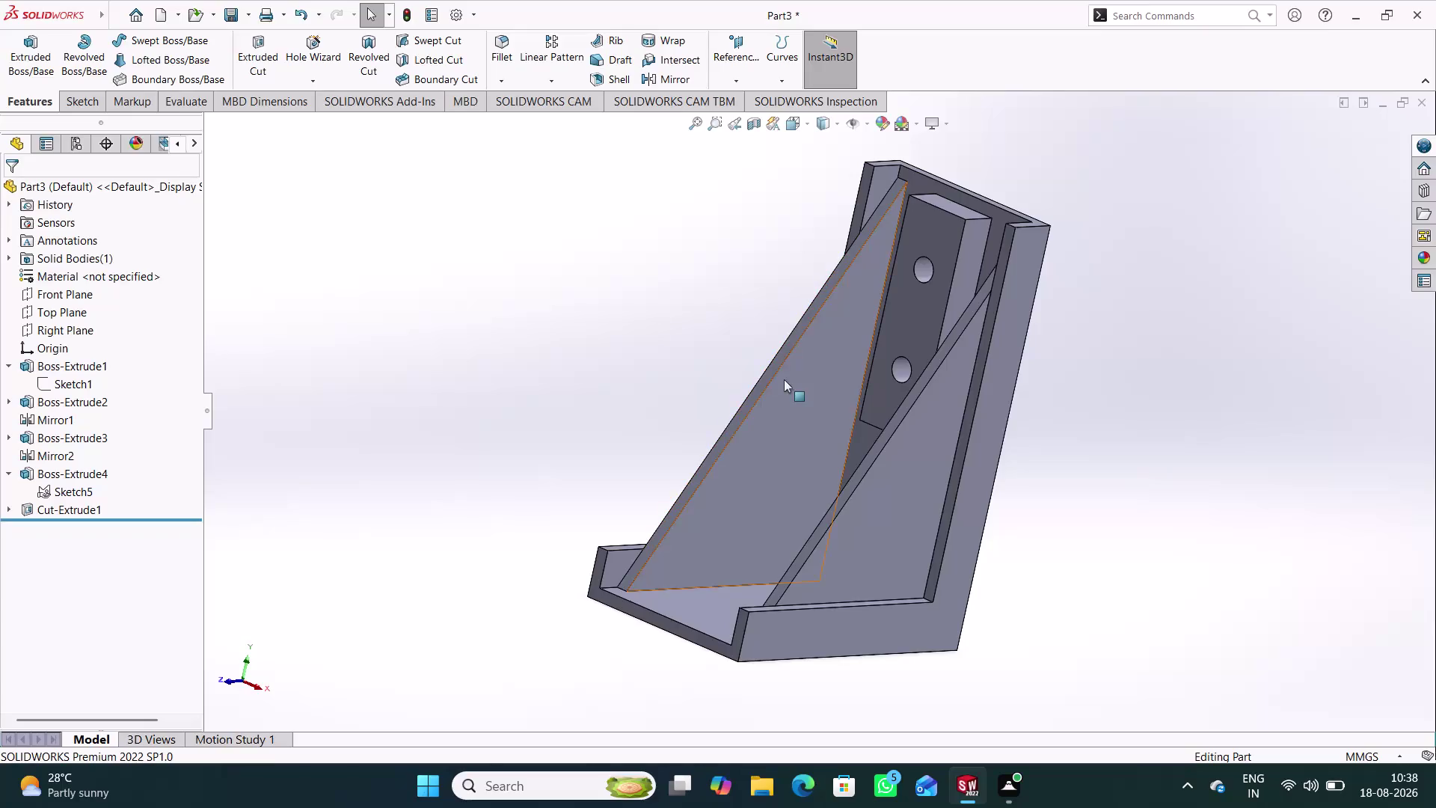
Orbit the bracket and browse the Boss-Extrude sketches in the feature tree.
middle_drag(653, 397, 673, 410)
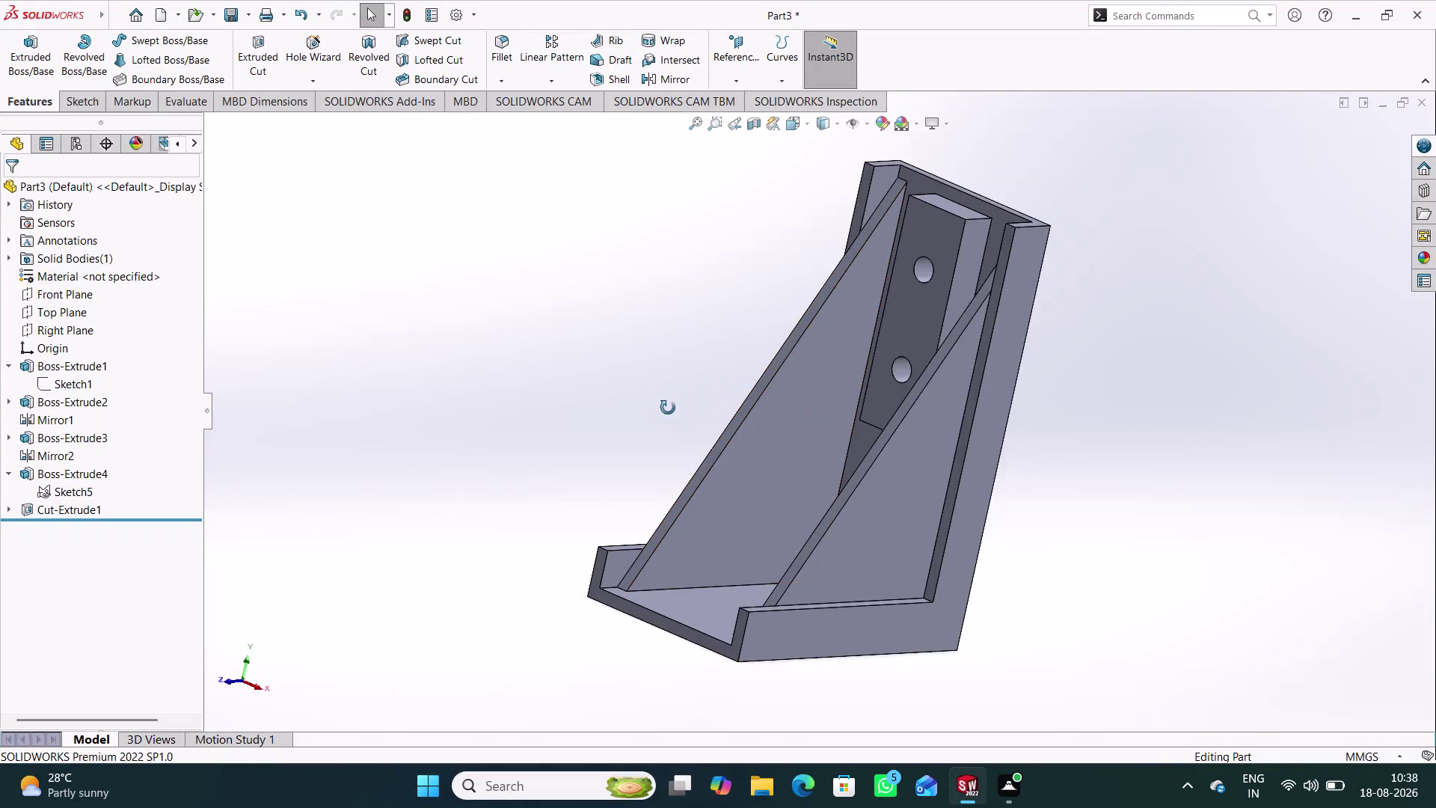
middle_drag(673, 409, 686, 437)
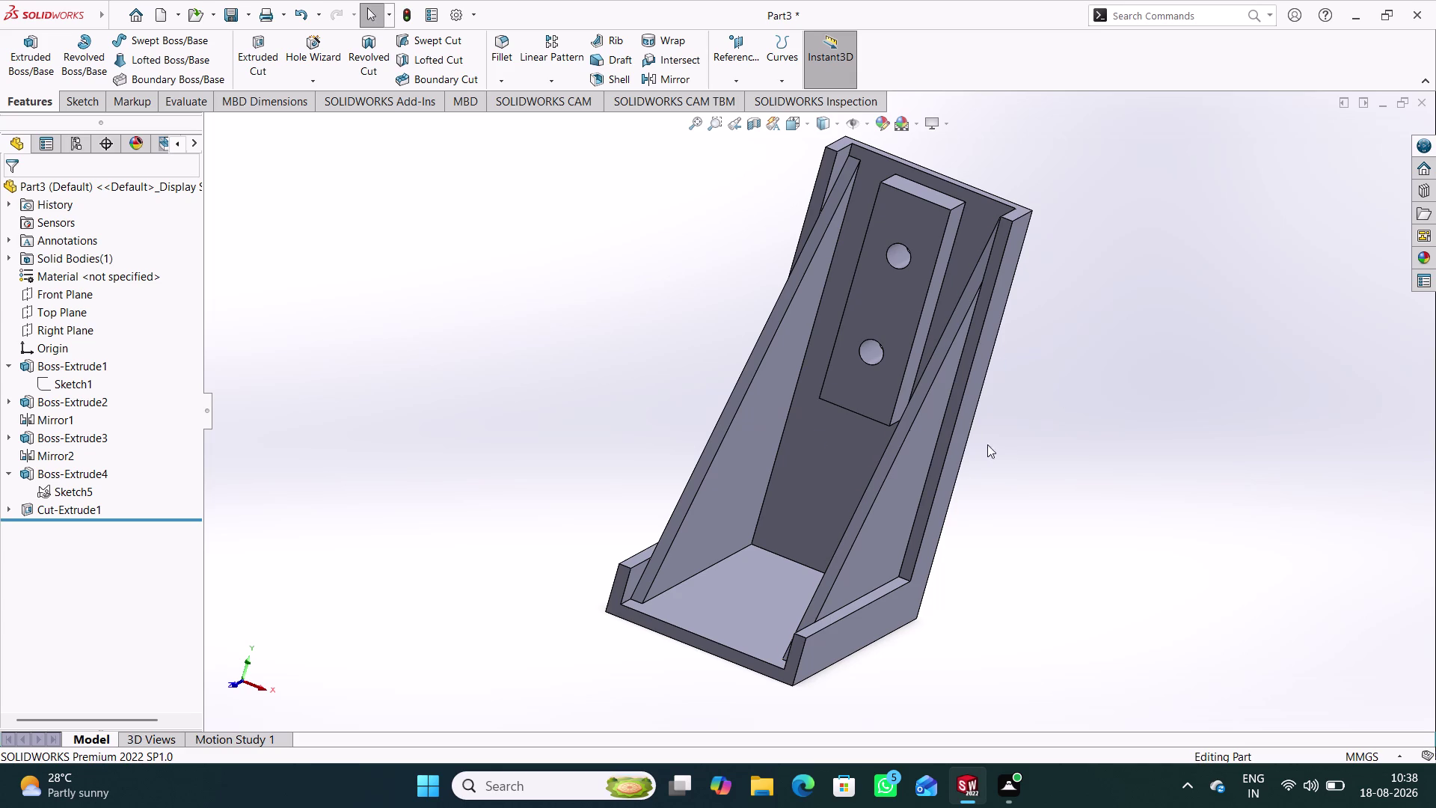
click(10, 362)
click(8, 420)
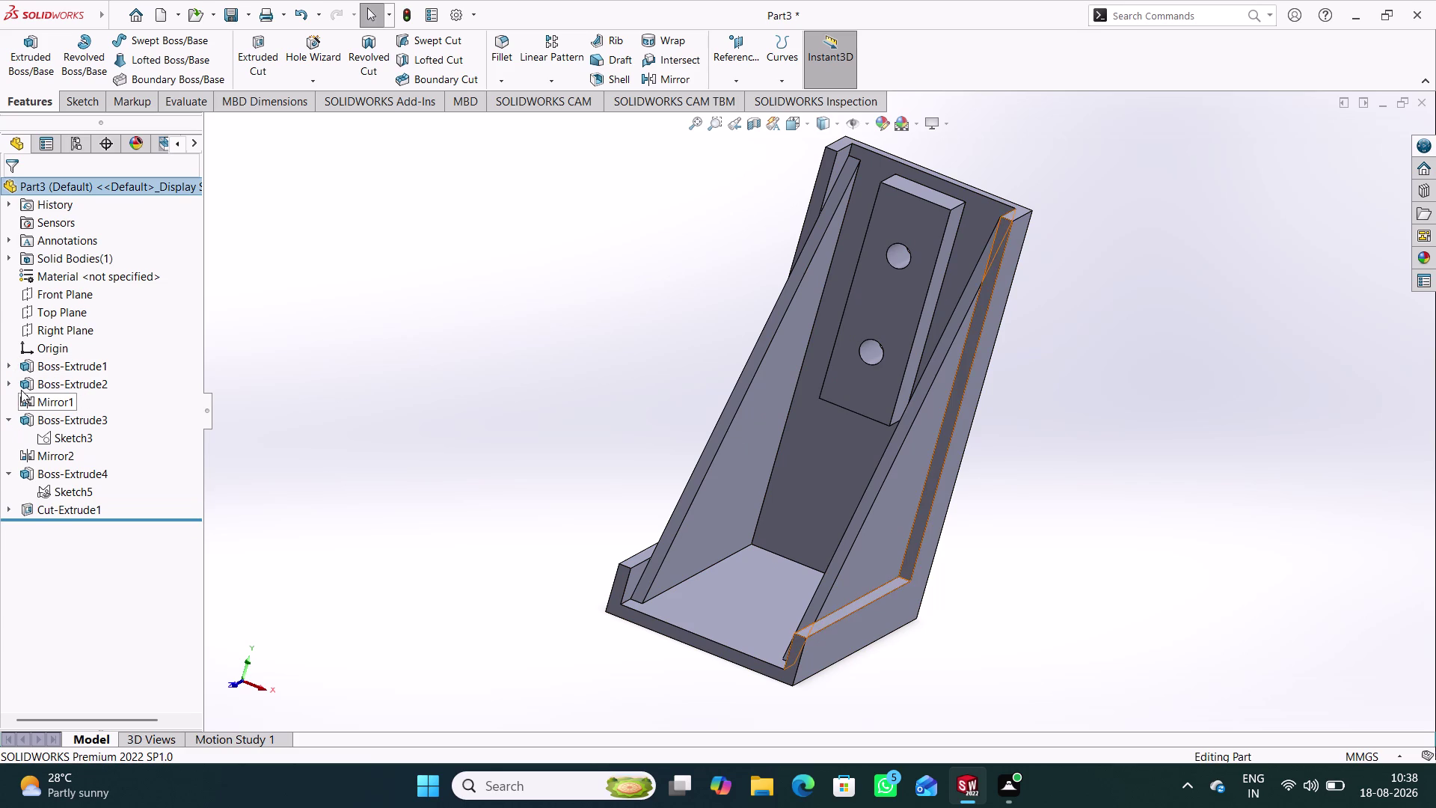
click(12, 388)
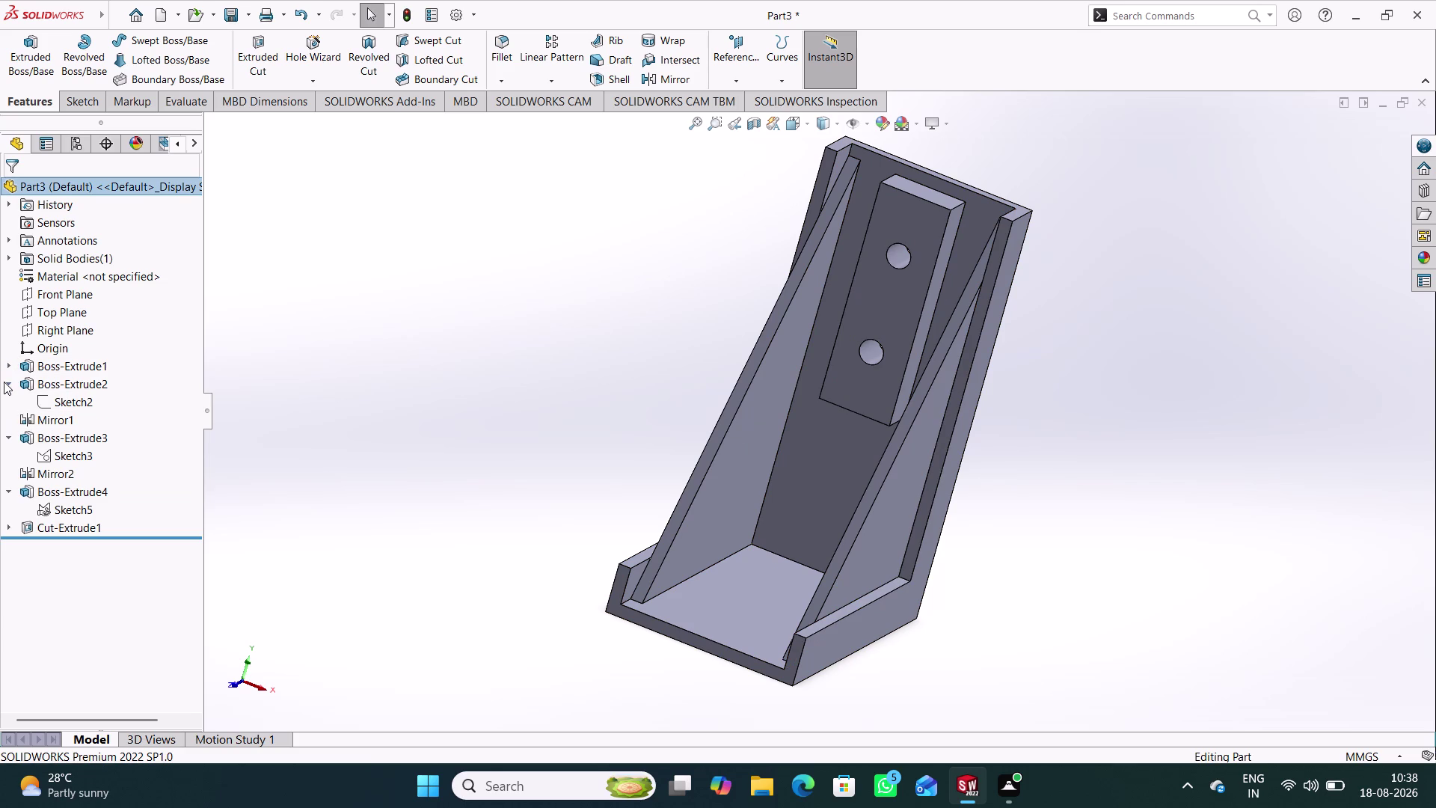
click(3, 382)
click(9, 380)
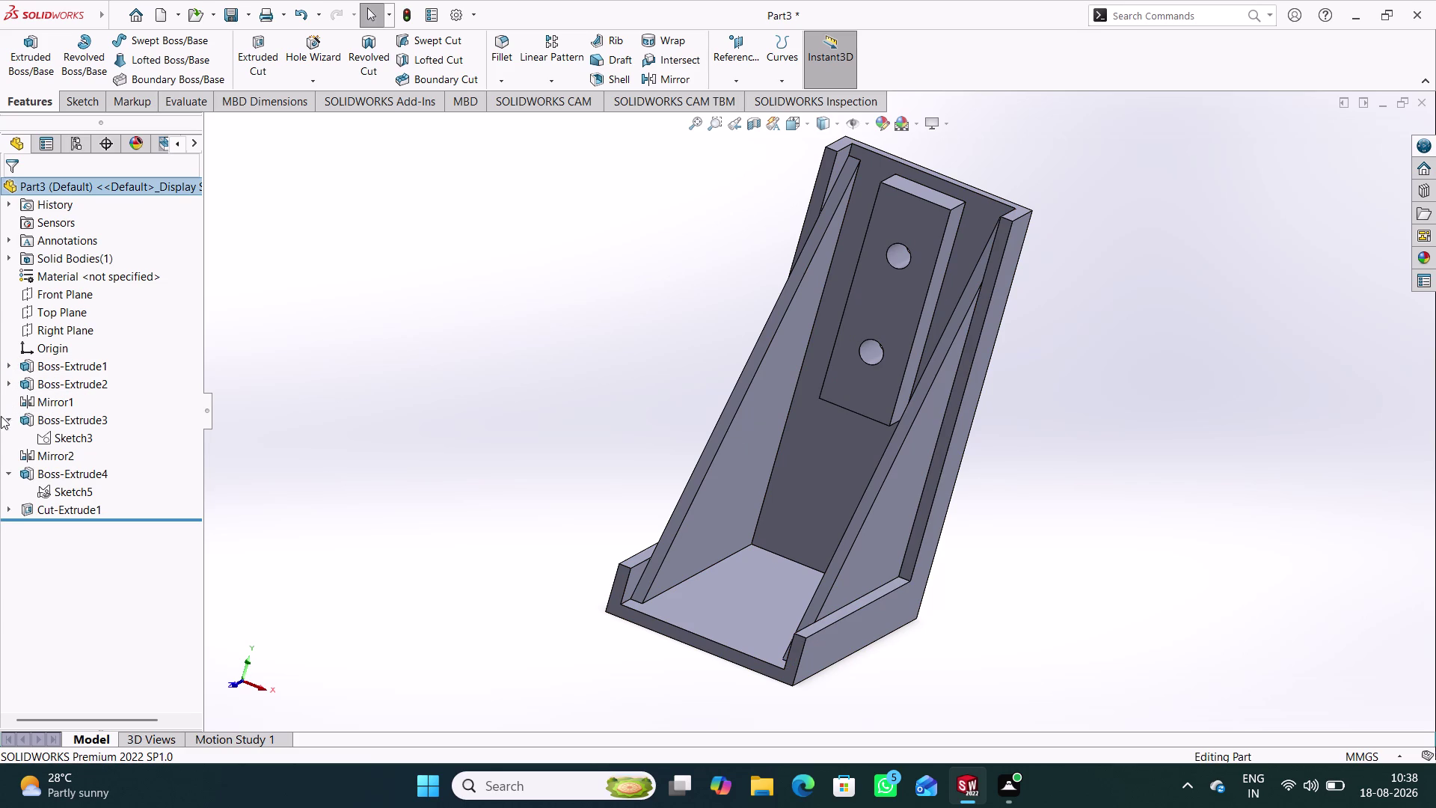
click(4, 416)
click(7, 418)
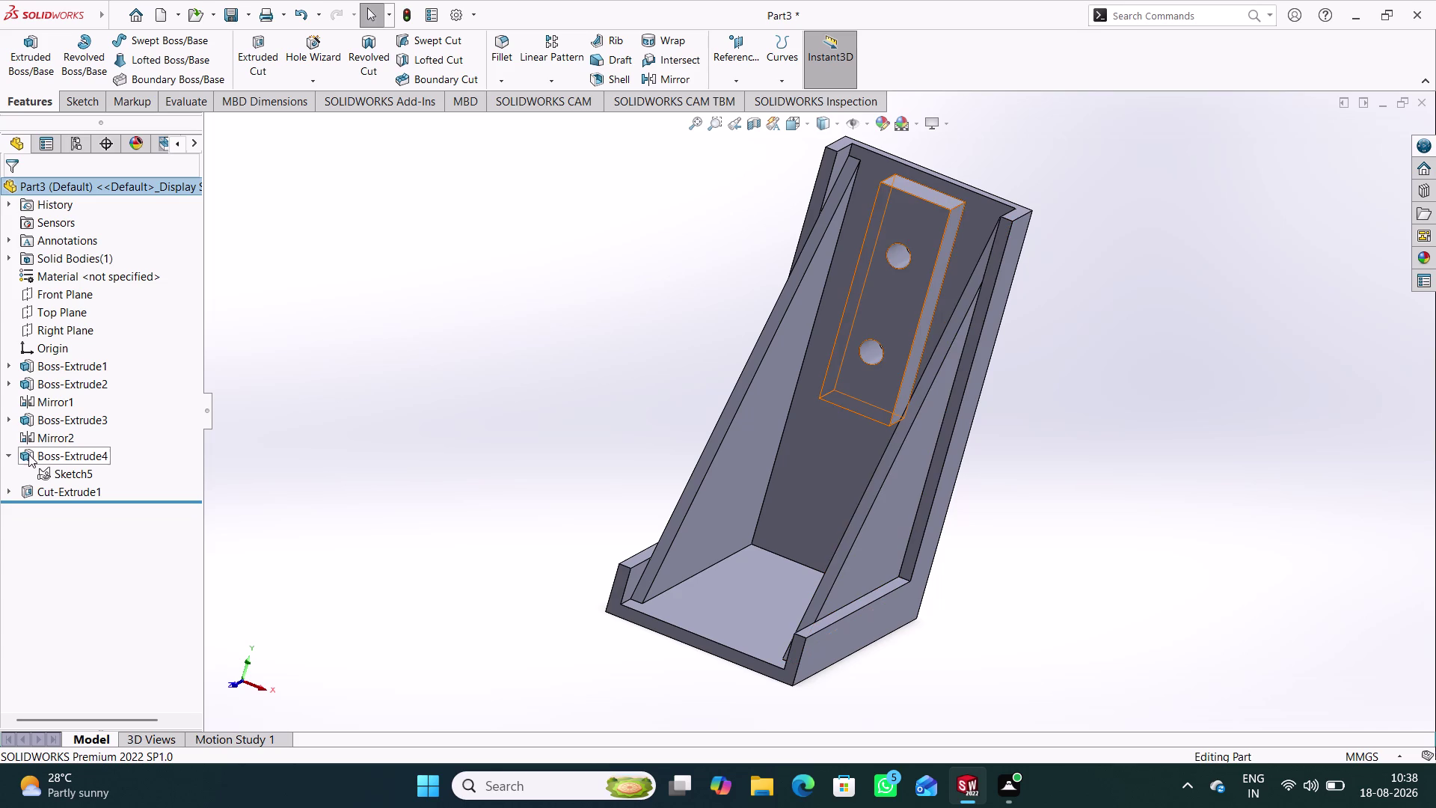
click(10, 453)
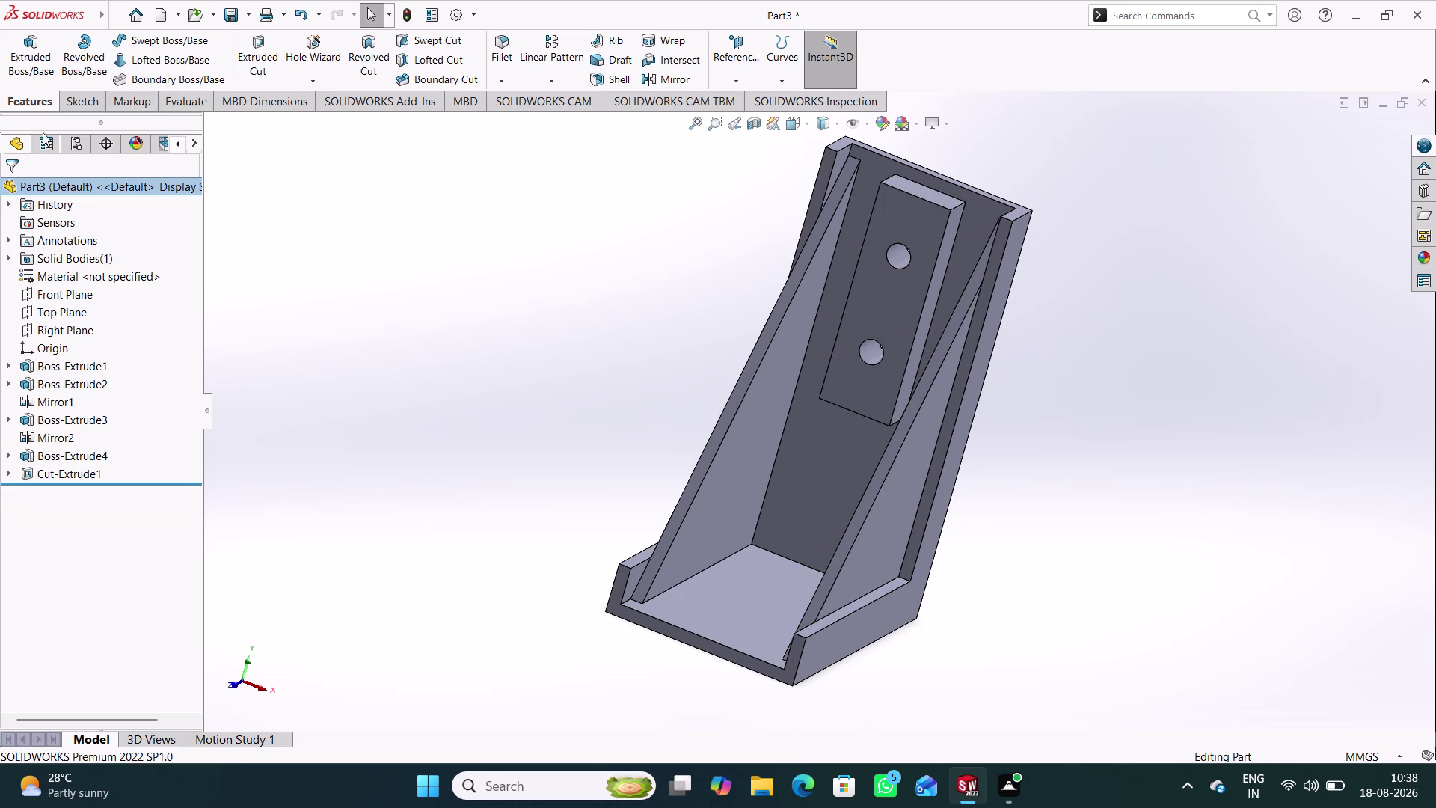
Assign Chrome Stainless Steel as the bracket's material.
right_click(66, 275)
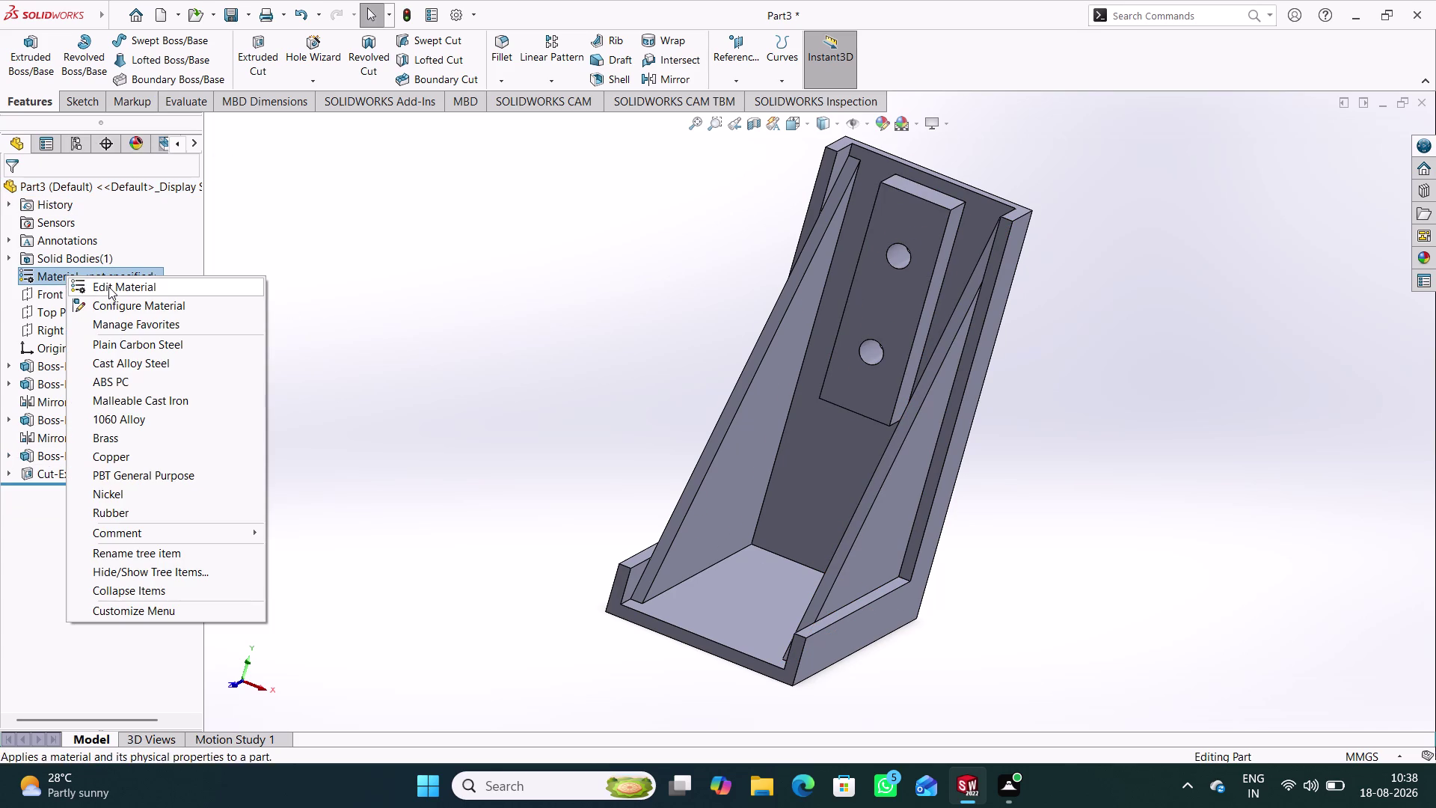
click(108, 287)
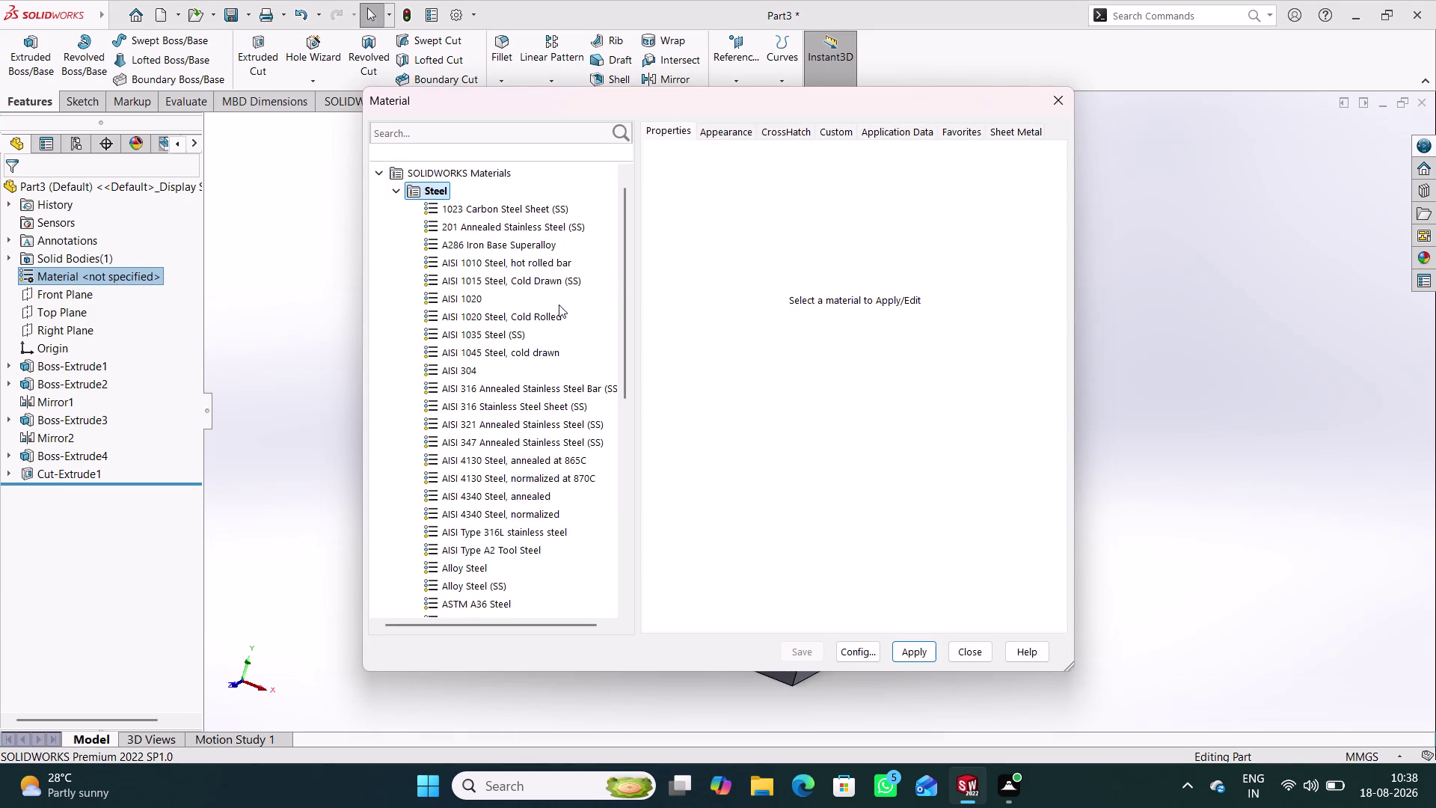
scroll(down, 3)
scroll(down, 3)
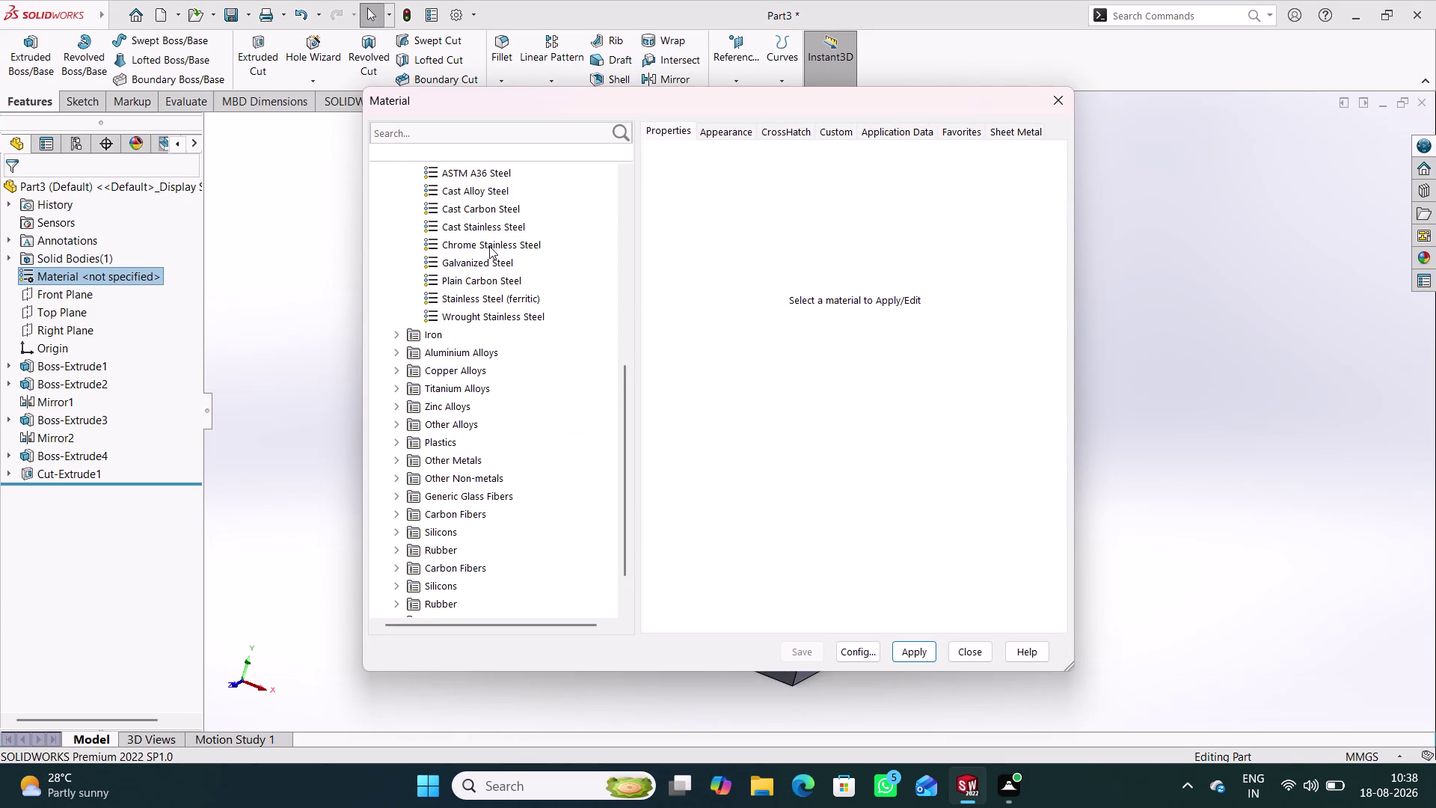
click(489, 246)
click(916, 660)
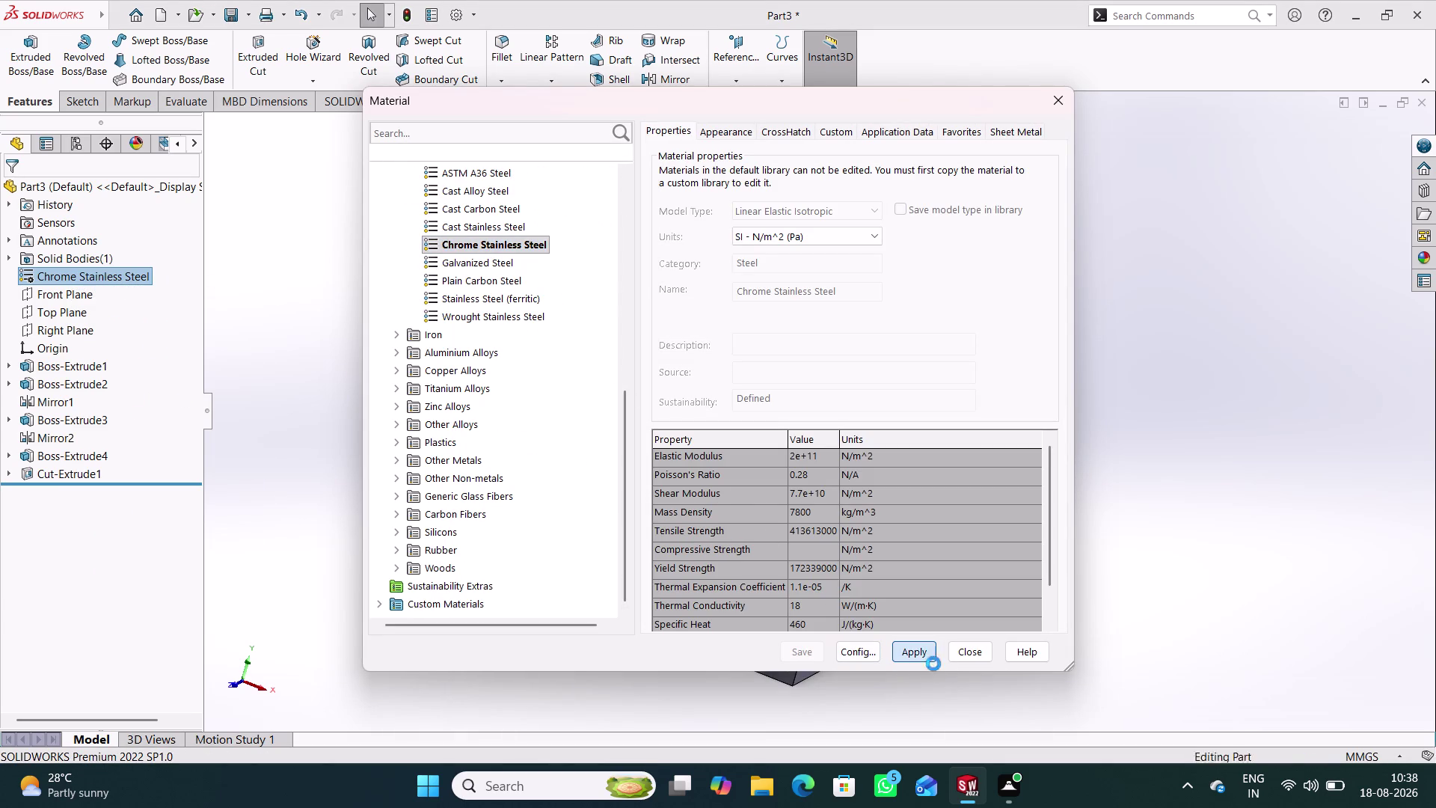
click(975, 656)
middle_drag(917, 561, 952, 523)
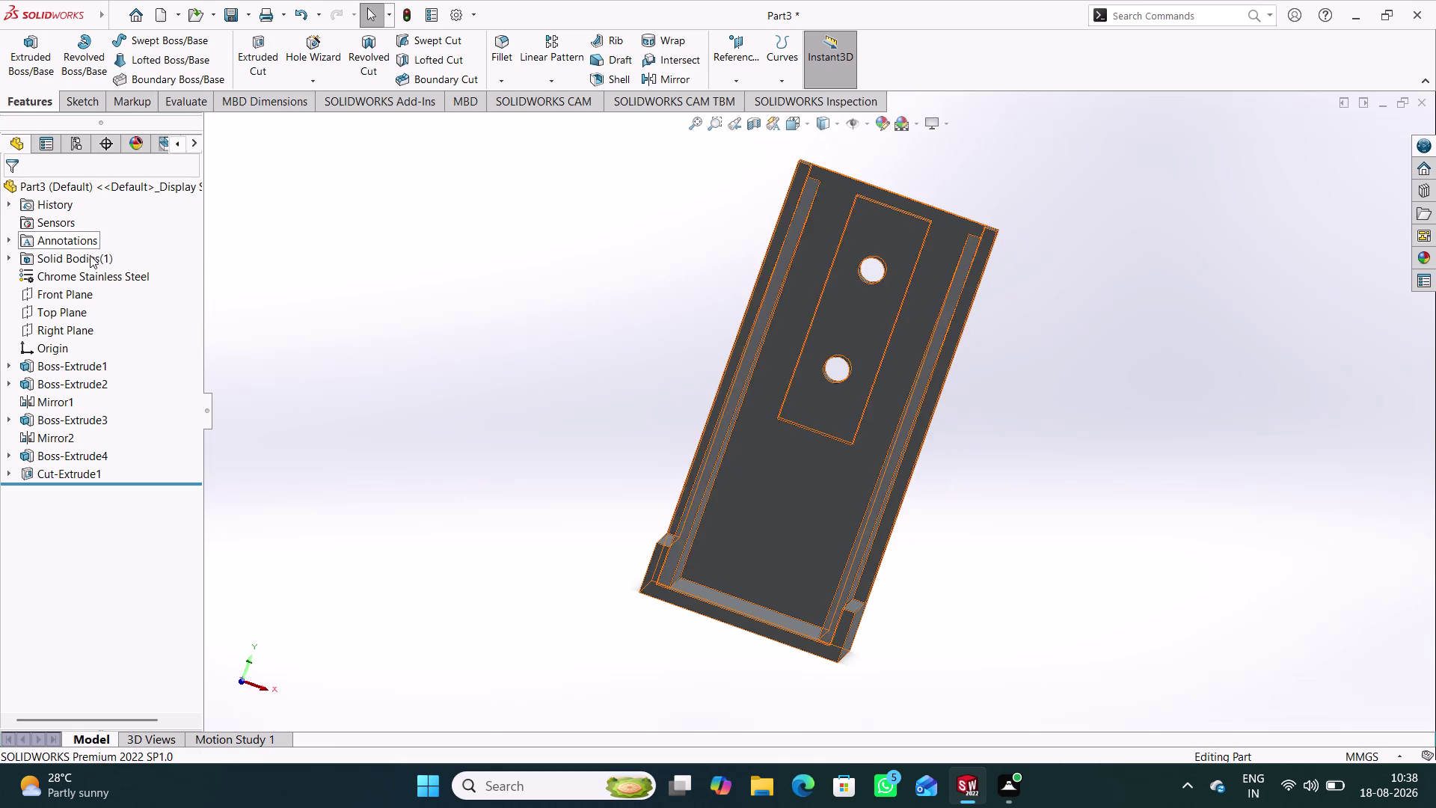
Replace the material with Leaded Commercial Bronze from Copper Alloys.
right_click(79, 278)
click(149, 283)
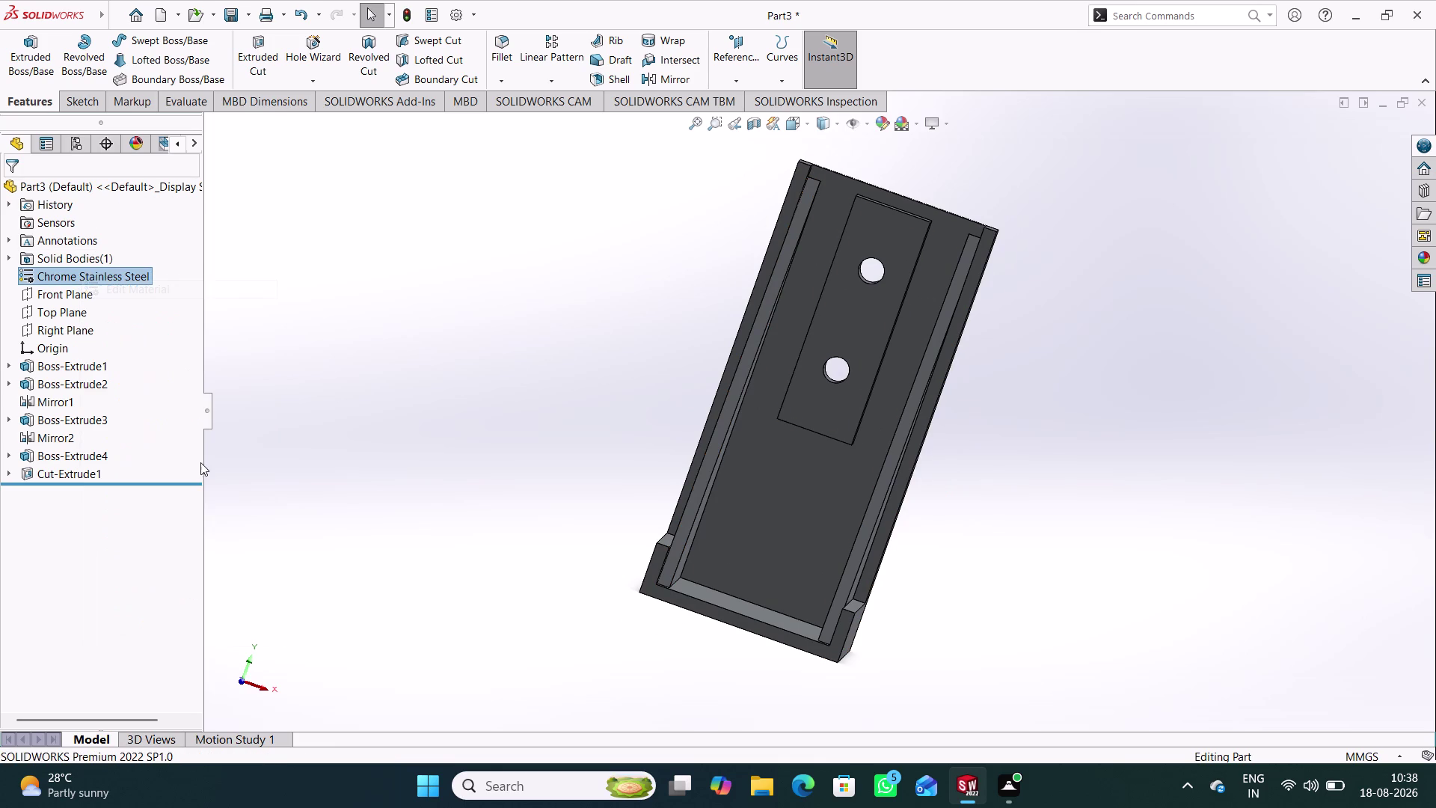
scroll(down, 3)
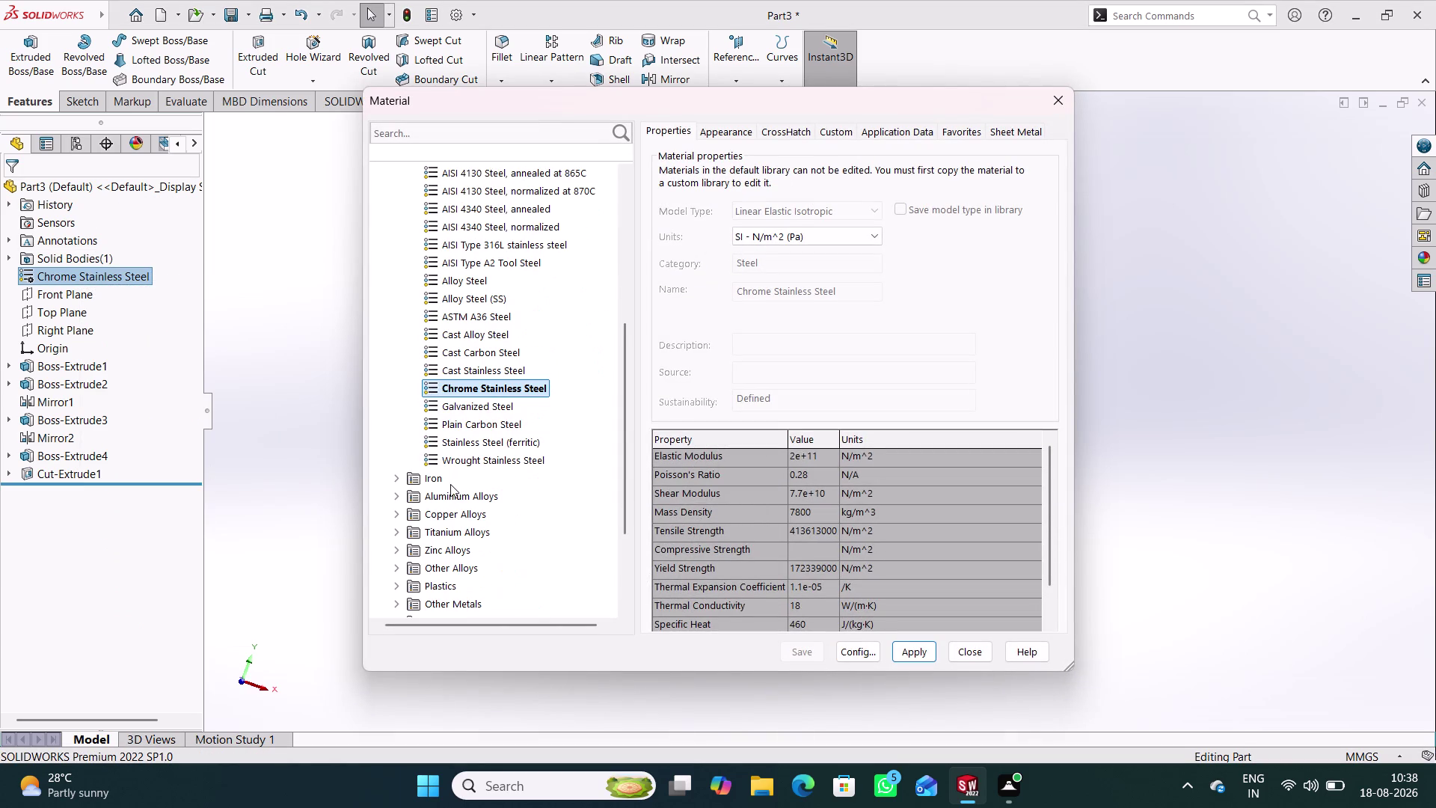
click(448, 494)
double_click(458, 515)
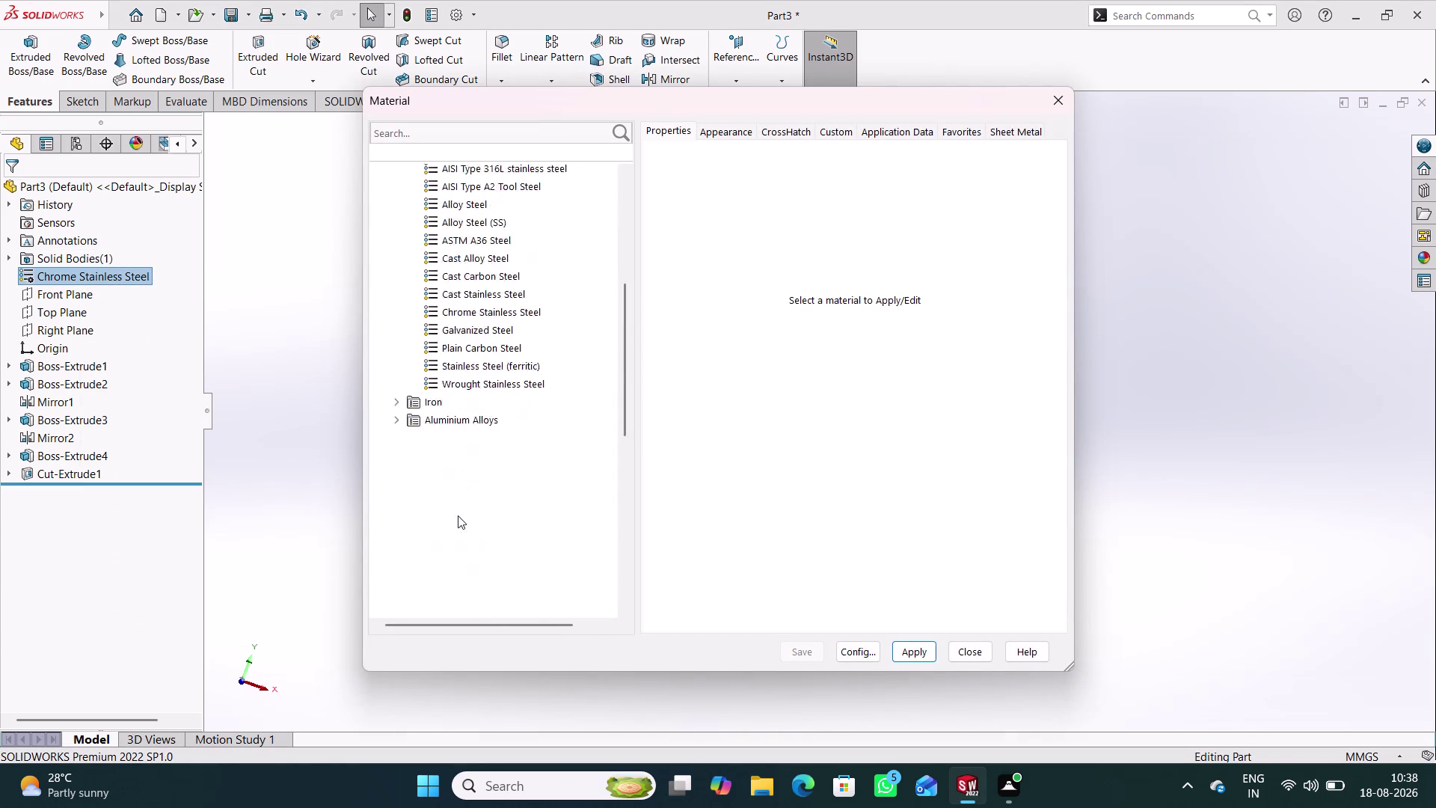
scroll(down, 3)
click(487, 460)
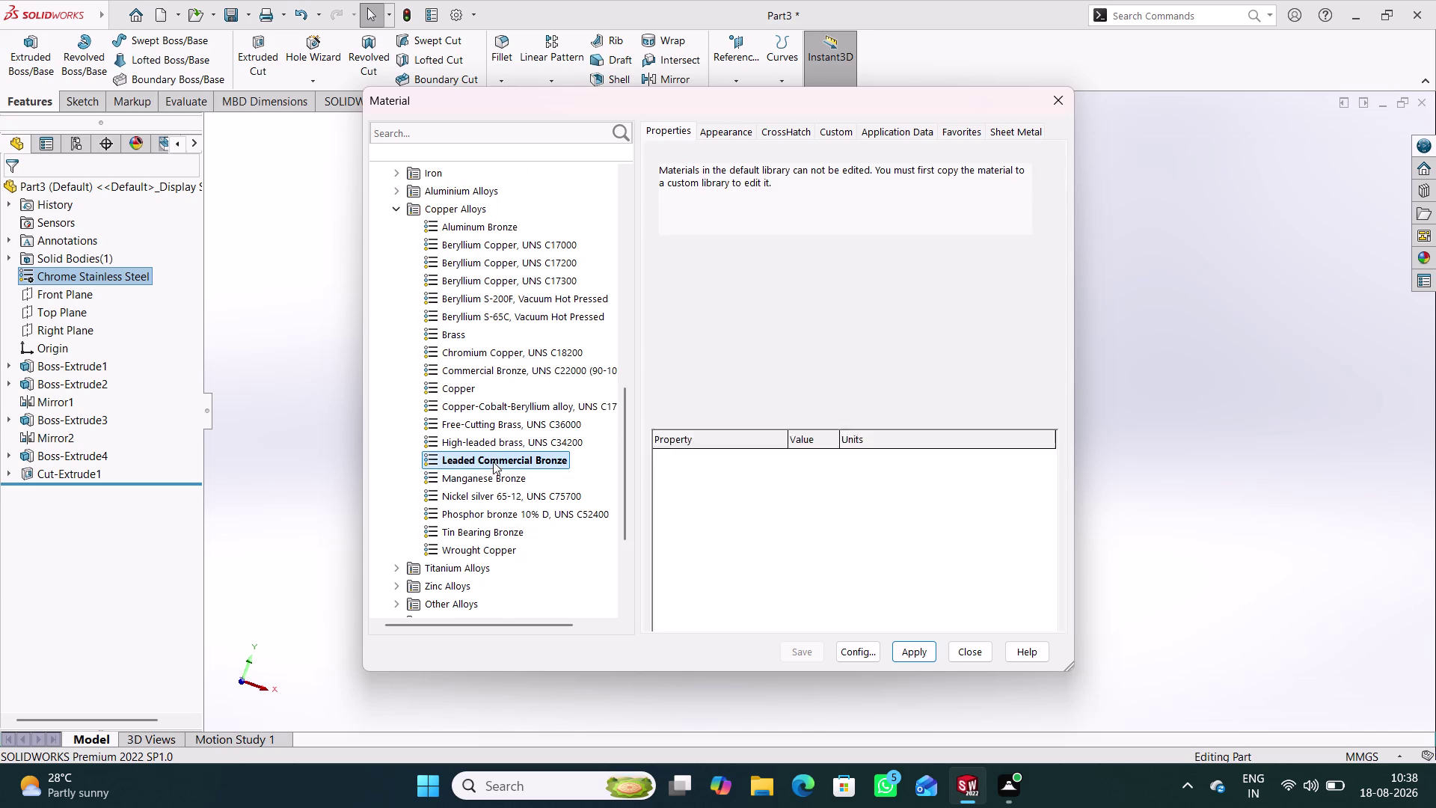
click(919, 655)
click(959, 655)
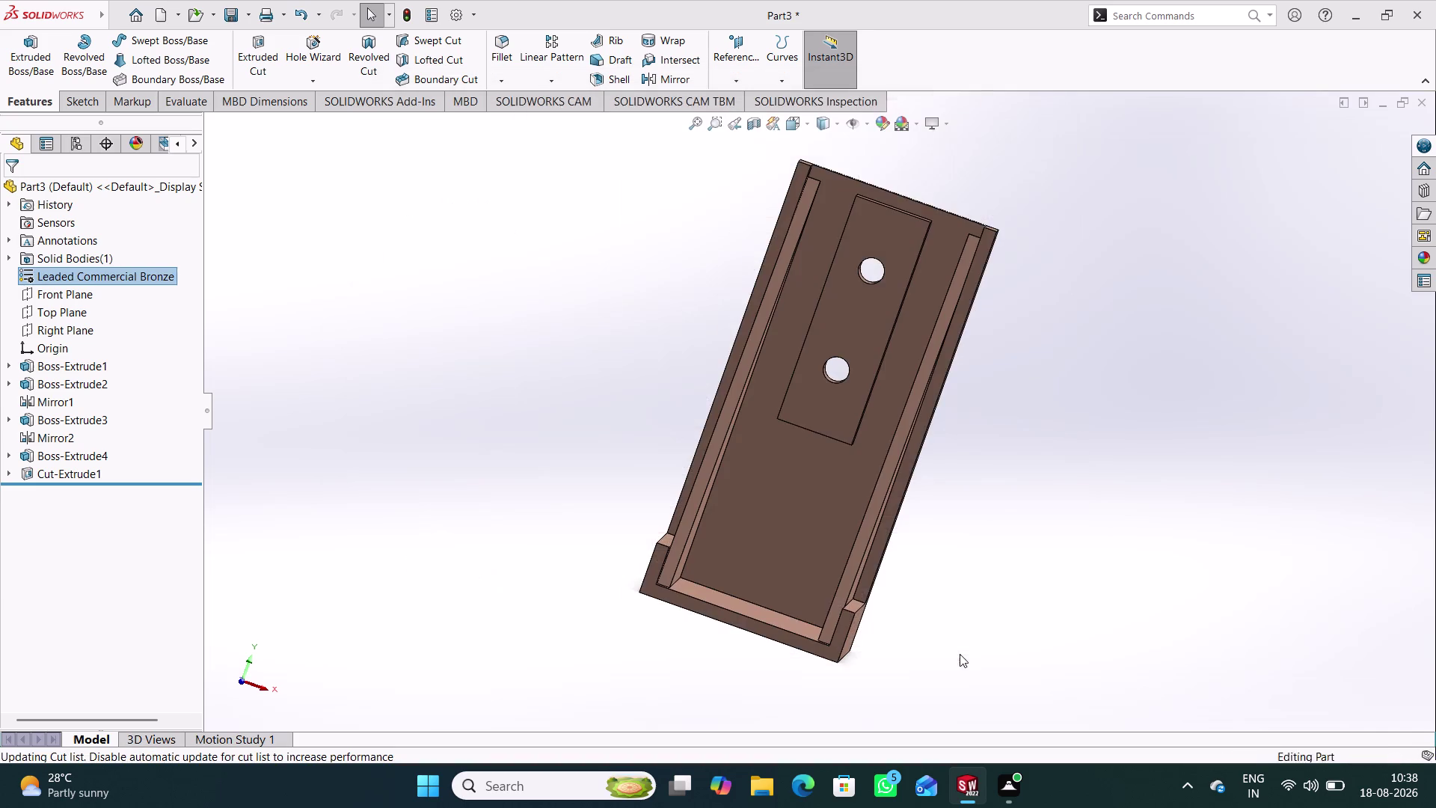
middle_drag(928, 623, 862, 547)
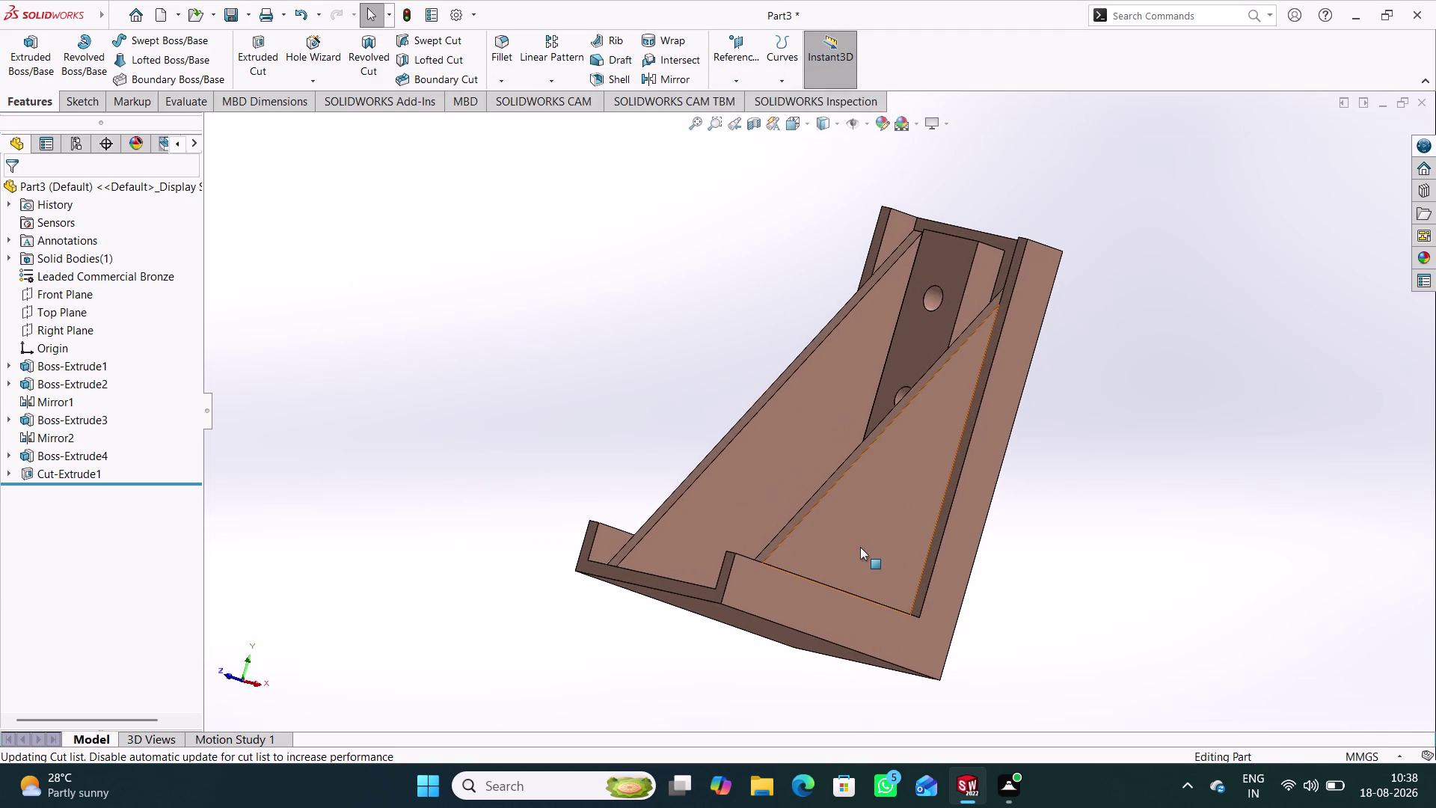
key(ctrl+s)
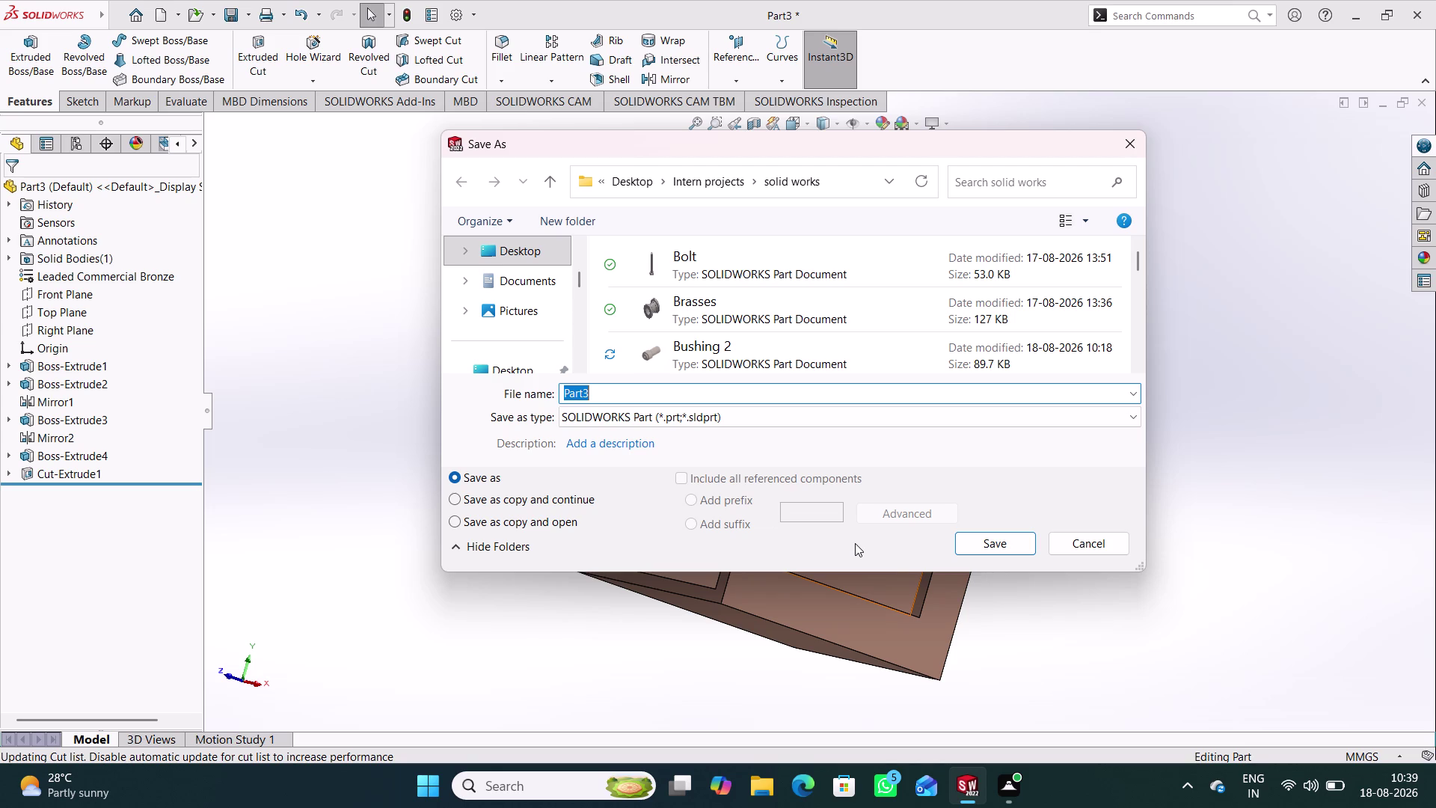
Save the bronze part with the file name 'Bracket 3'.
text(Br)
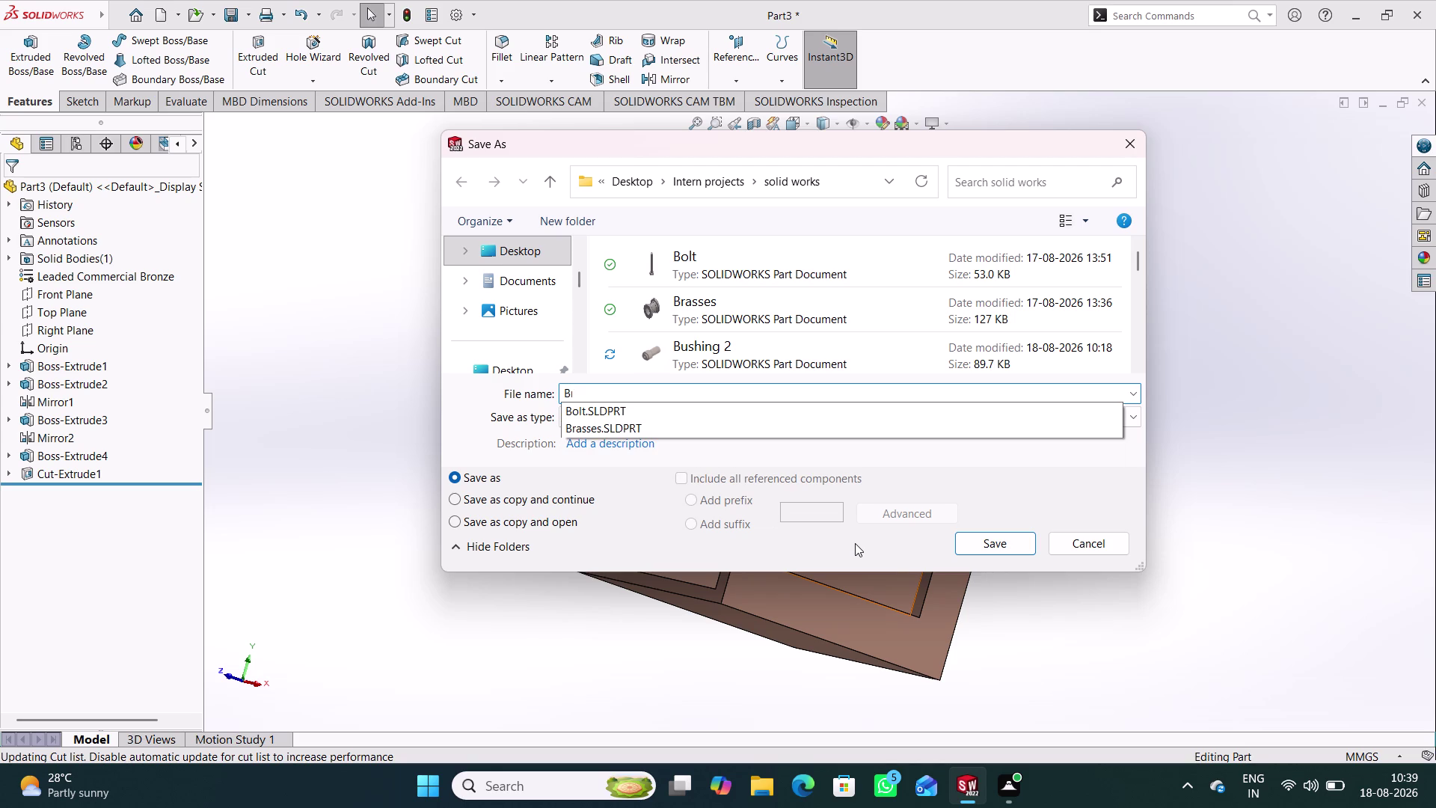
text(acket)
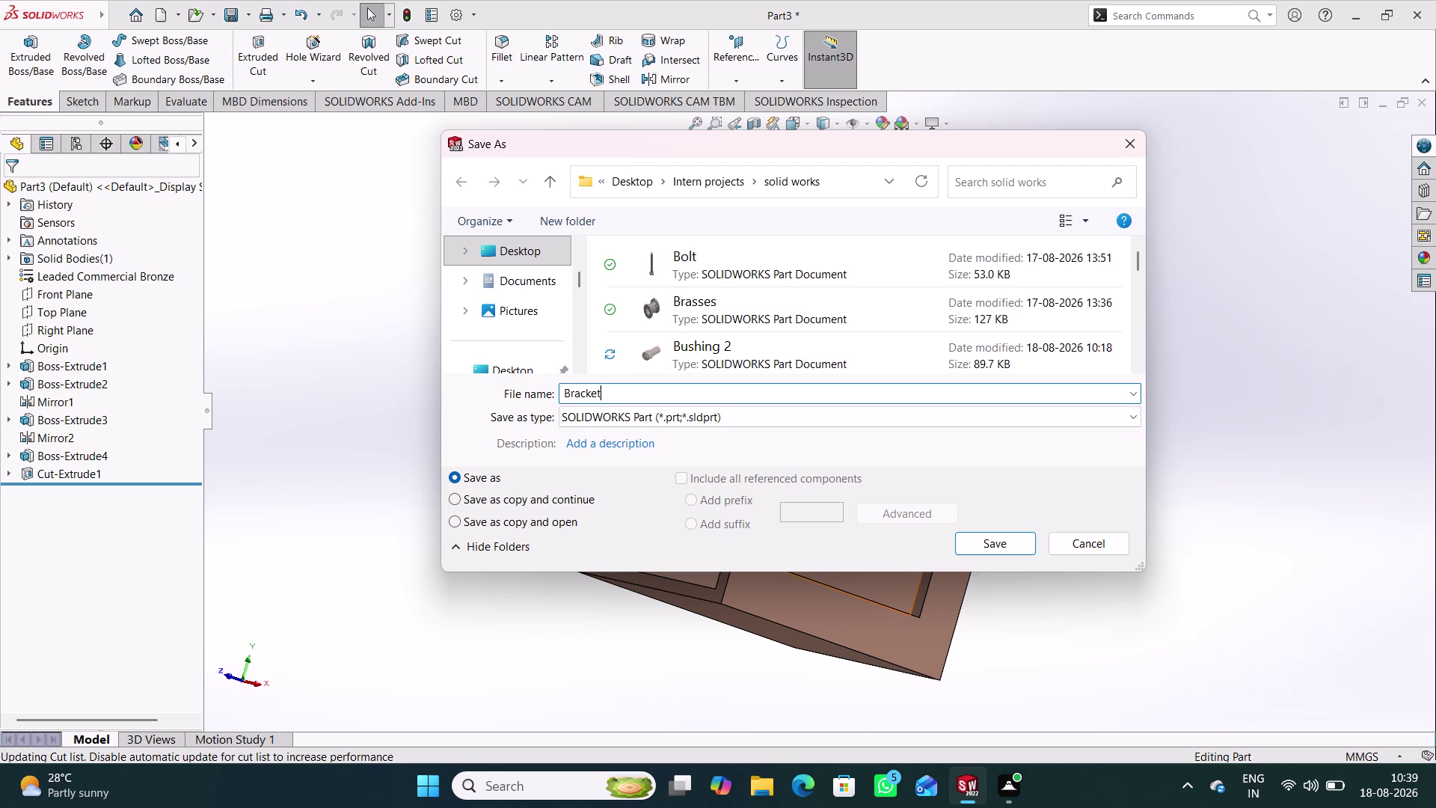
key(space)
key(3)
key(Return)
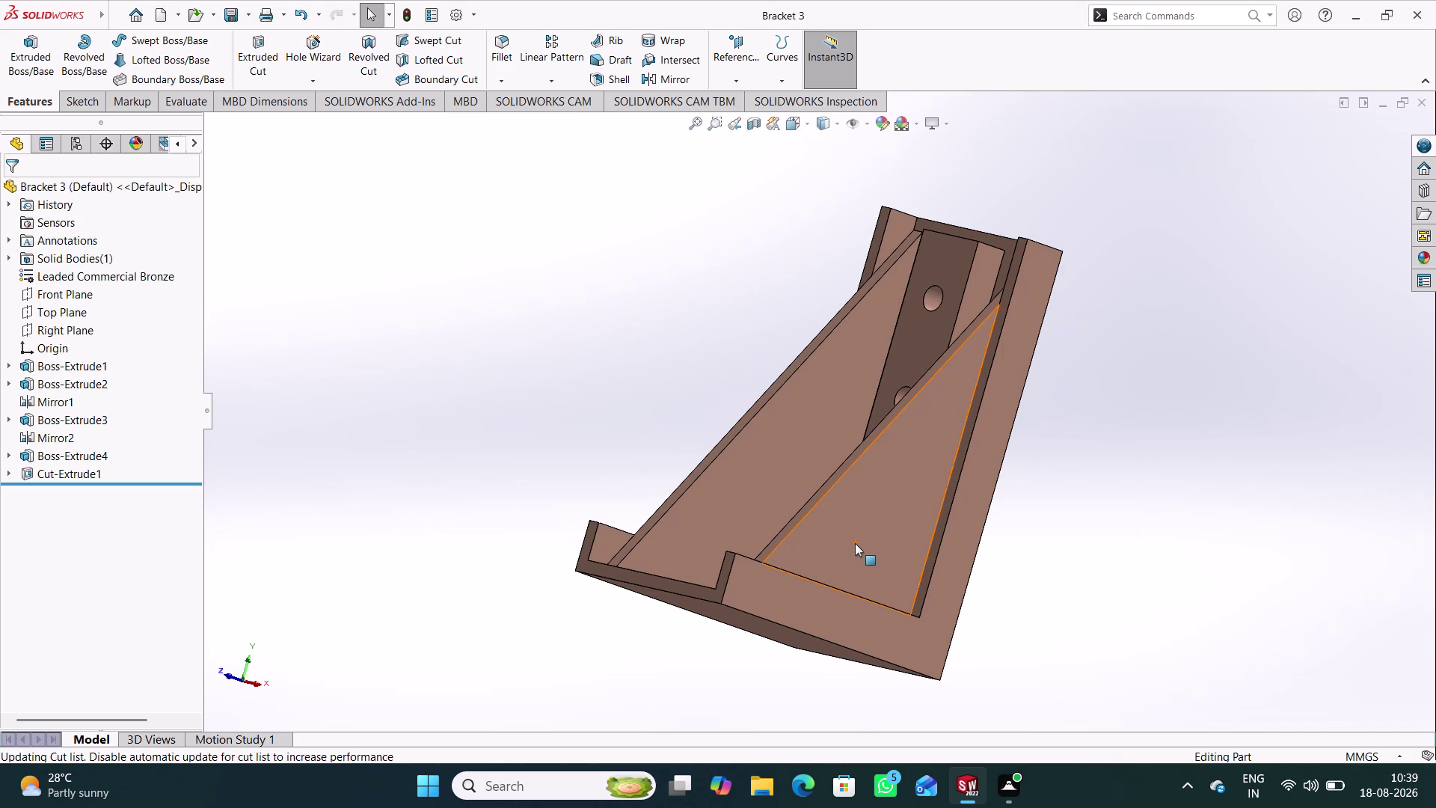
key(ctrl+s)
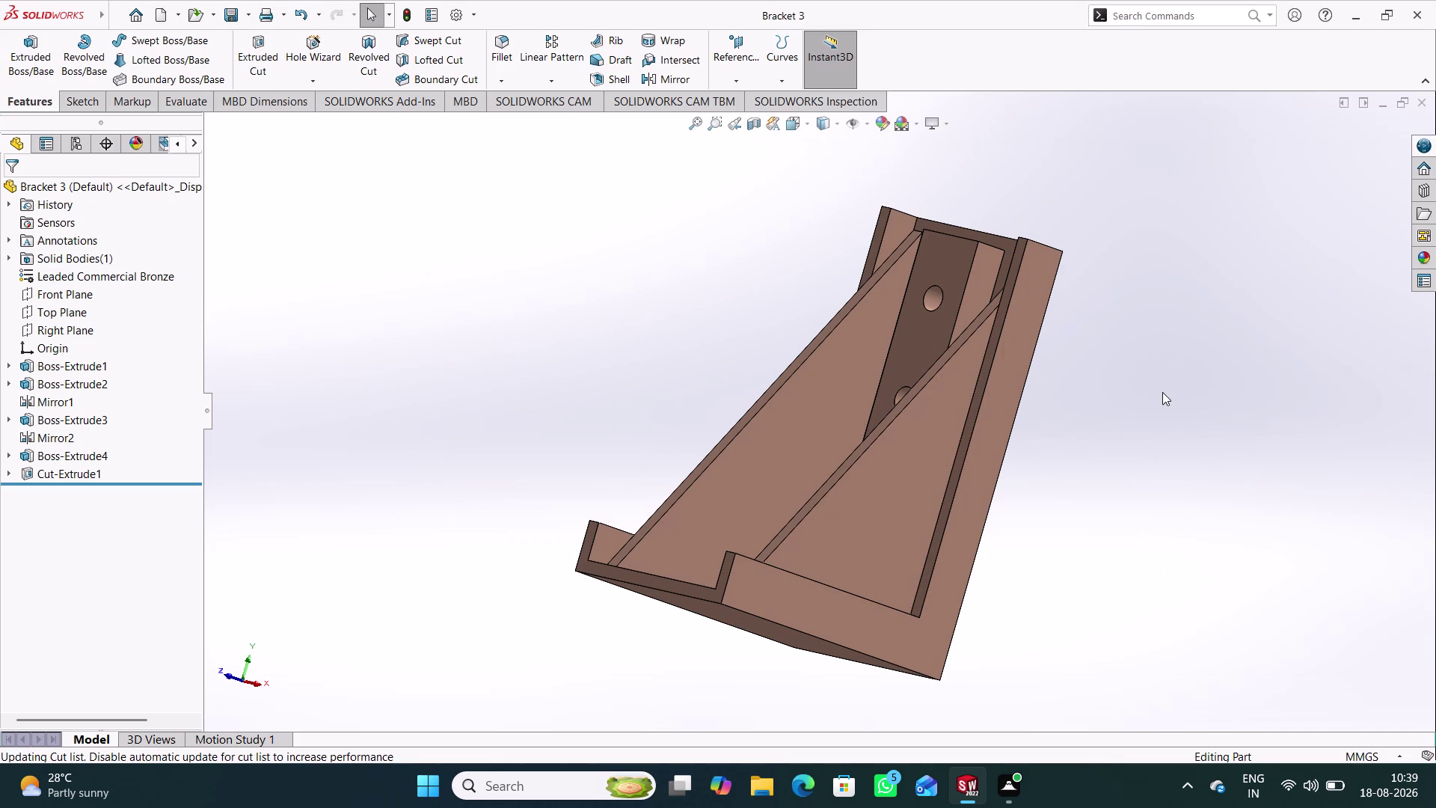
middle_drag(1164, 392, 1144, 363)
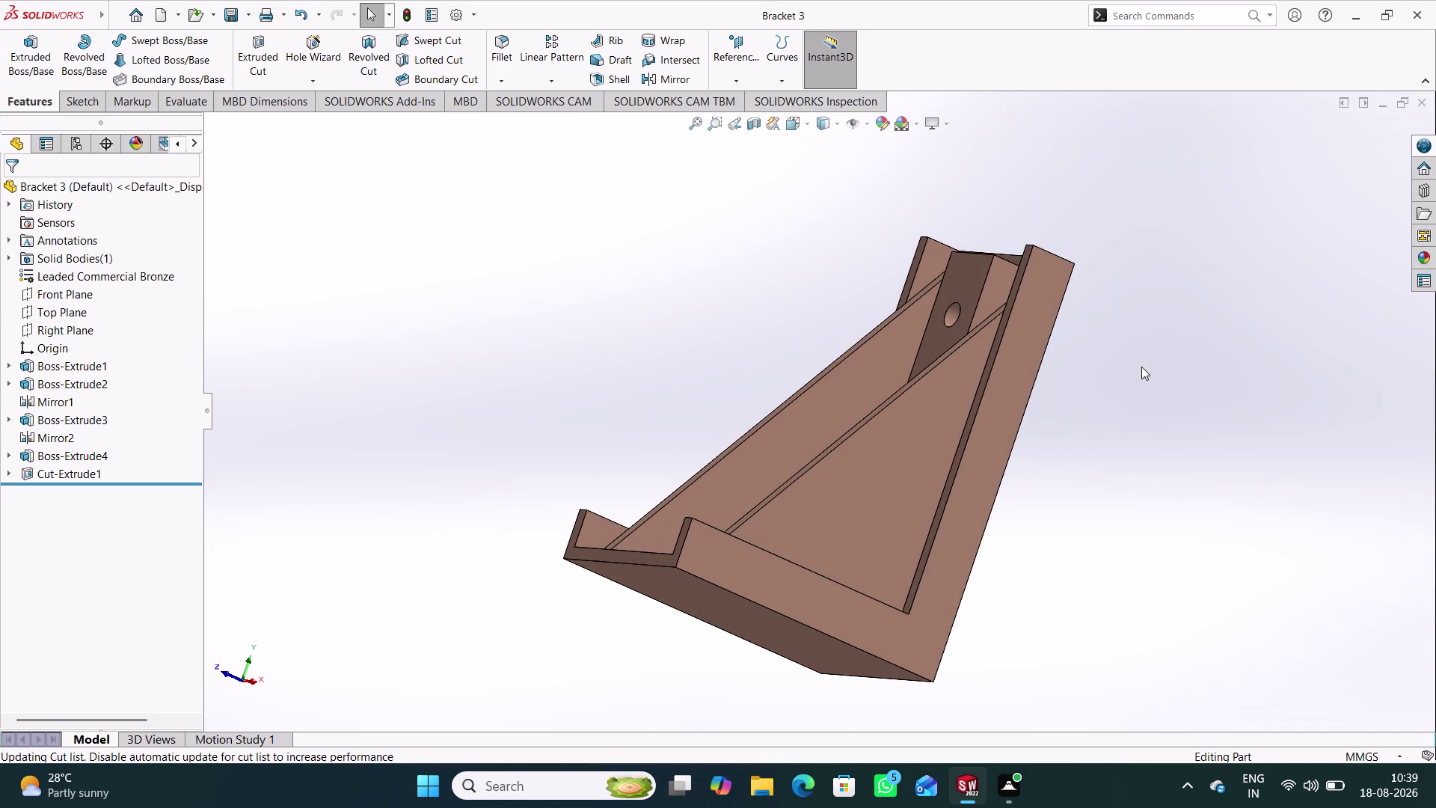
key(ctrl+n)
Create a new Part document, Part4, and start a sketch on the Right Plane.
key(Return)
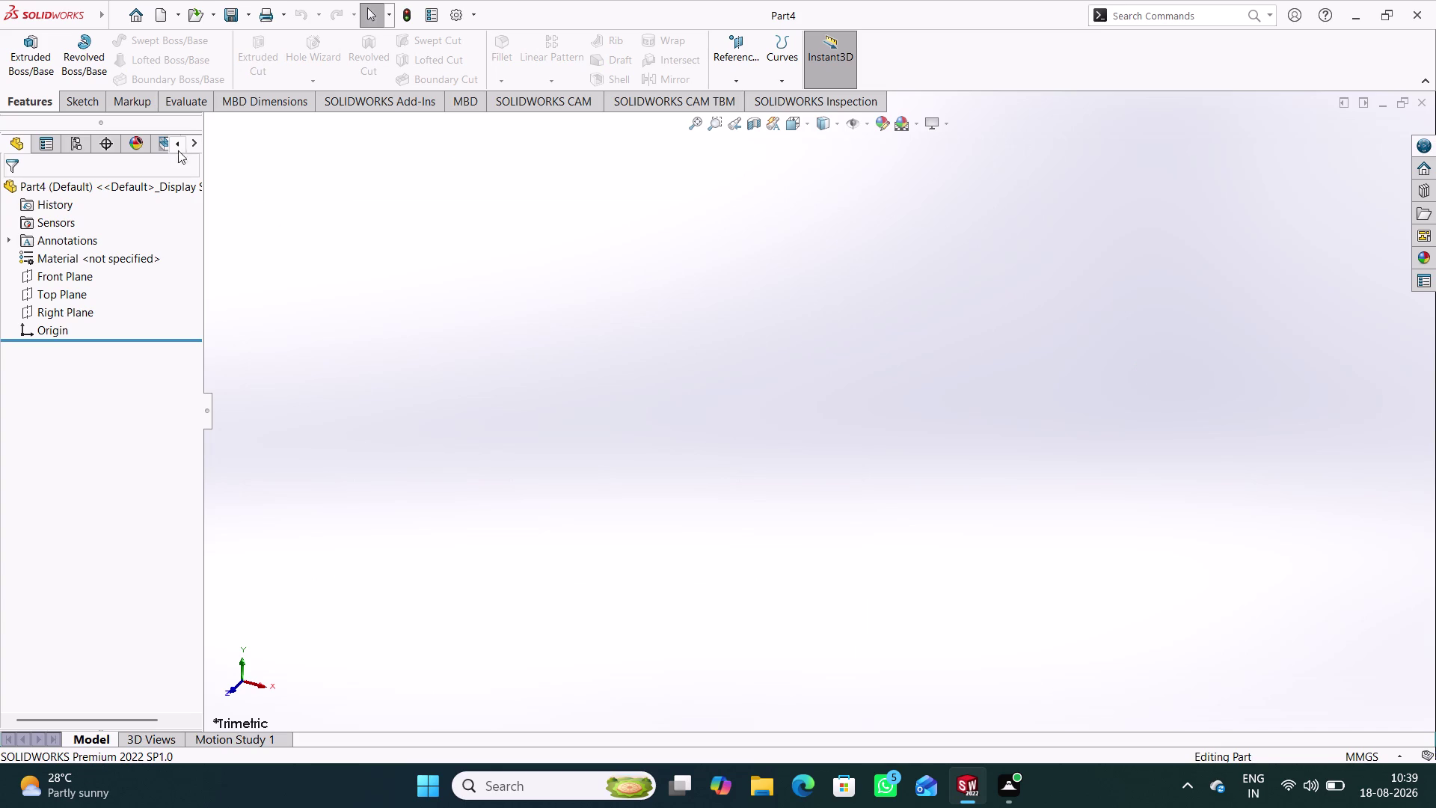
click(49, 310)
click(61, 291)
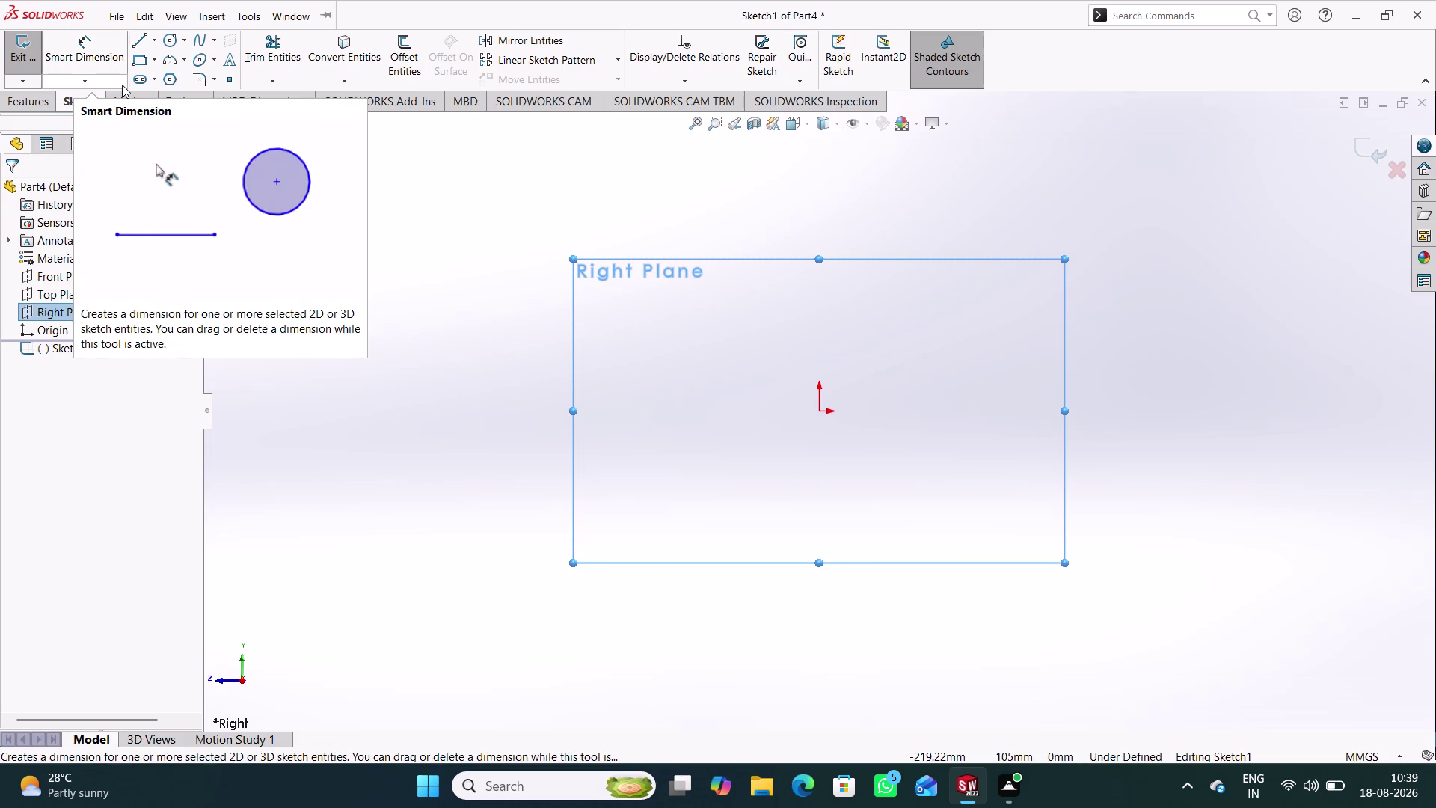
click(151, 59)
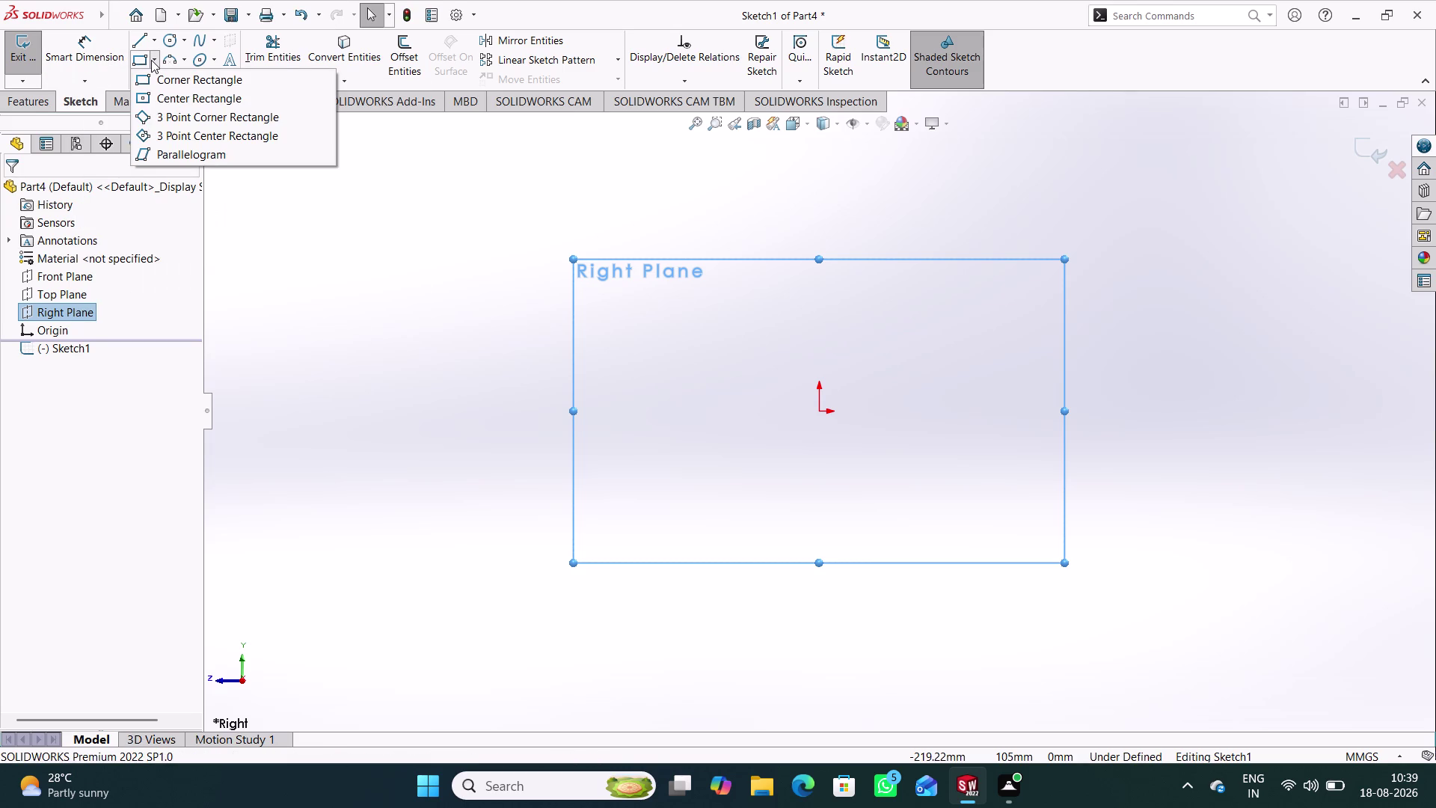
Draw a corner rectangle above the origin and stretch it upward.
click(151, 60)
click(142, 60)
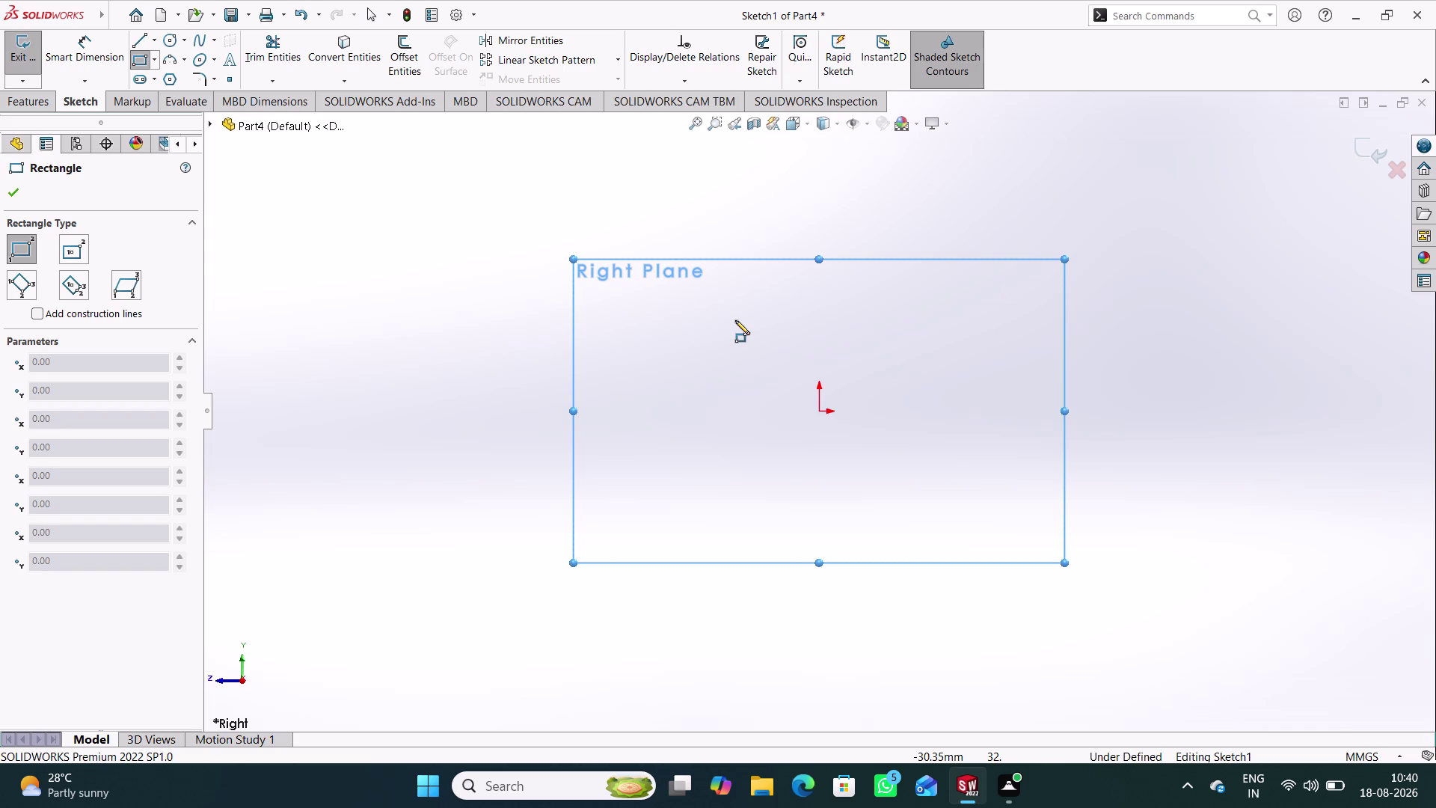
click(797, 355)
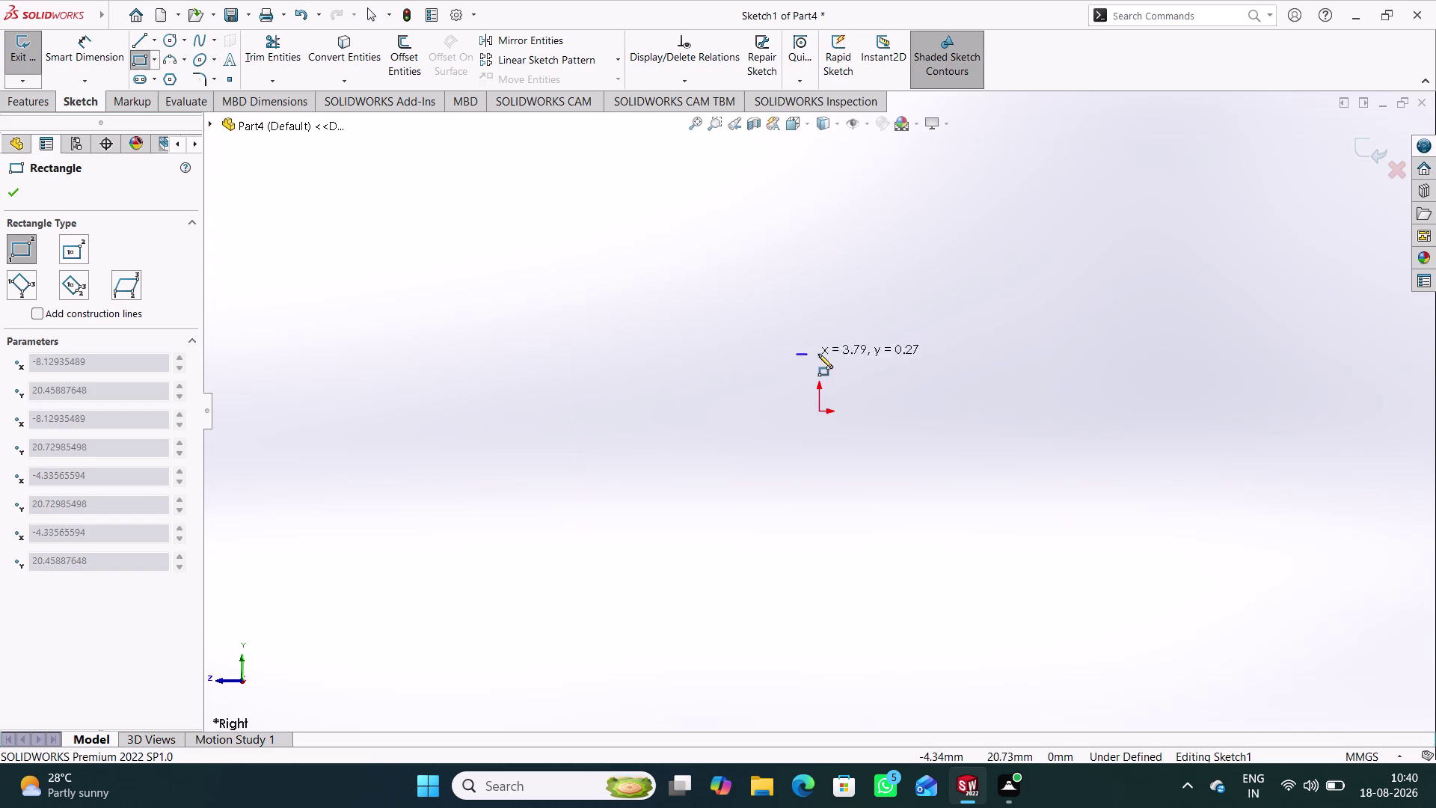
click(843, 356)
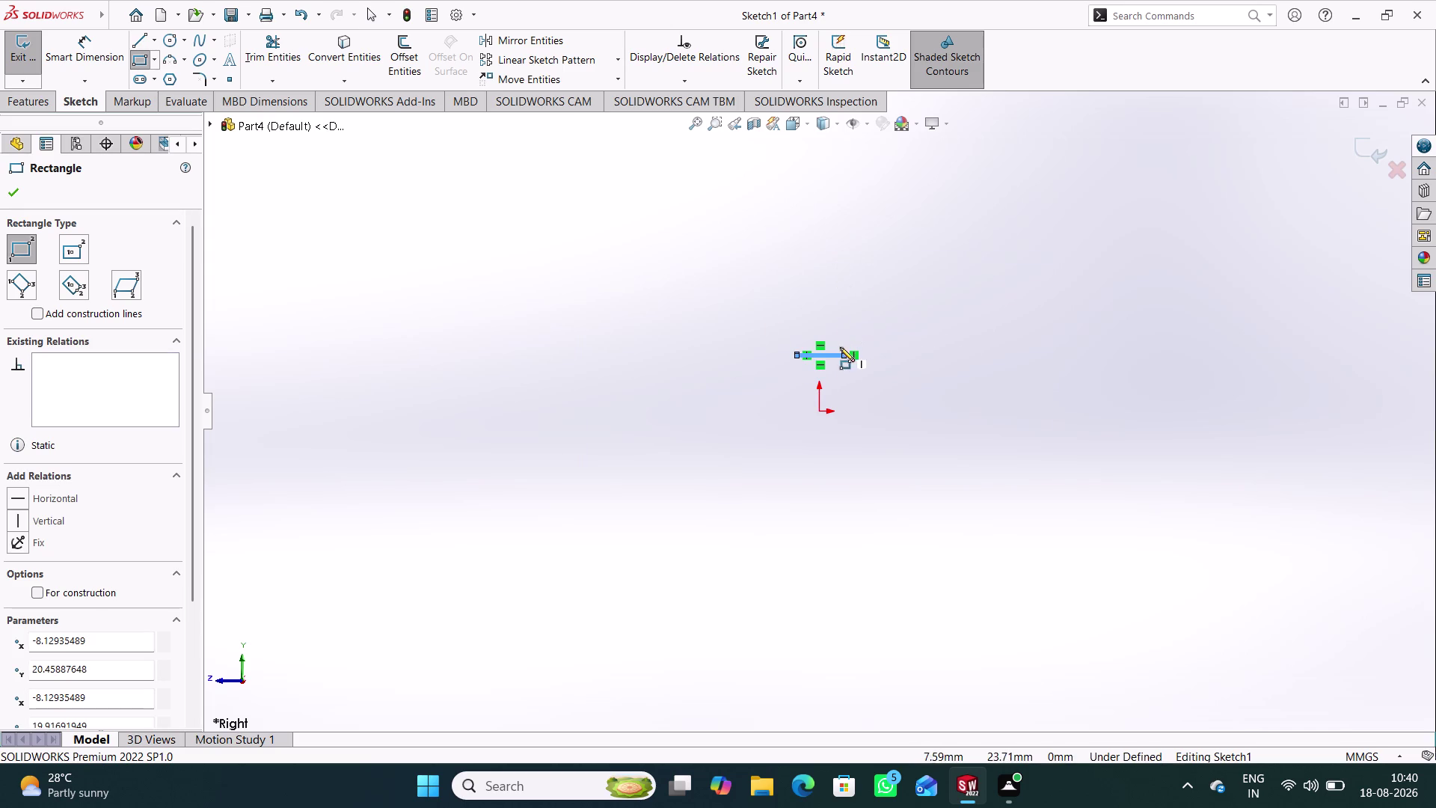
click(842, 356)
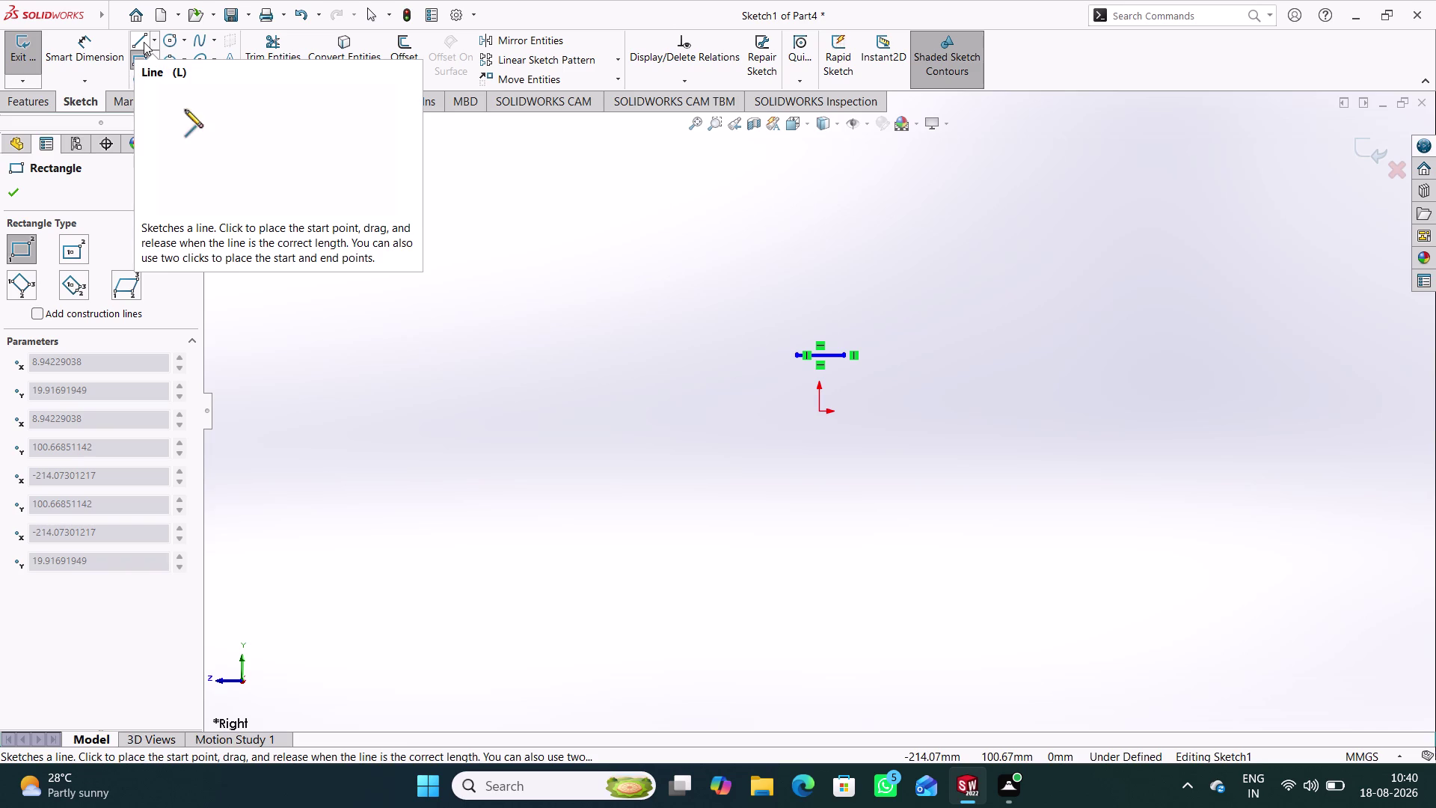
key(ctrl+z)
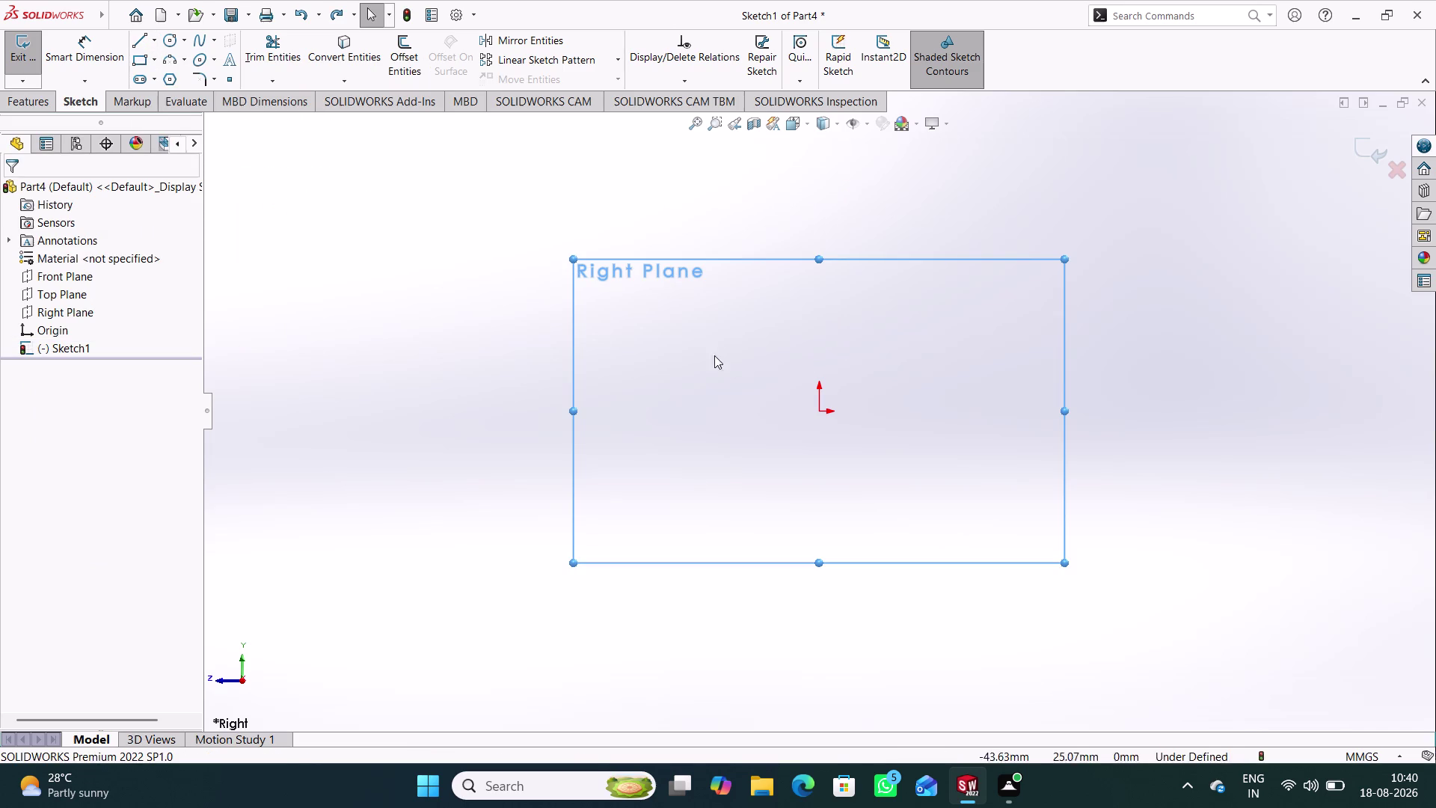
click(446, 345)
click(139, 62)
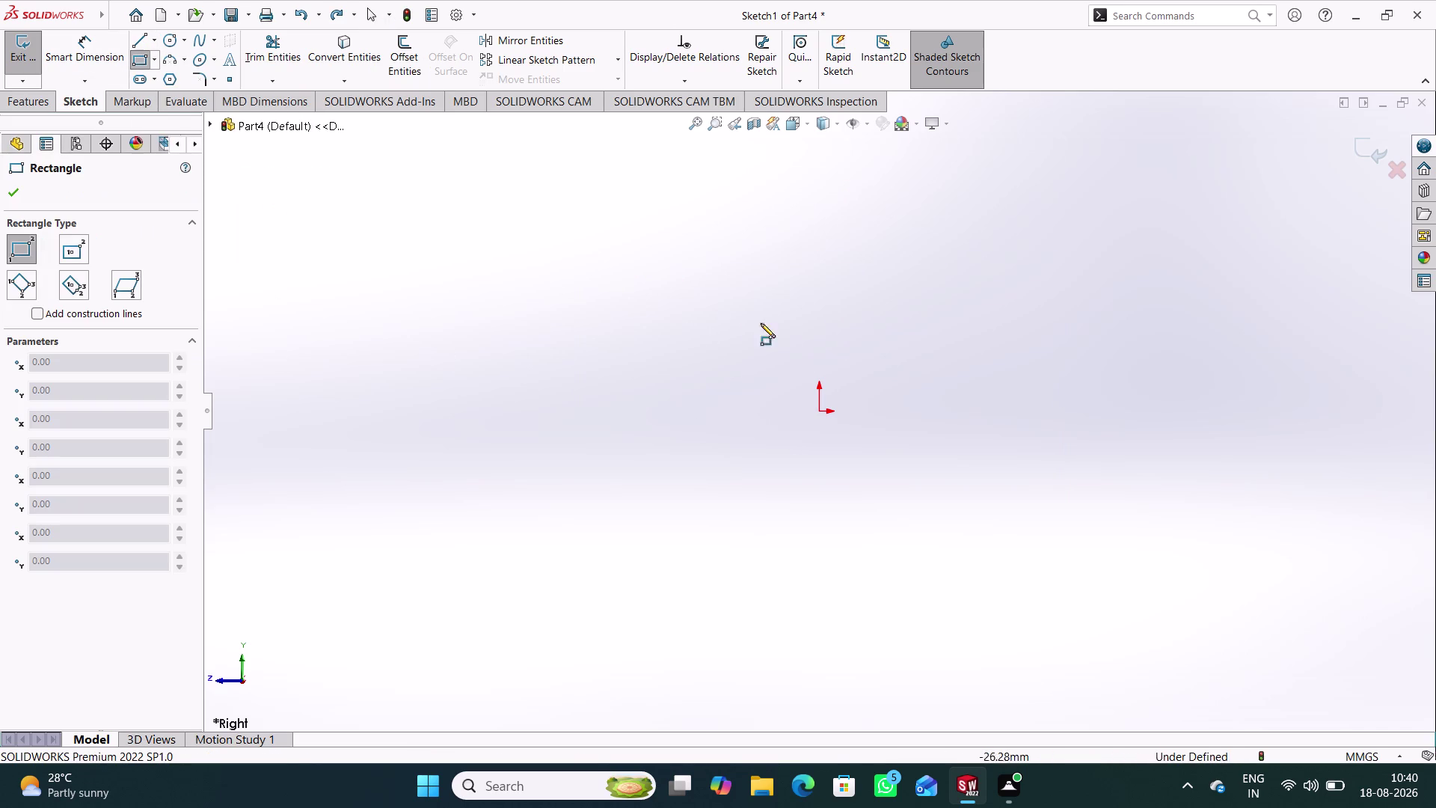
click(792, 336)
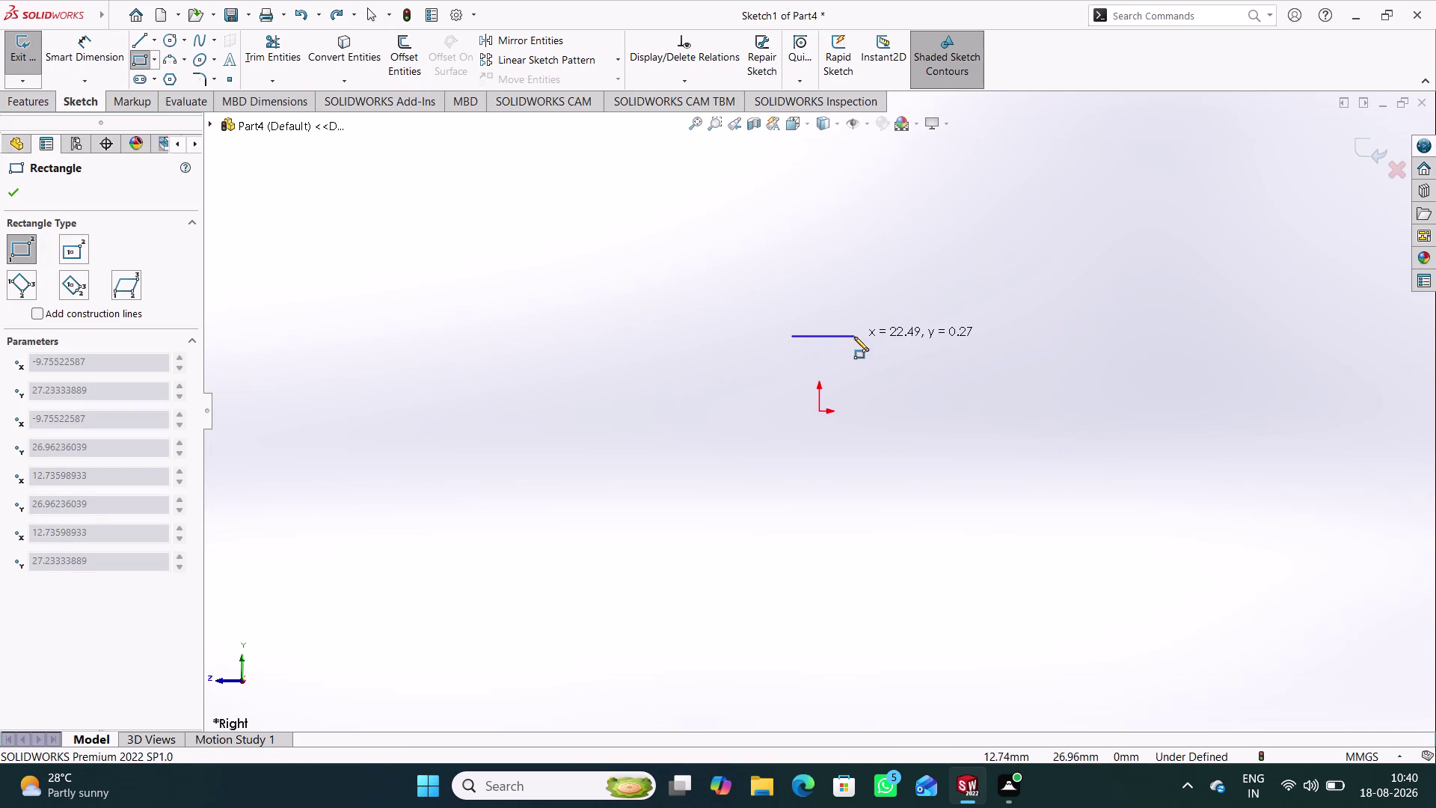
click(854, 336)
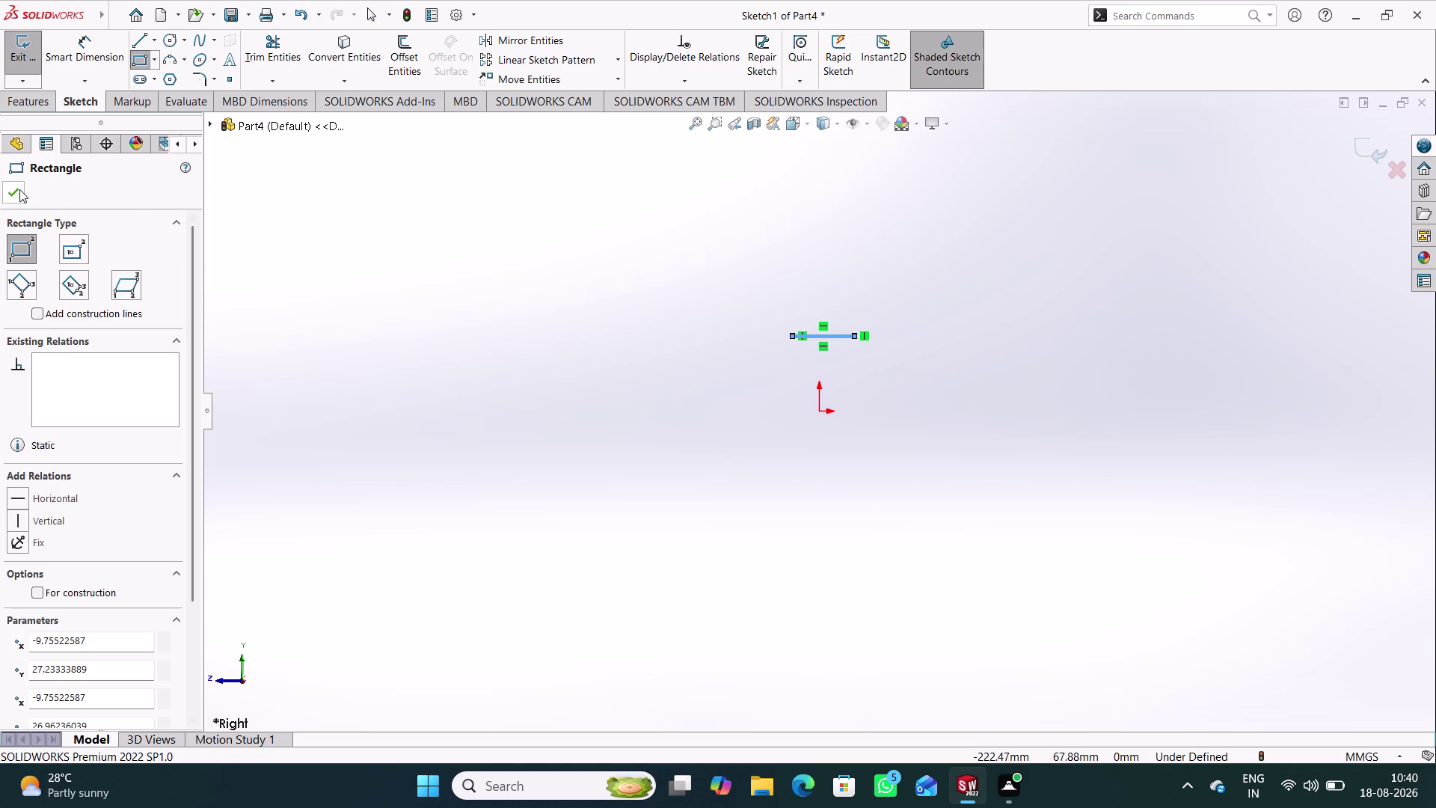
click(20, 189)
click(917, 392)
scroll(down, 3)
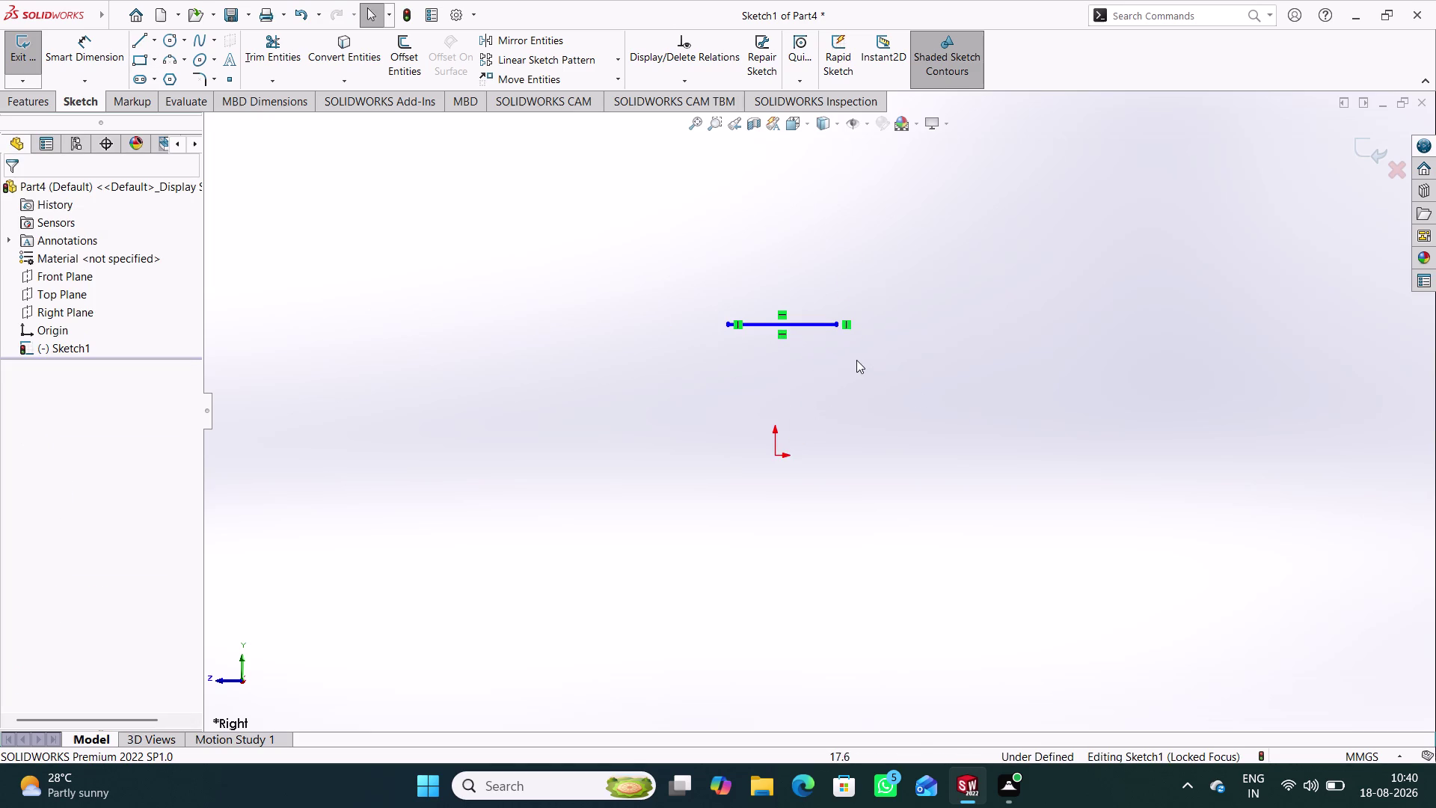
scroll(down, 3)
drag(729, 318, 734, 253)
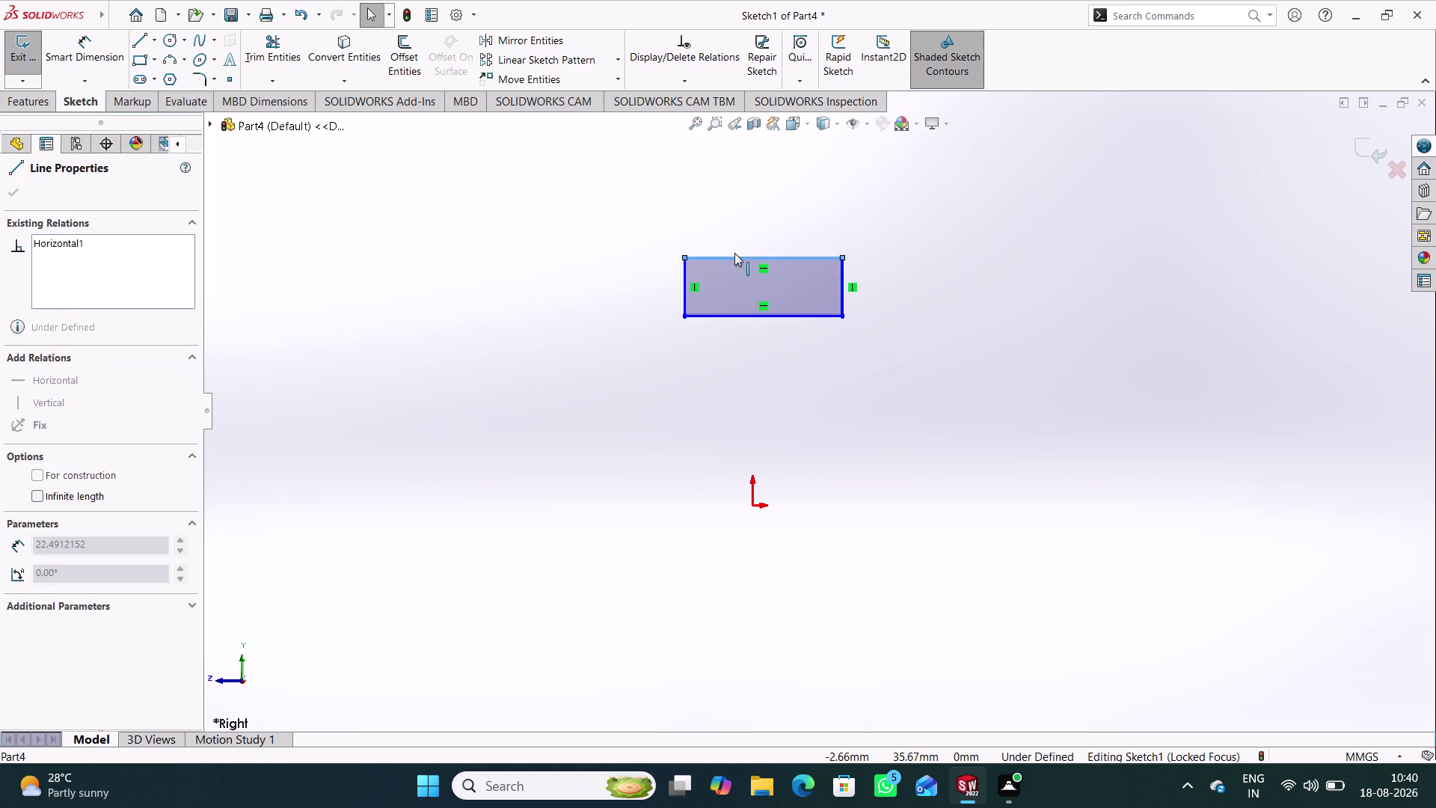
drag(735, 254, 747, 218)
click(879, 424)
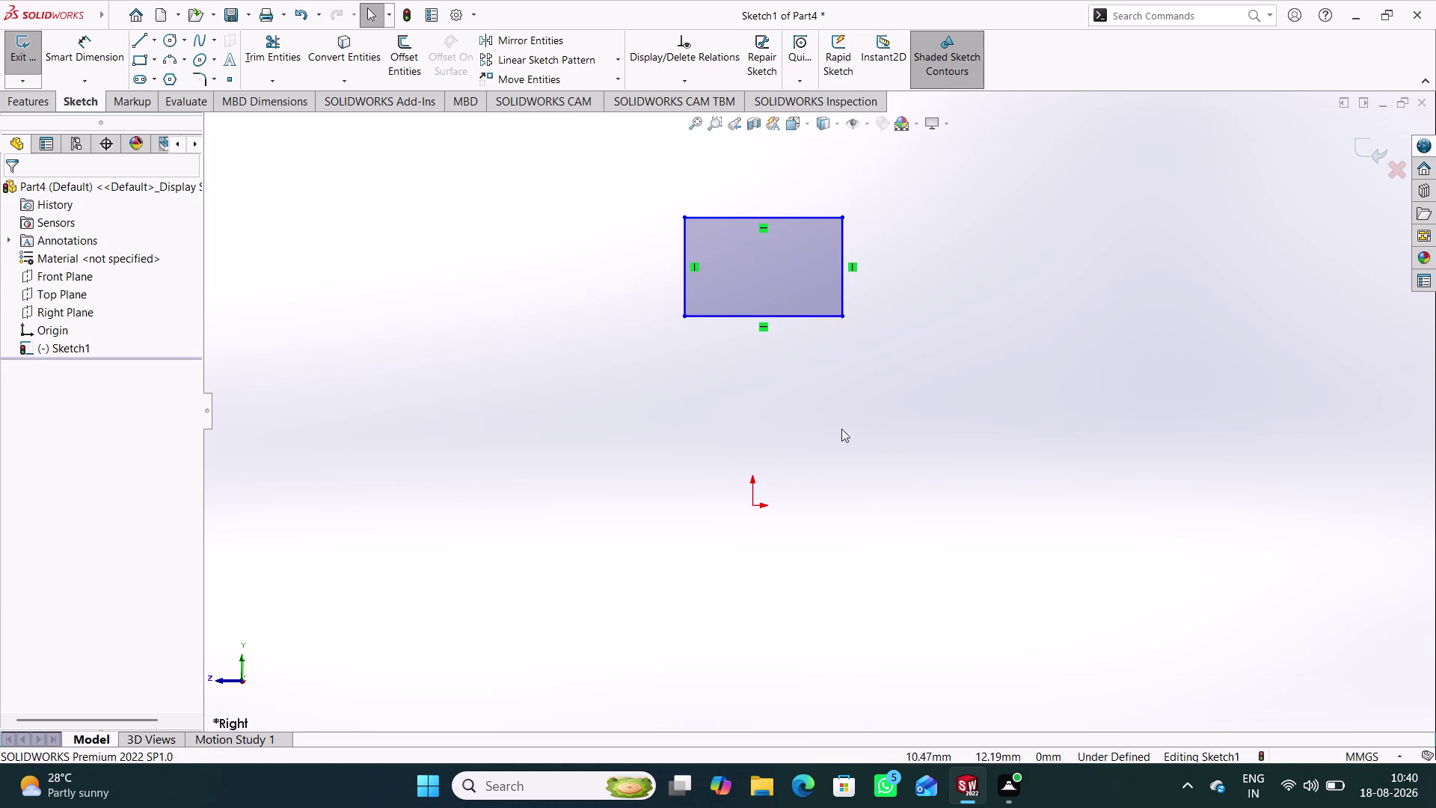
Make the rectangle's bottom-edge midpoint vertical with the origin.
drag(819, 316, 788, 315)
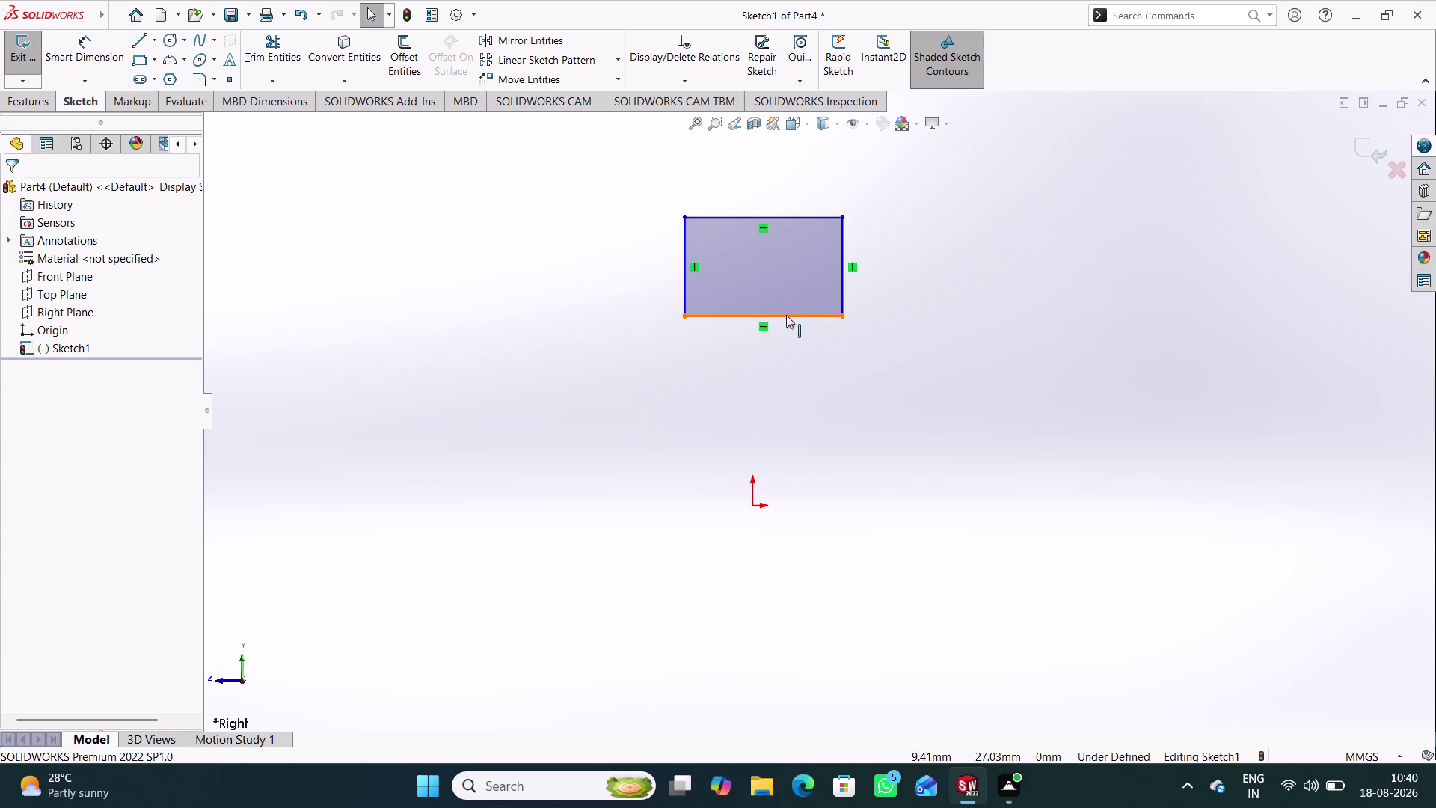
drag(788, 315, 785, 315)
click(787, 363)
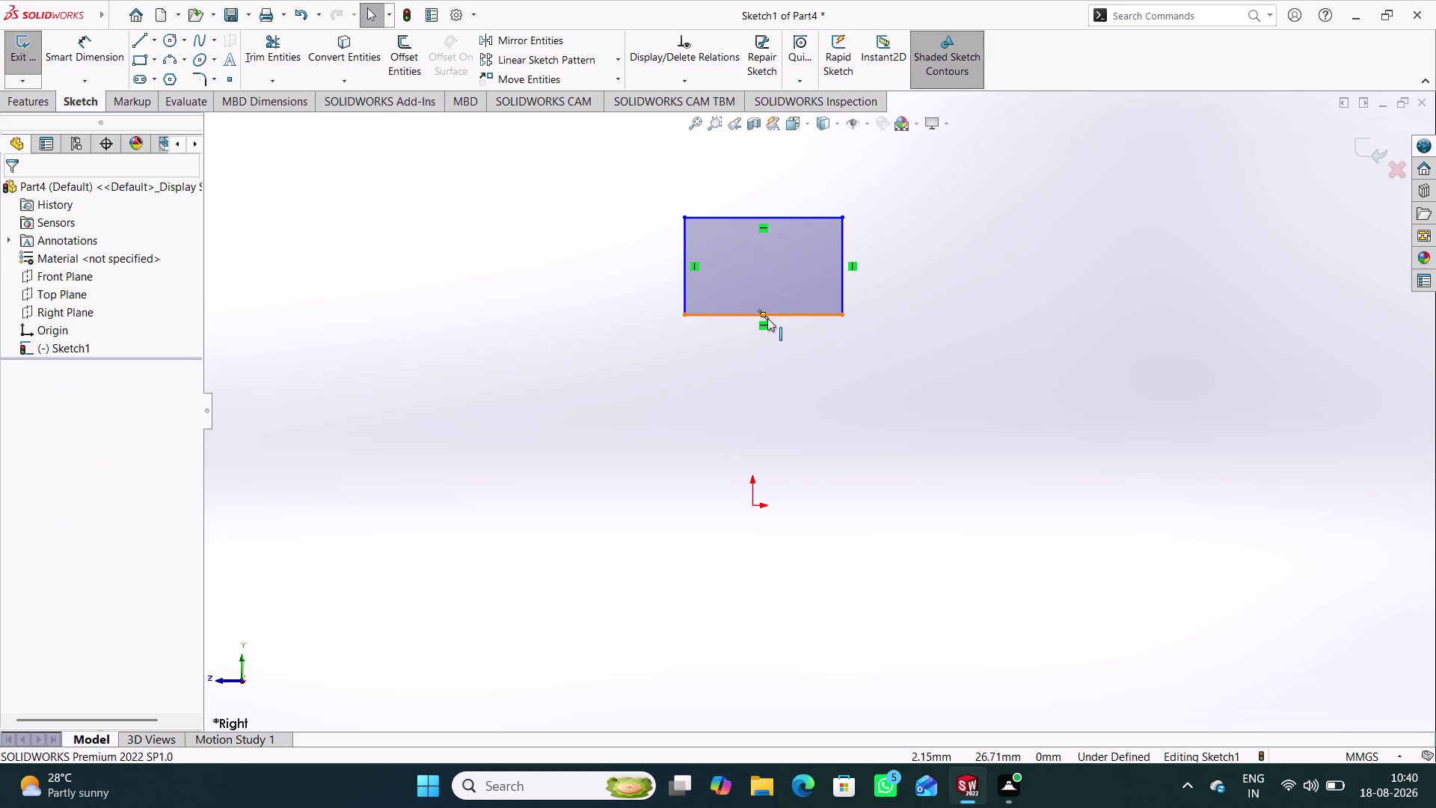
click(762, 317)
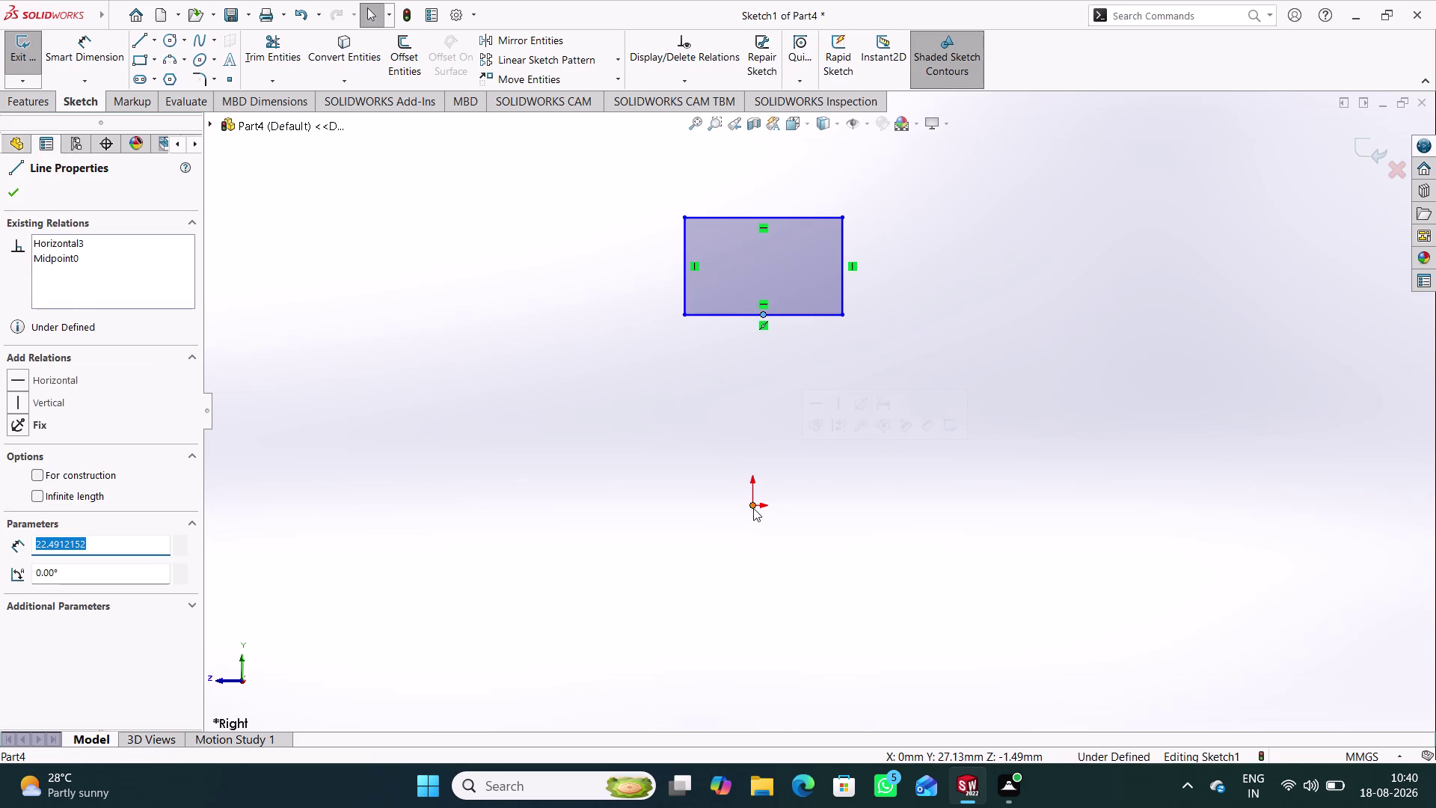
click(752, 504)
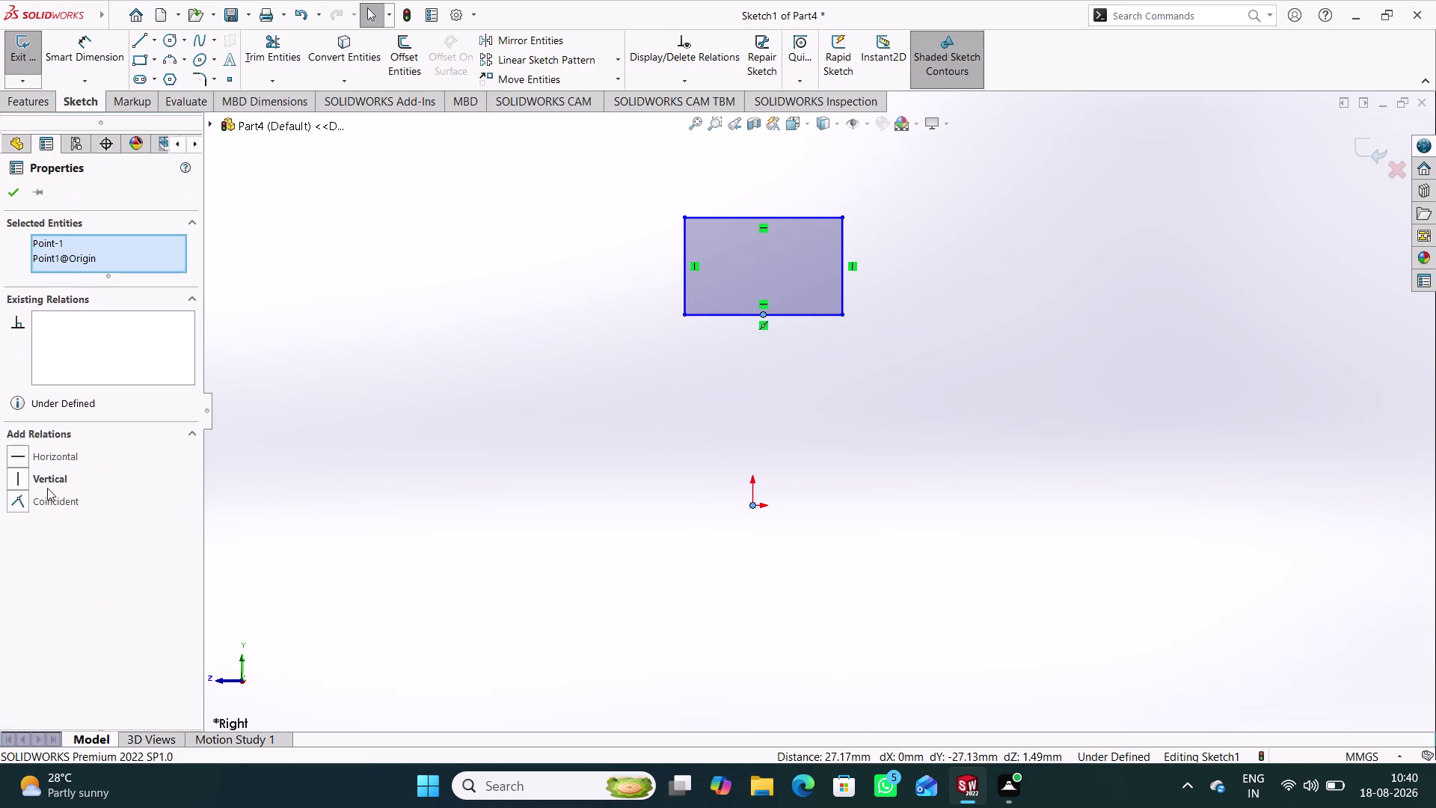
click(54, 475)
click(513, 401)
Dimension the rectangle's top edge width as 1.
right_drag(996, 543, 991, 344)
click(799, 220)
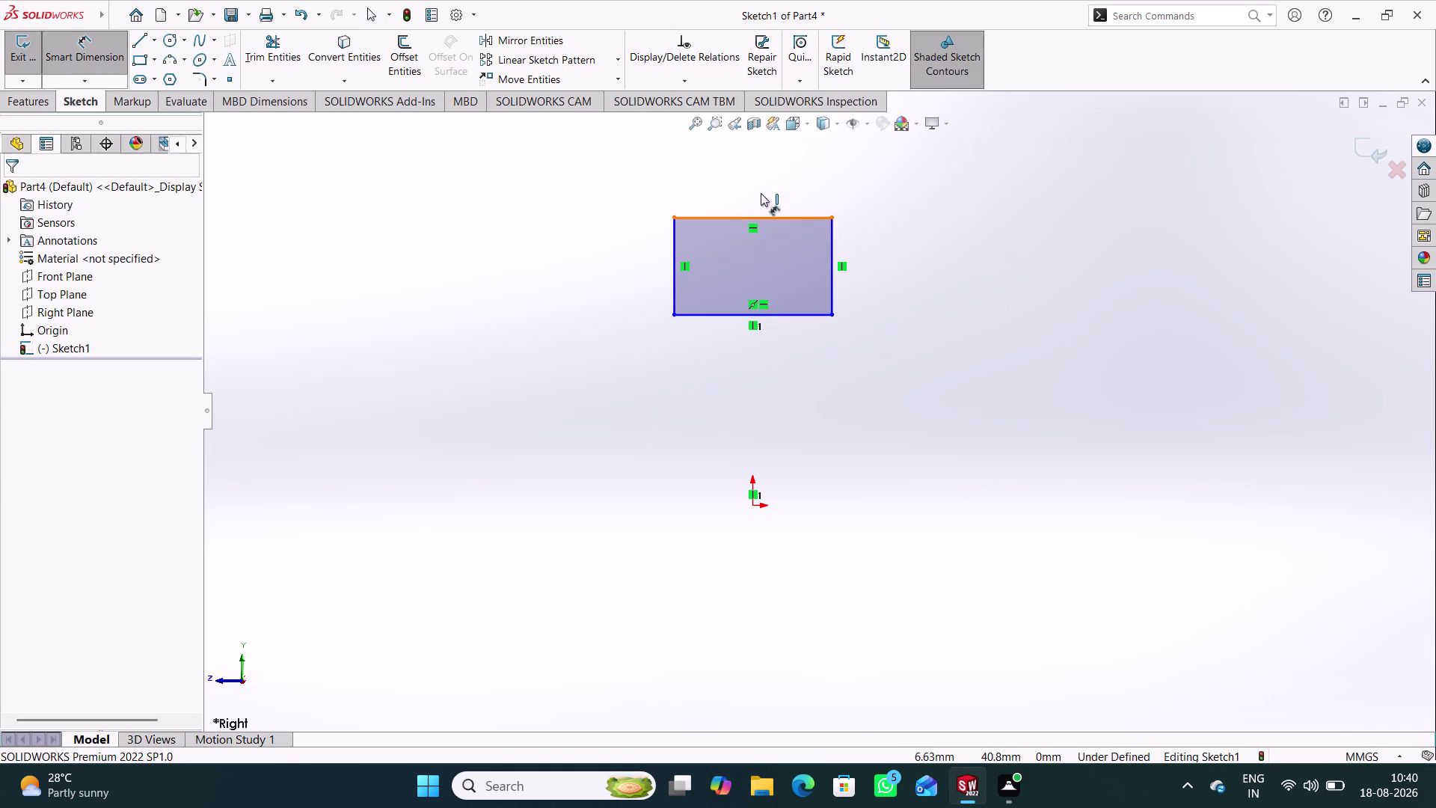
click(754, 182)
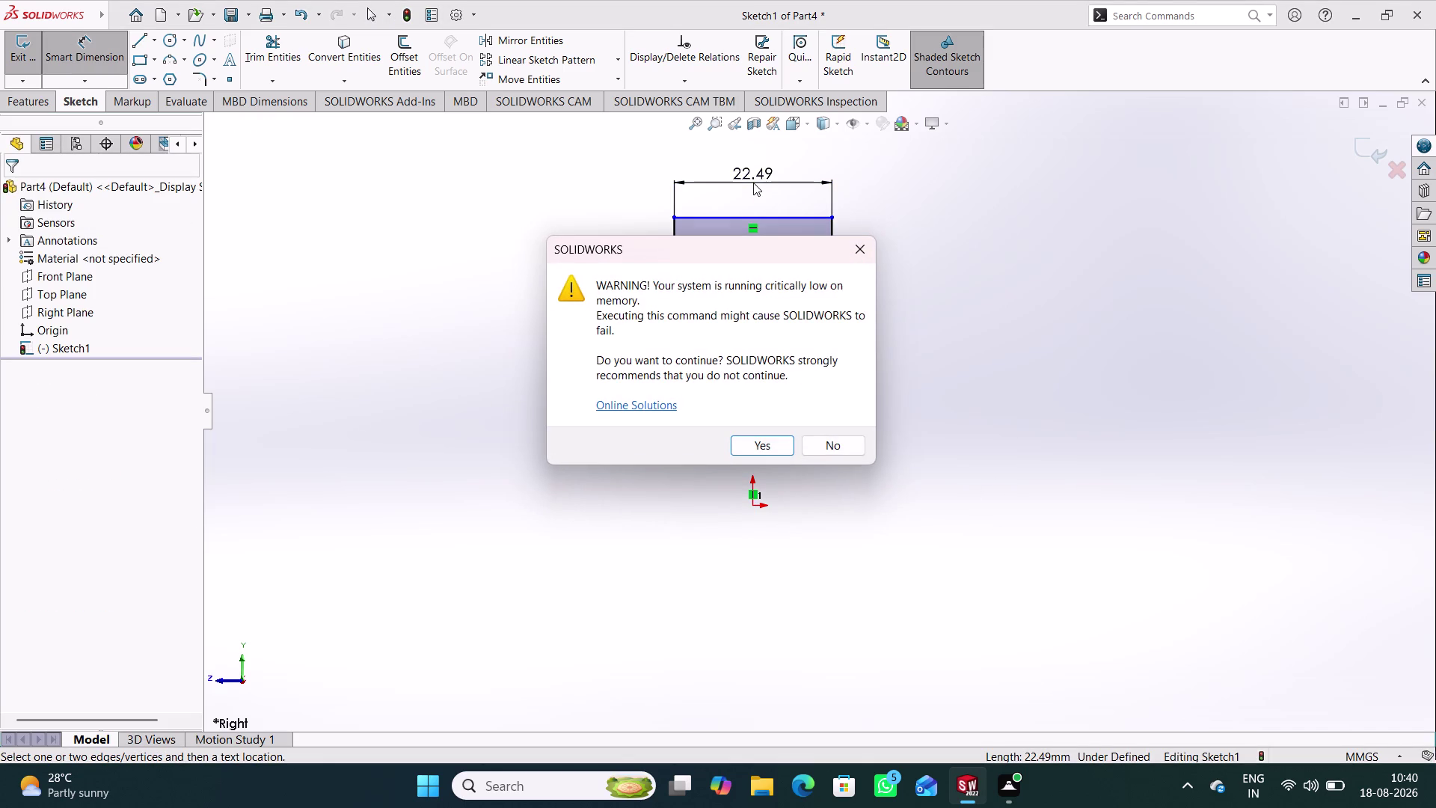
click(762, 444)
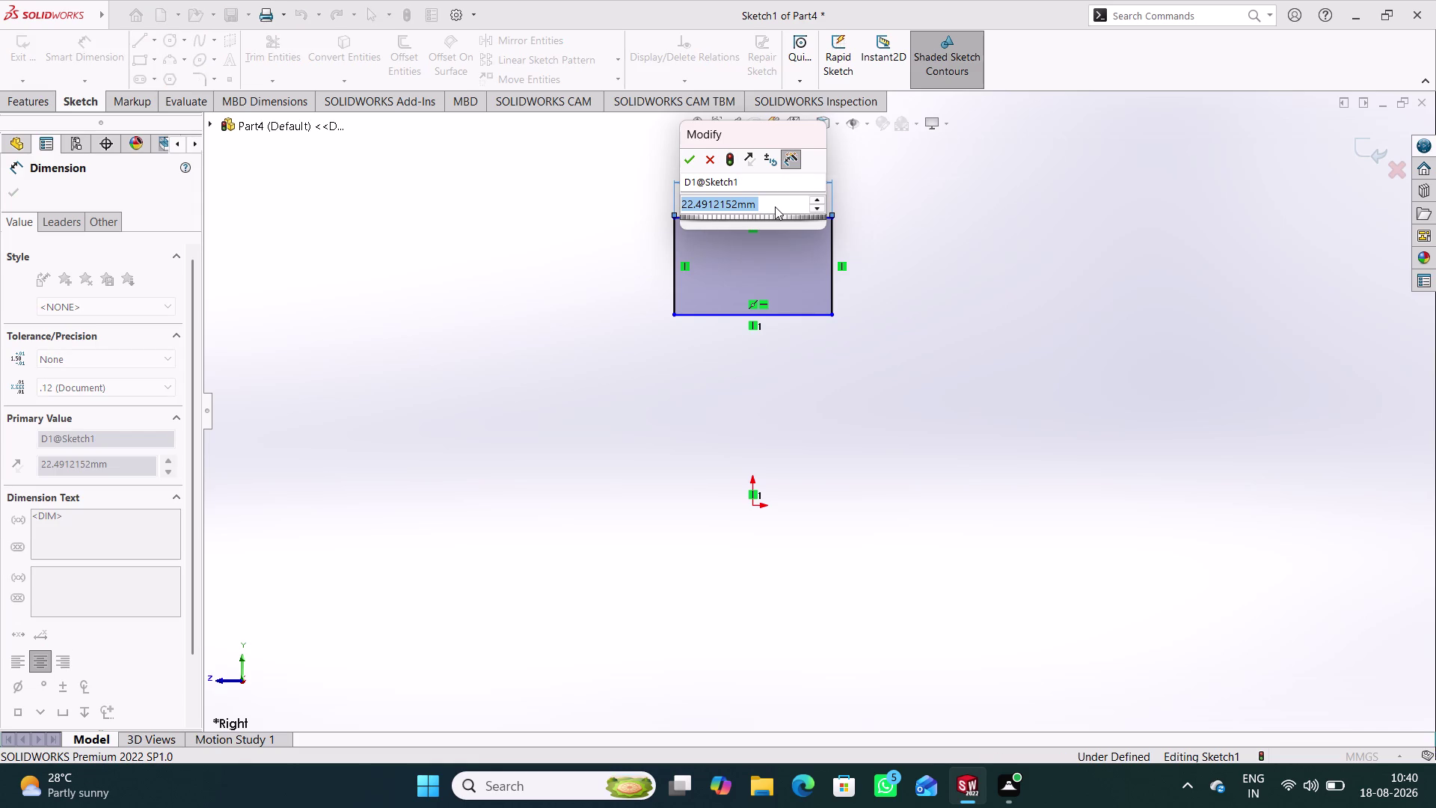
key(1)
key(Return)
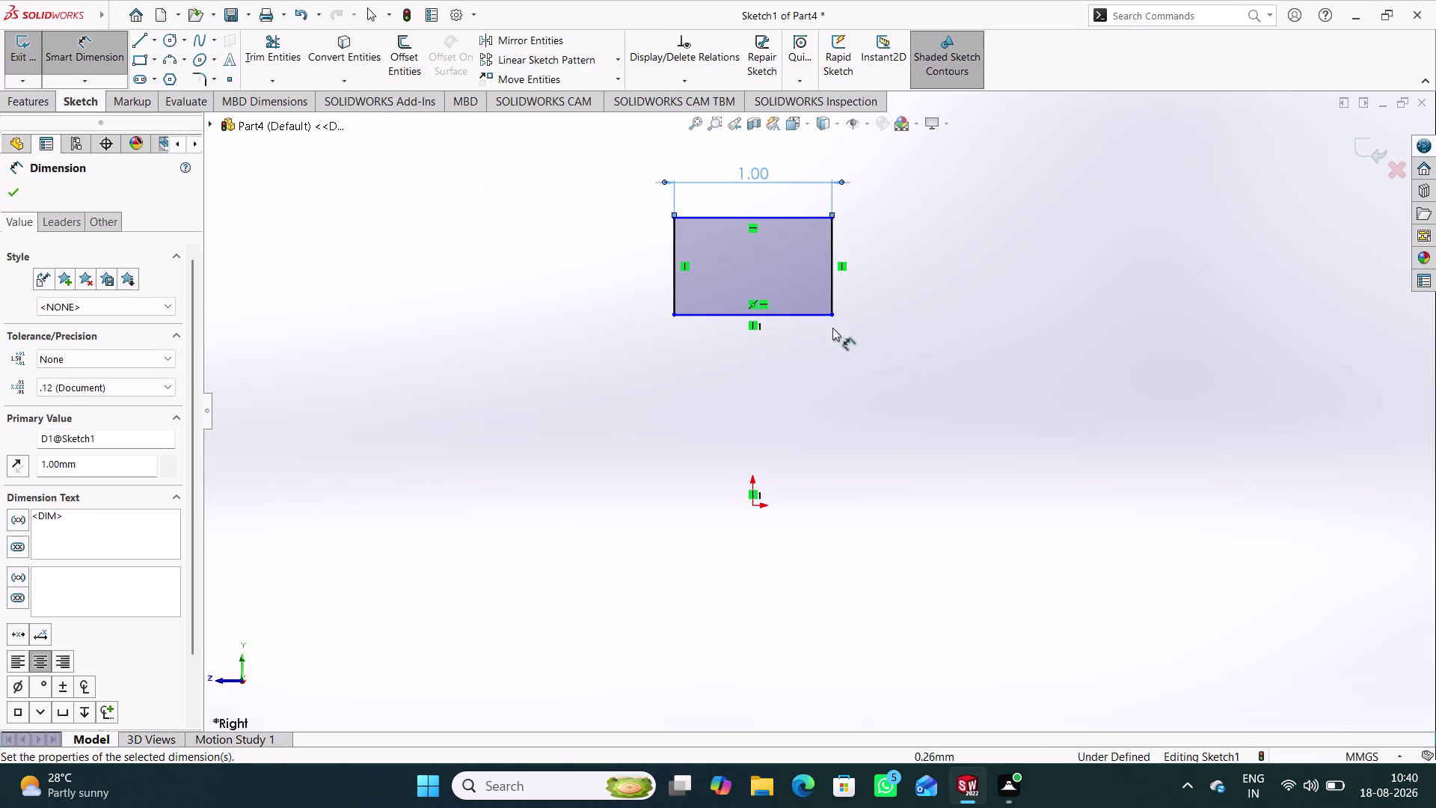
click(861, 389)
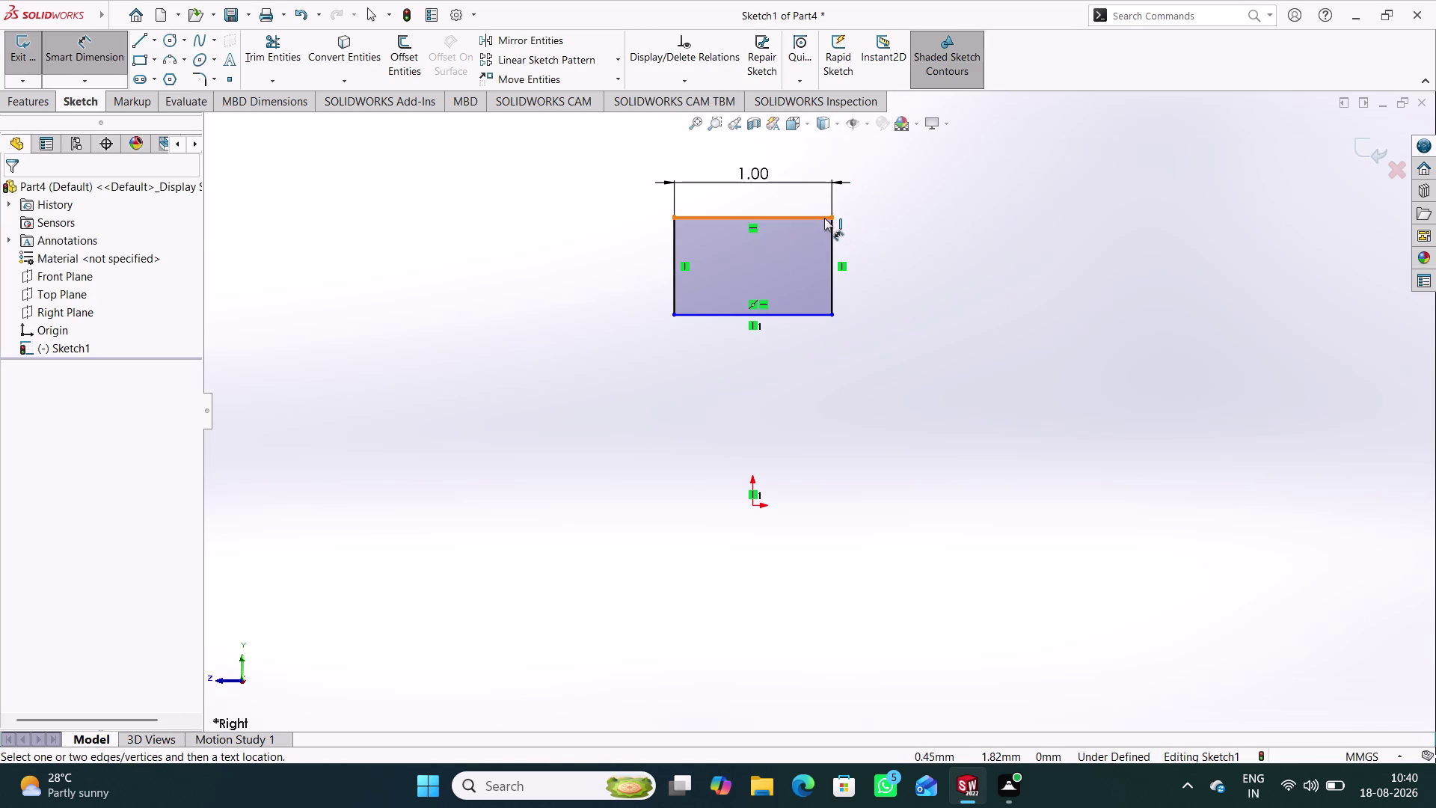
Dimension the top-right corner 7.5 from the origin.
click(832, 218)
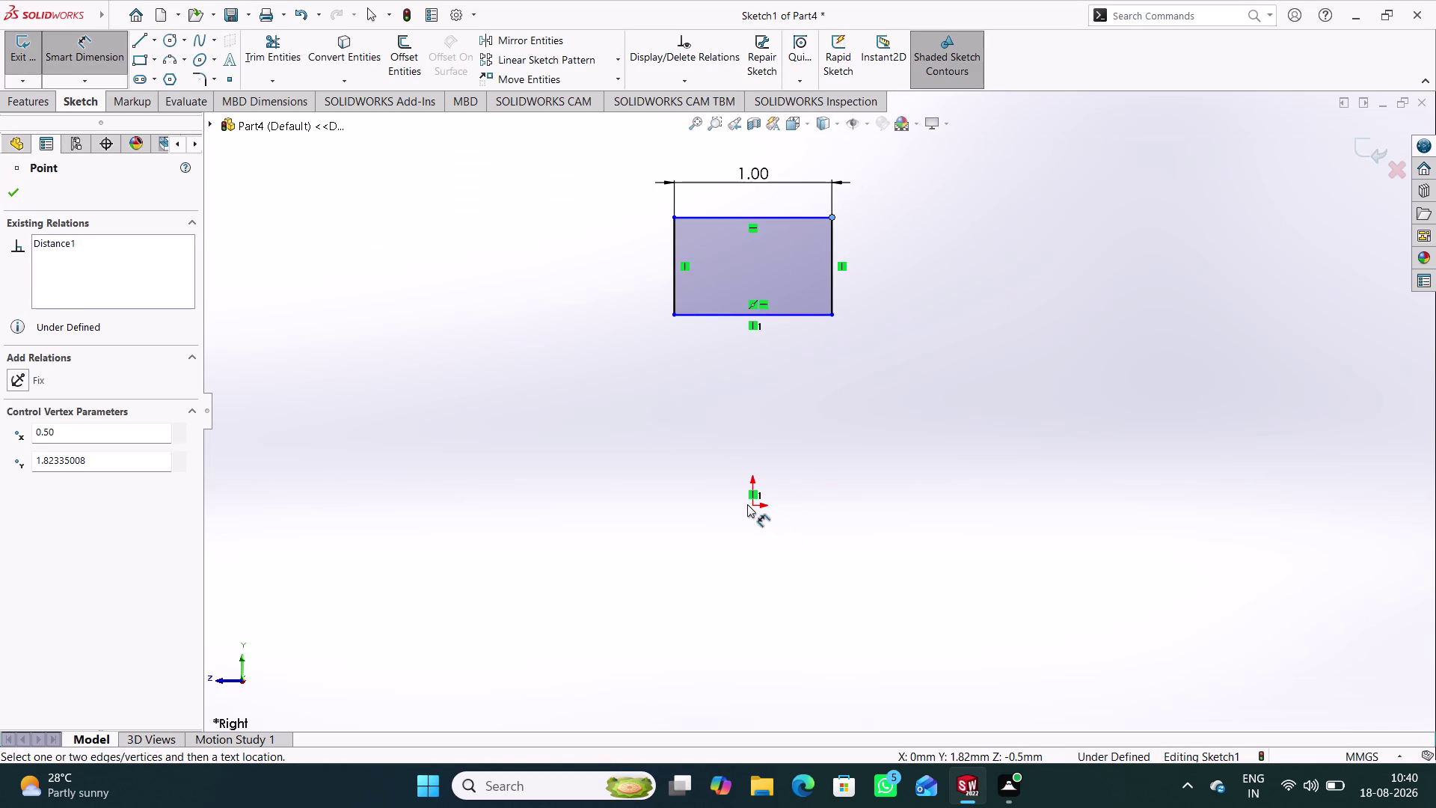
click(753, 504)
click(927, 356)
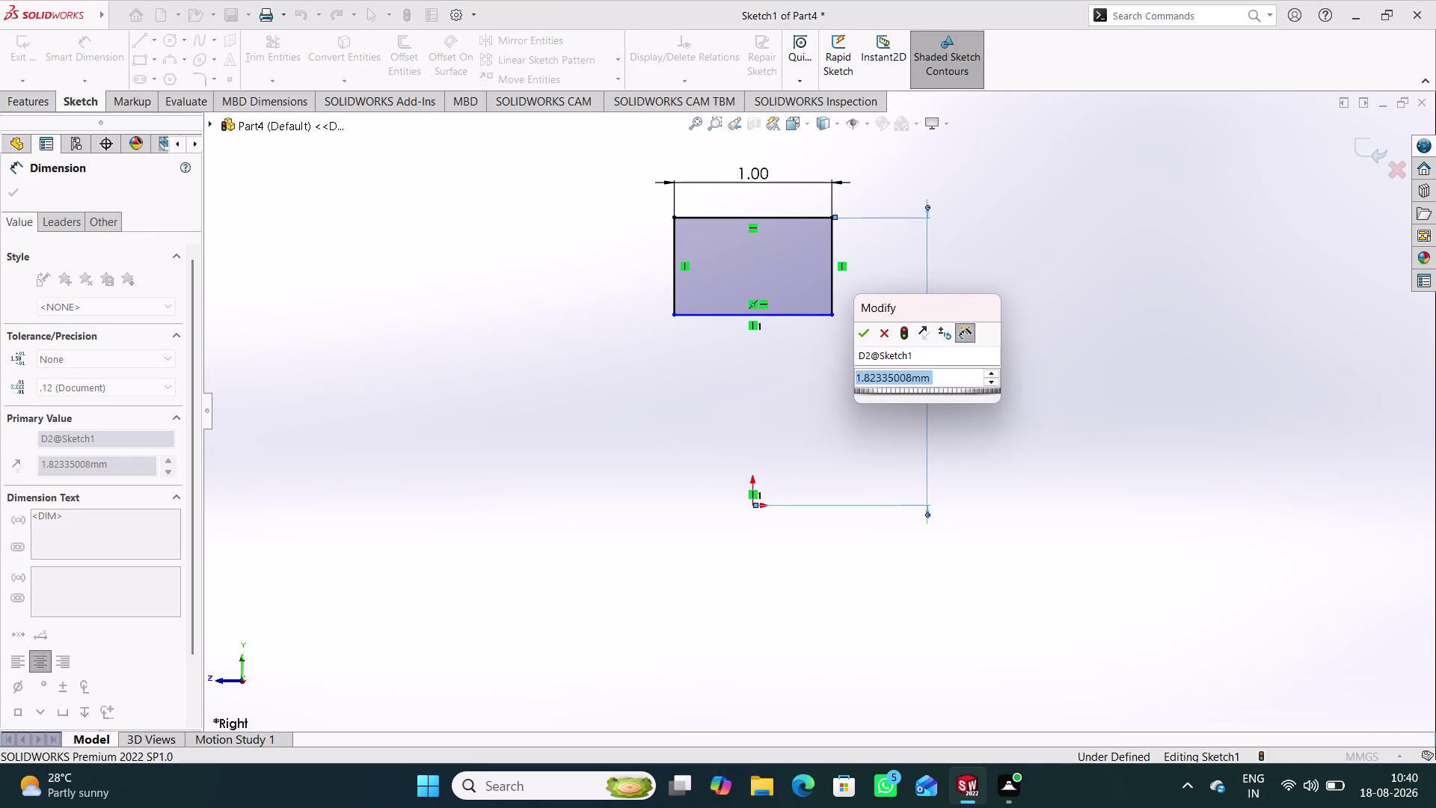
key(7)
text(.5)
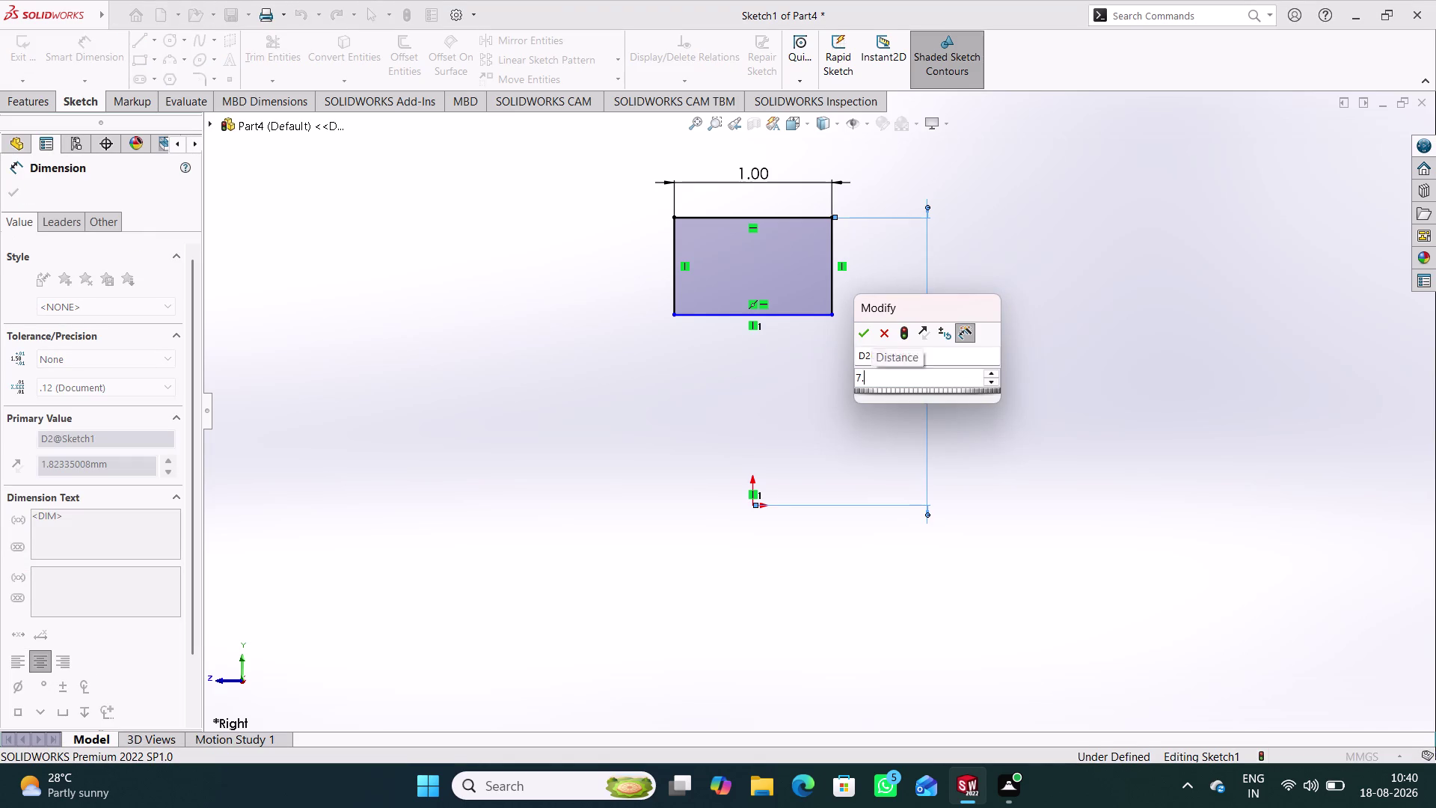
key(Return)
scroll(up, 3)
scroll(up, 3)
scroll(up, 3)
scroll(up, 3)
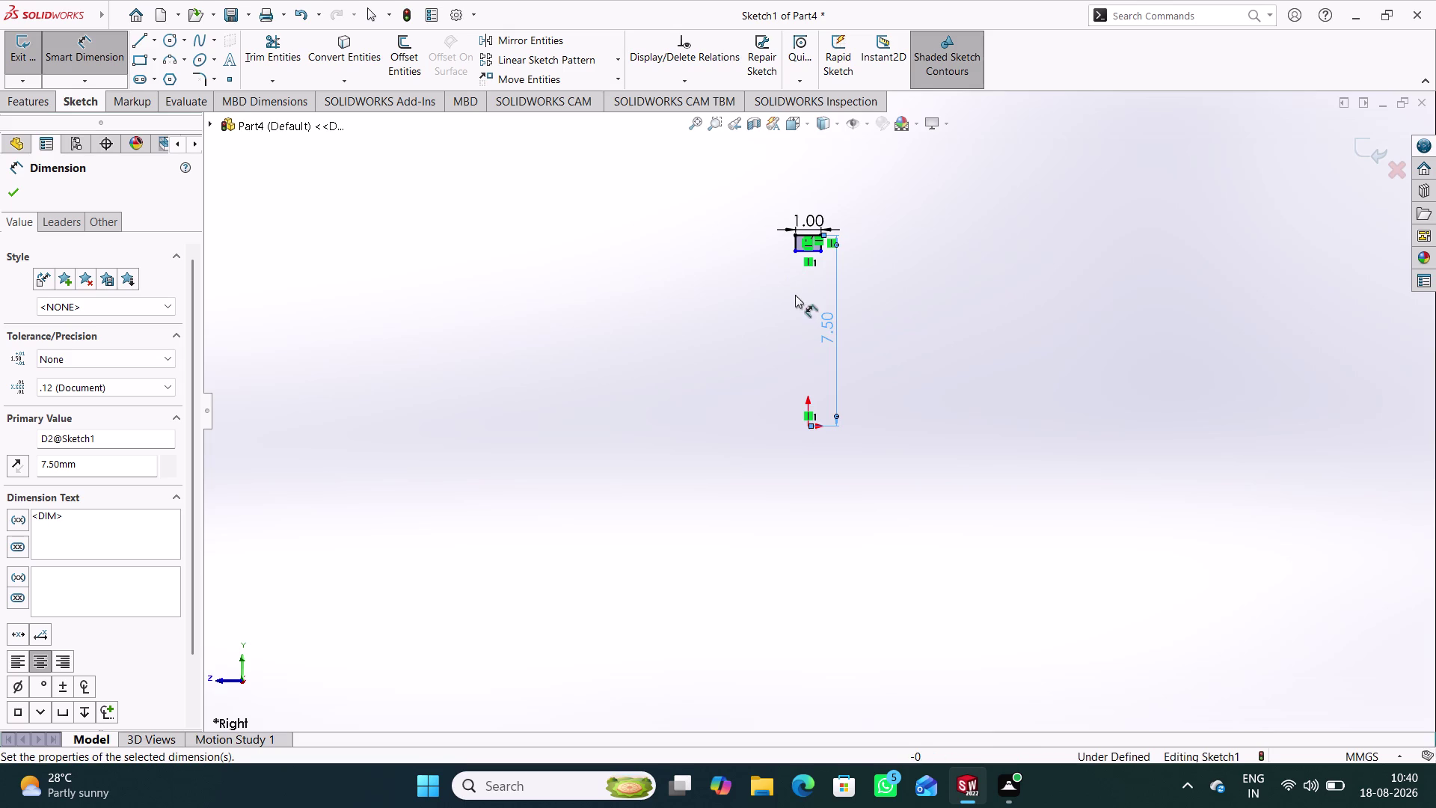
scroll(down, 3)
scroll(down, 3)
Dimension the bottom-right corner 3.75/2 from the origin.
click(858, 238)
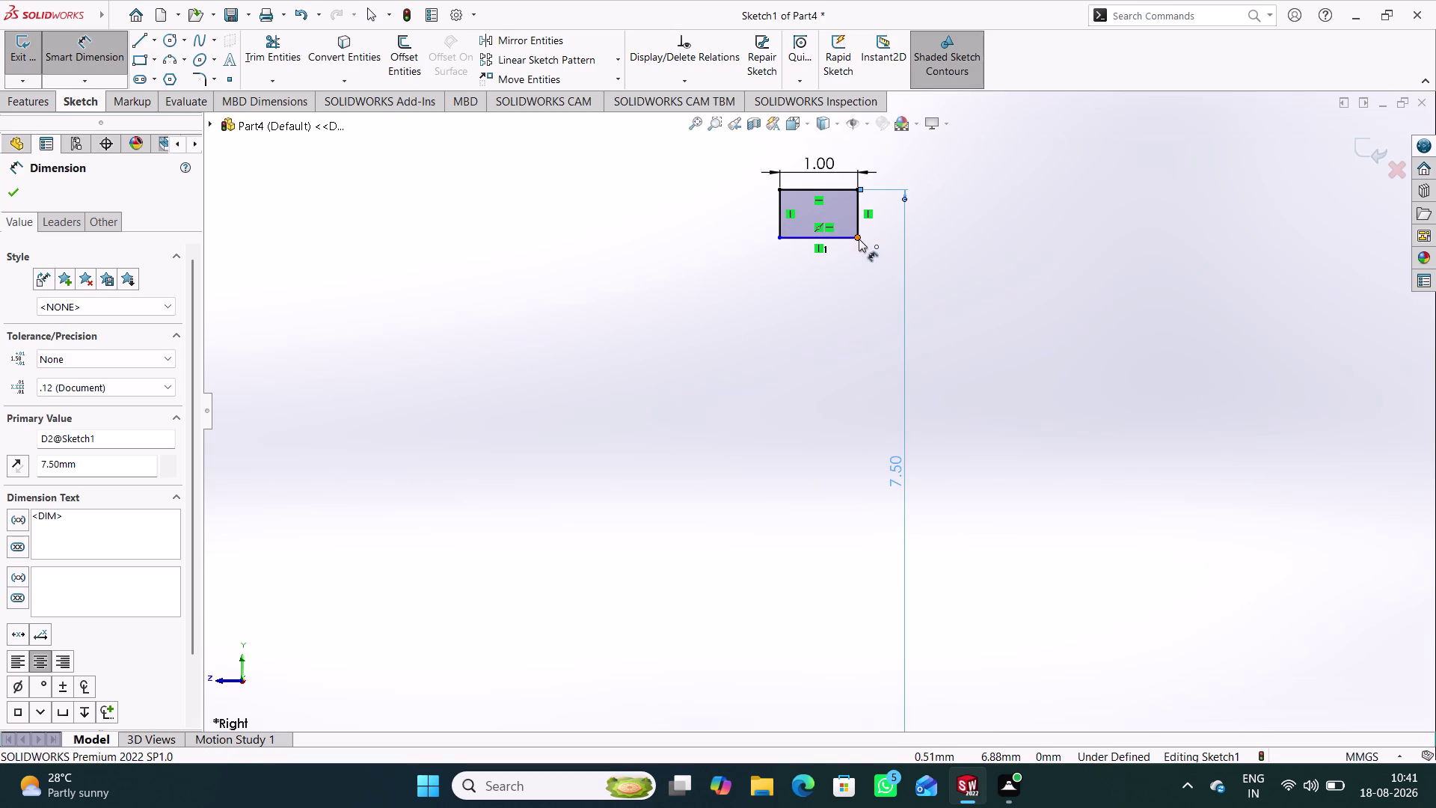
scroll(up, 3)
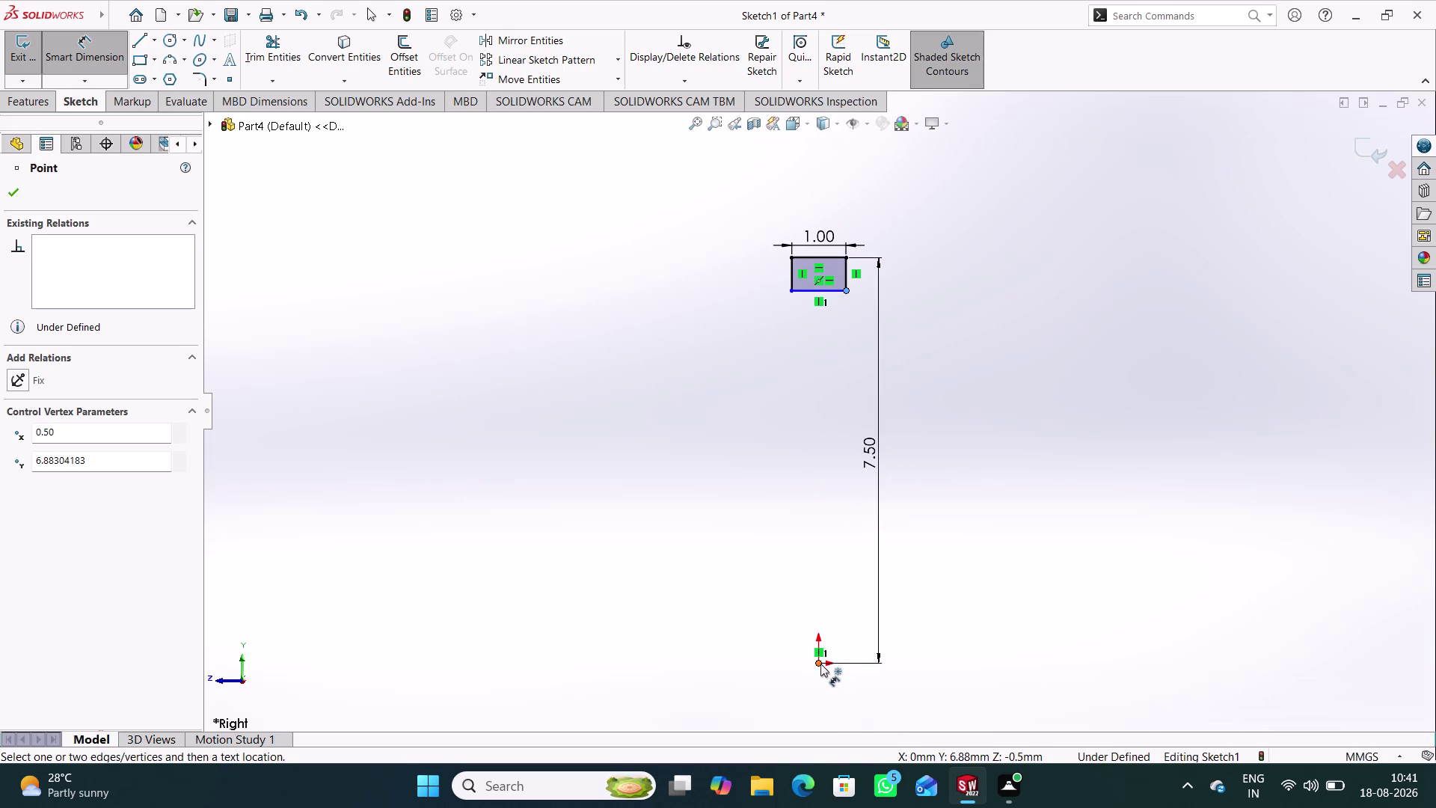
click(820, 664)
click(853, 417)
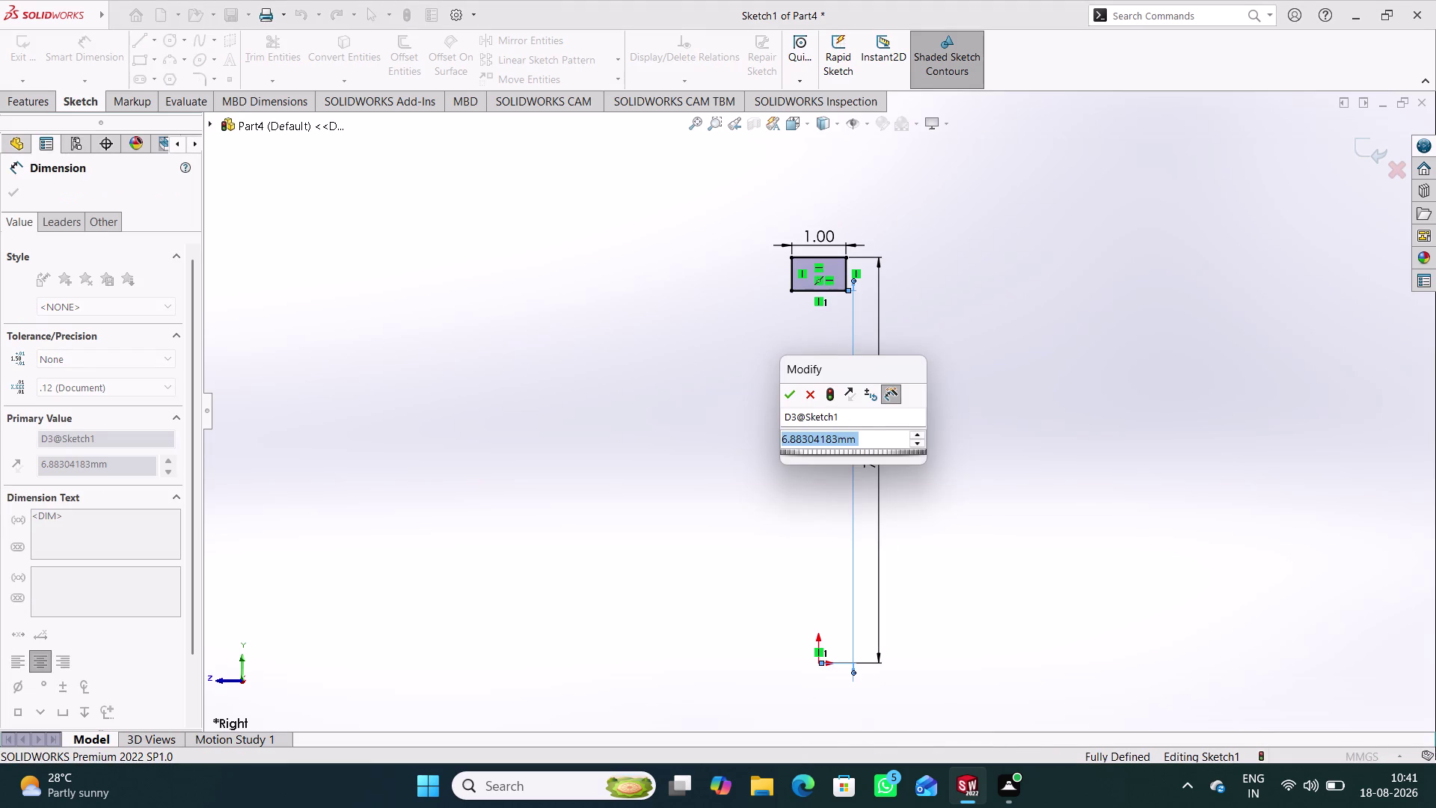
text(3.75)
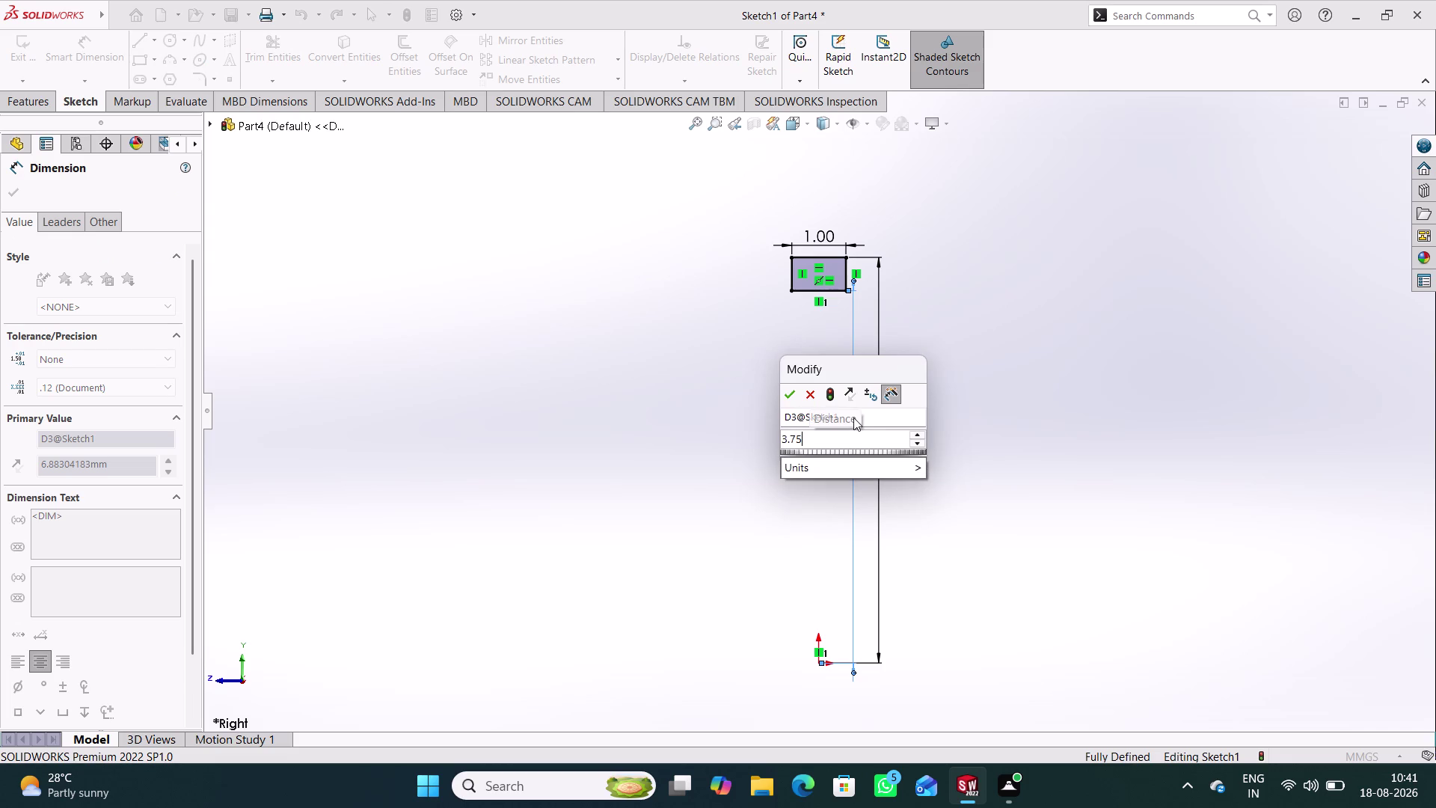
key(slash)
key(2)
key(Return)
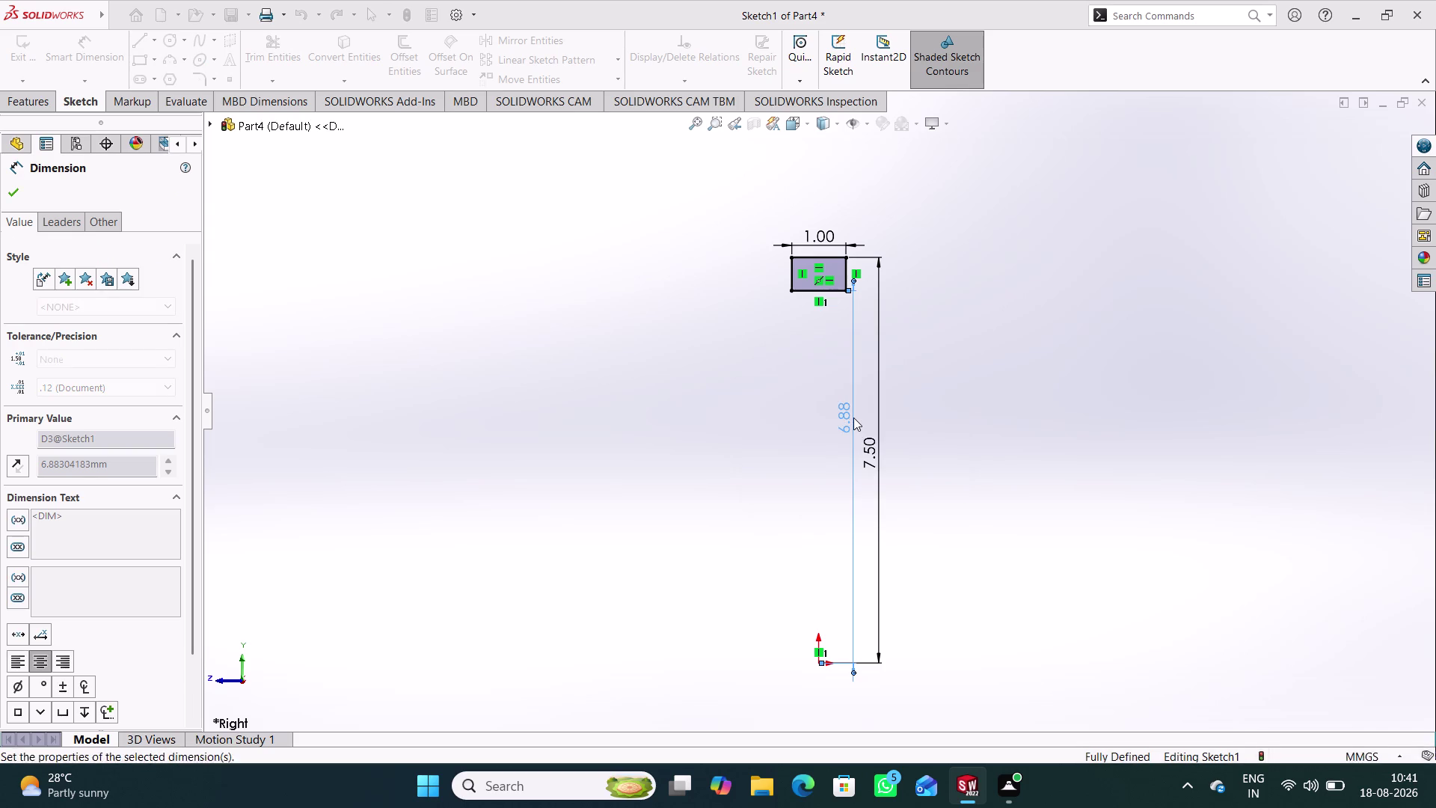
click(664, 486)
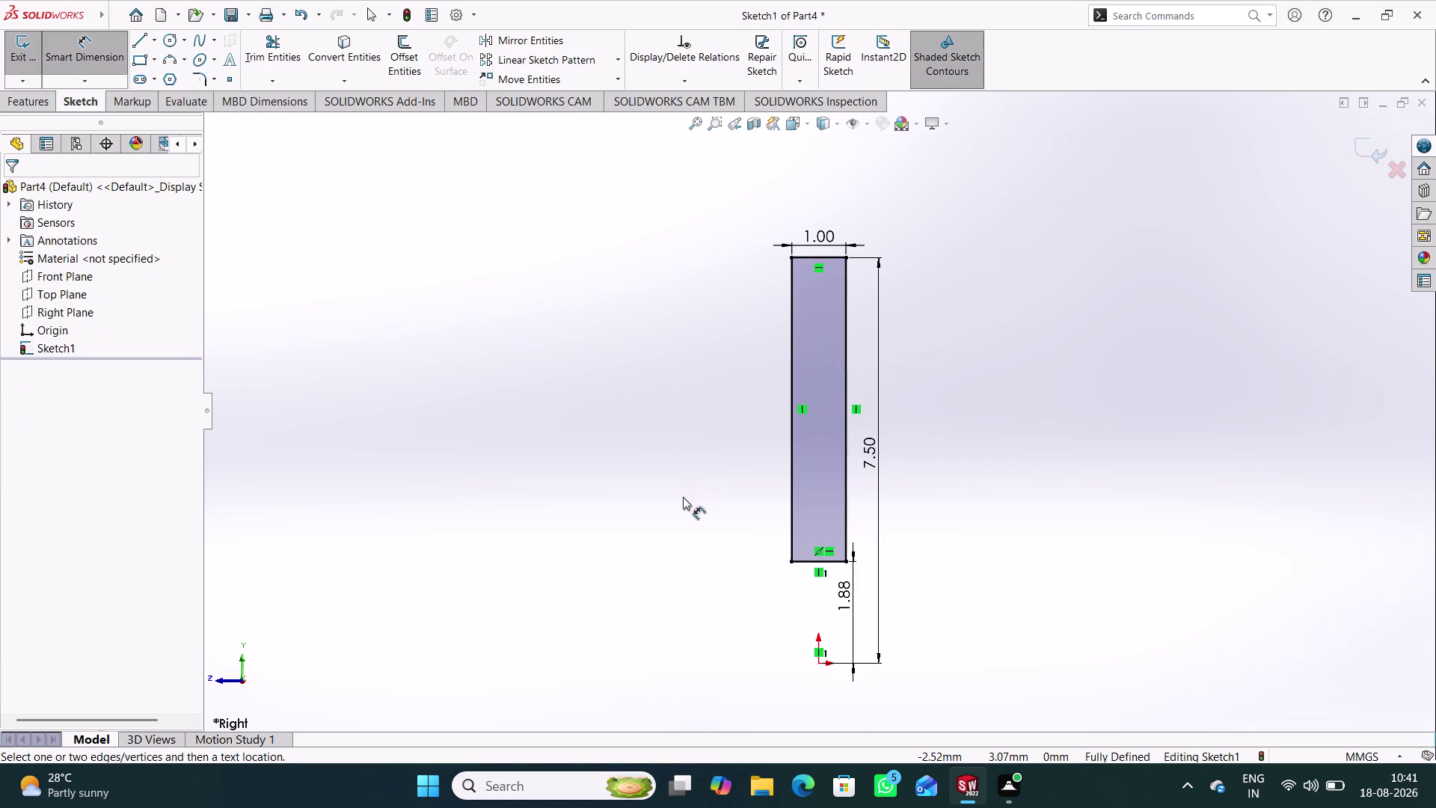
click(457, 15)
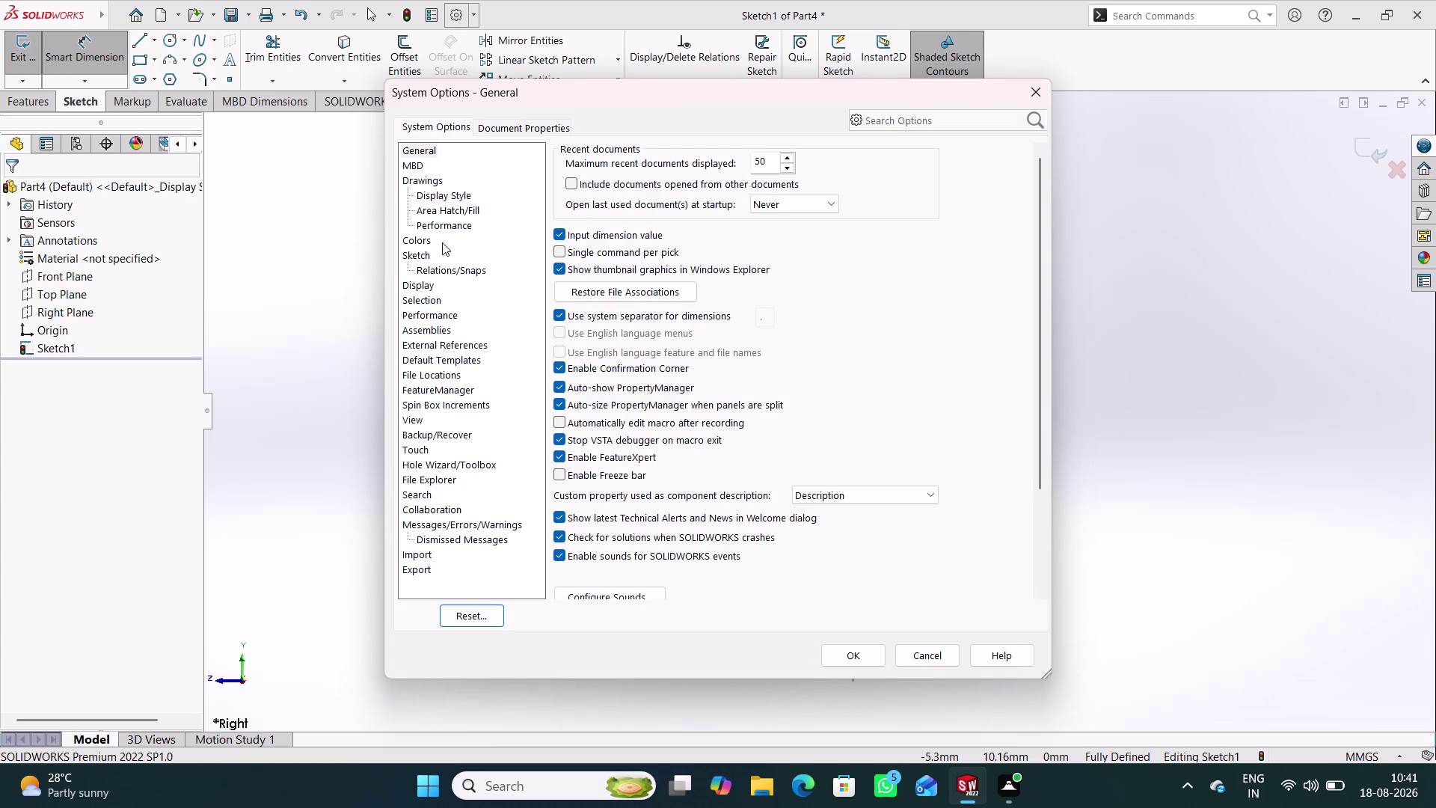
Set the document's Primary dimension precision to .123 in Document Properties.
click(423, 286)
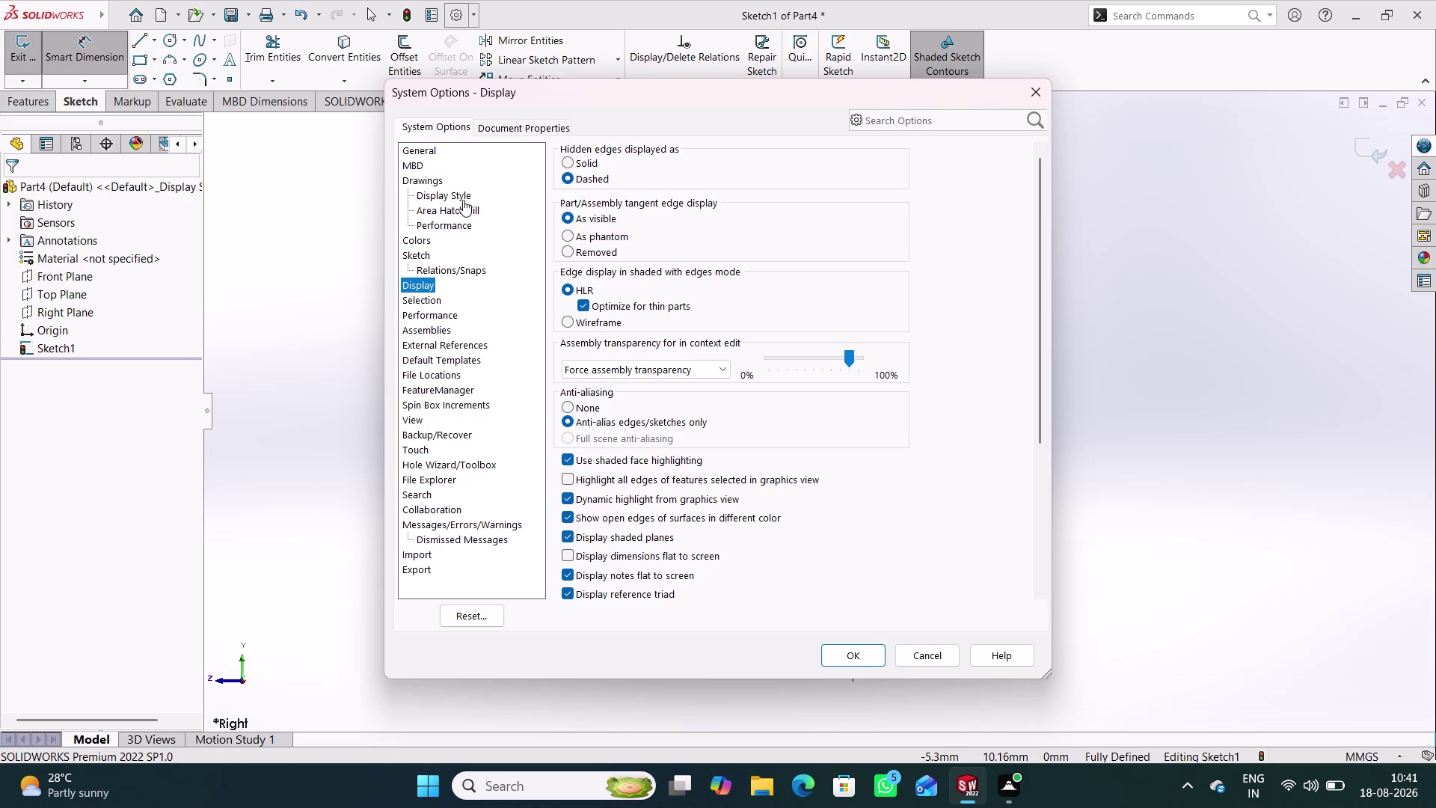
click(524, 133)
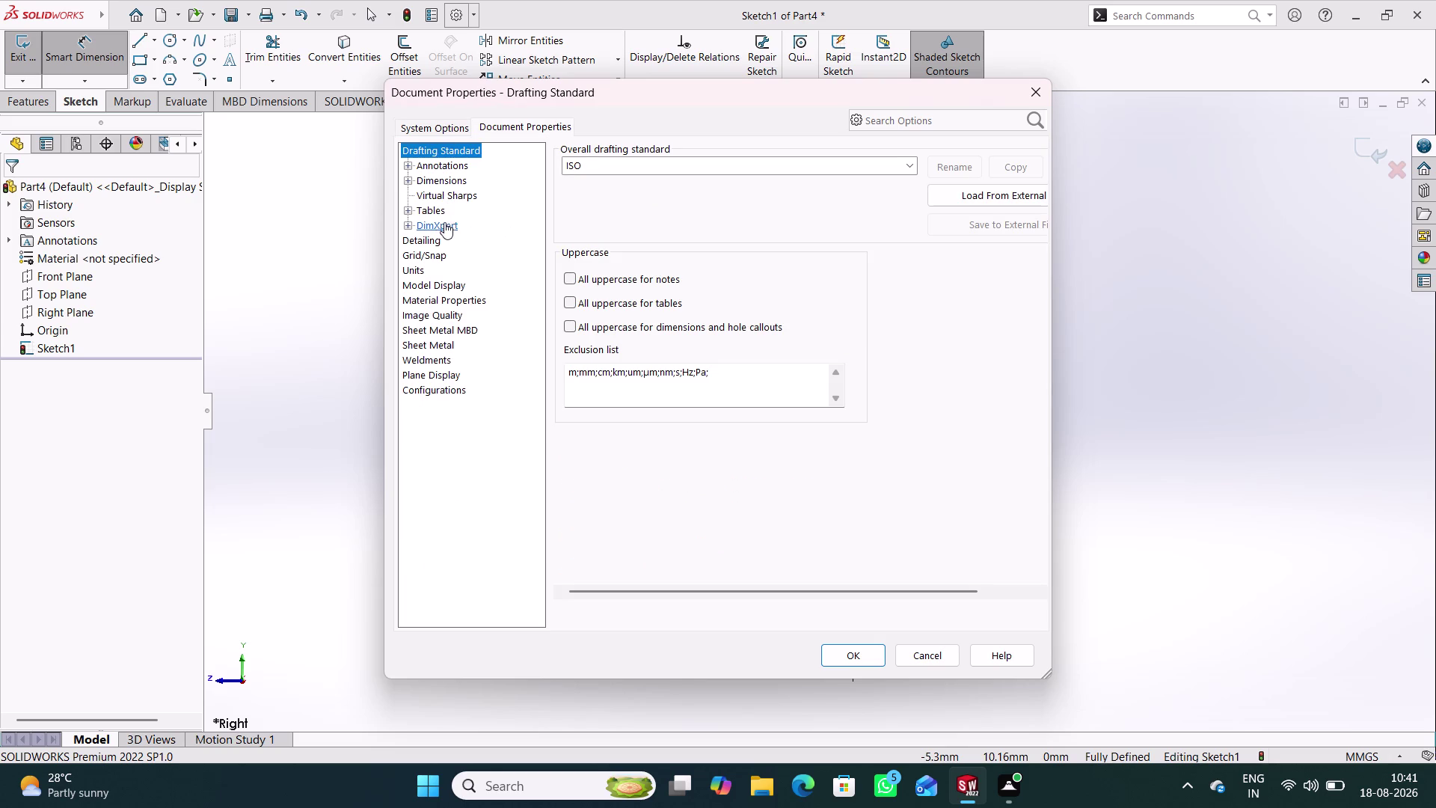
click(451, 175)
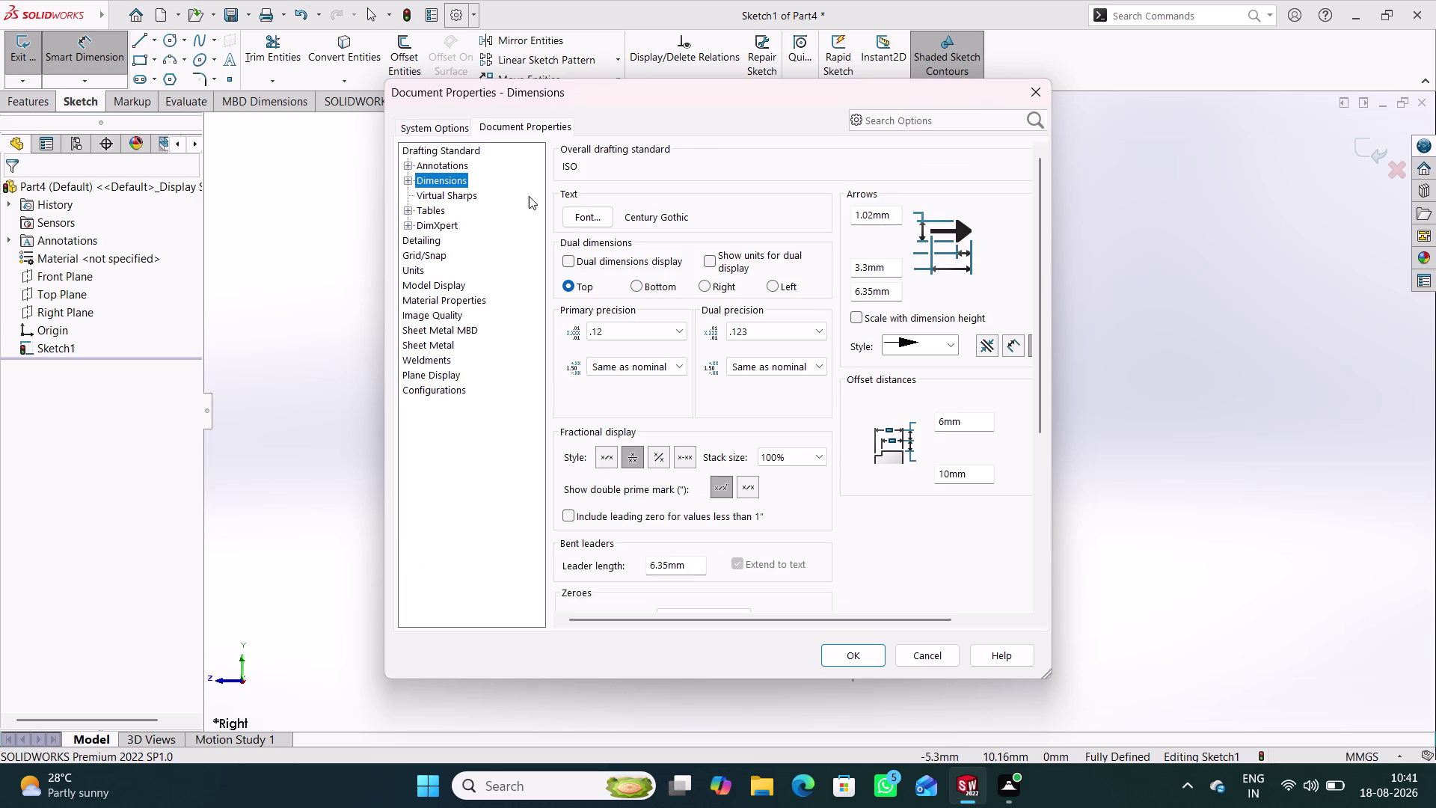
click(675, 328)
click(641, 383)
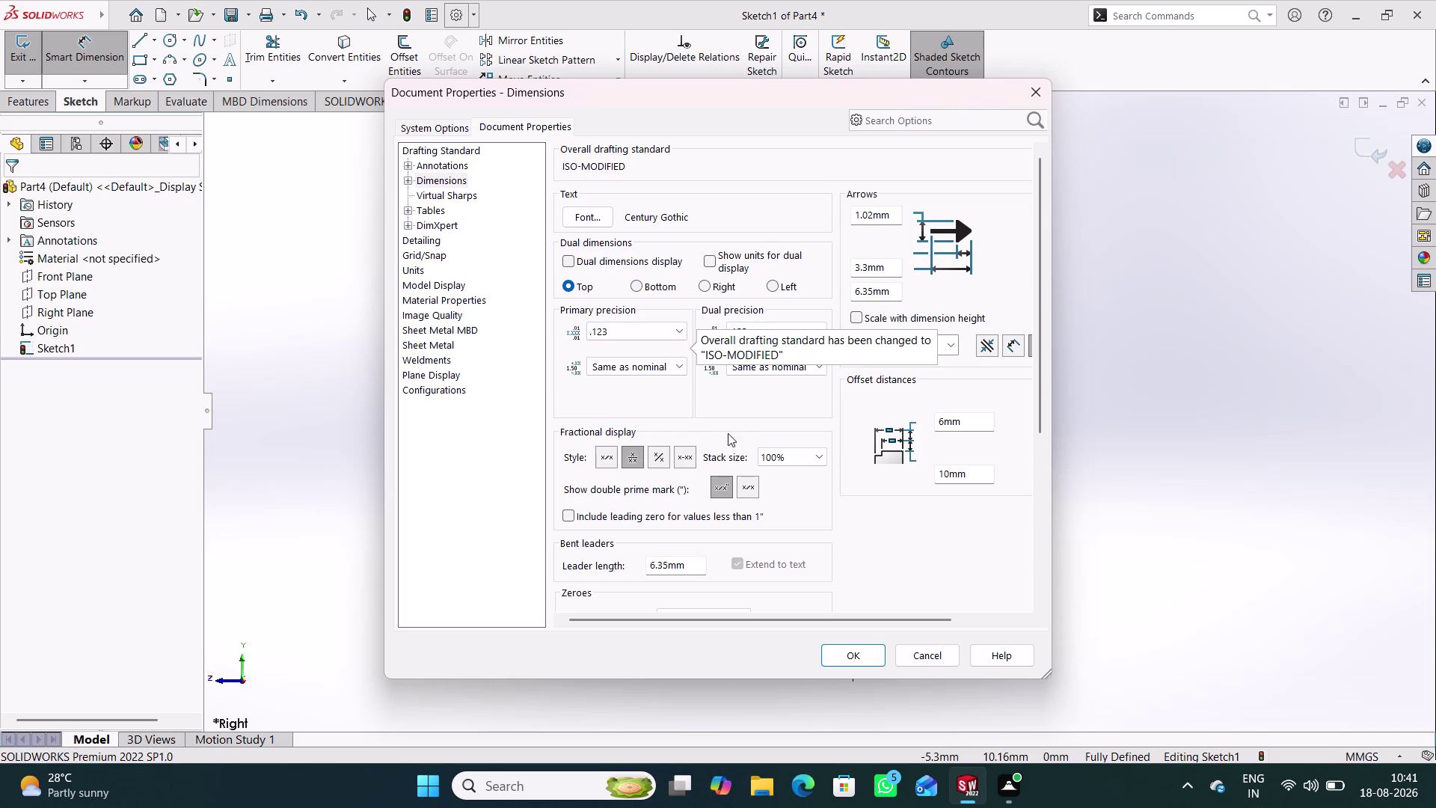
click(860, 658)
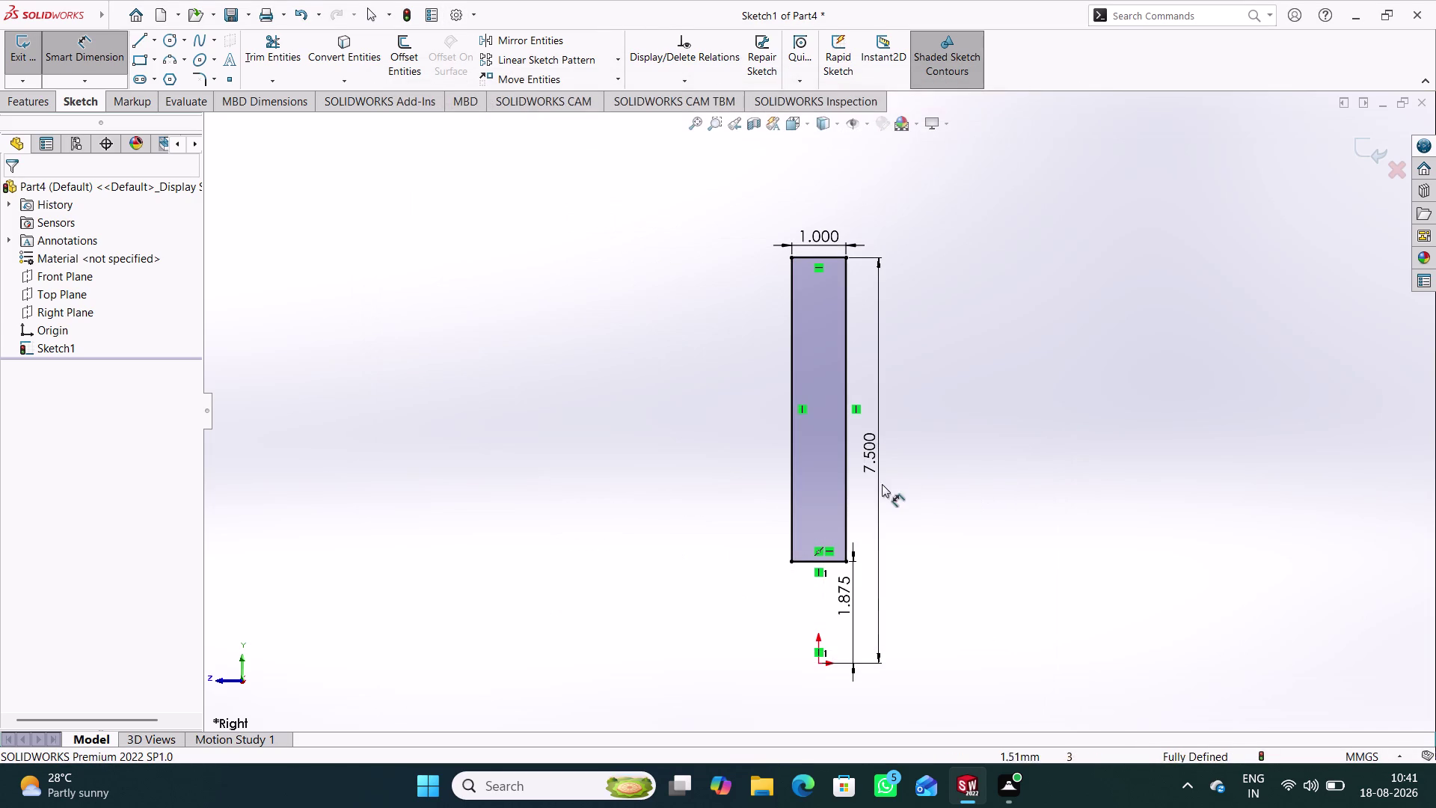
Re-enter the bottom offset dimension as 3.75/2 and exit the sketch.
double_click(840, 595)
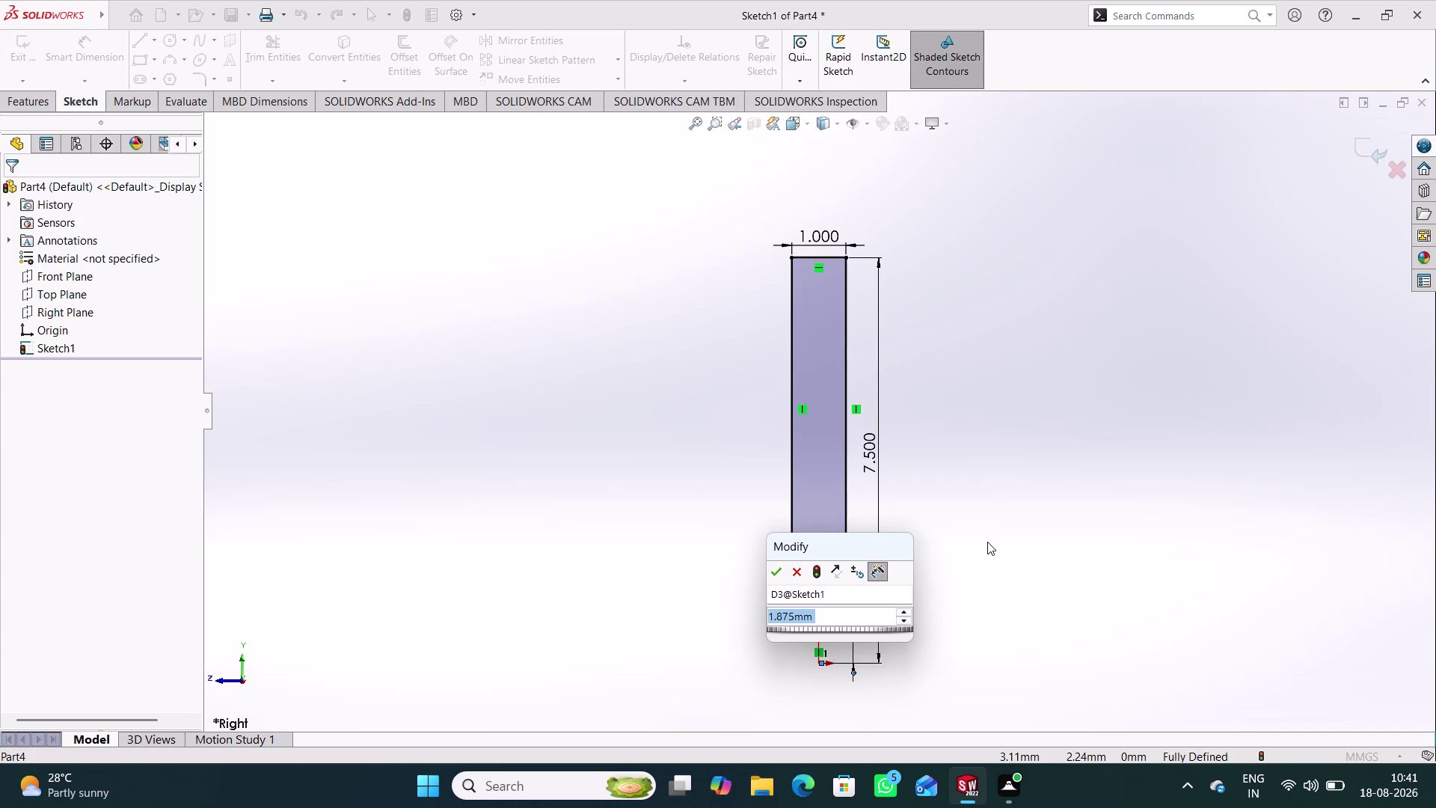
text(3.75)
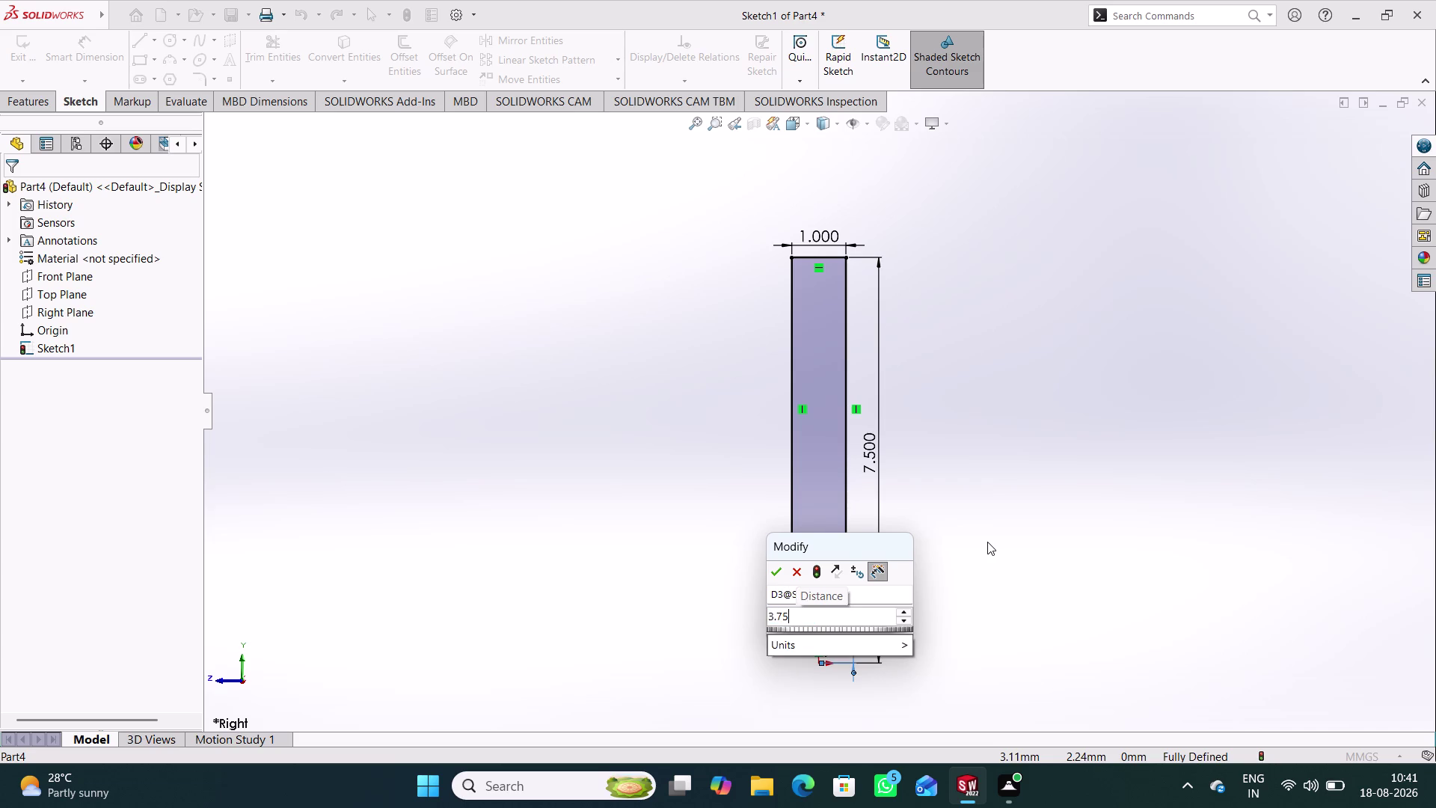
text(/2)
key(Return)
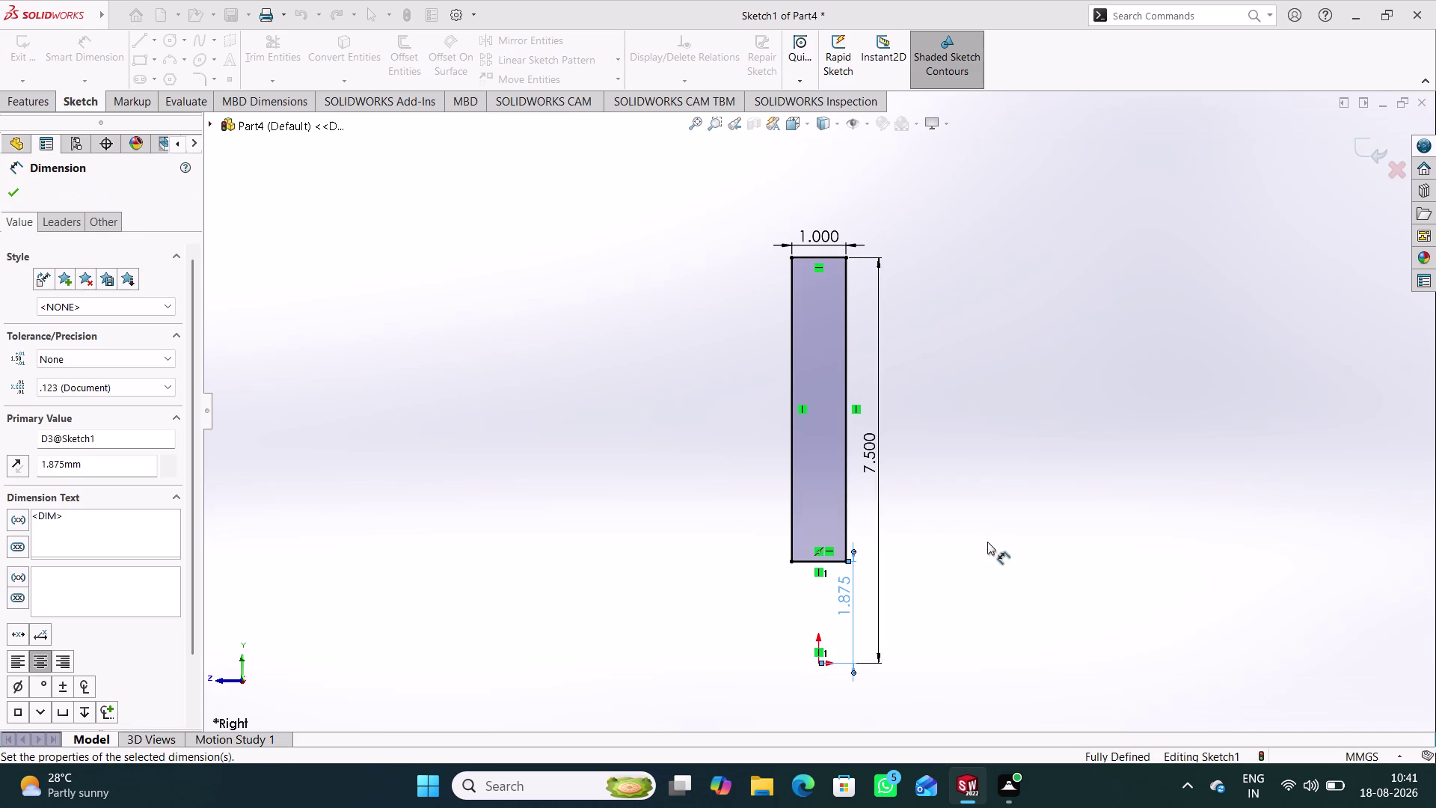
click(647, 532)
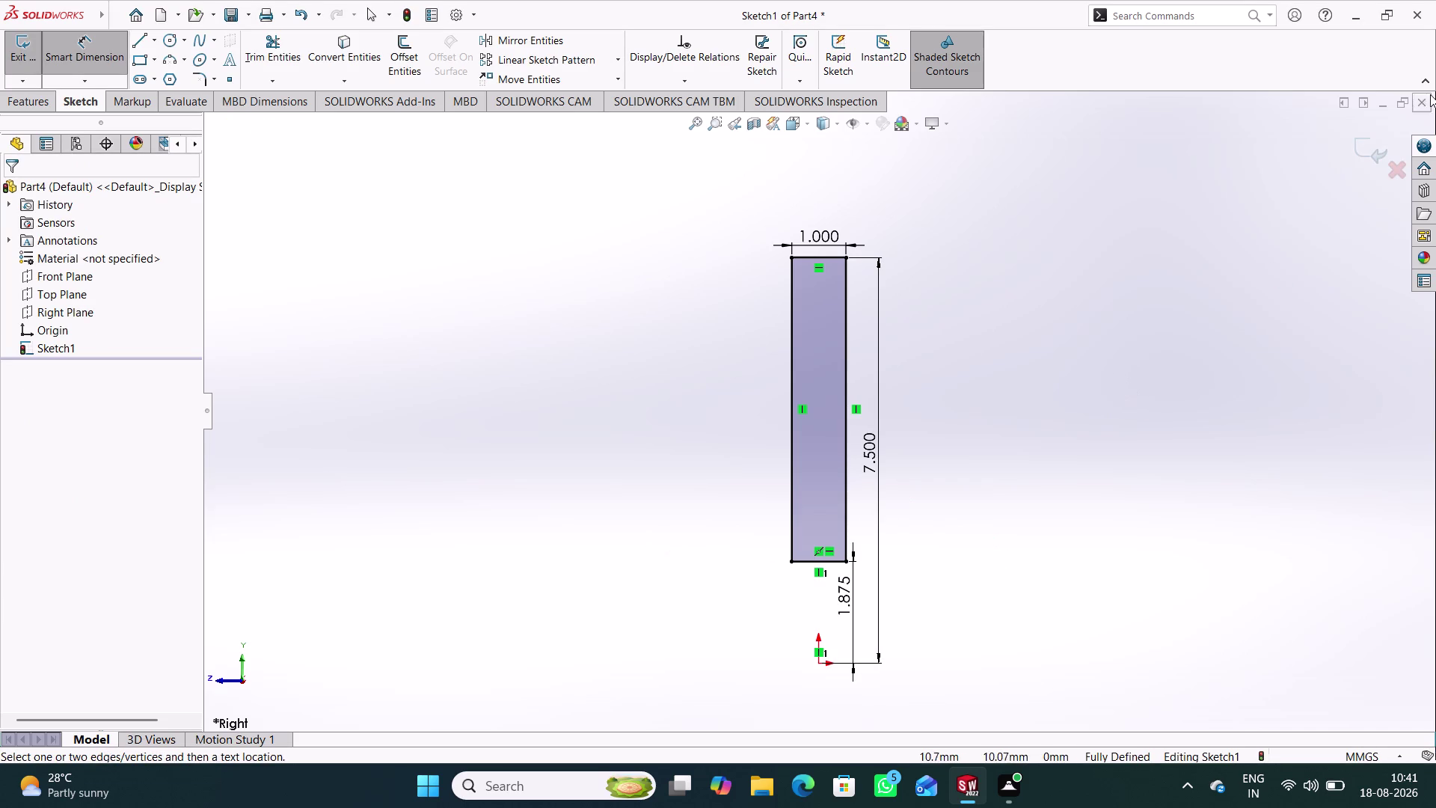
click(1372, 157)
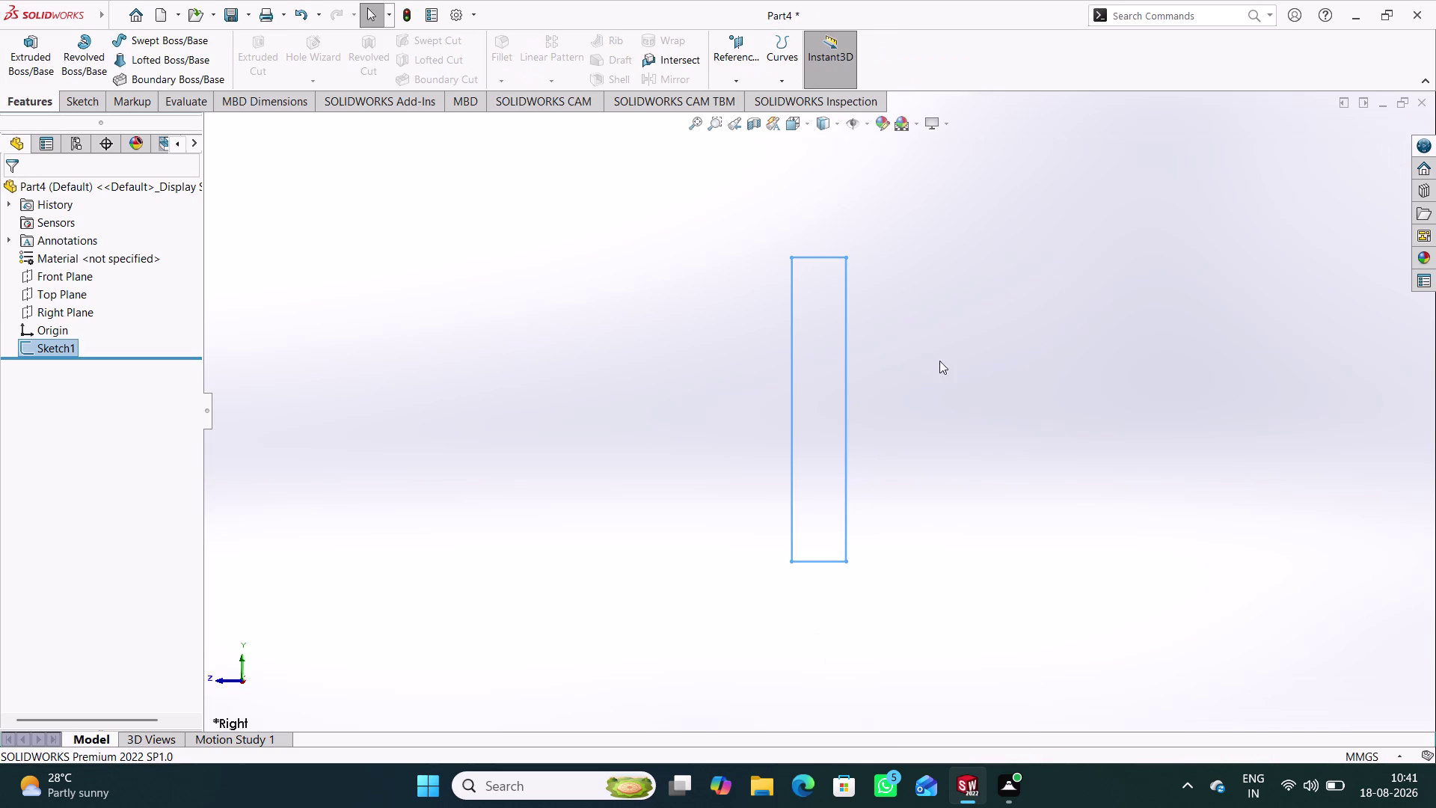
Add a horizontal centerline through the origin to Sketch1 and exit the sketch.
double_click(836, 562)
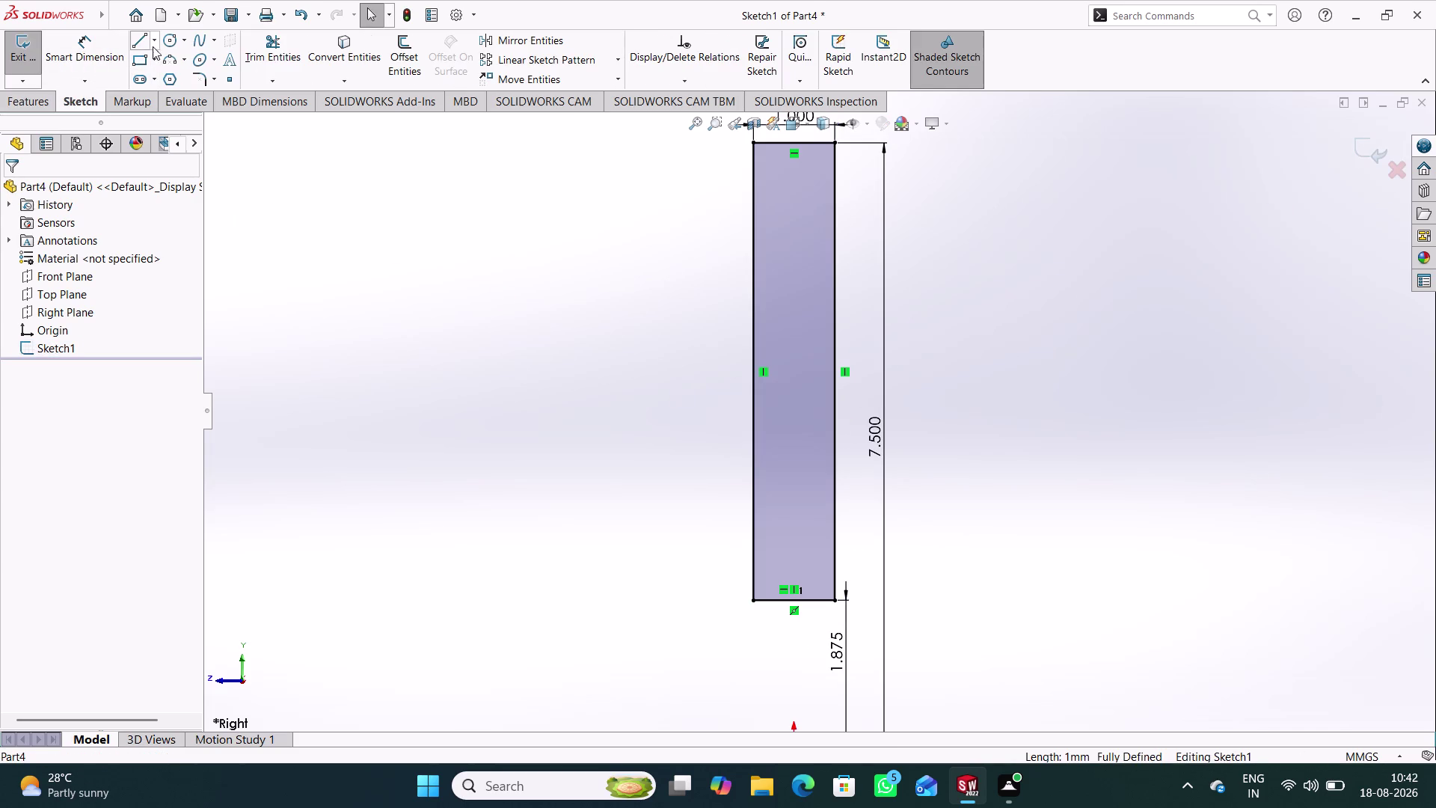
click(156, 40)
click(166, 78)
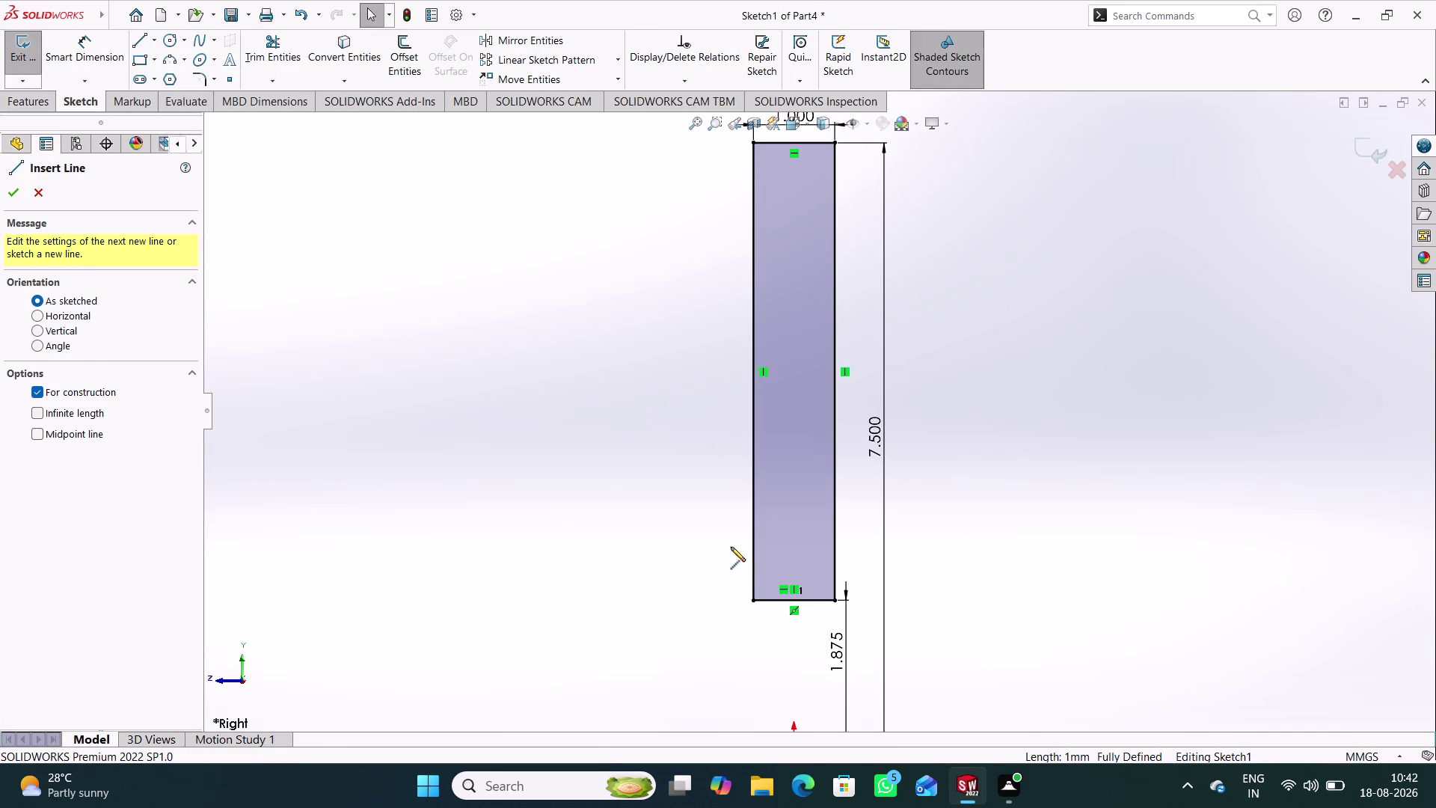
scroll(up, 3)
scroll(down, 3)
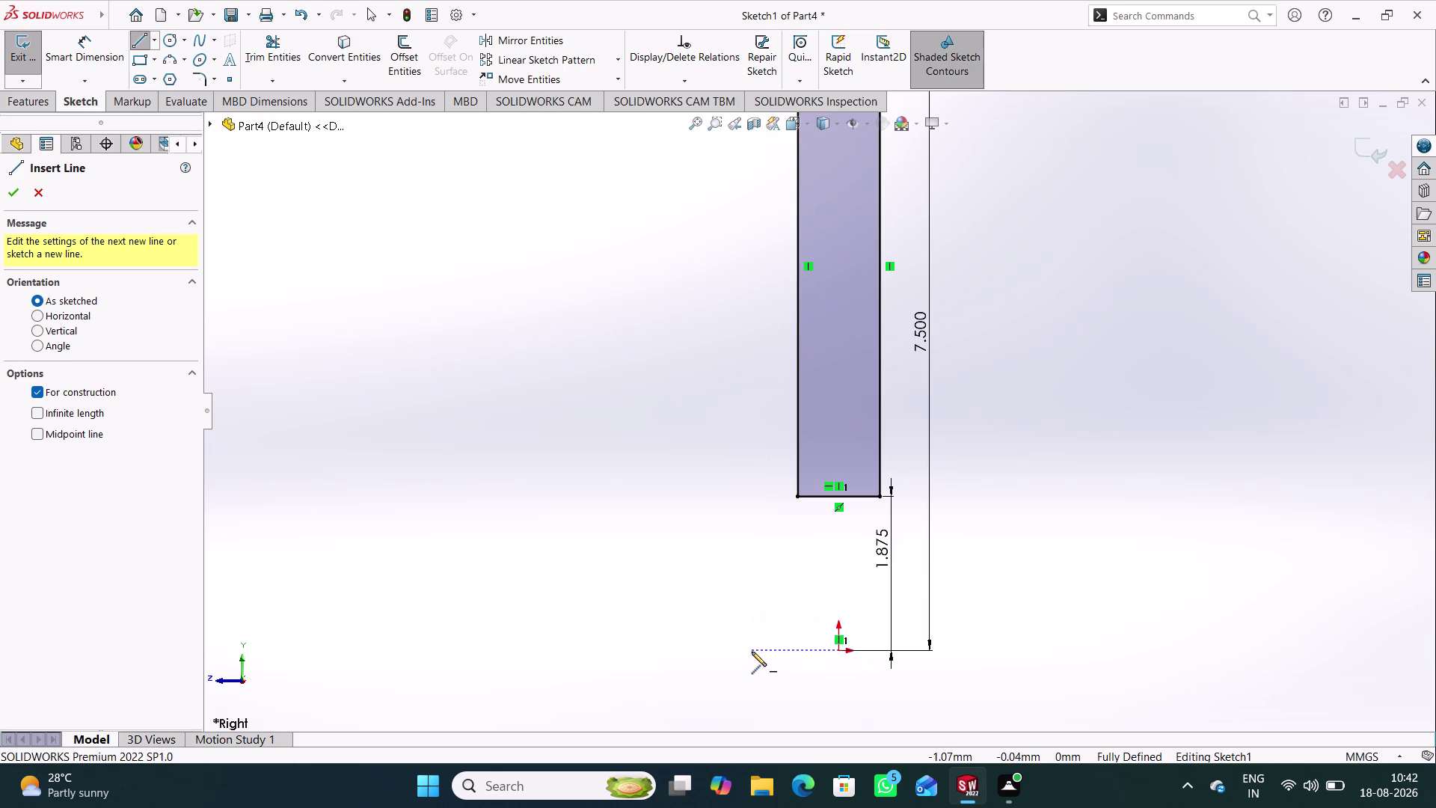
click(752, 652)
click(976, 649)
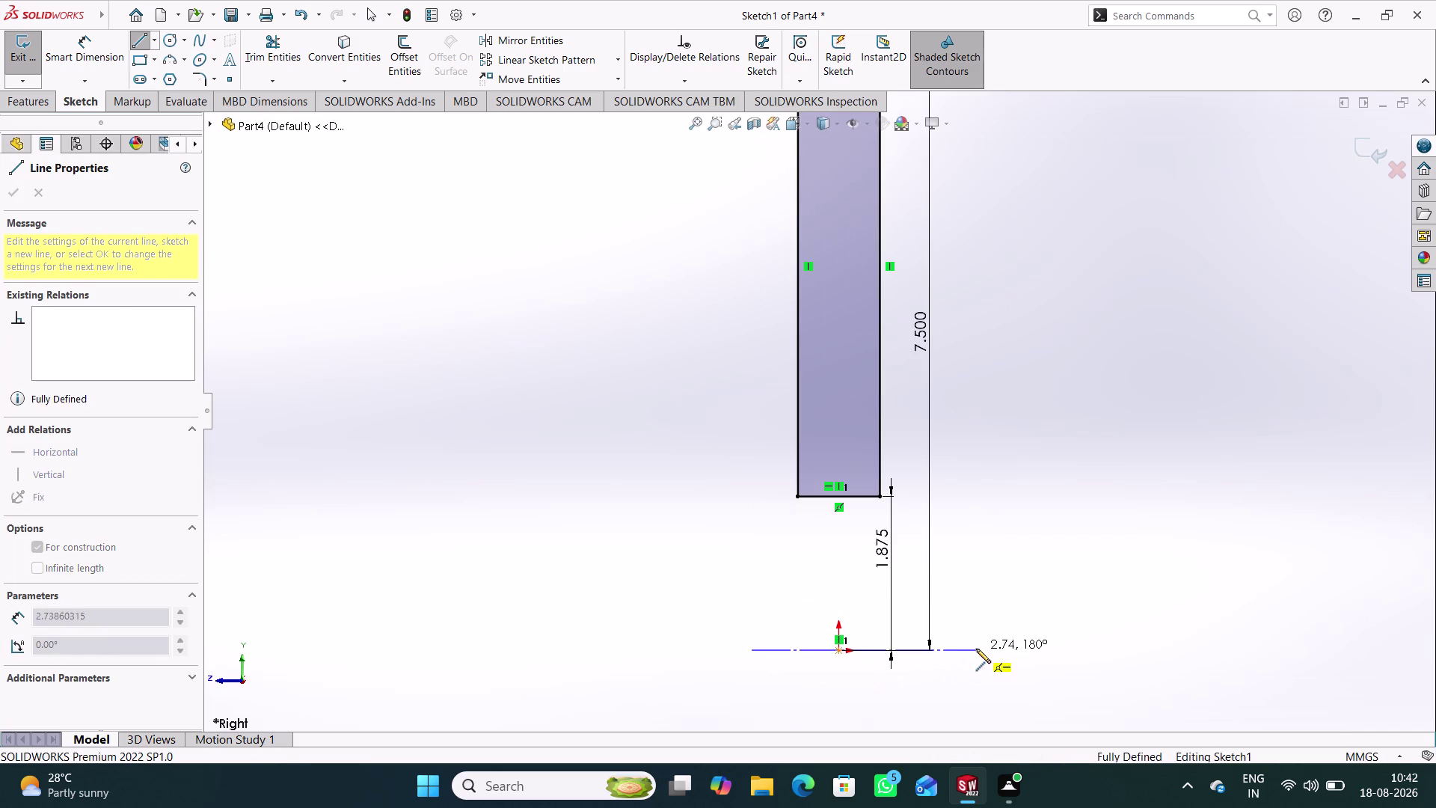
right_click(1095, 435)
click(1120, 452)
click(1100, 492)
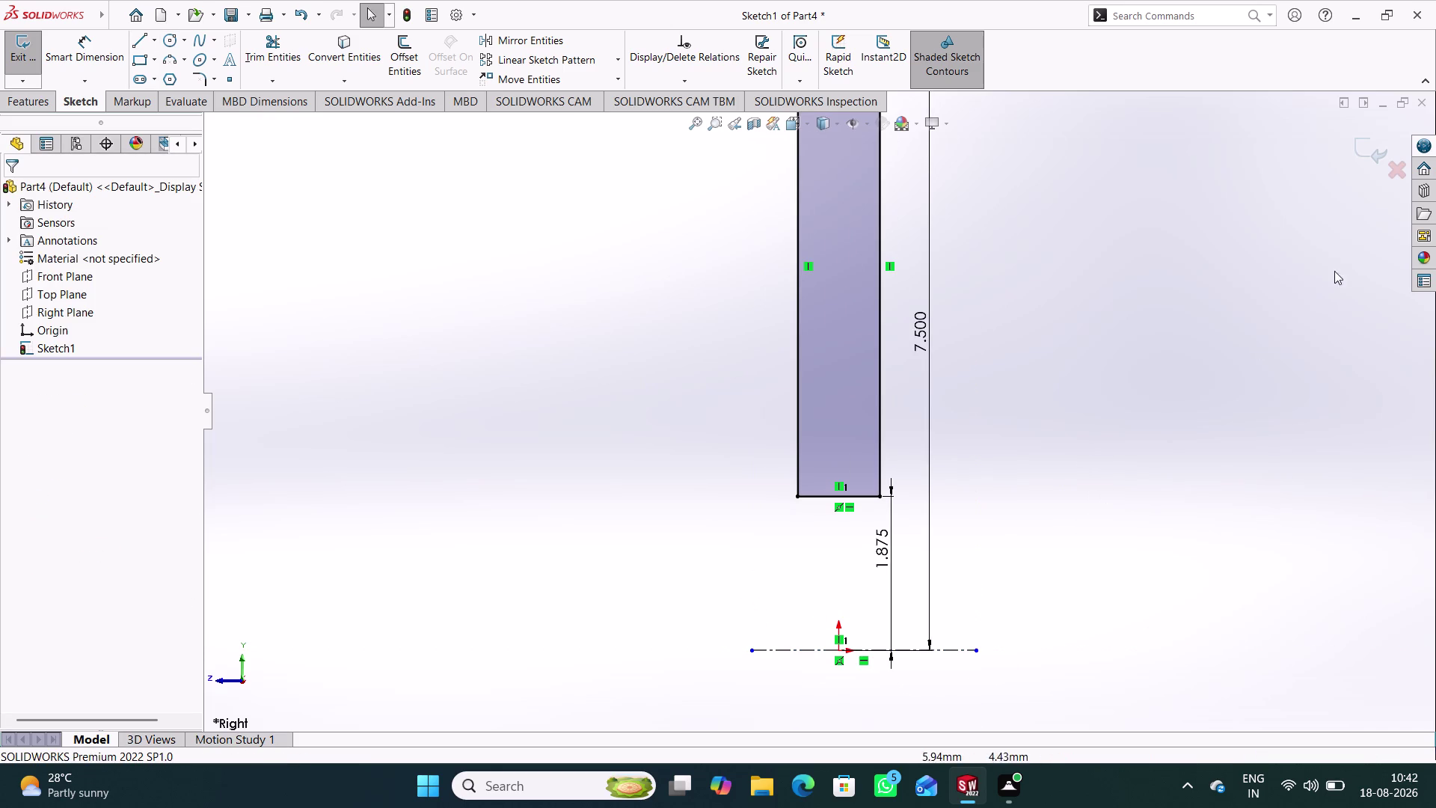
double_click(1373, 157)
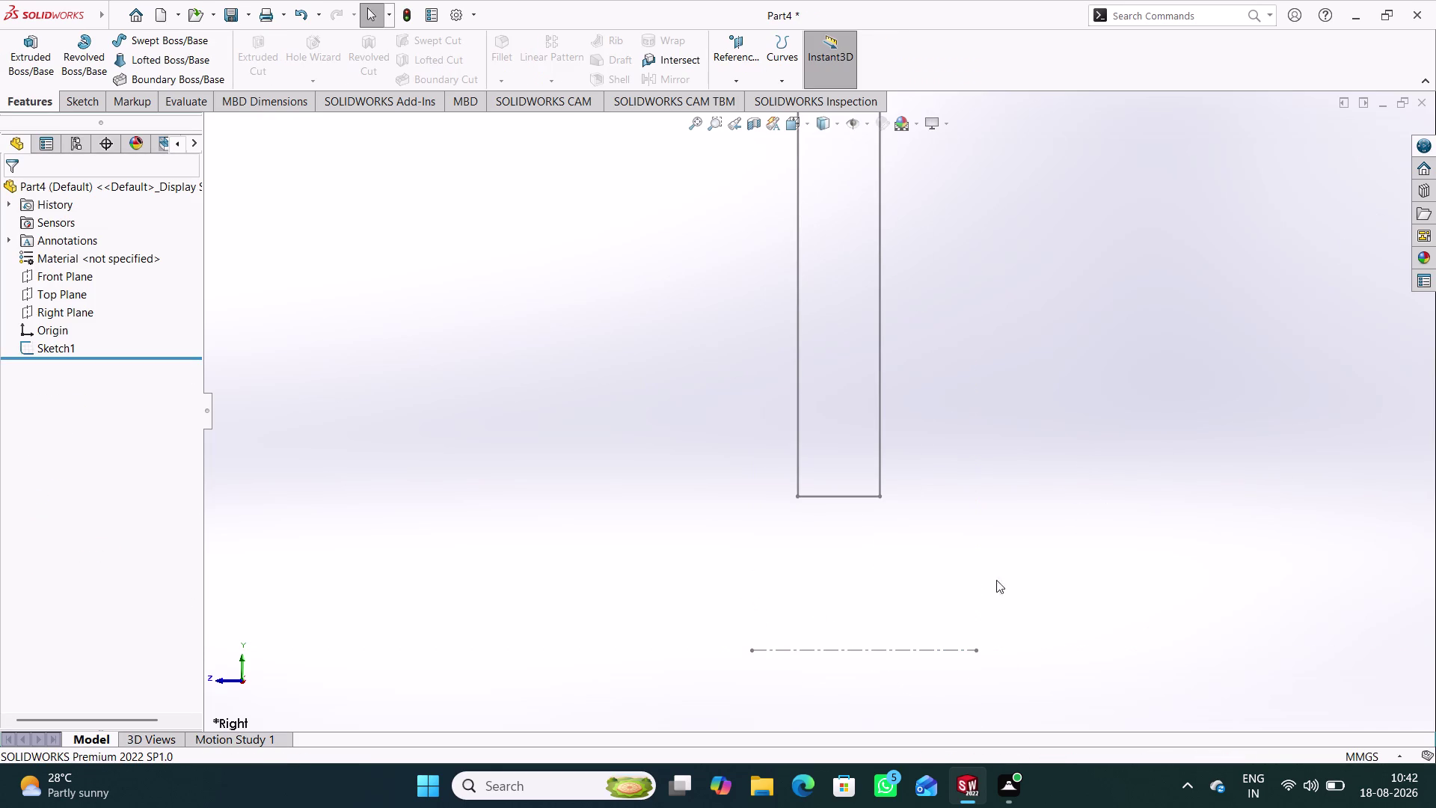
Revolve Sketch1 360° about the centerline into the washer solid Revolve1.
click(953, 650)
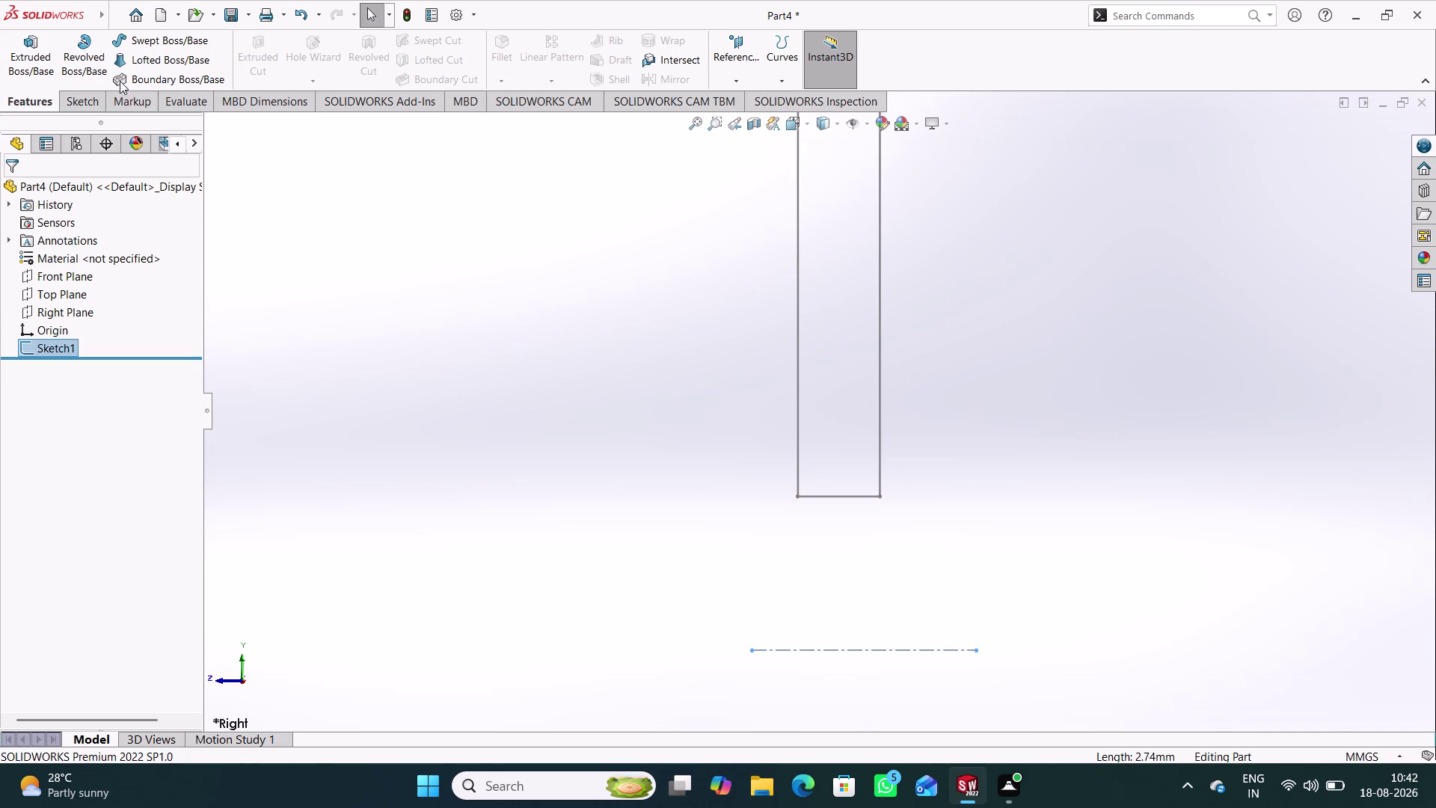
click(89, 60)
scroll(up, 3)
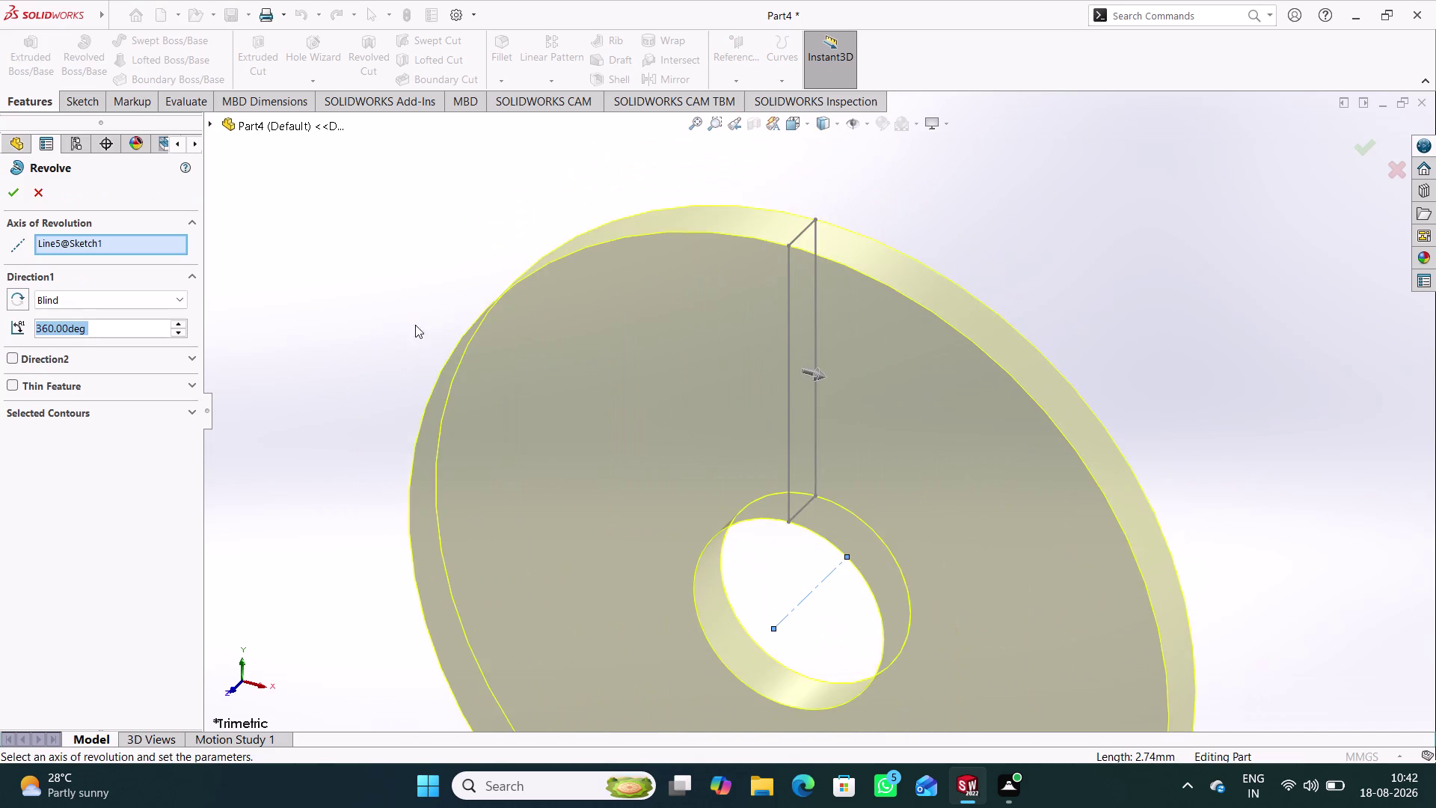
click(14, 193)
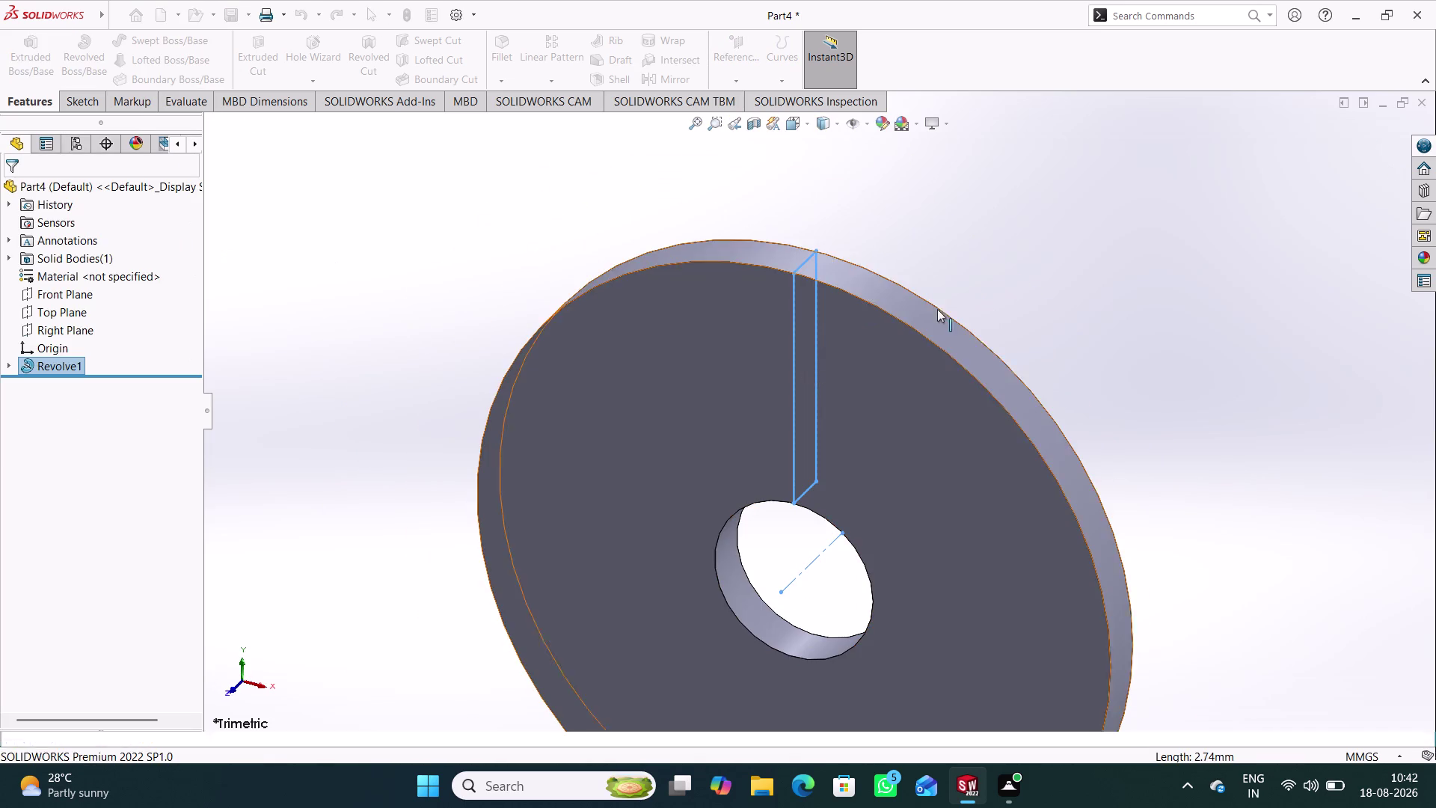
scroll(up, 3)
click(1039, 291)
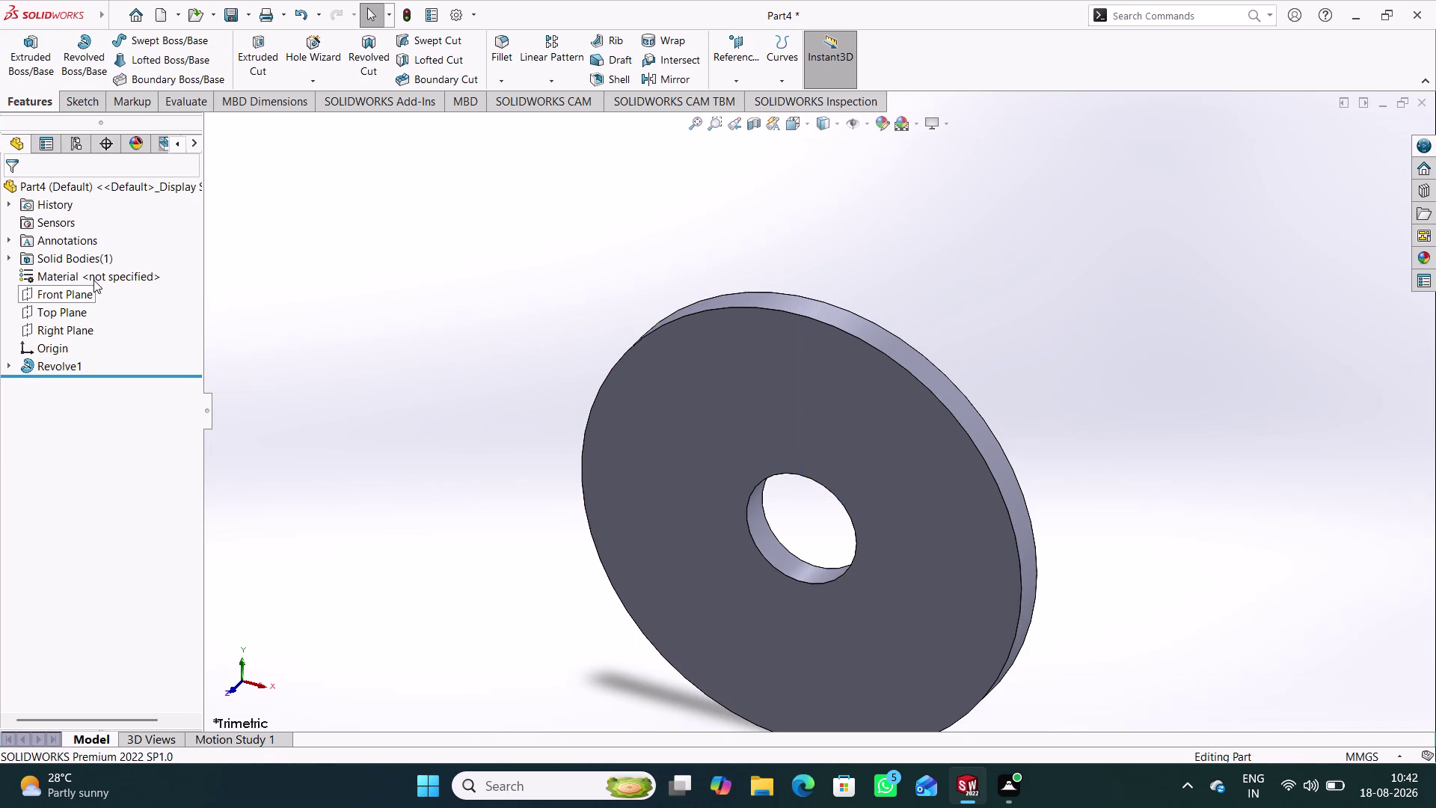
Assign Stainless Steel (ferritic) as the washer's material.
right_click(94, 280)
click(131, 290)
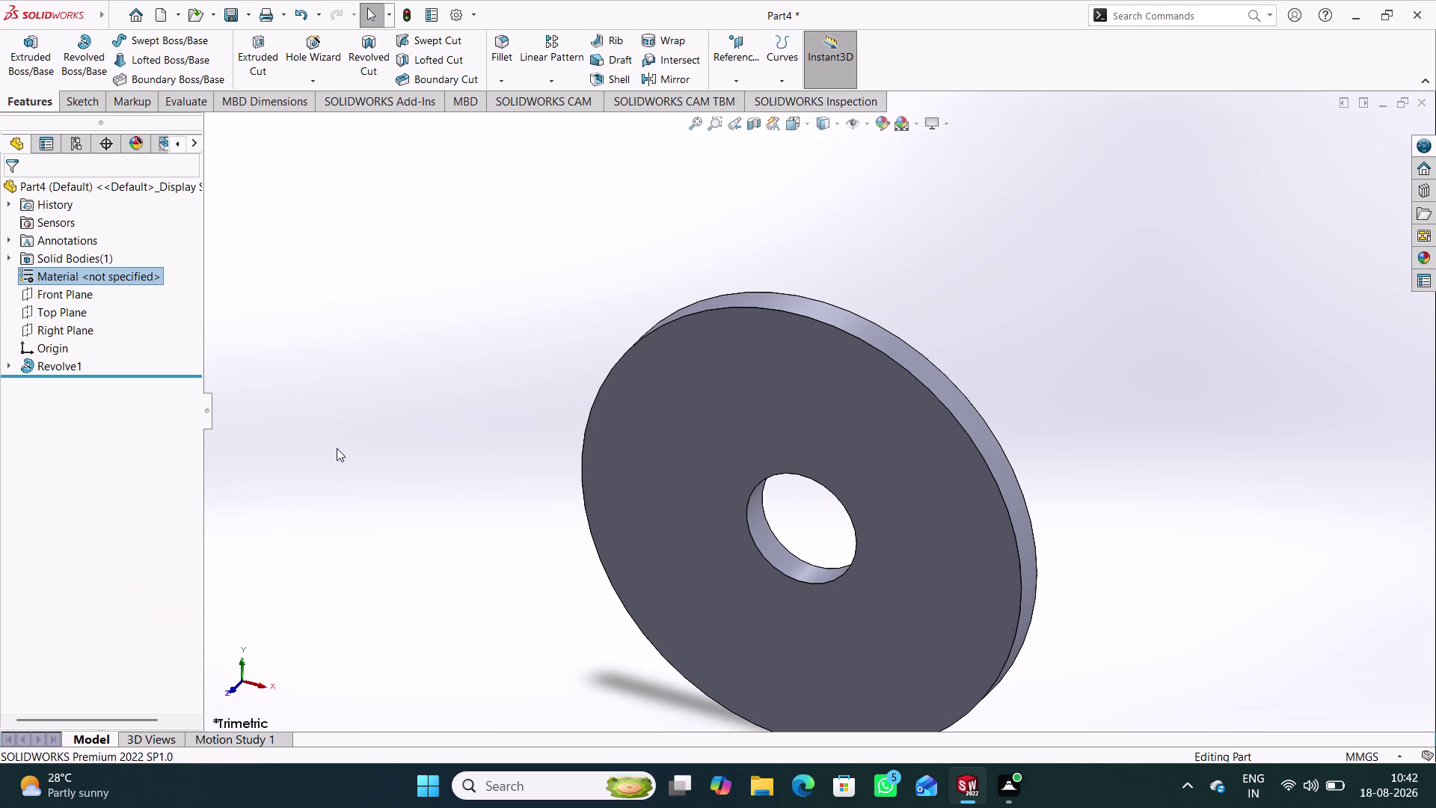
scroll(down, 3)
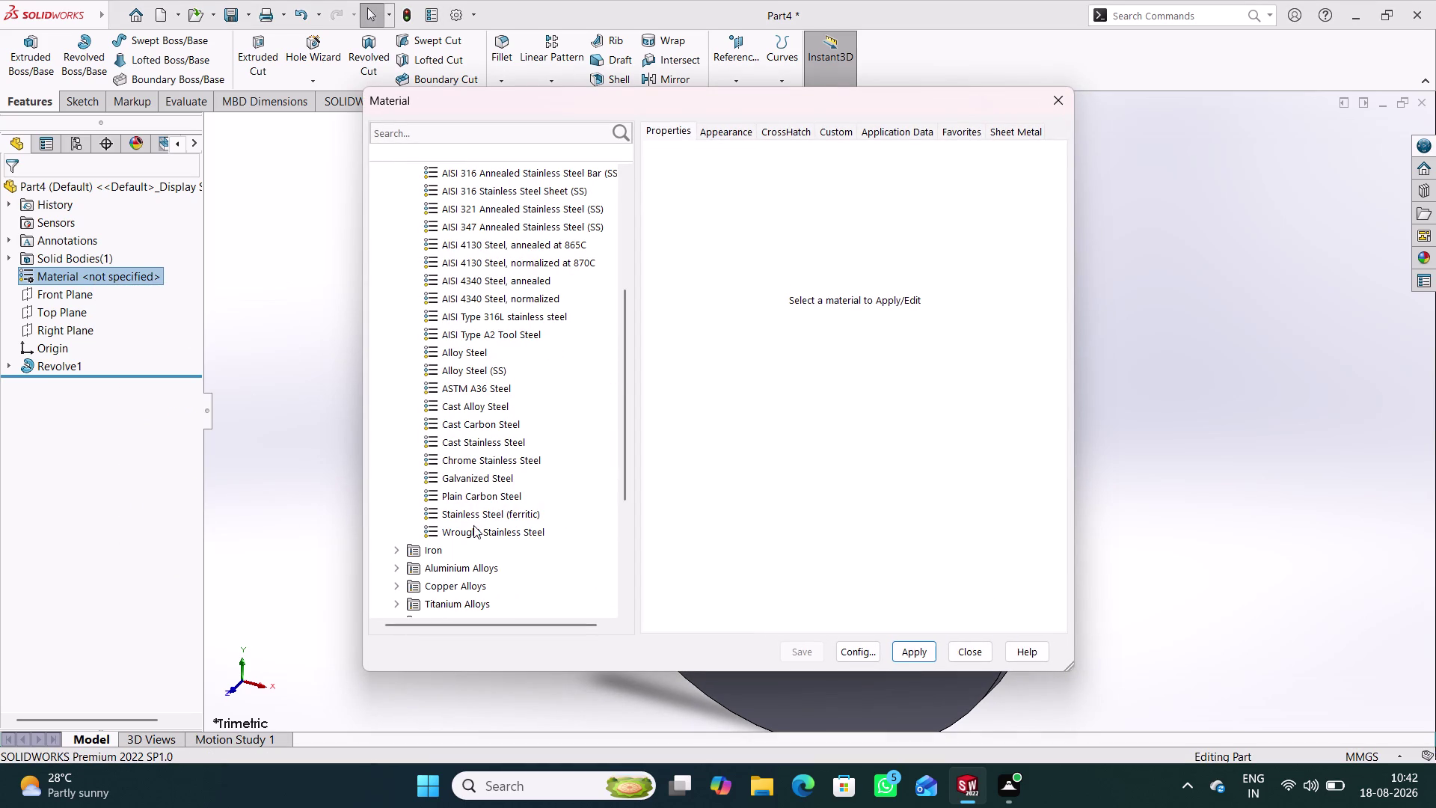
click(476, 516)
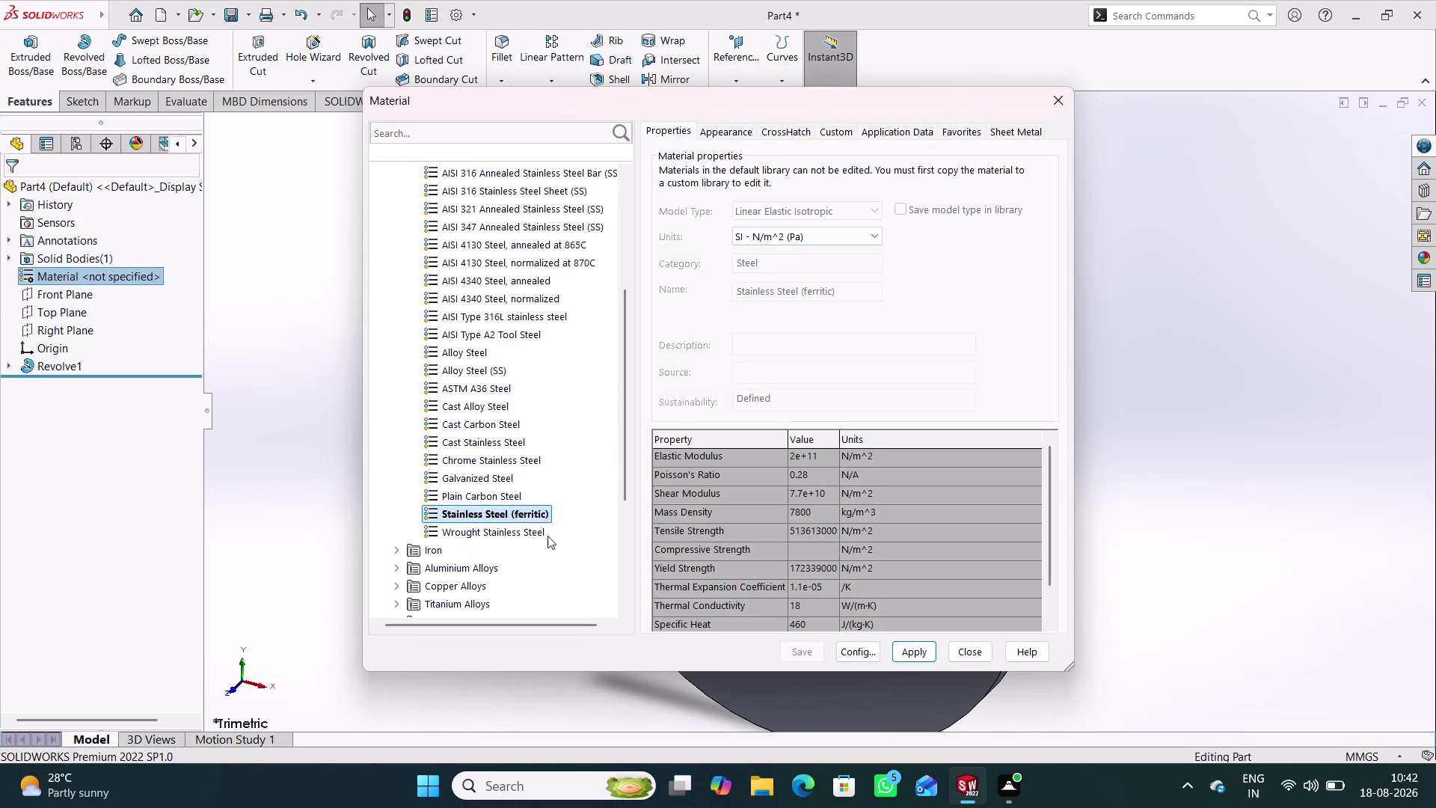
click(911, 653)
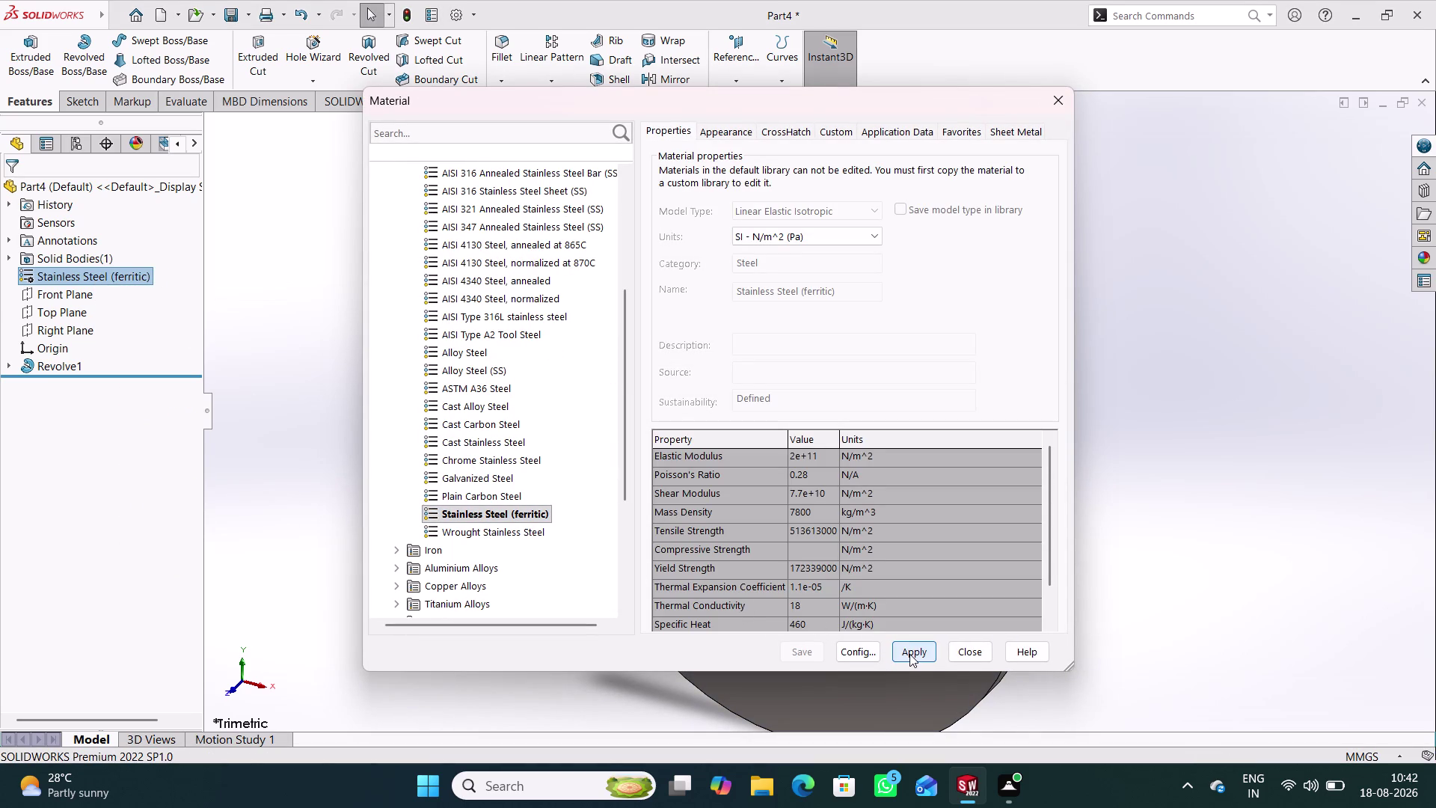
click(968, 655)
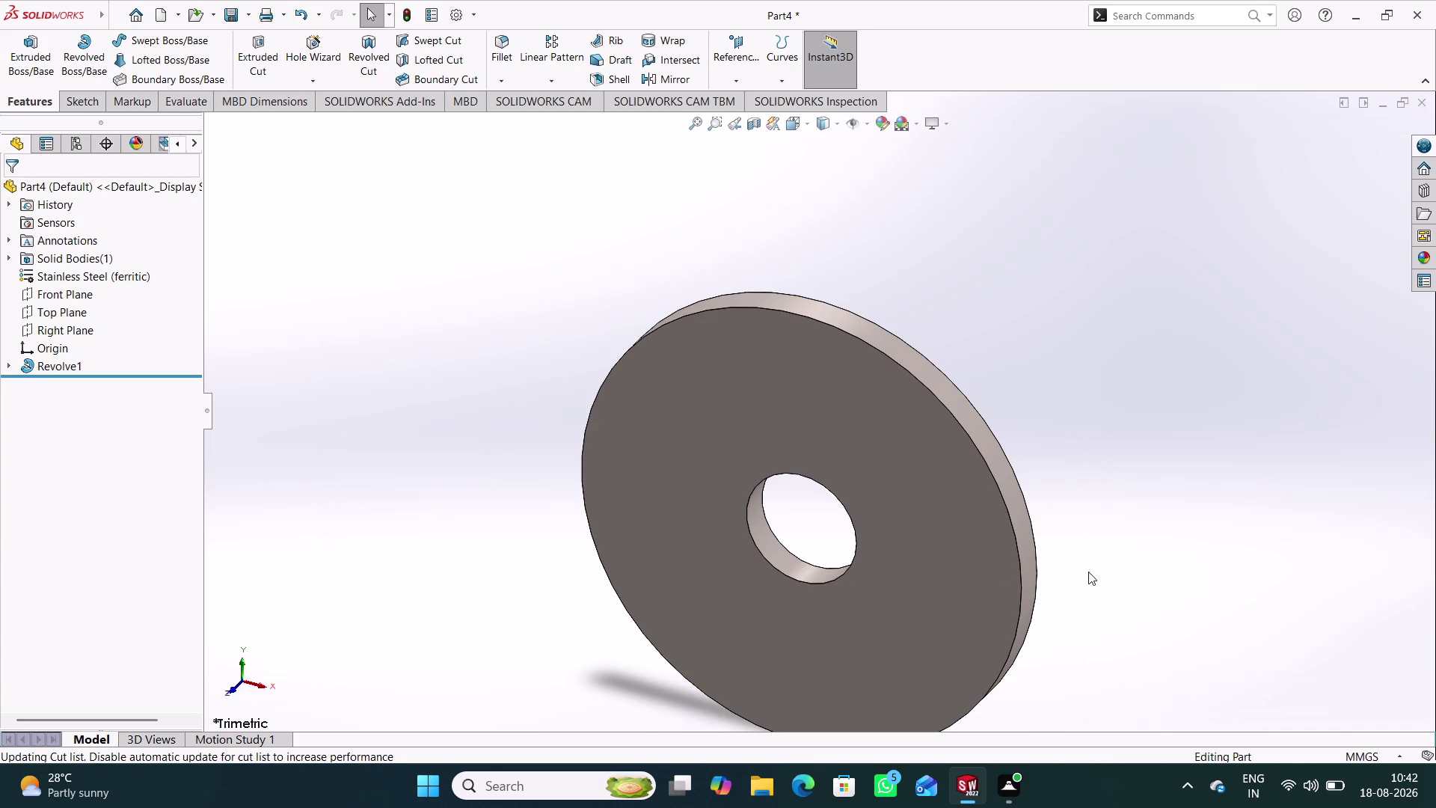
key(ctrl+s)
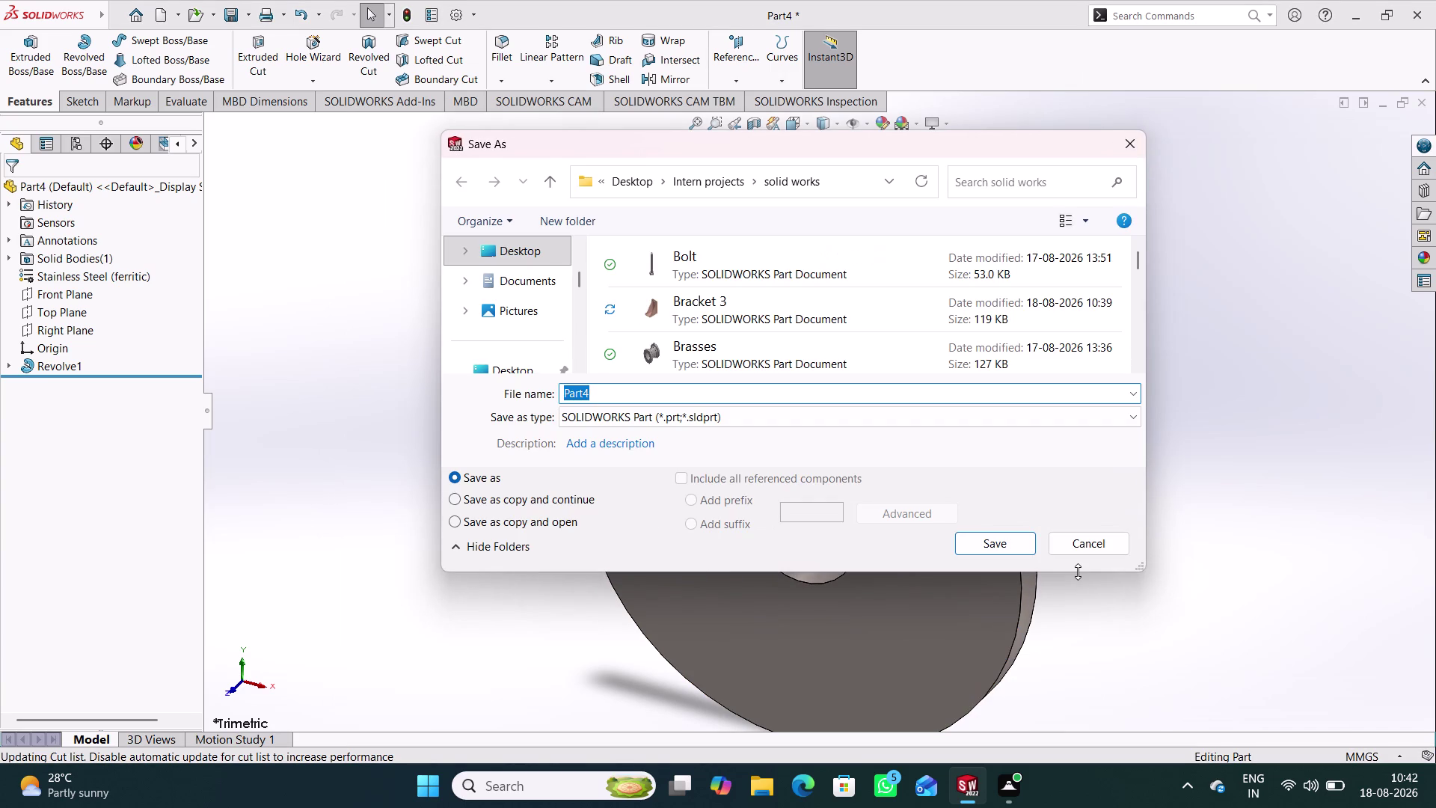
Save the part with the file name 'Washer 4', then create new part Part5.
text(Wash)
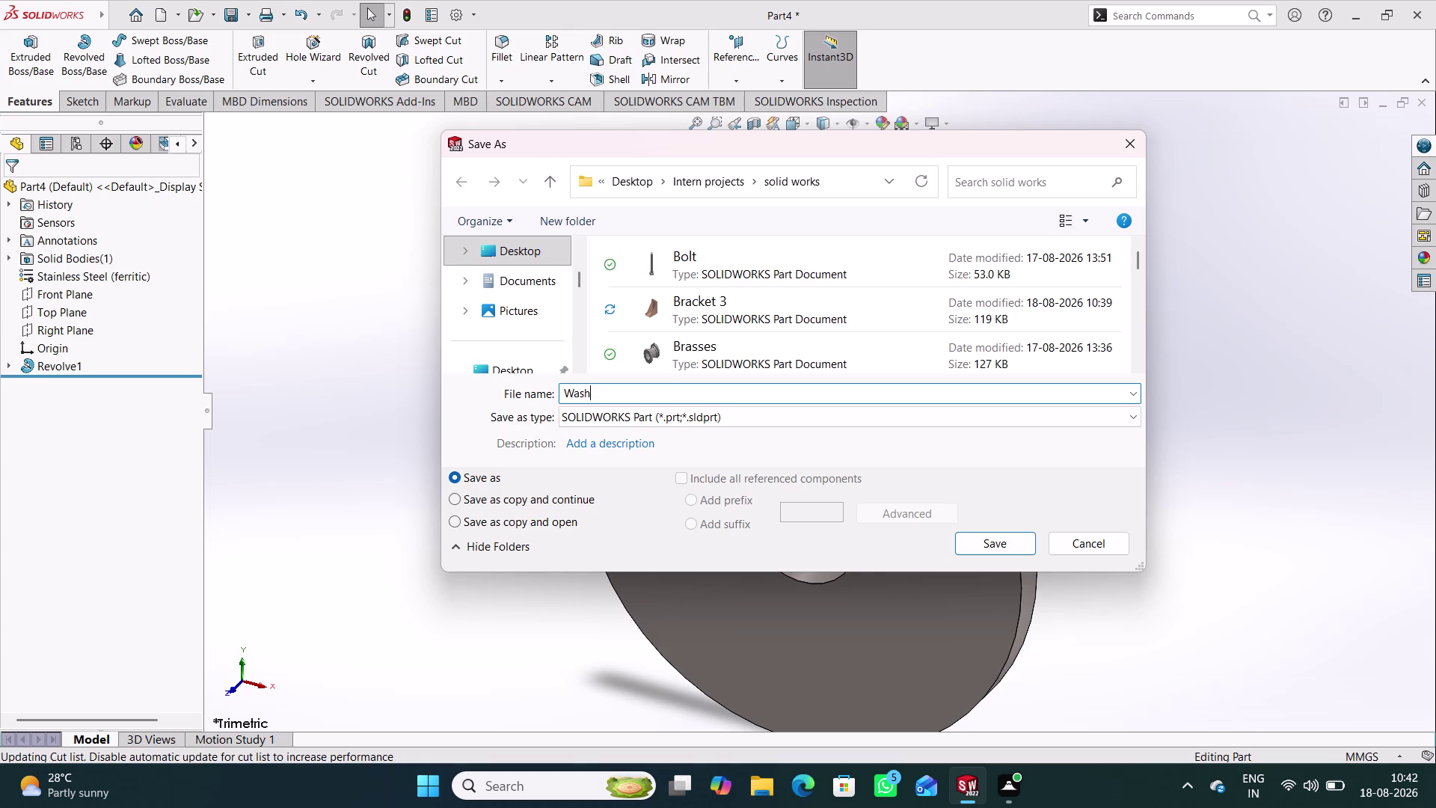
text(er)
key(space)
key(4)
key(Return)
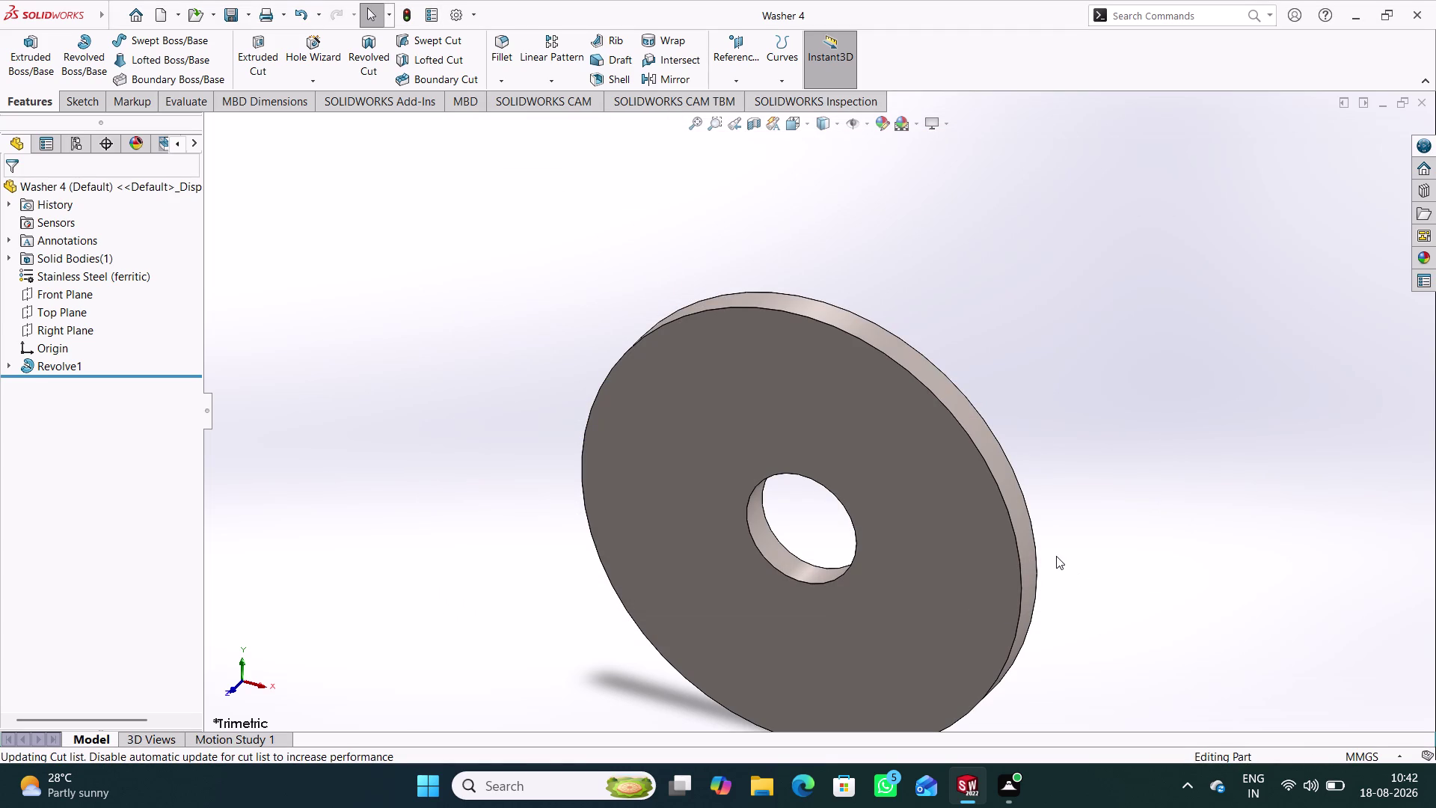
key(ctrl+n)
key(Return)
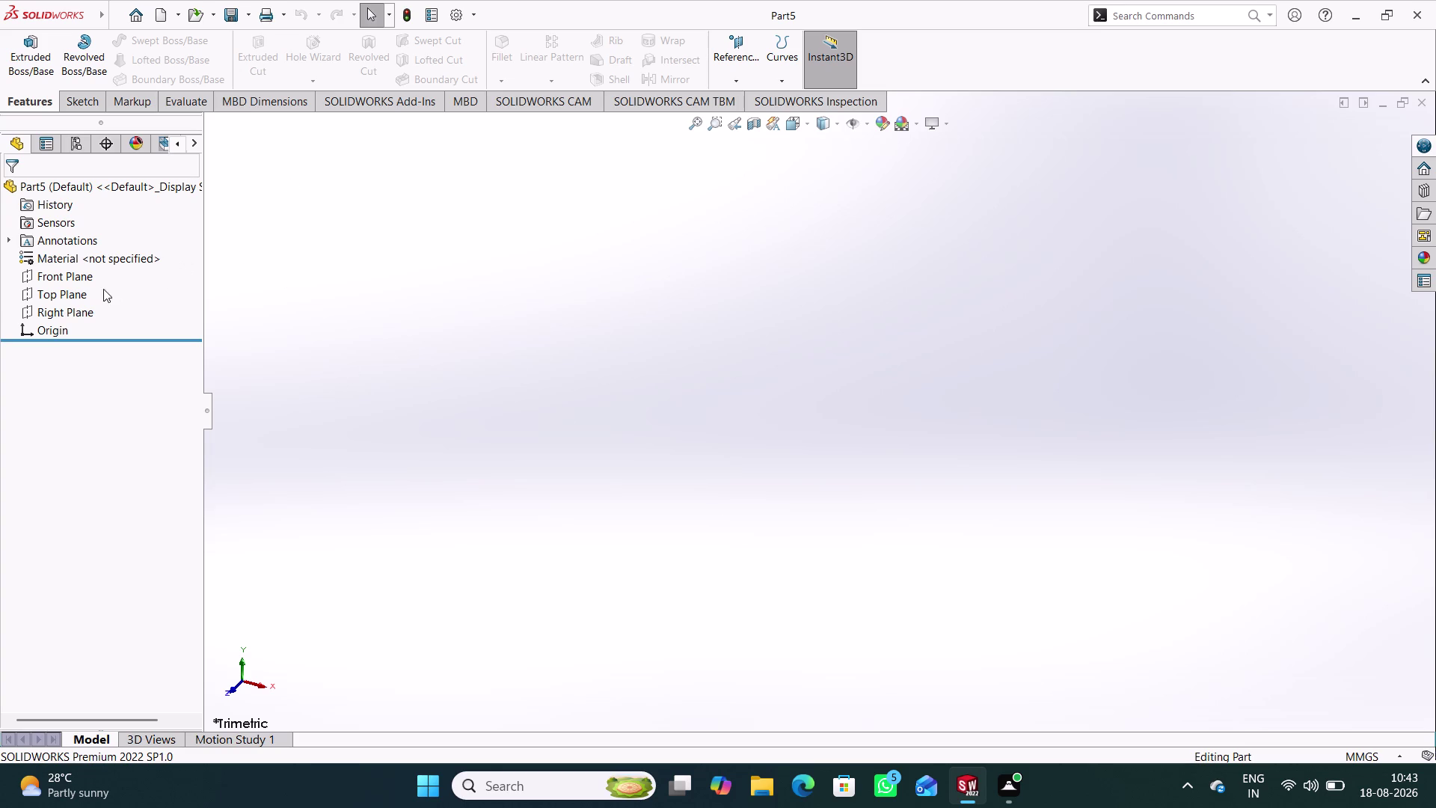
Sketch a six-sided polygon on the Top Plane, centred on the origin.
click(65, 292)
click(78, 267)
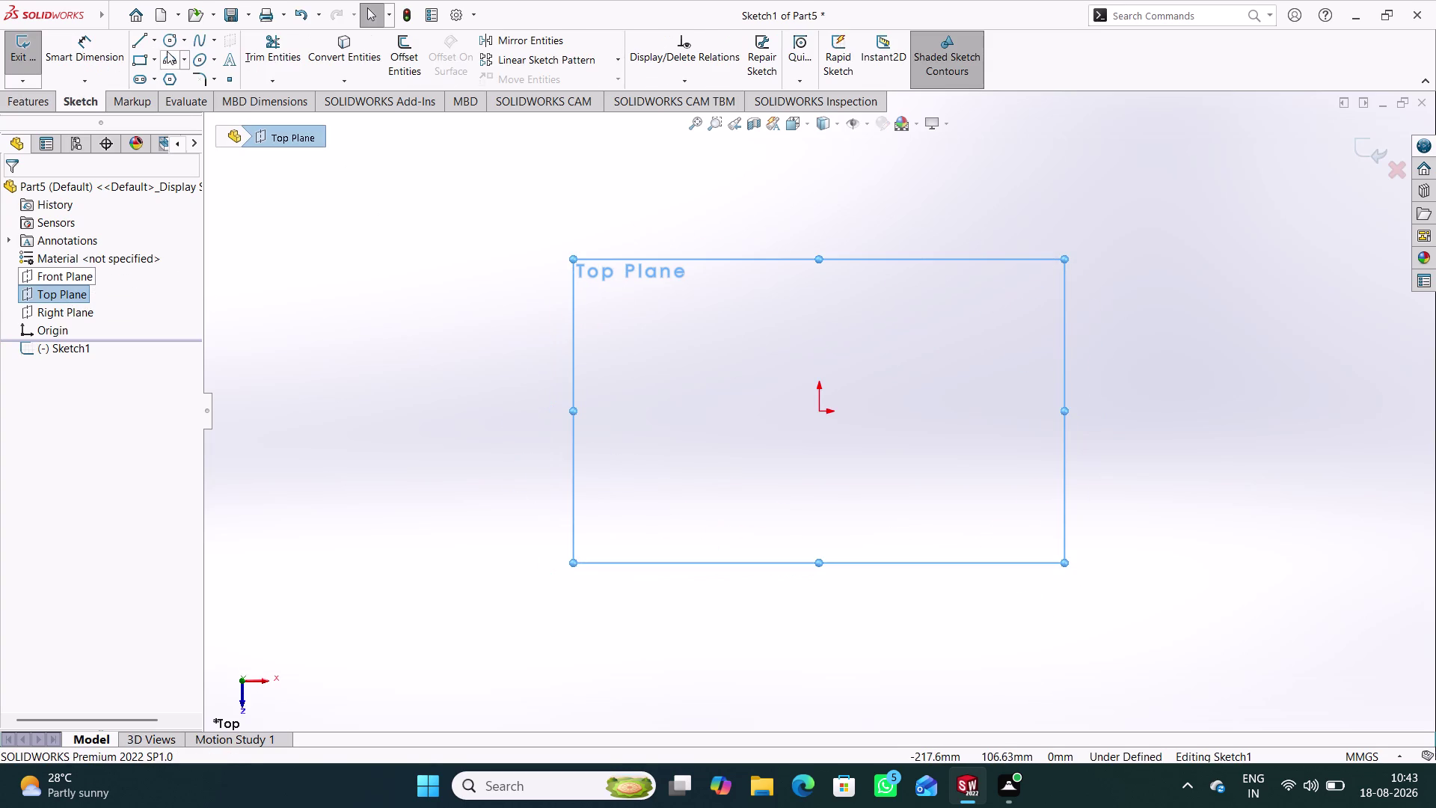
click(168, 80)
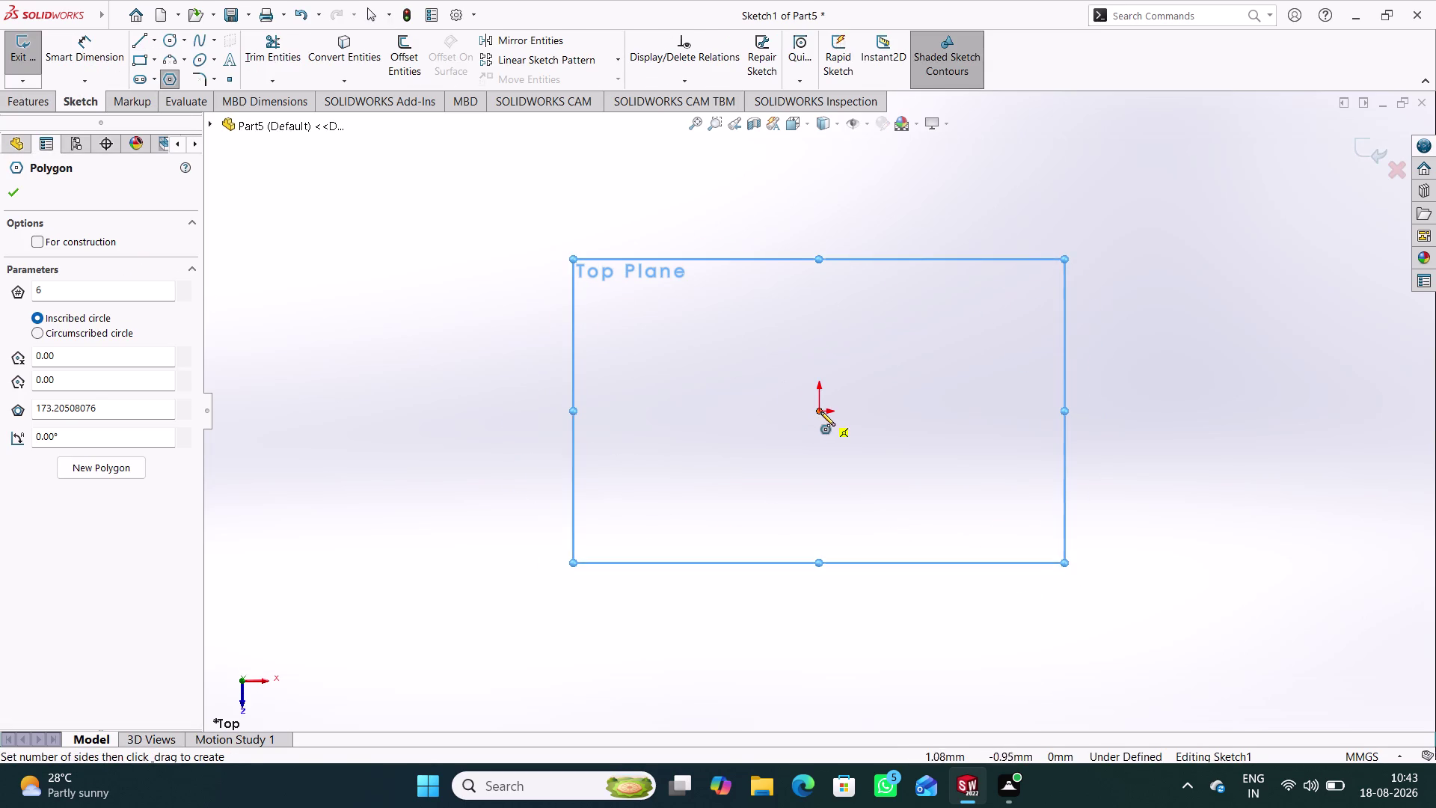
click(821, 411)
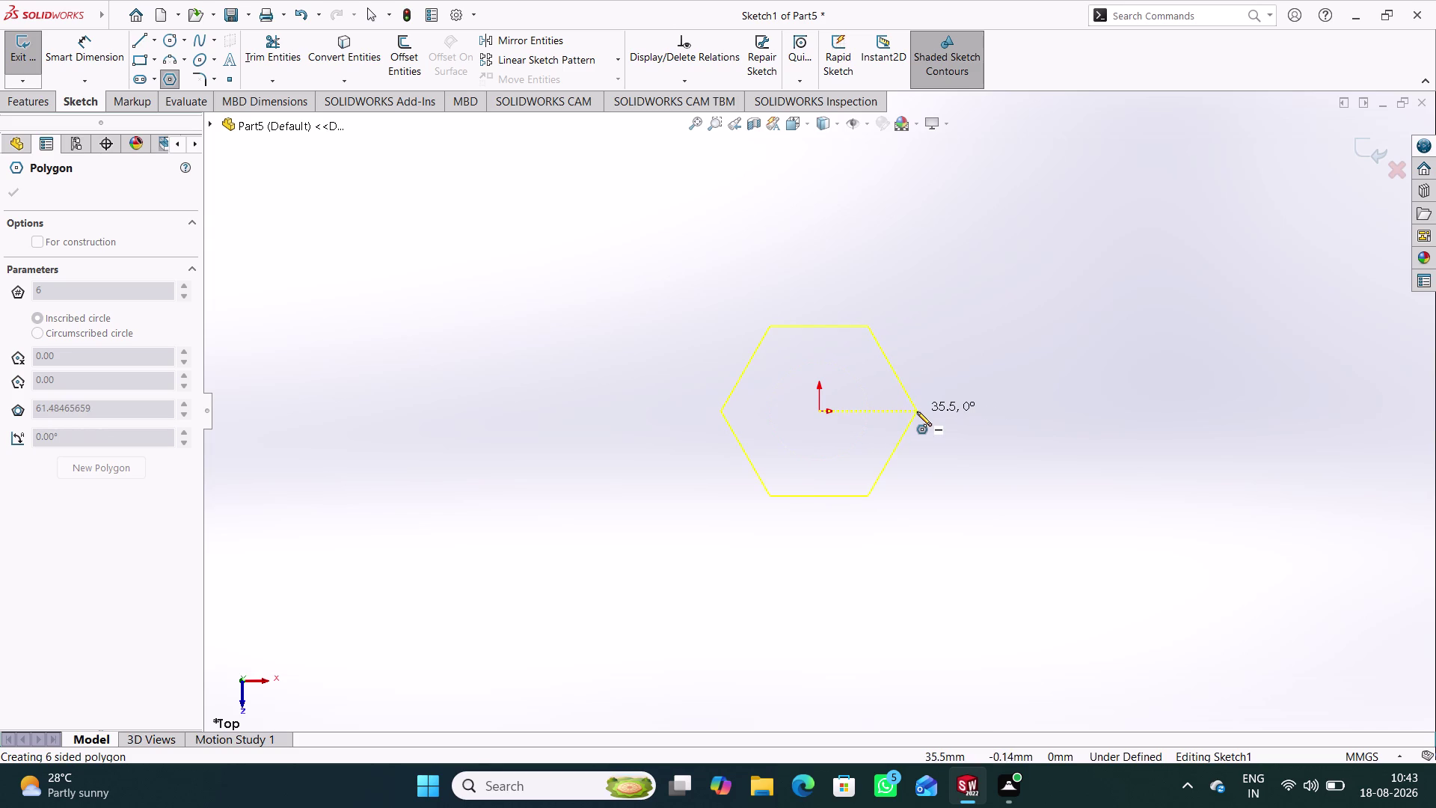
click(917, 412)
right_click(1021, 286)
click(1052, 295)
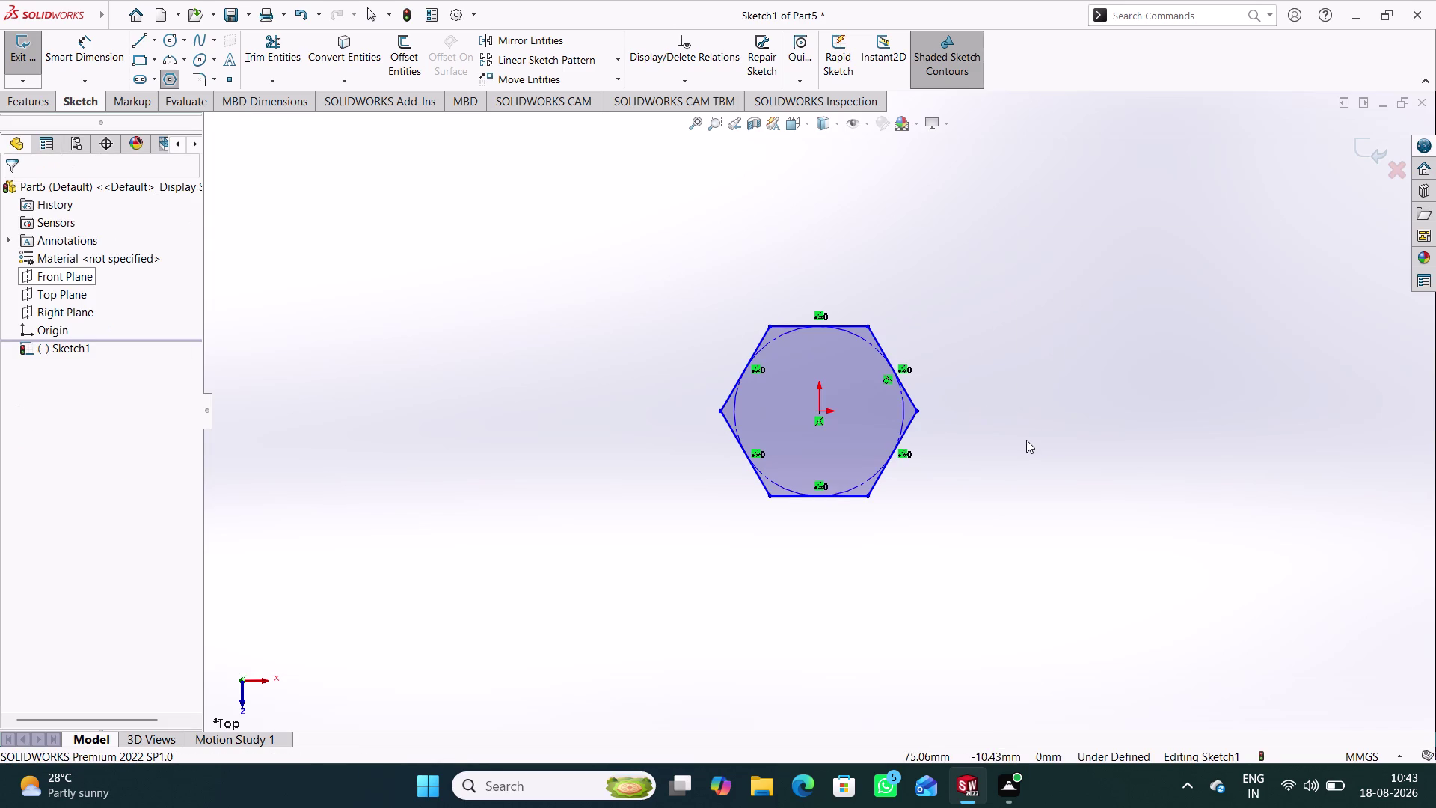
click(1029, 436)
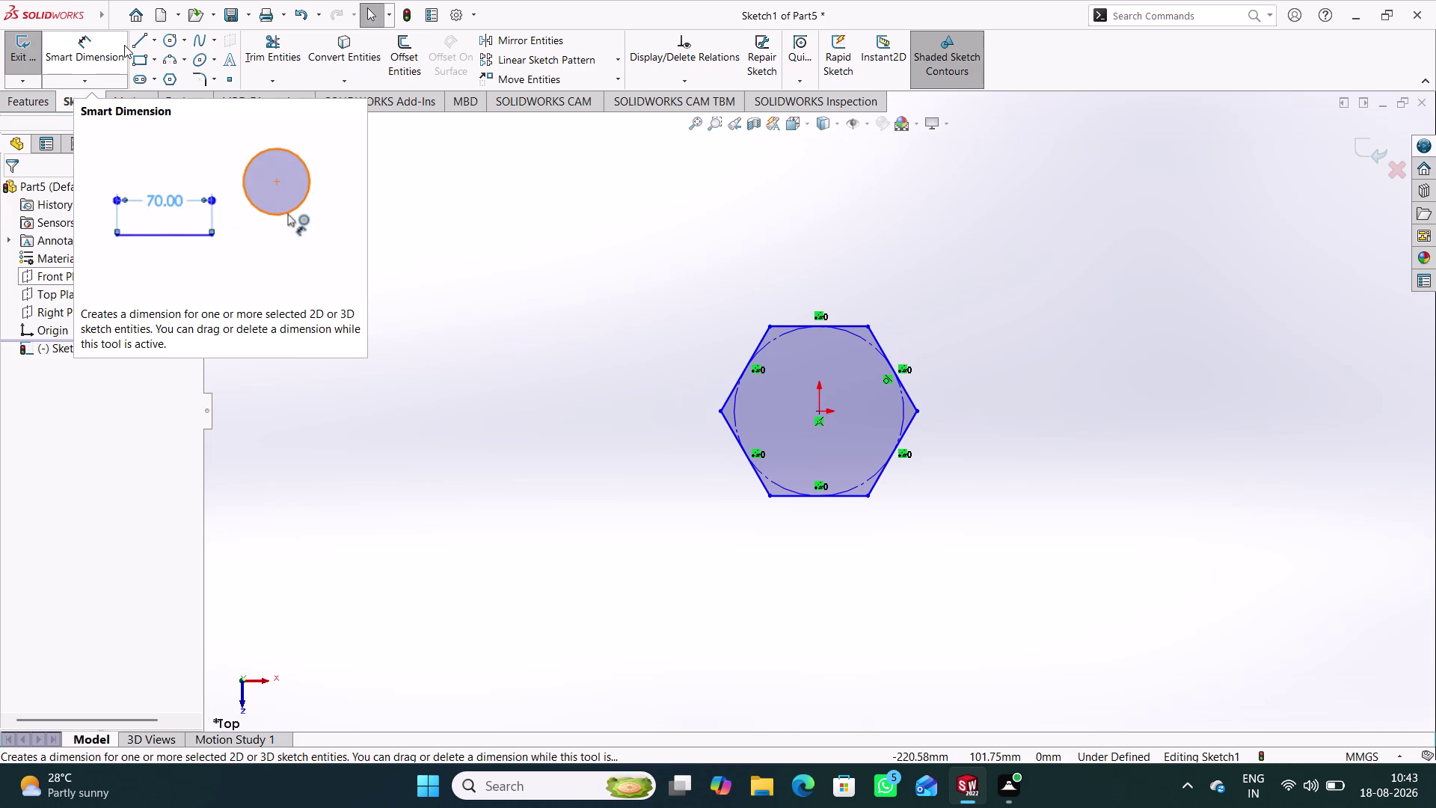
Dimension the hexagon to 8.00 across its flats.
right_drag(474, 528, 433, 238)
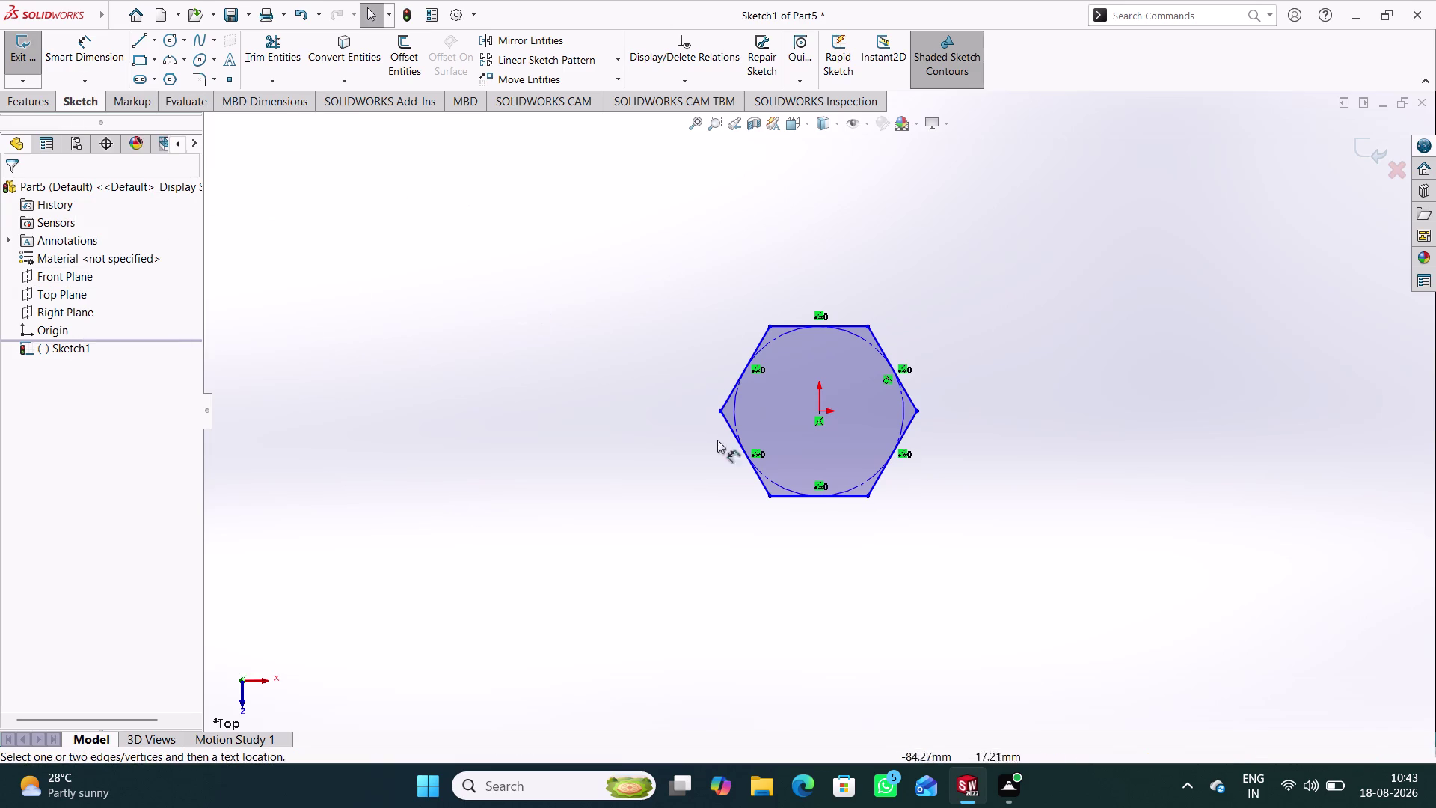
click(867, 323)
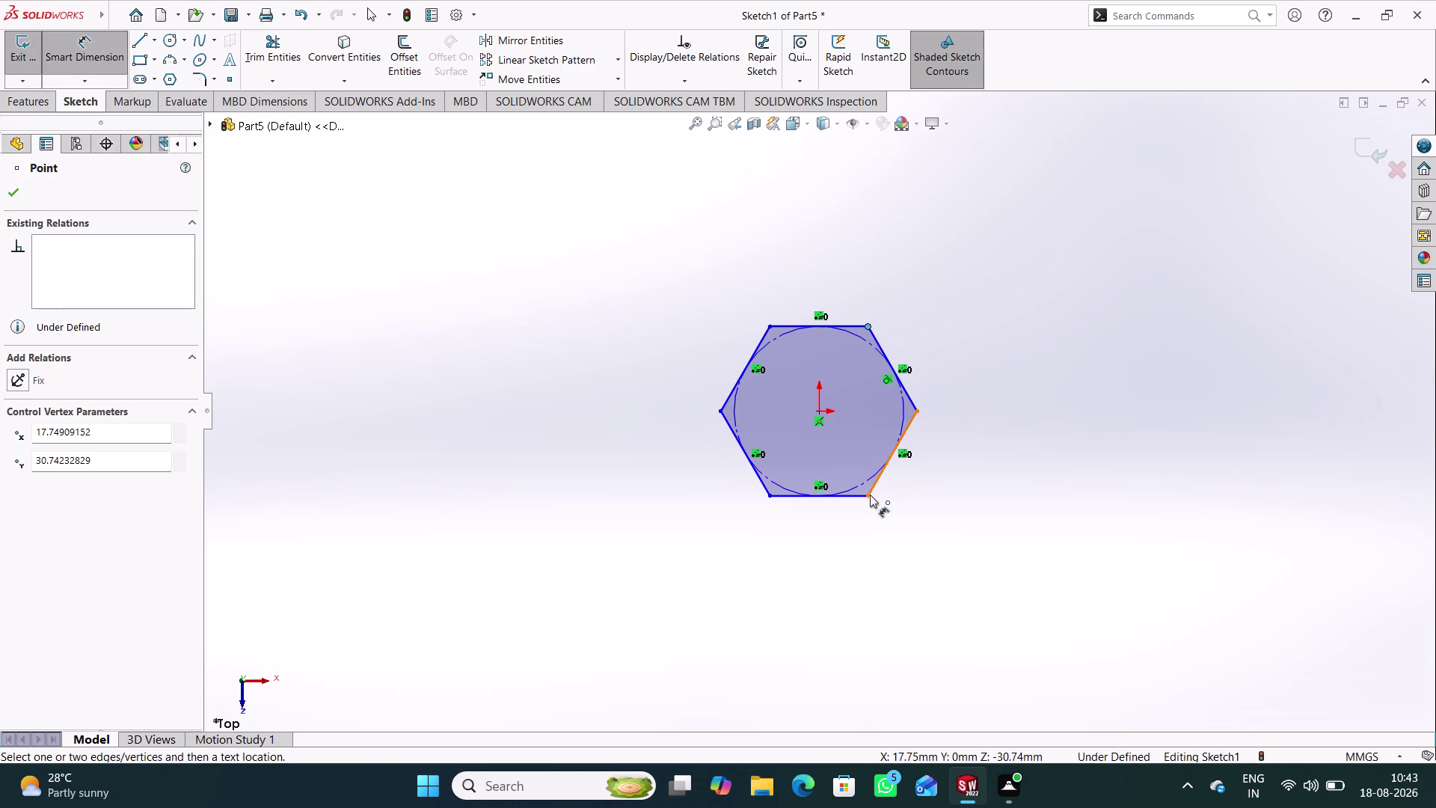
click(869, 496)
click(963, 403)
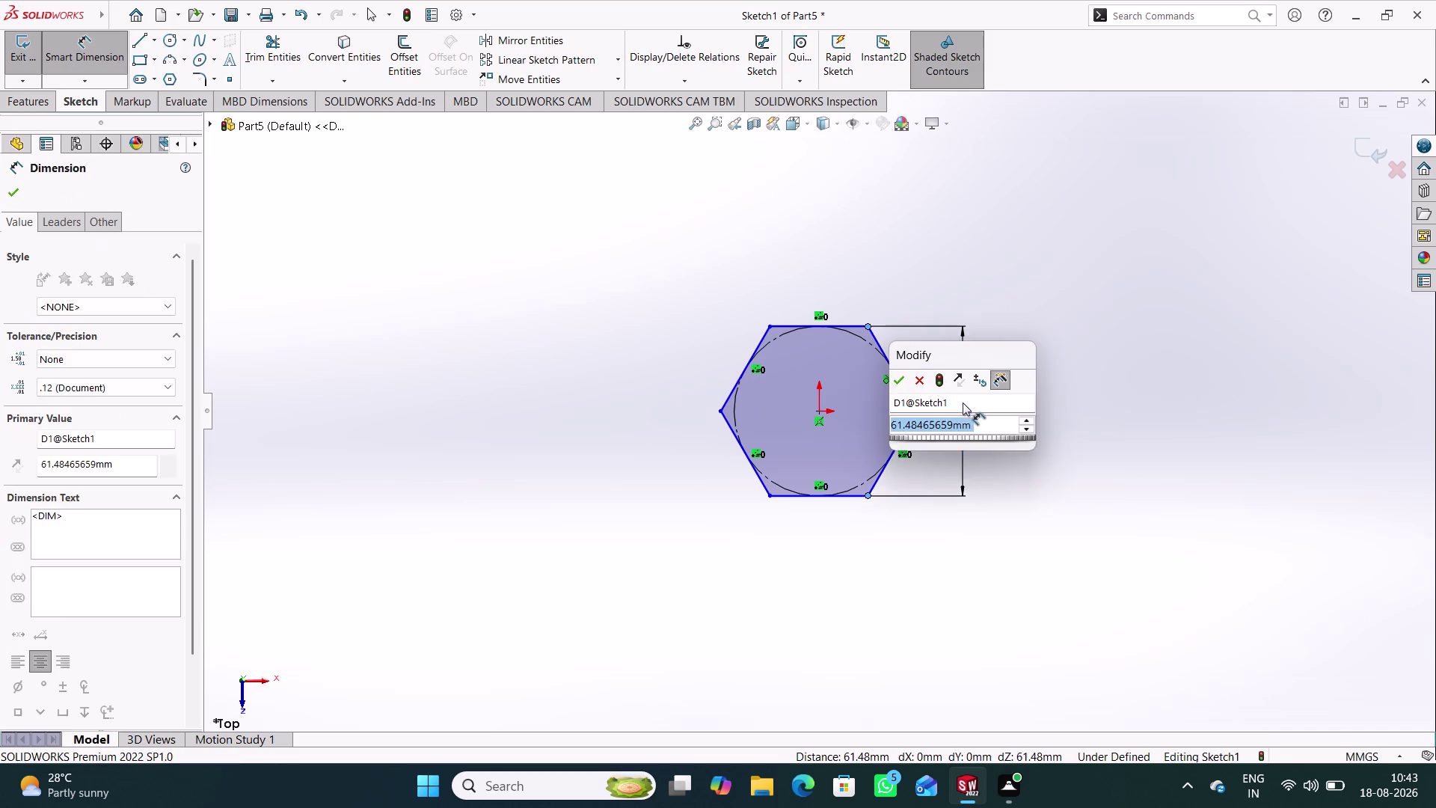
key(8)
key(Return)
click(618, 478)
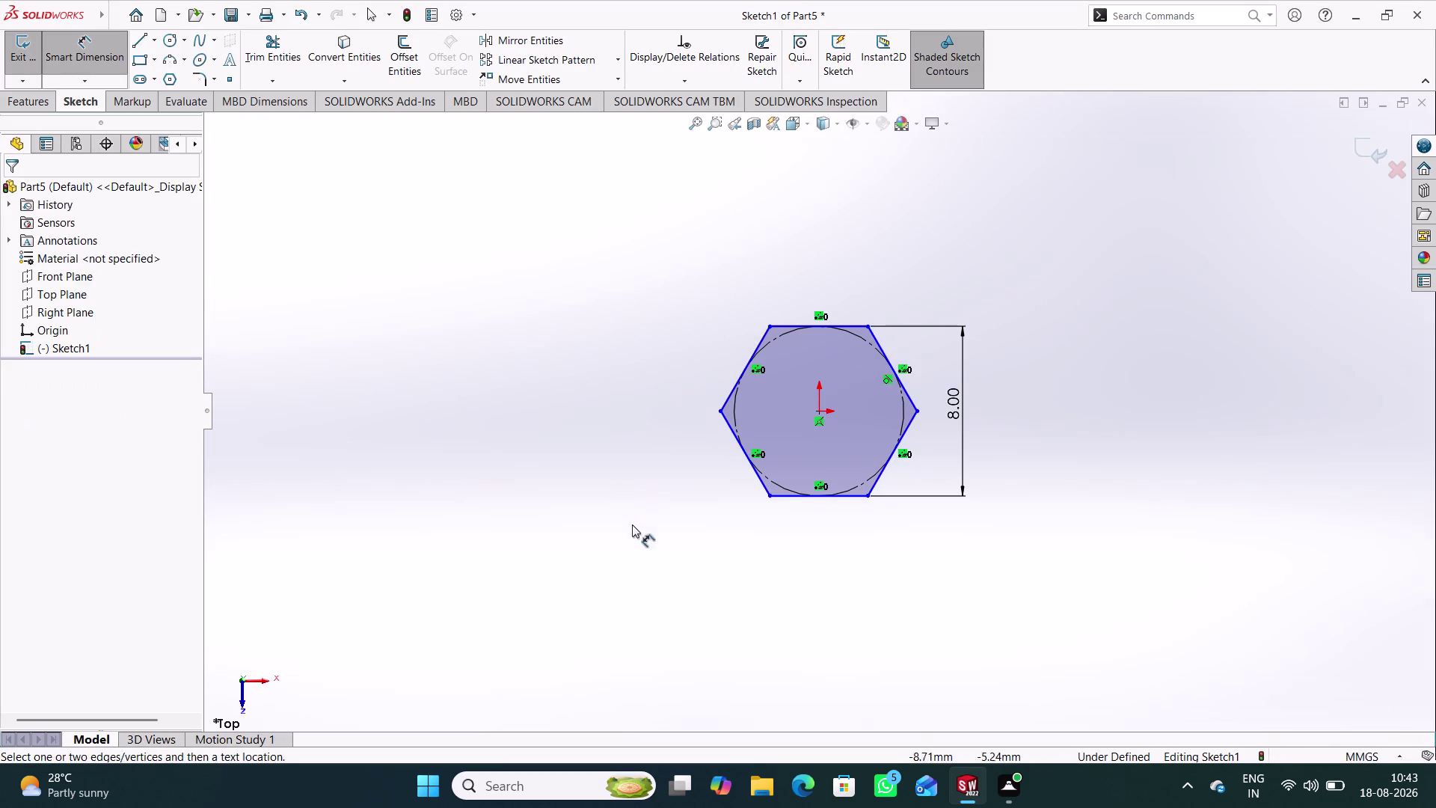
right_drag(632, 524, 606, 306)
Add a Horizontal relation between the centre point and right corner, then exit the sketch.
click(918, 415)
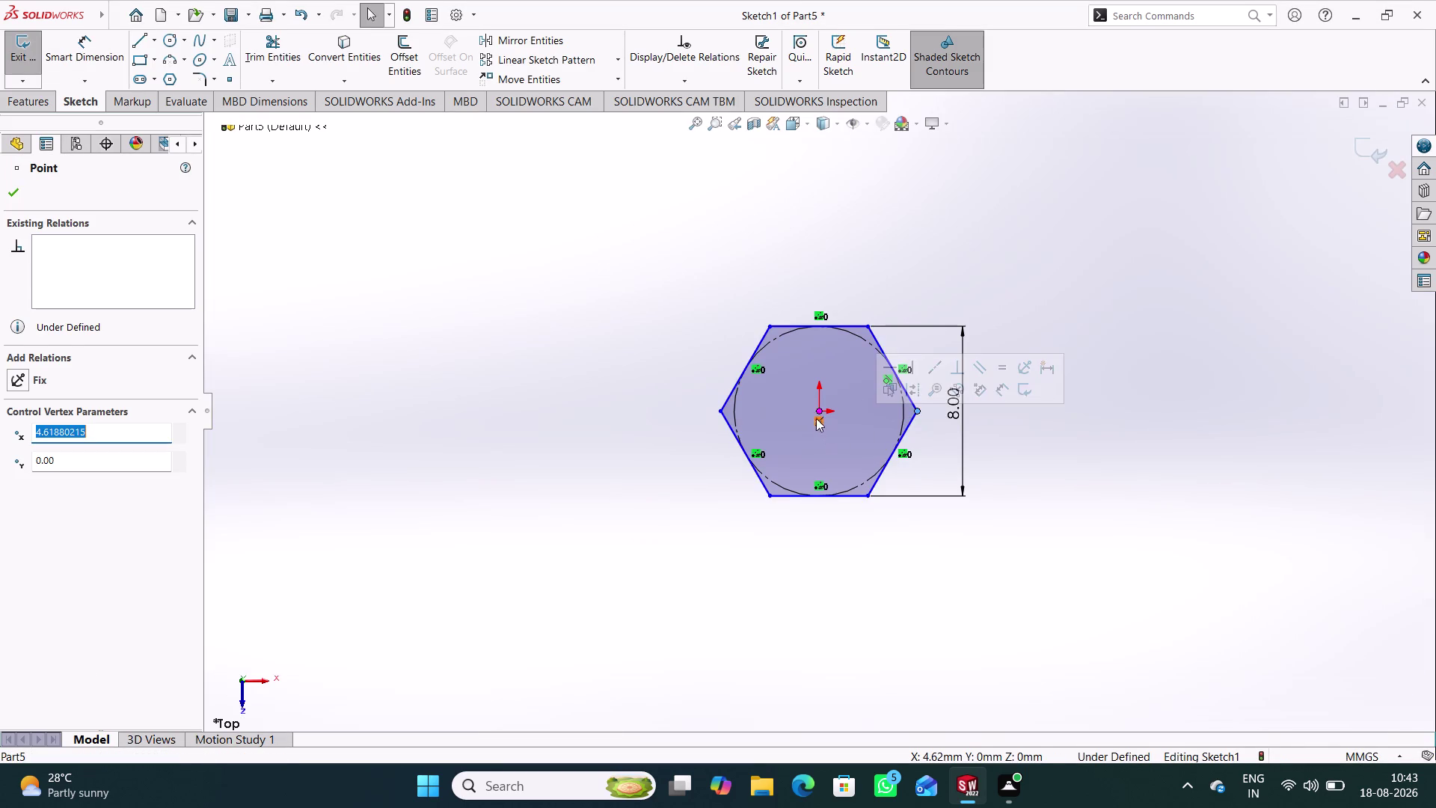
click(815, 410)
click(518, 409)
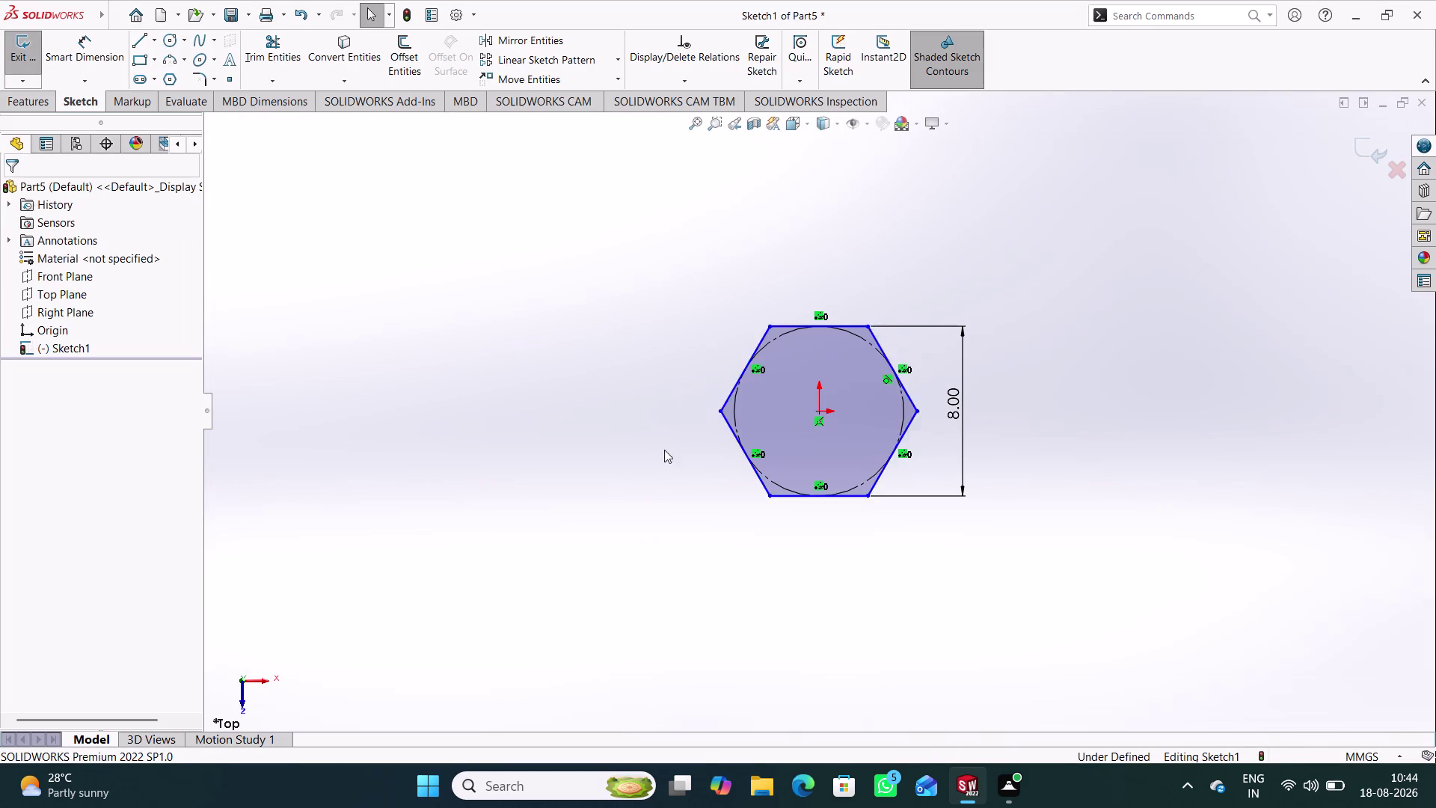
click(819, 408)
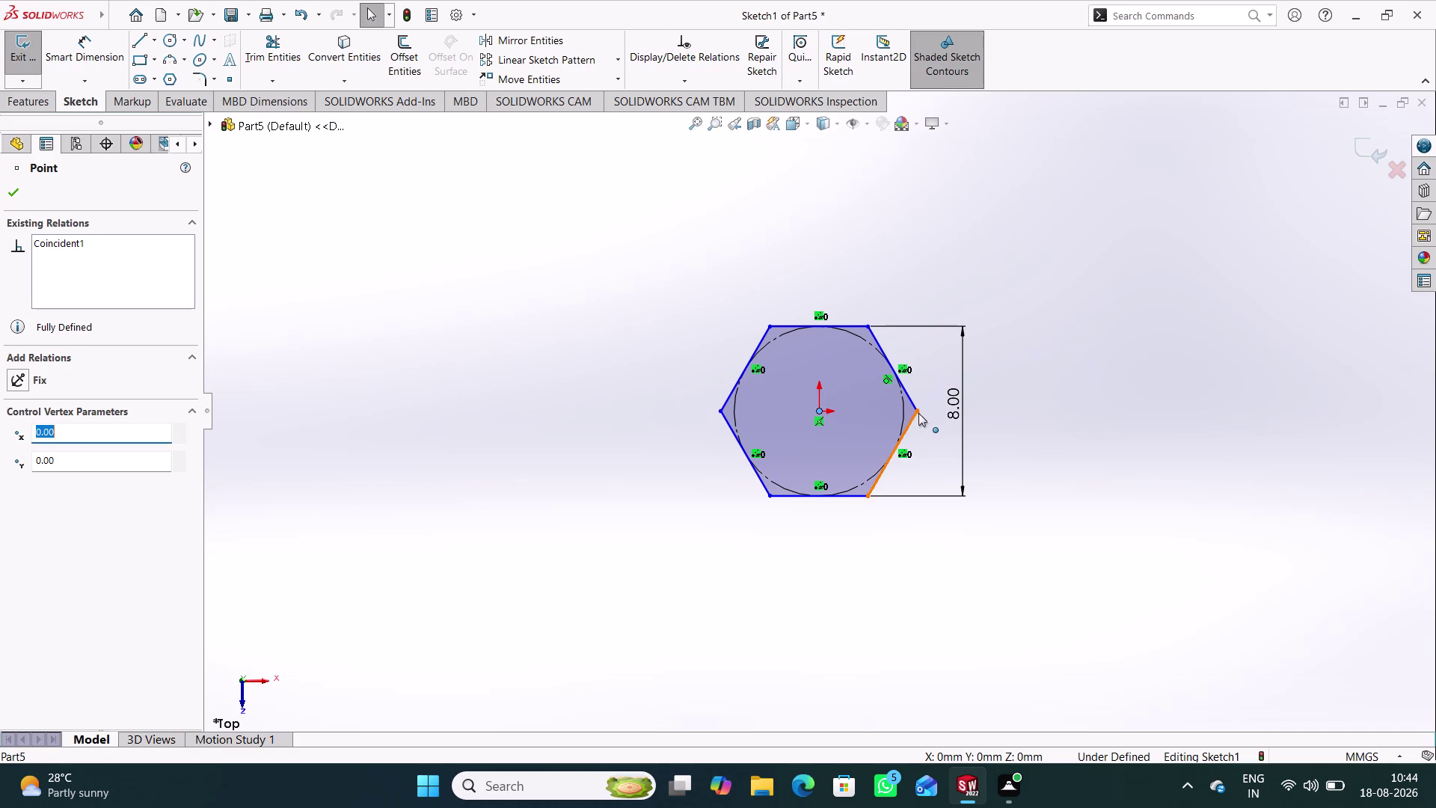
click(919, 411)
click(83, 456)
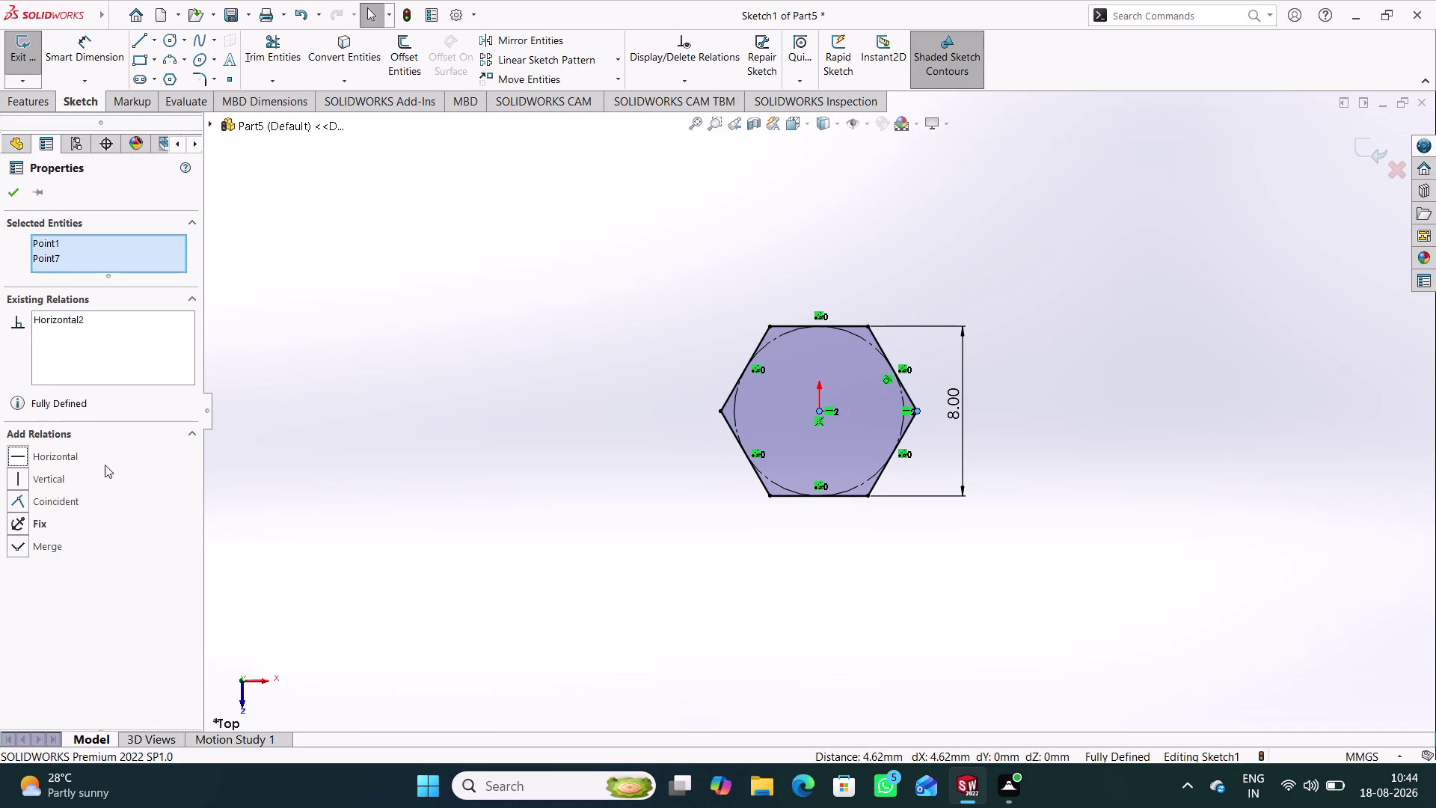
click(513, 472)
click(1358, 153)
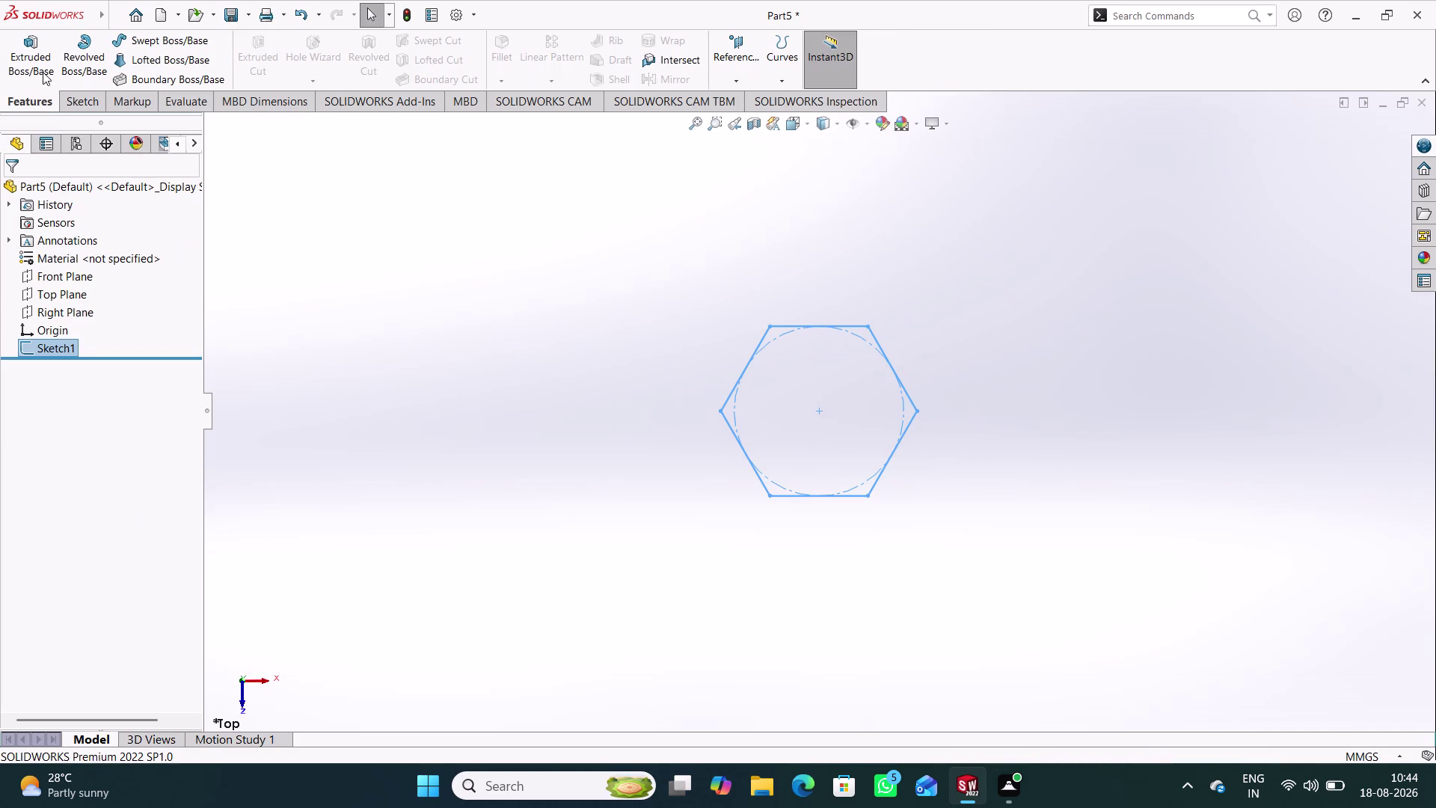
Extrude the hexagon sketch 6 mm to create Boss-Extrude1.
click(38, 72)
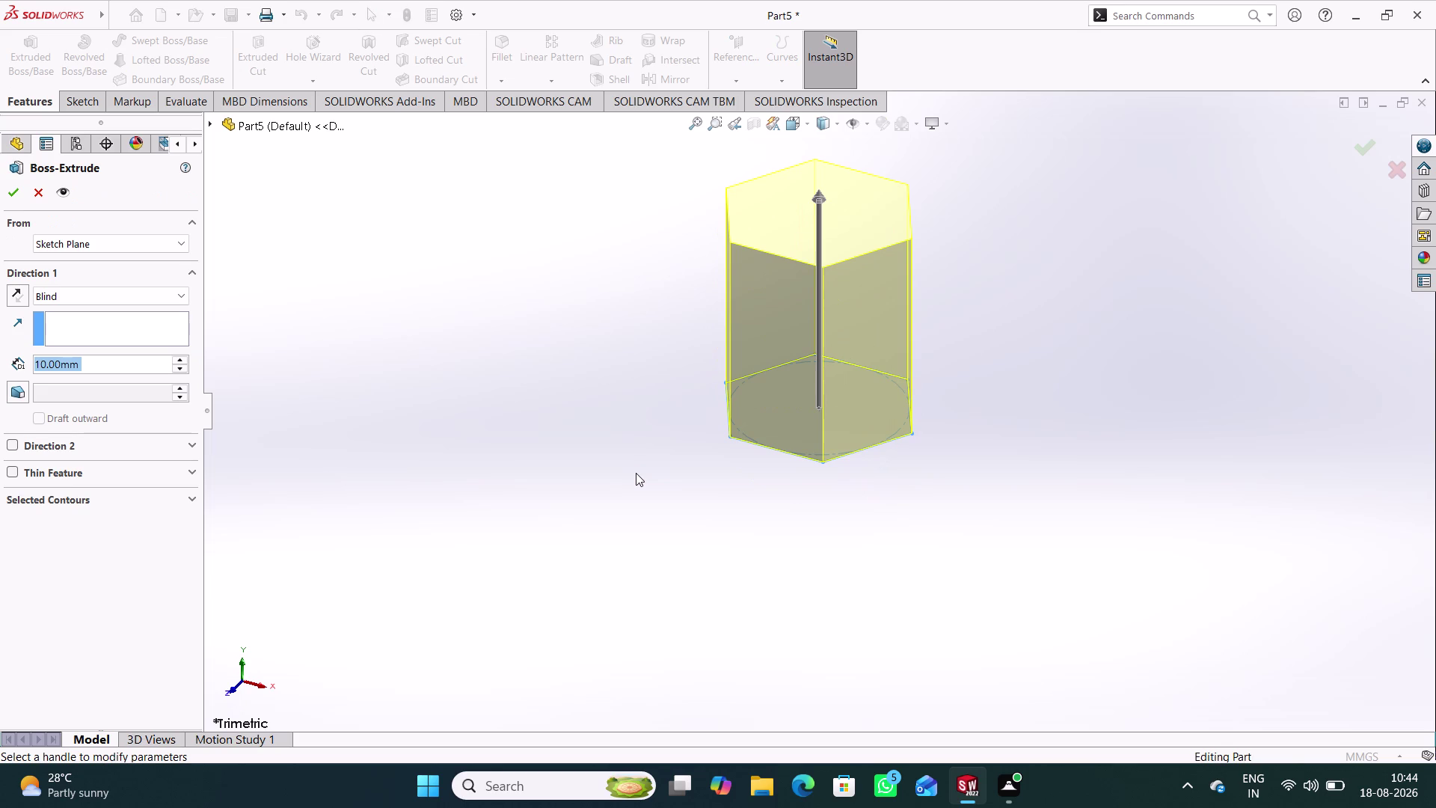
key(6)
key(Return)
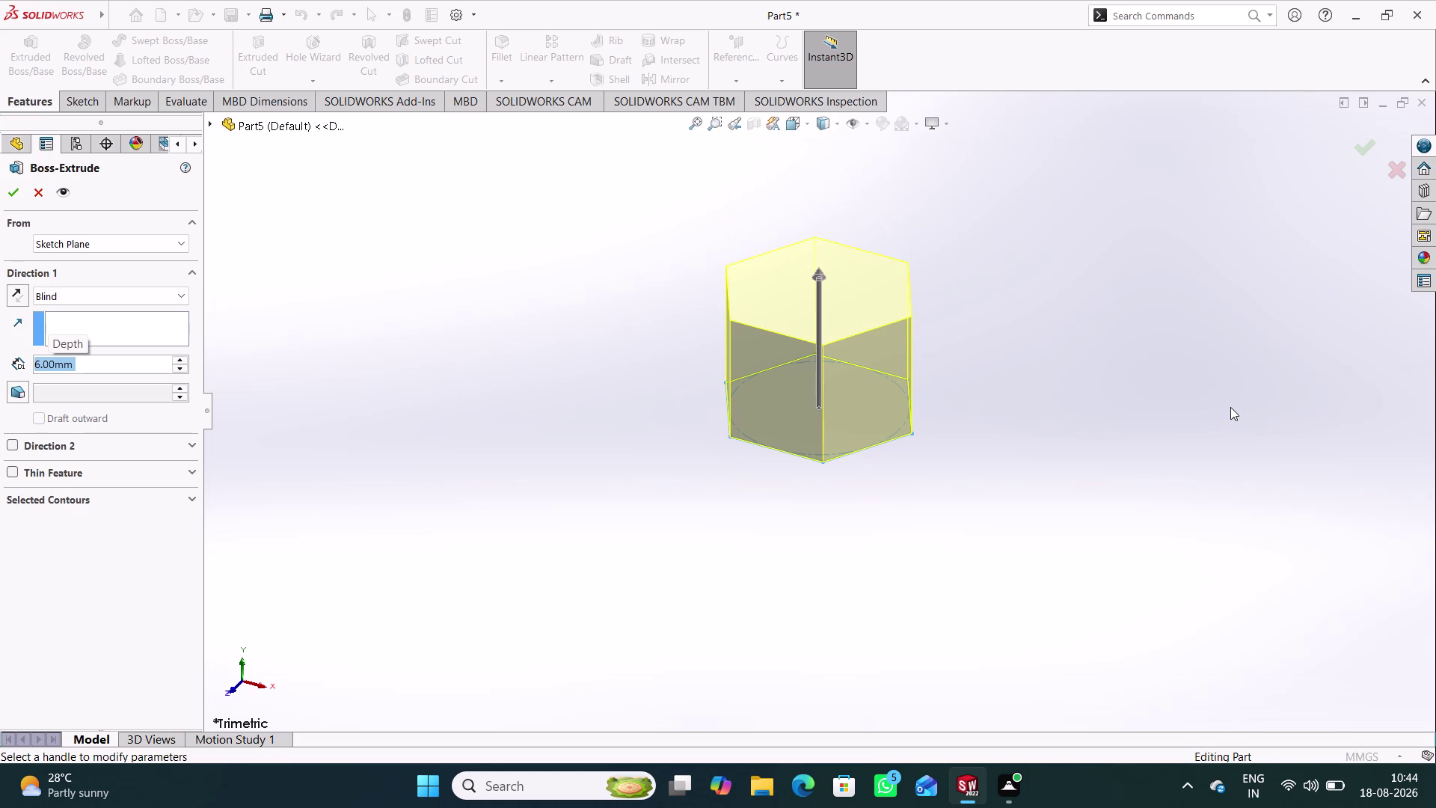
click(1143, 324)
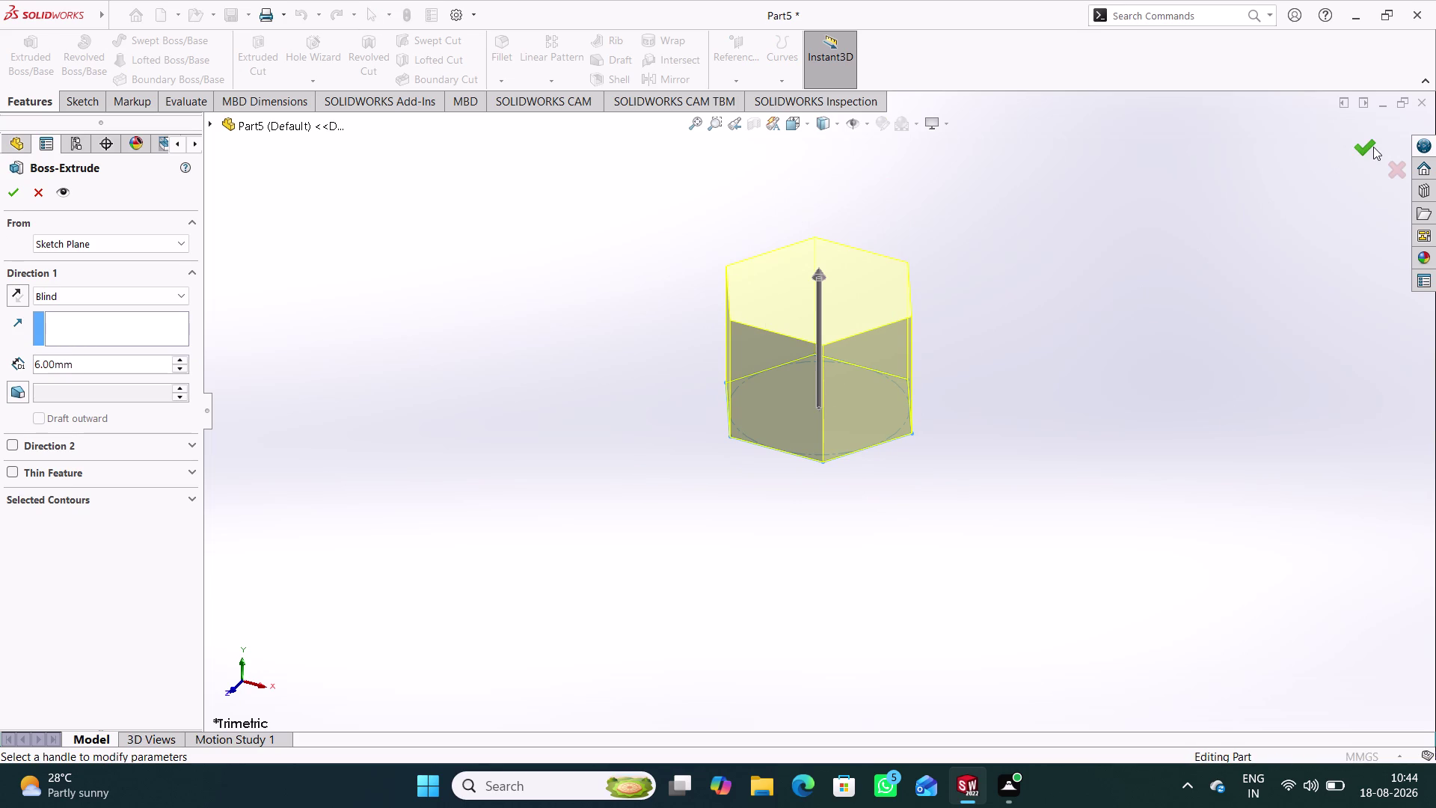
click(1374, 147)
click(1119, 351)
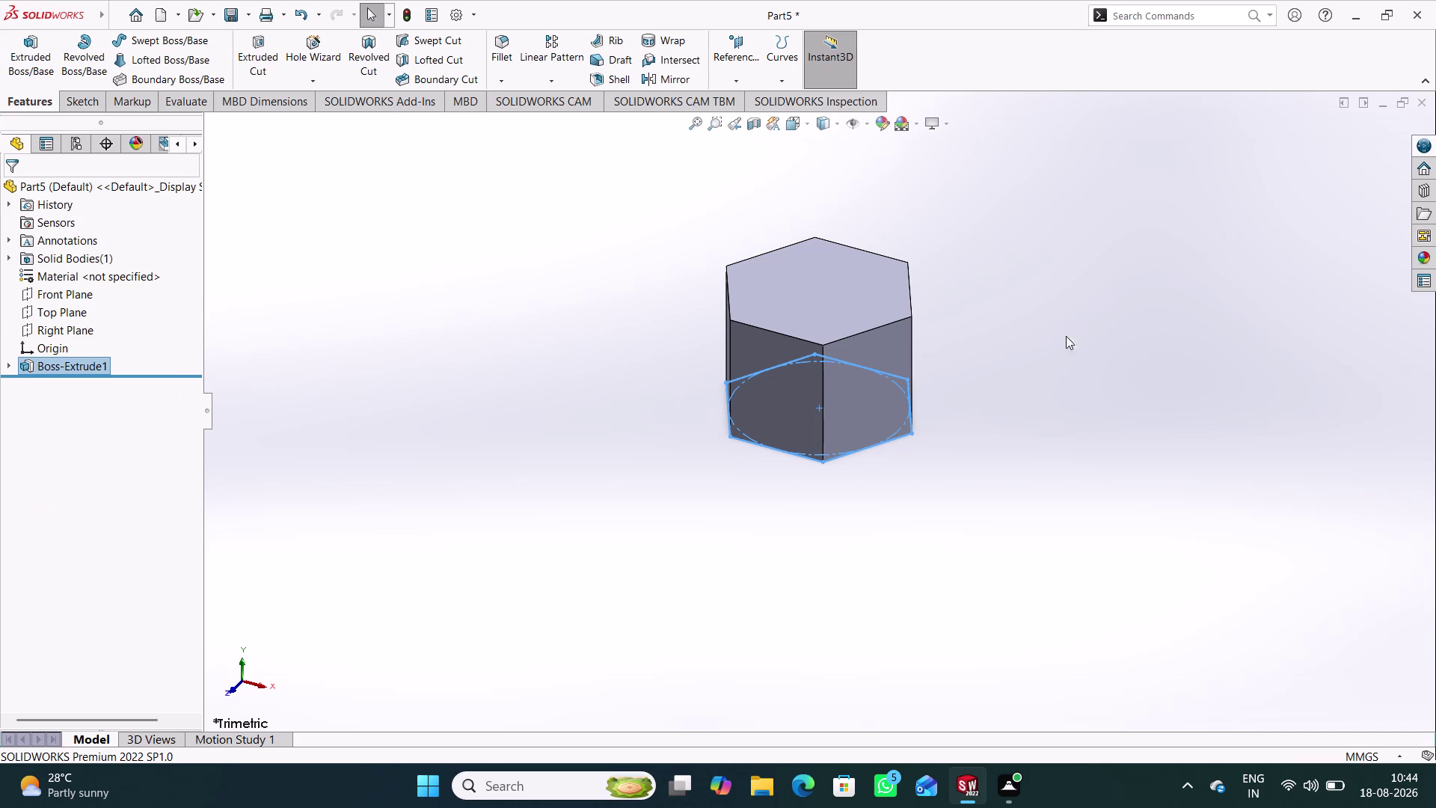
Reopen Boss-Extrude1 for editing and close it unchanged.
click(78, 371)
click(94, 325)
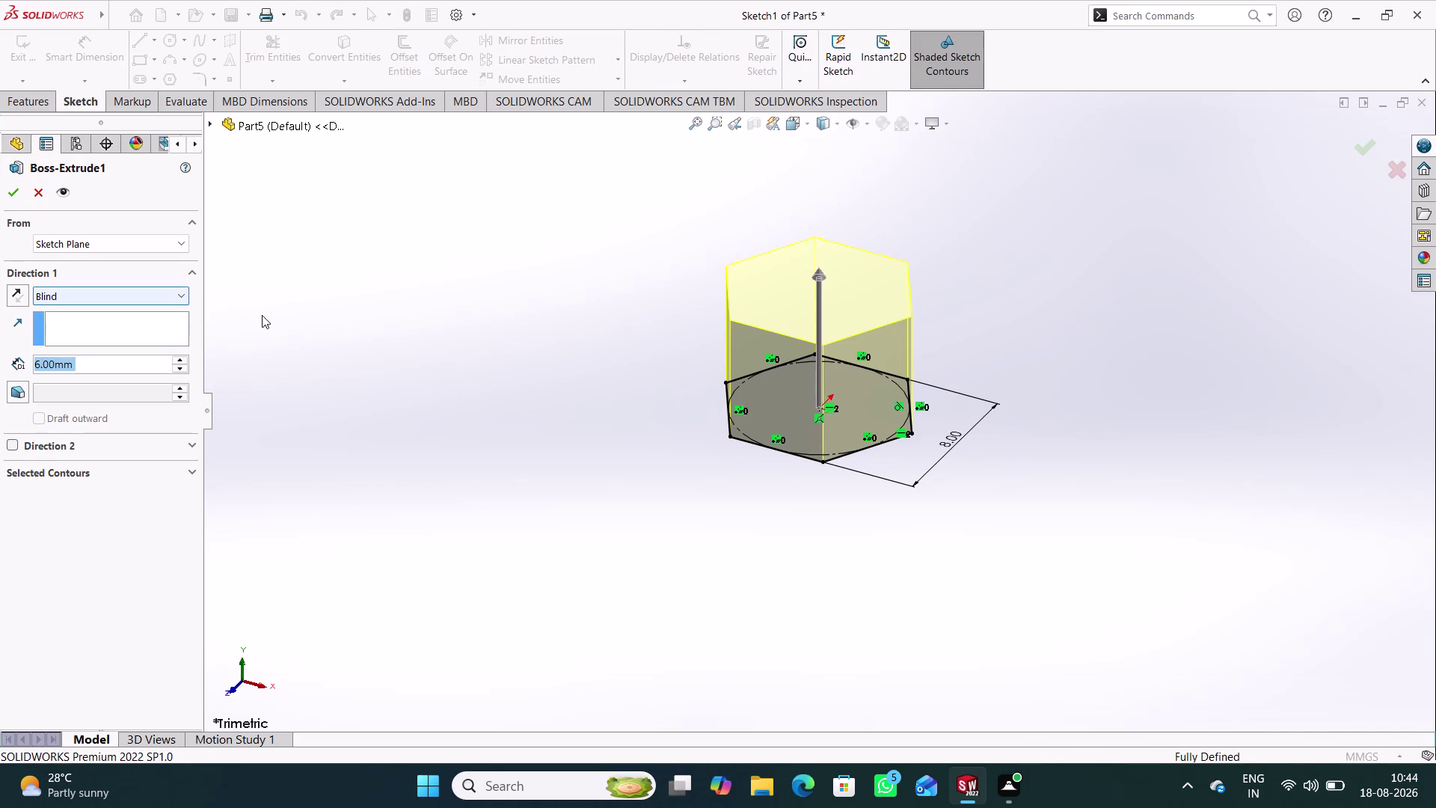
click(1356, 144)
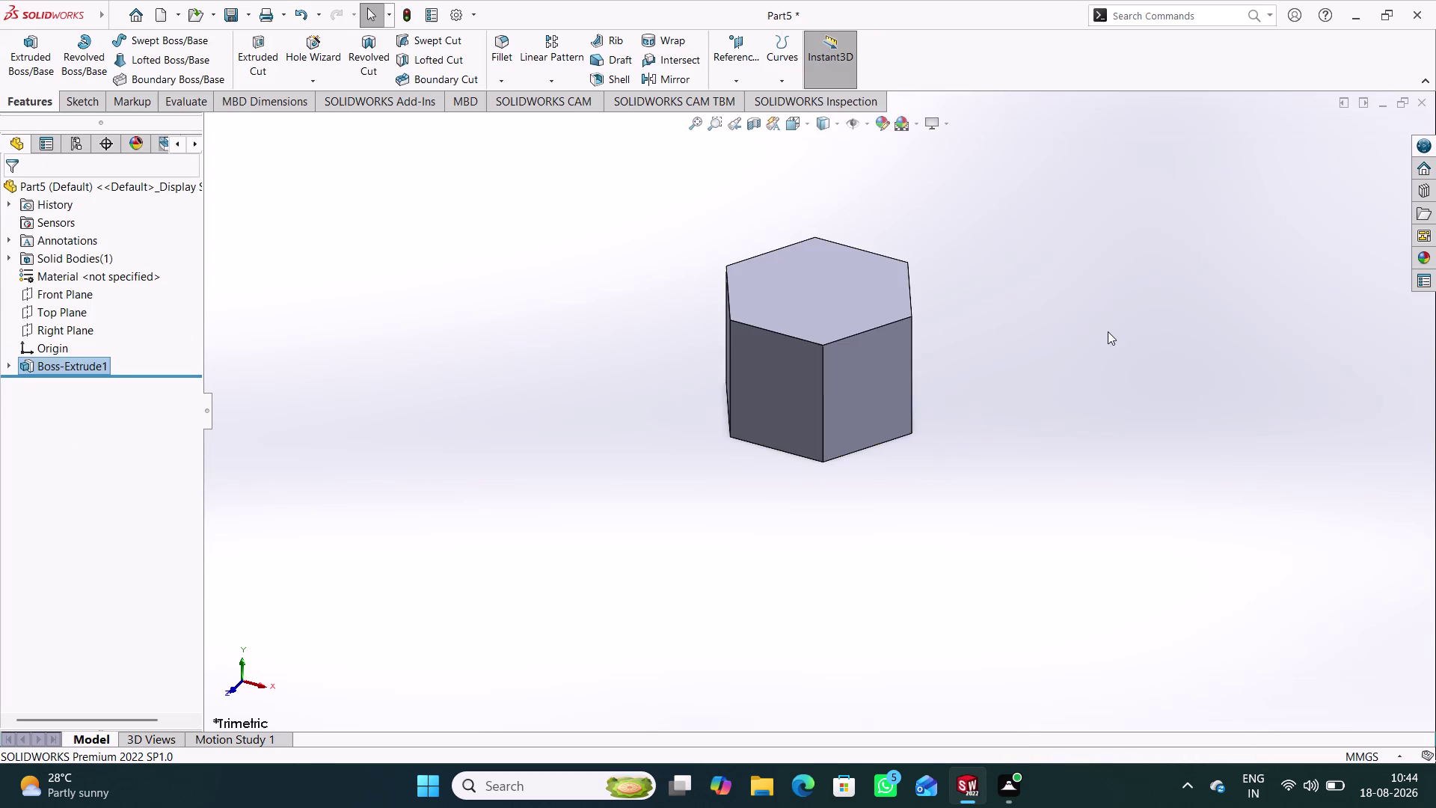
Sketch a circle centred on the origin on the hex head's top face.
click(1108, 332)
click(835, 294)
click(897, 252)
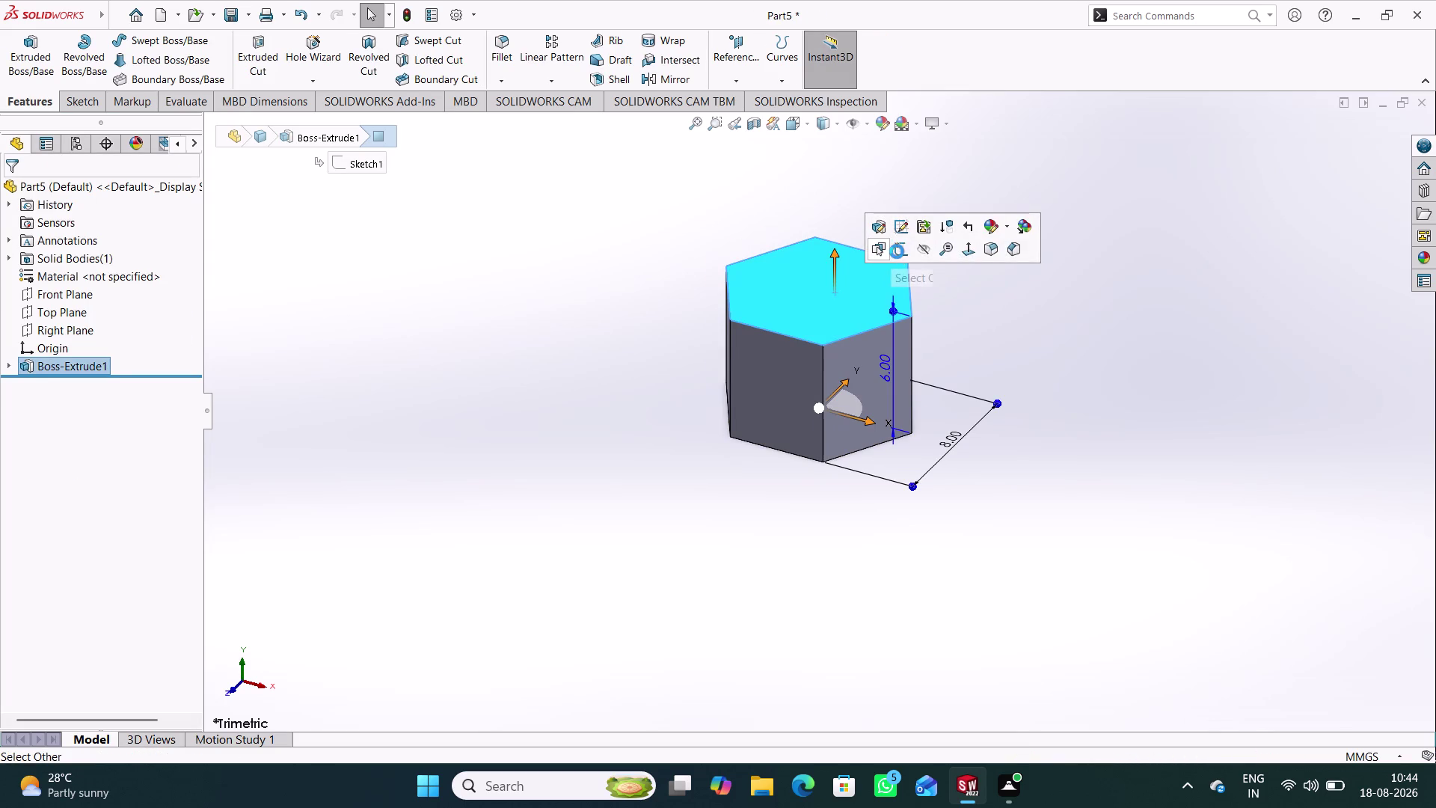
click(419, 268)
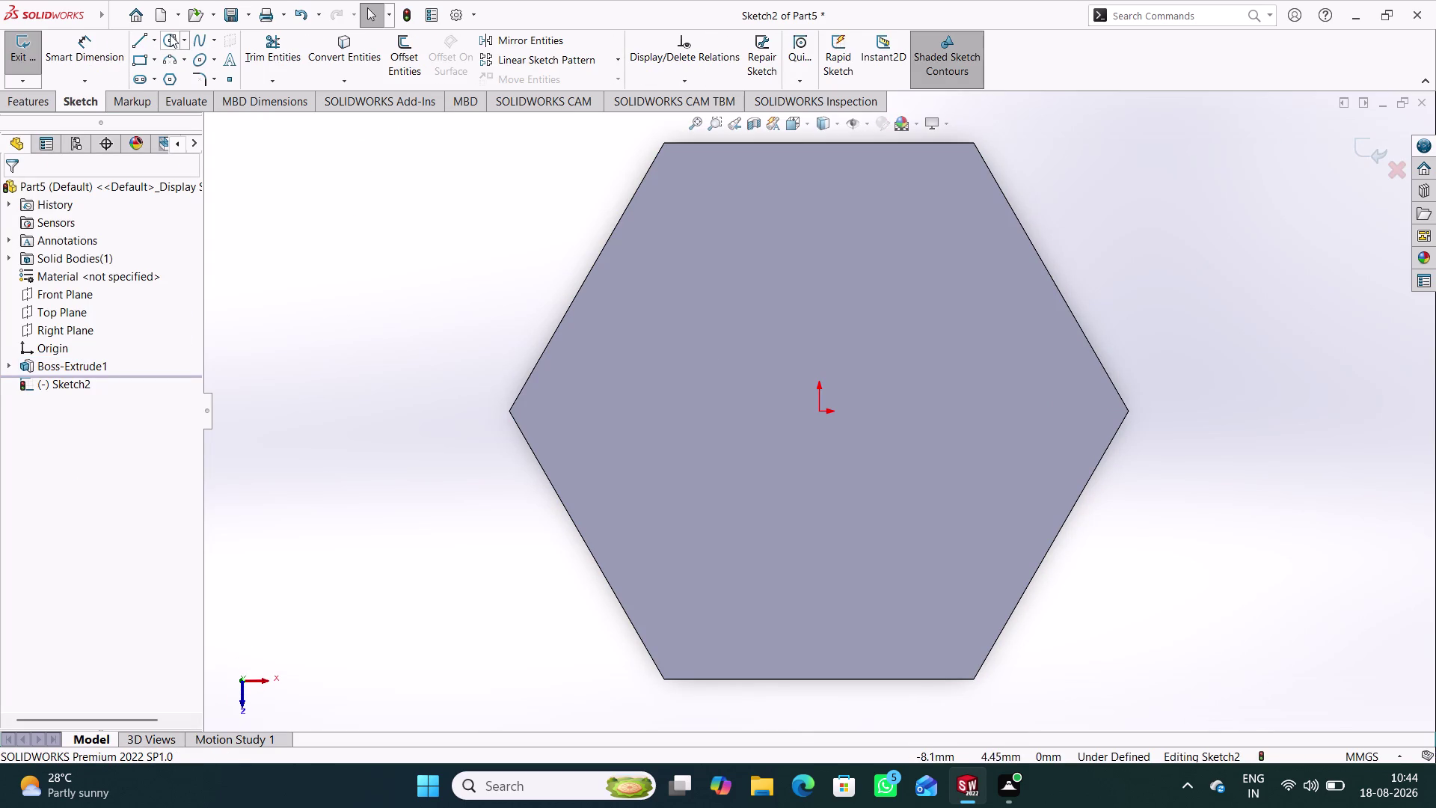
click(171, 39)
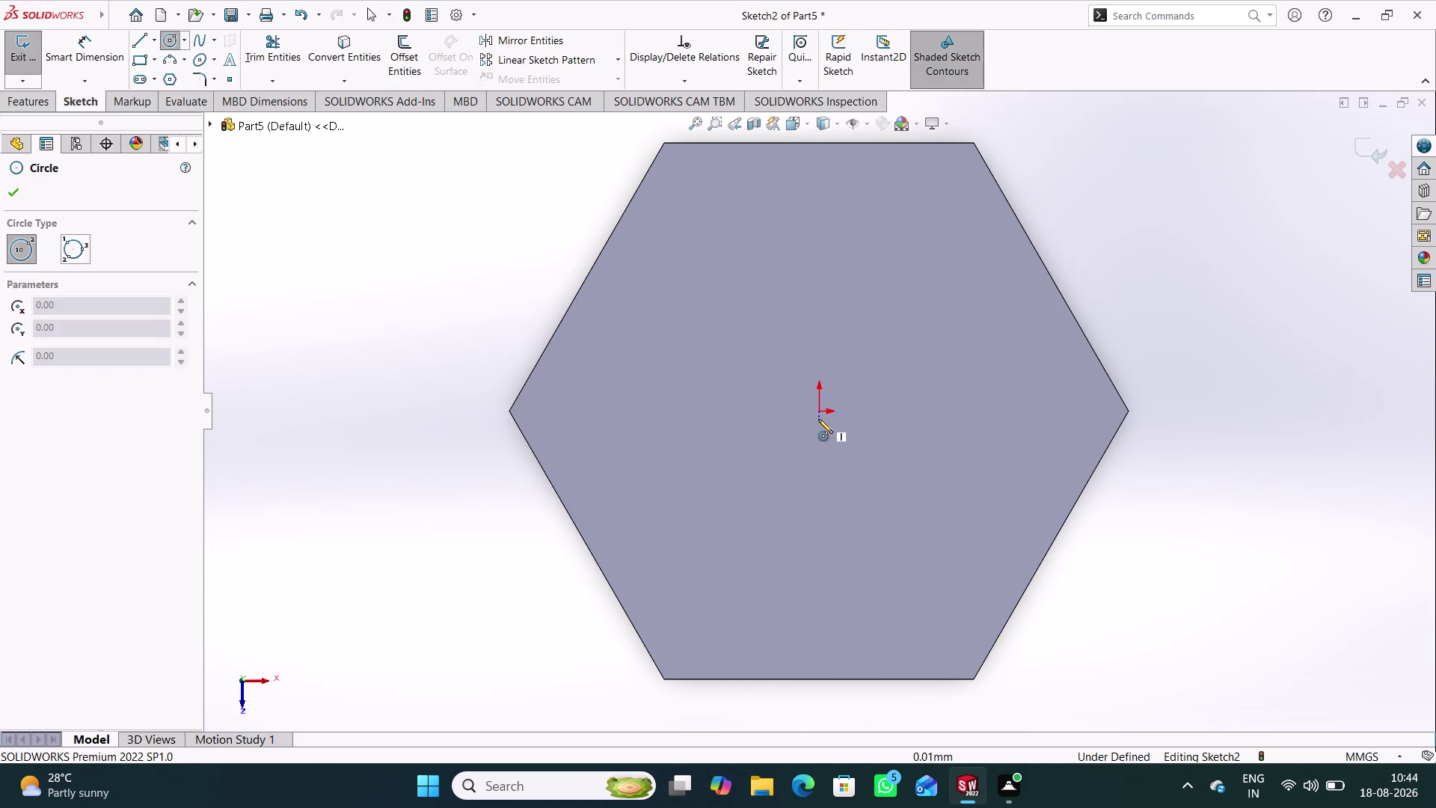
click(818, 411)
click(899, 484)
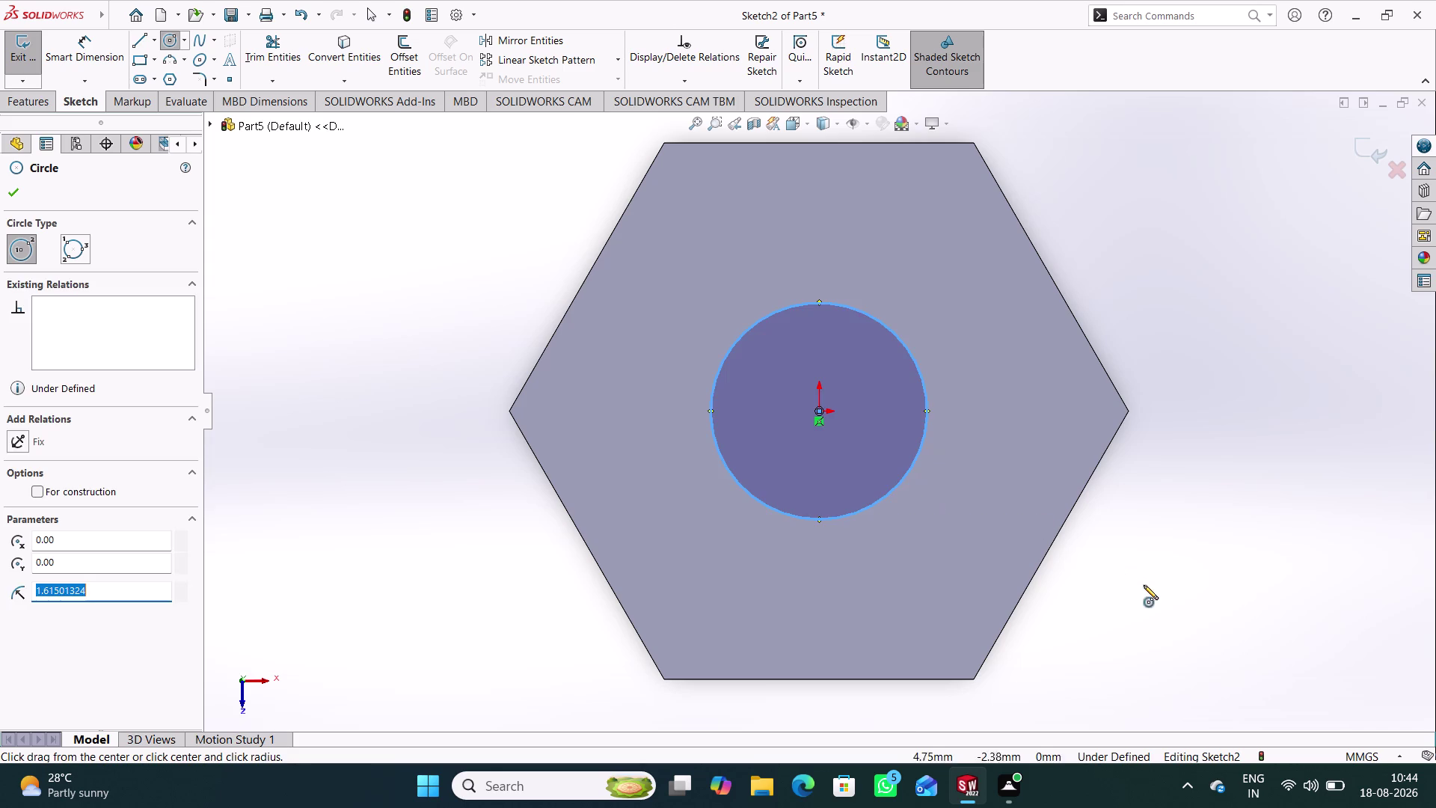
Dimension the circle to 3.75 diameter and exit the sketch.
right_drag(1145, 590, 1149, 365)
click(920, 373)
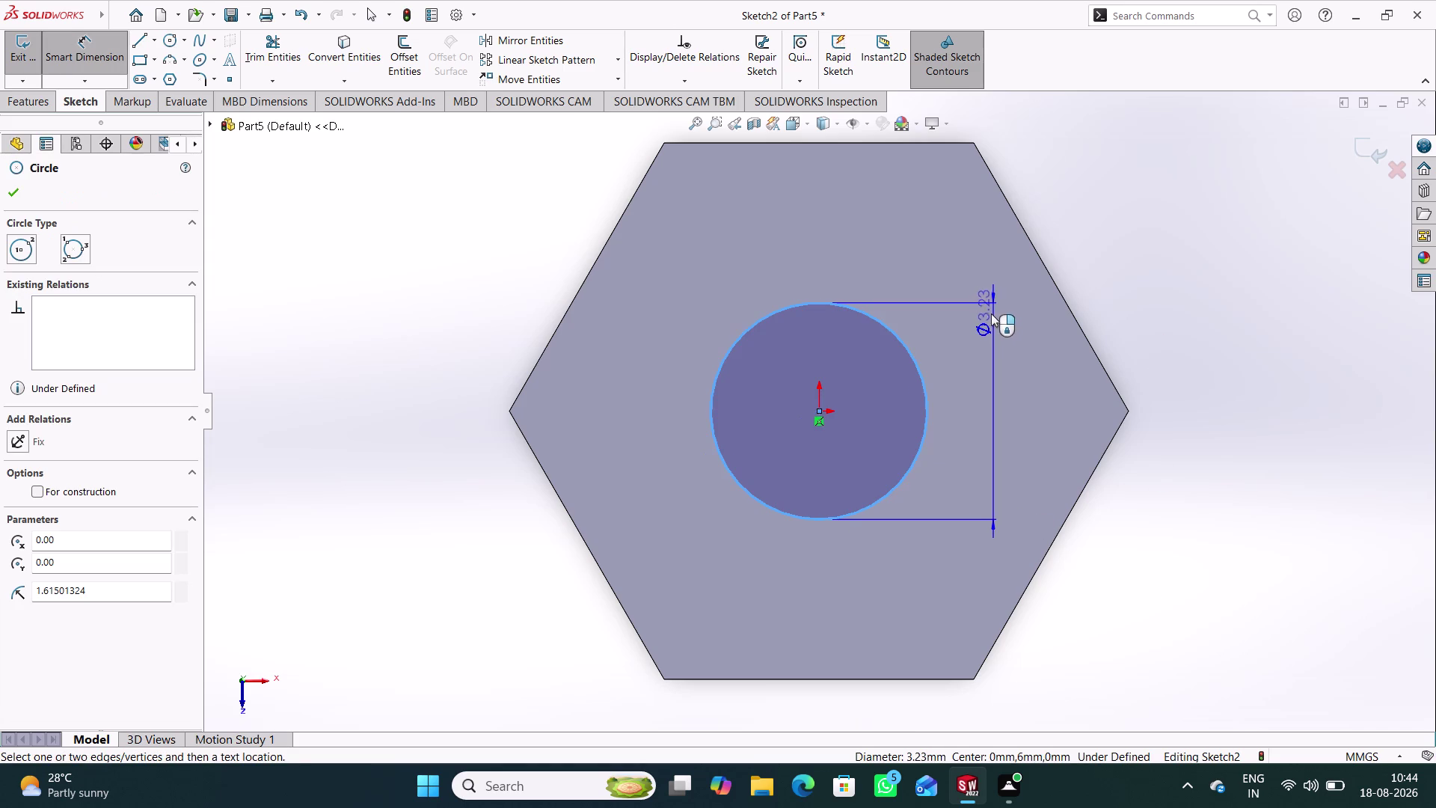
click(981, 395)
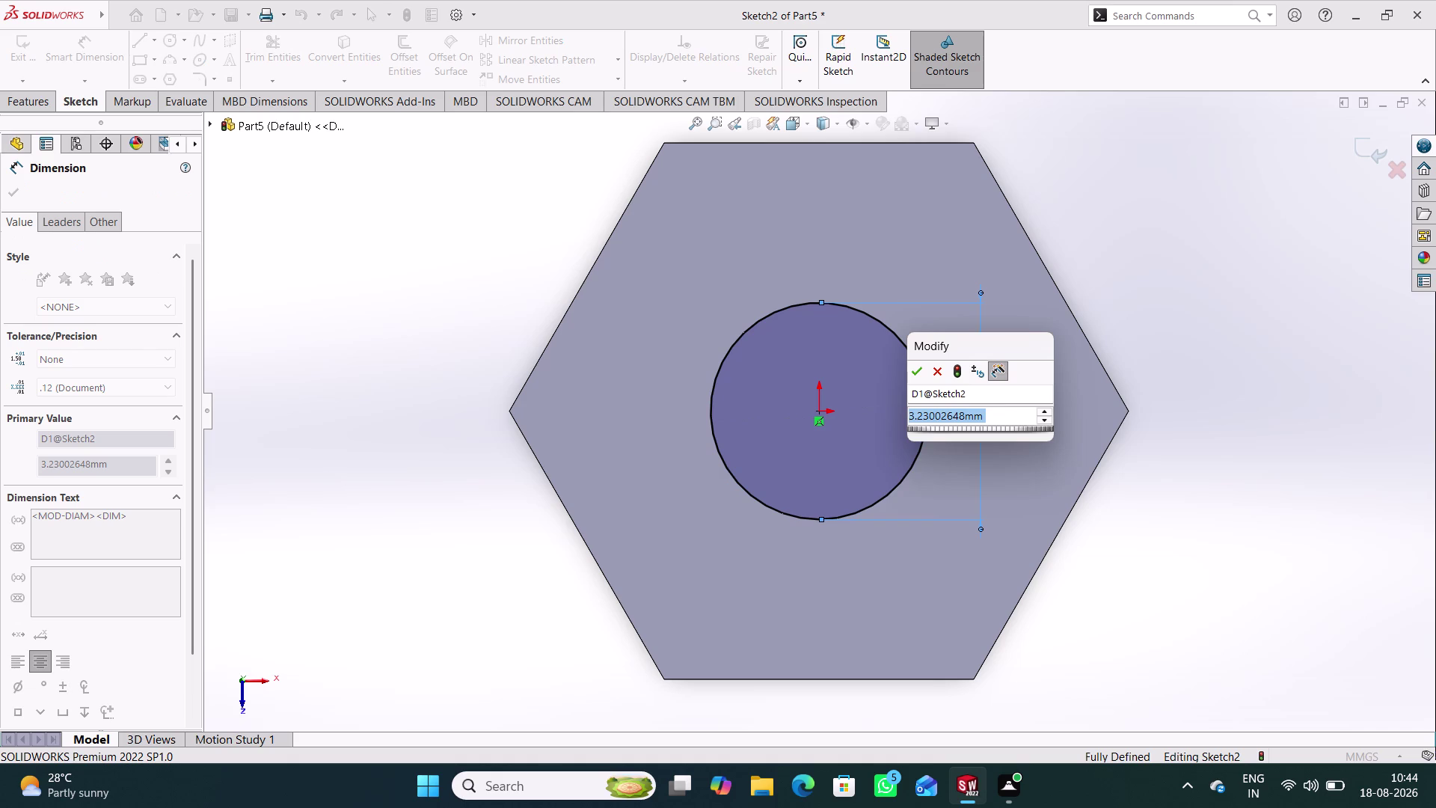
text(3.75)
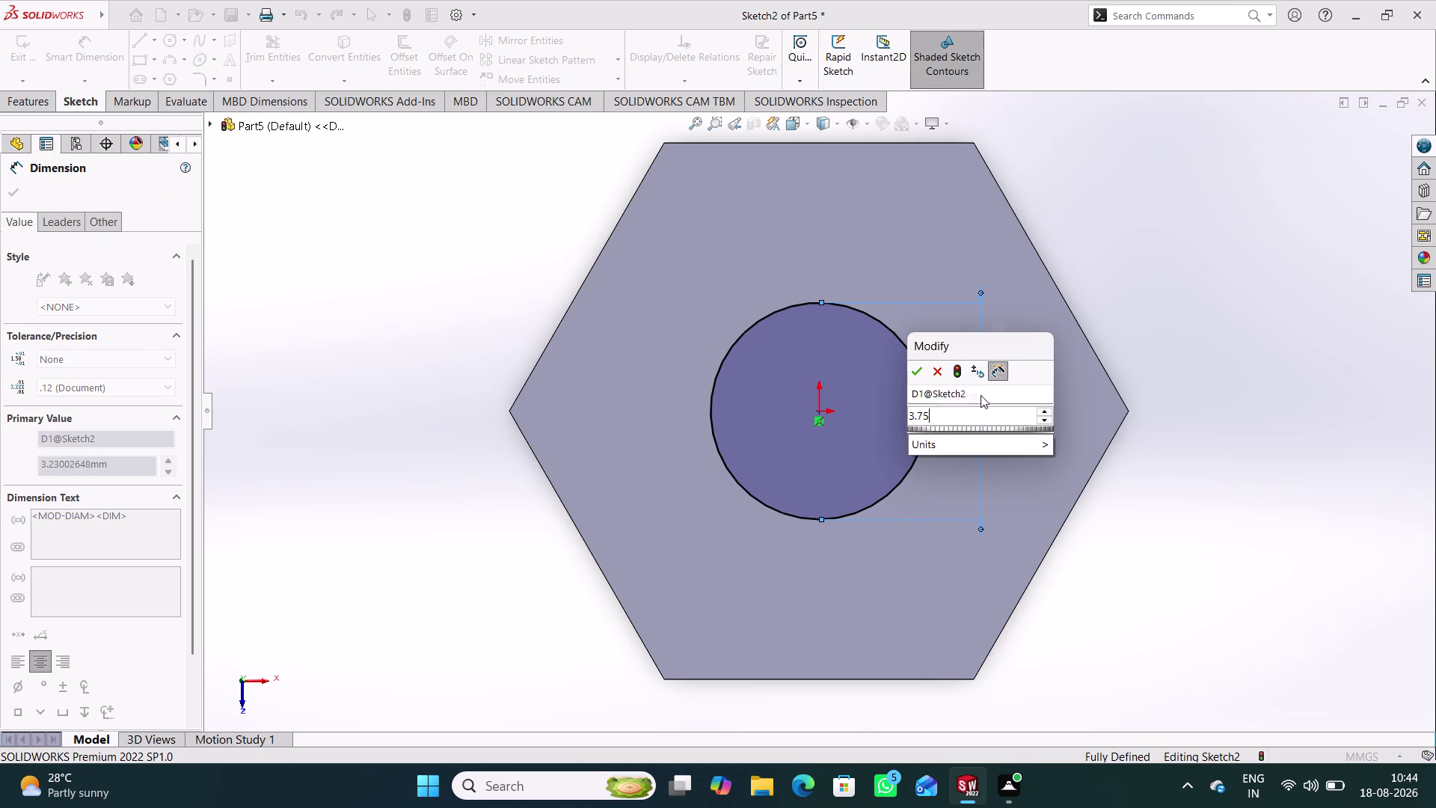
key(Return)
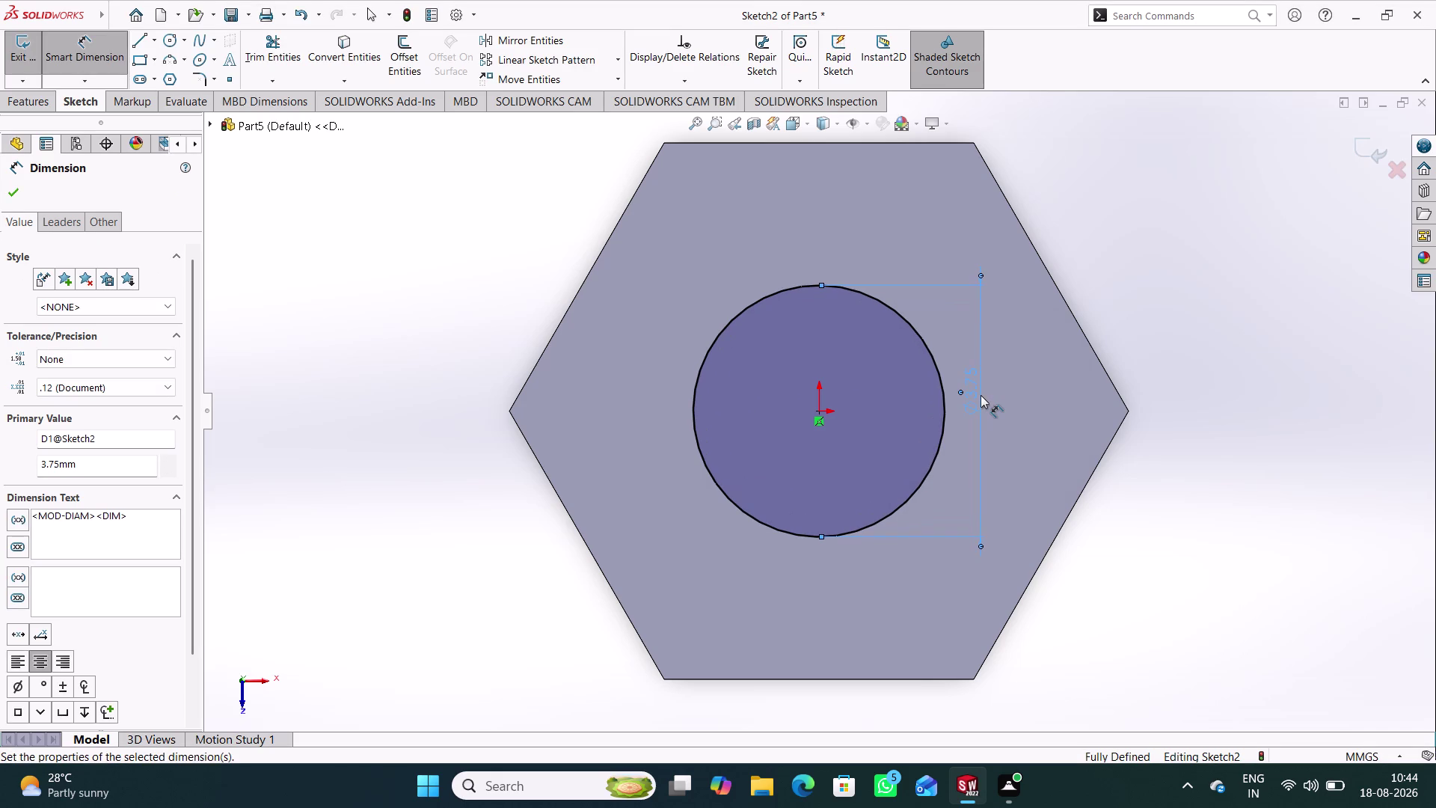
click(1188, 259)
click(1372, 153)
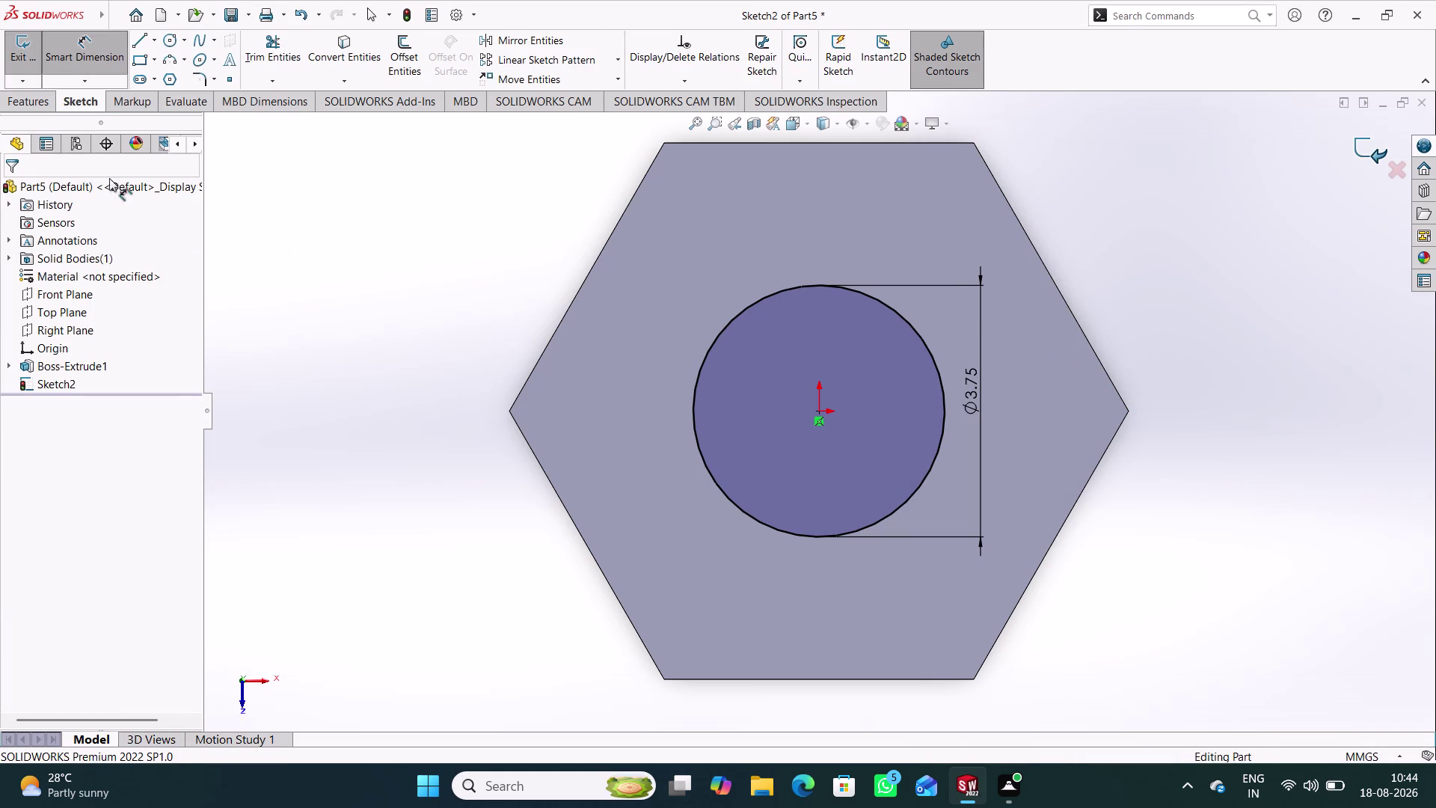
click(23, 74)
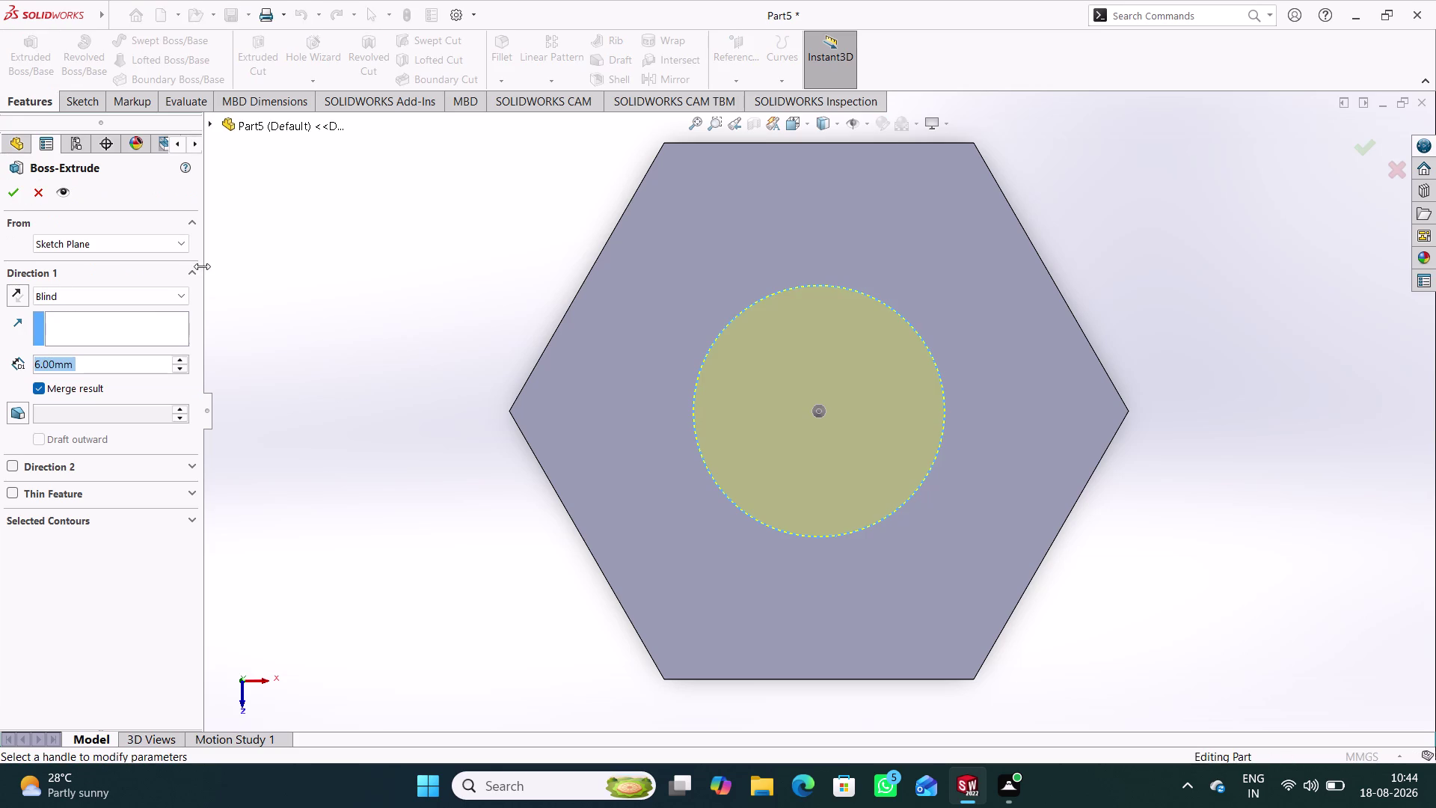
Extrude the circle 27.25 mm into the shank, Boss-Extrude2.
middle_drag(368, 475, 372, 306)
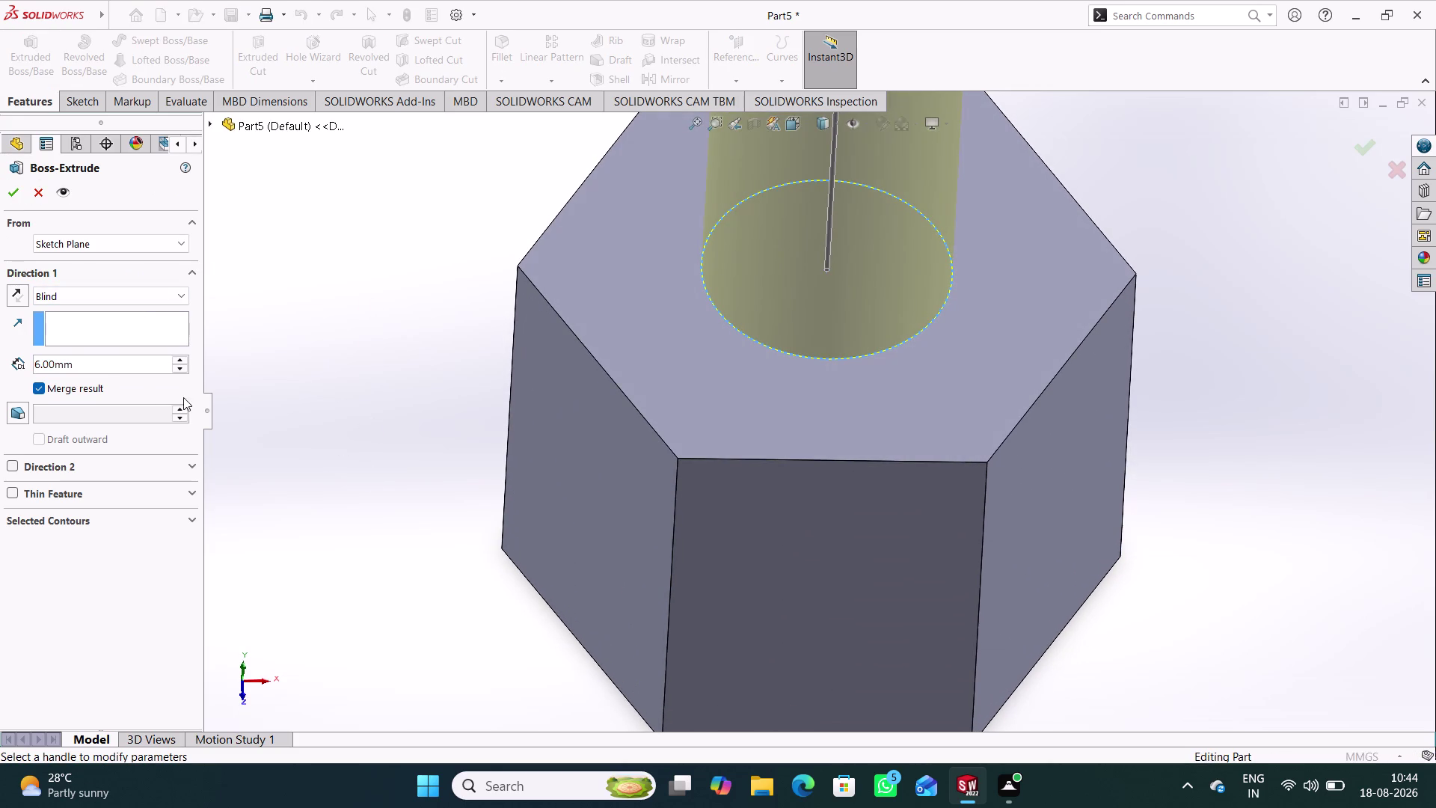
drag(100, 363, 23, 363)
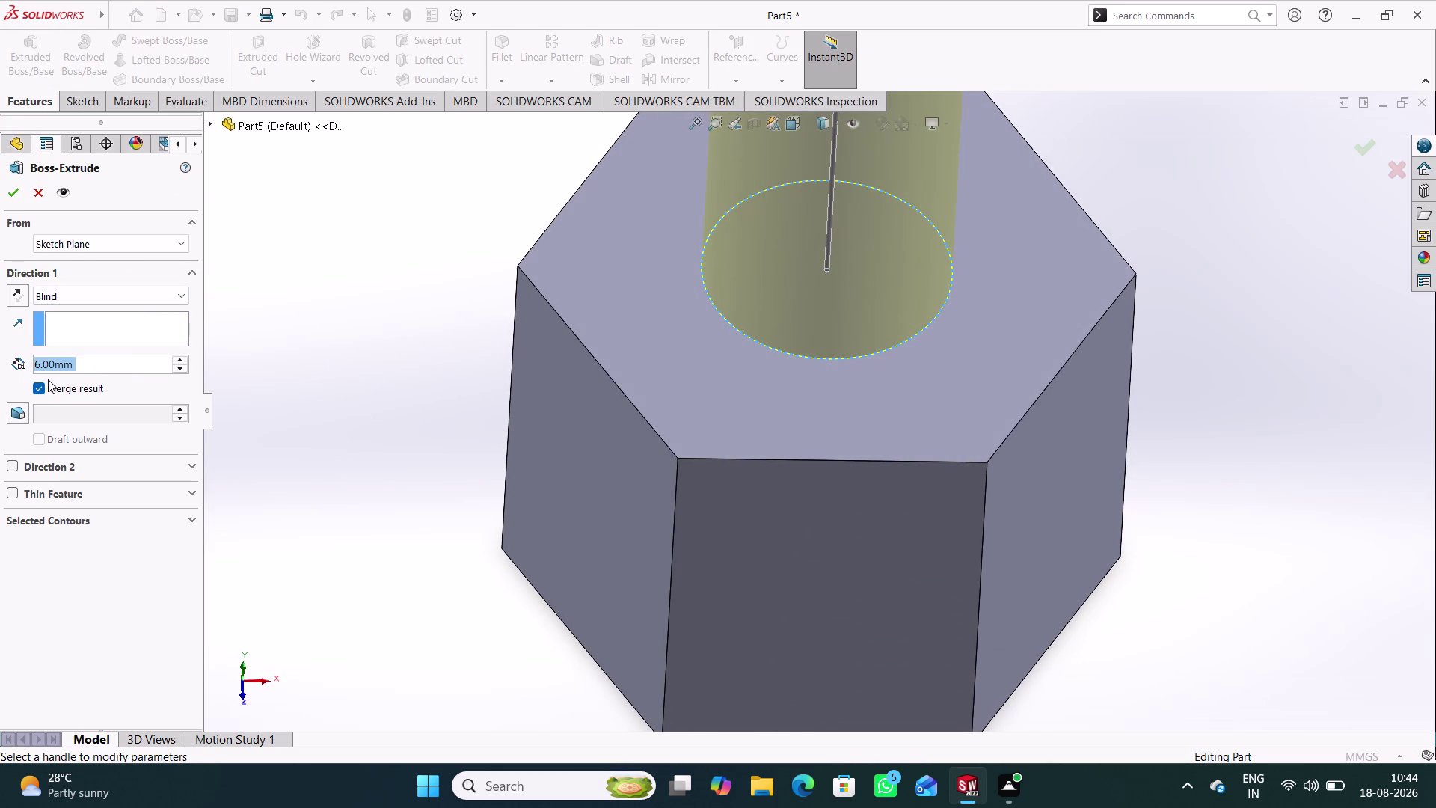
text(27)
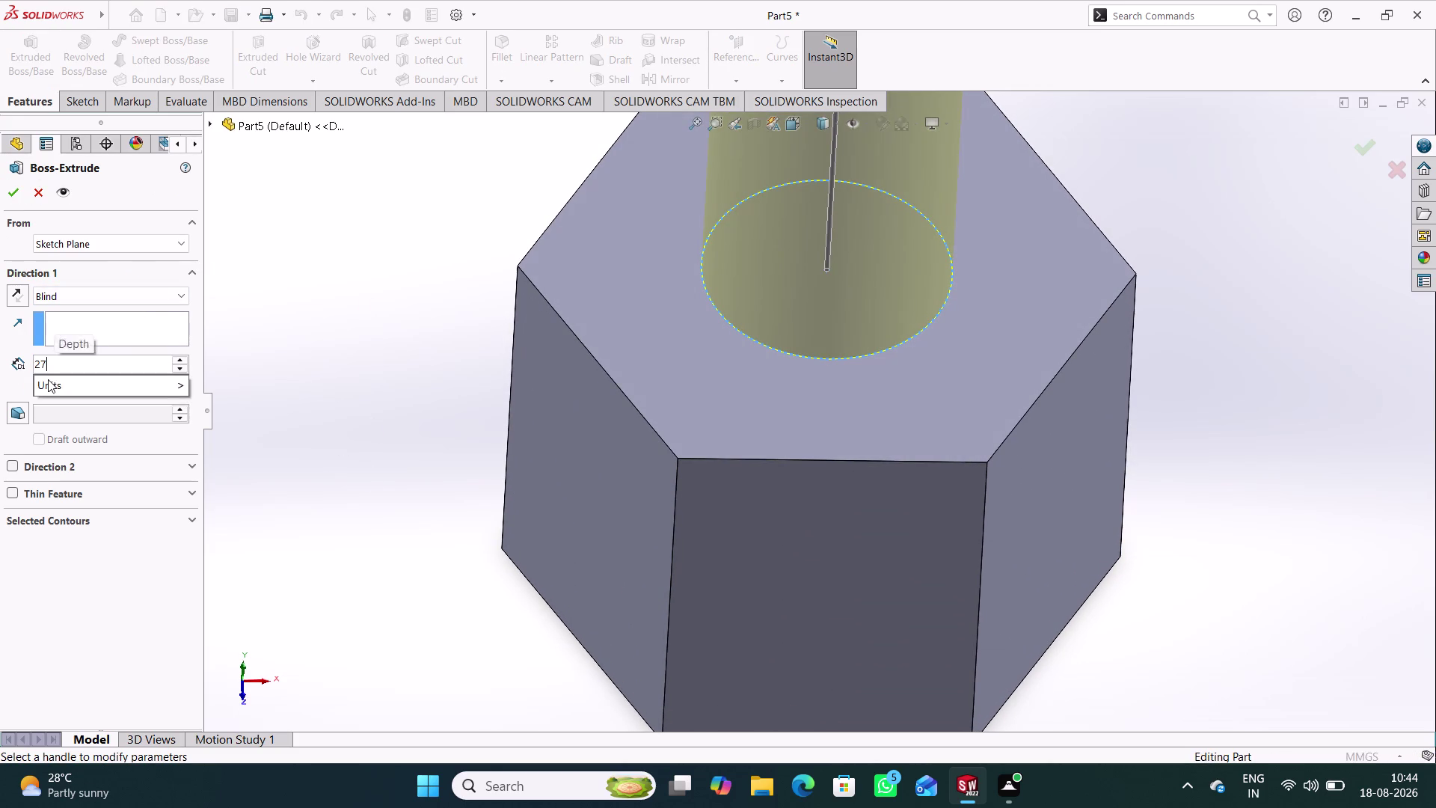
text(.25)
key(Return)
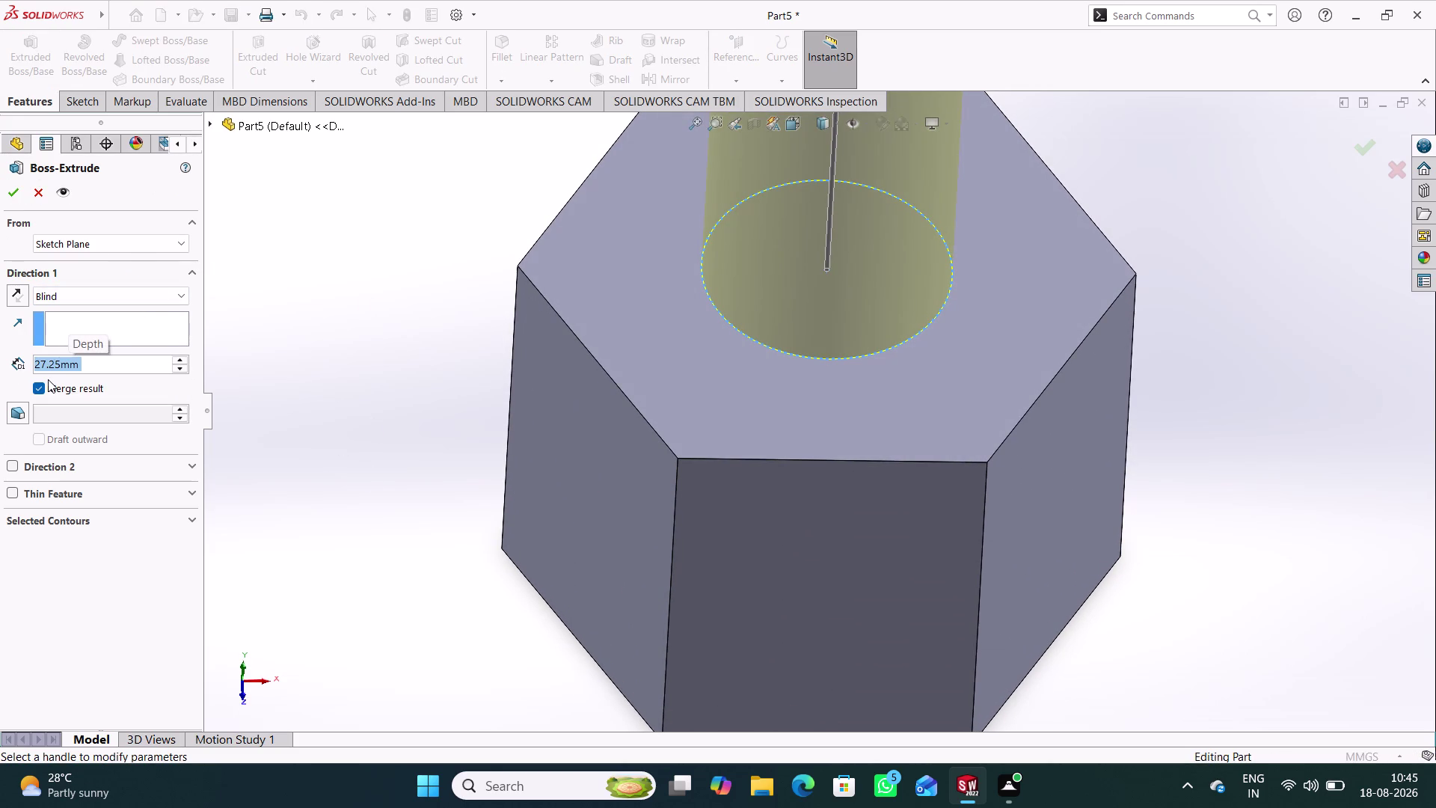
click(235, 300)
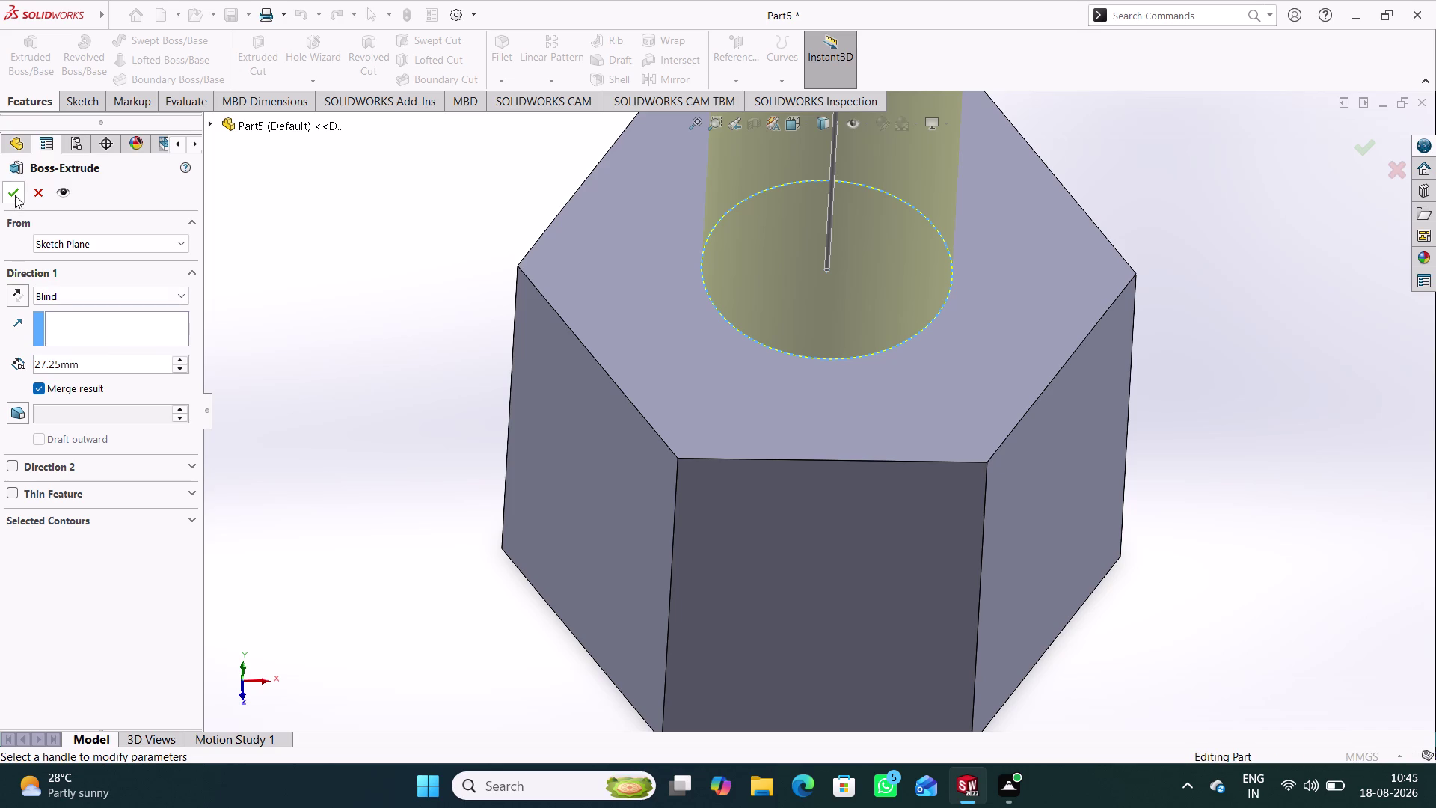
click(15, 195)
Switch the bolt to the isometric view.
scroll(up, 3)
scroll(up, 3)
click(546, 477)
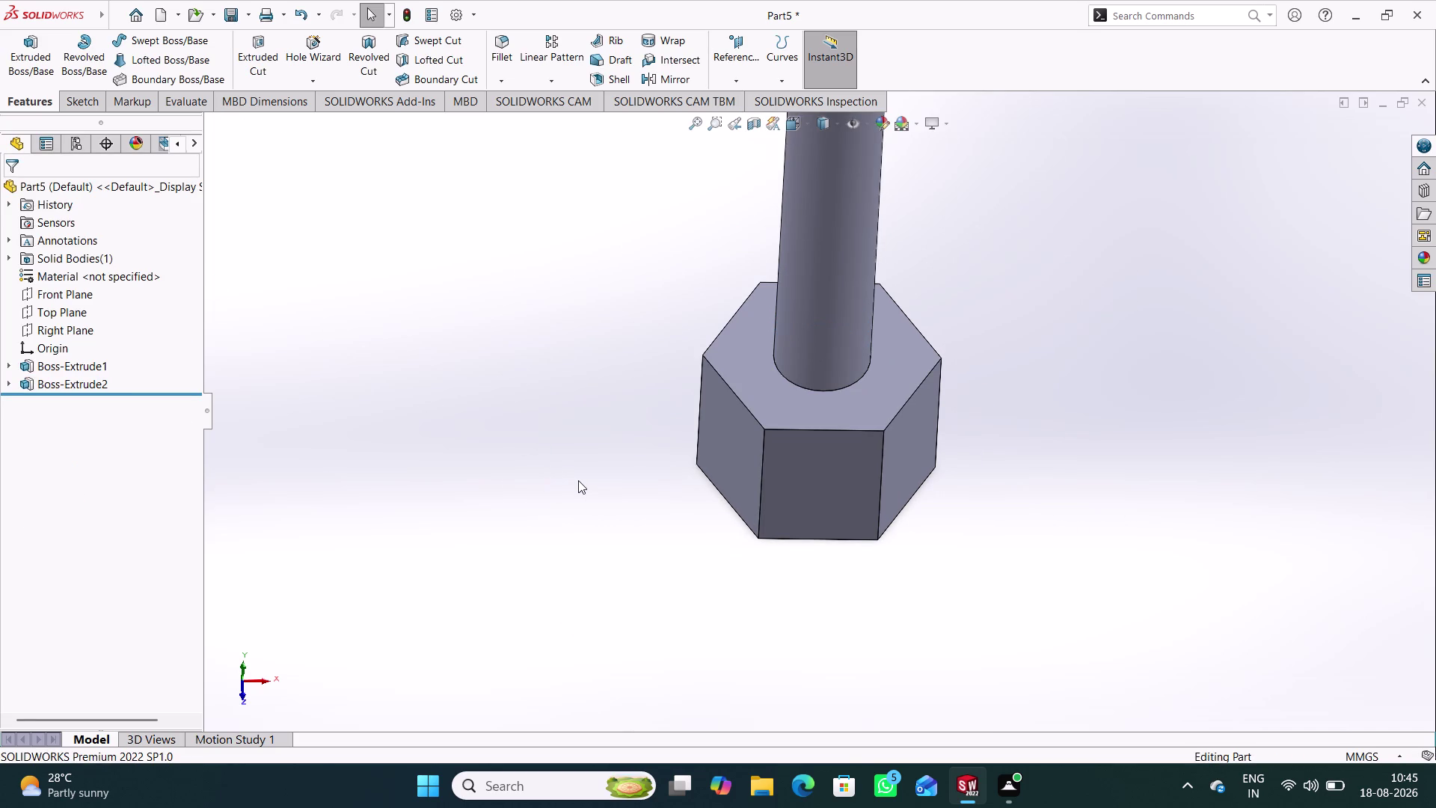
key(ctrl+7)
click(589, 513)
scroll(down, 3)
click(850, 586)
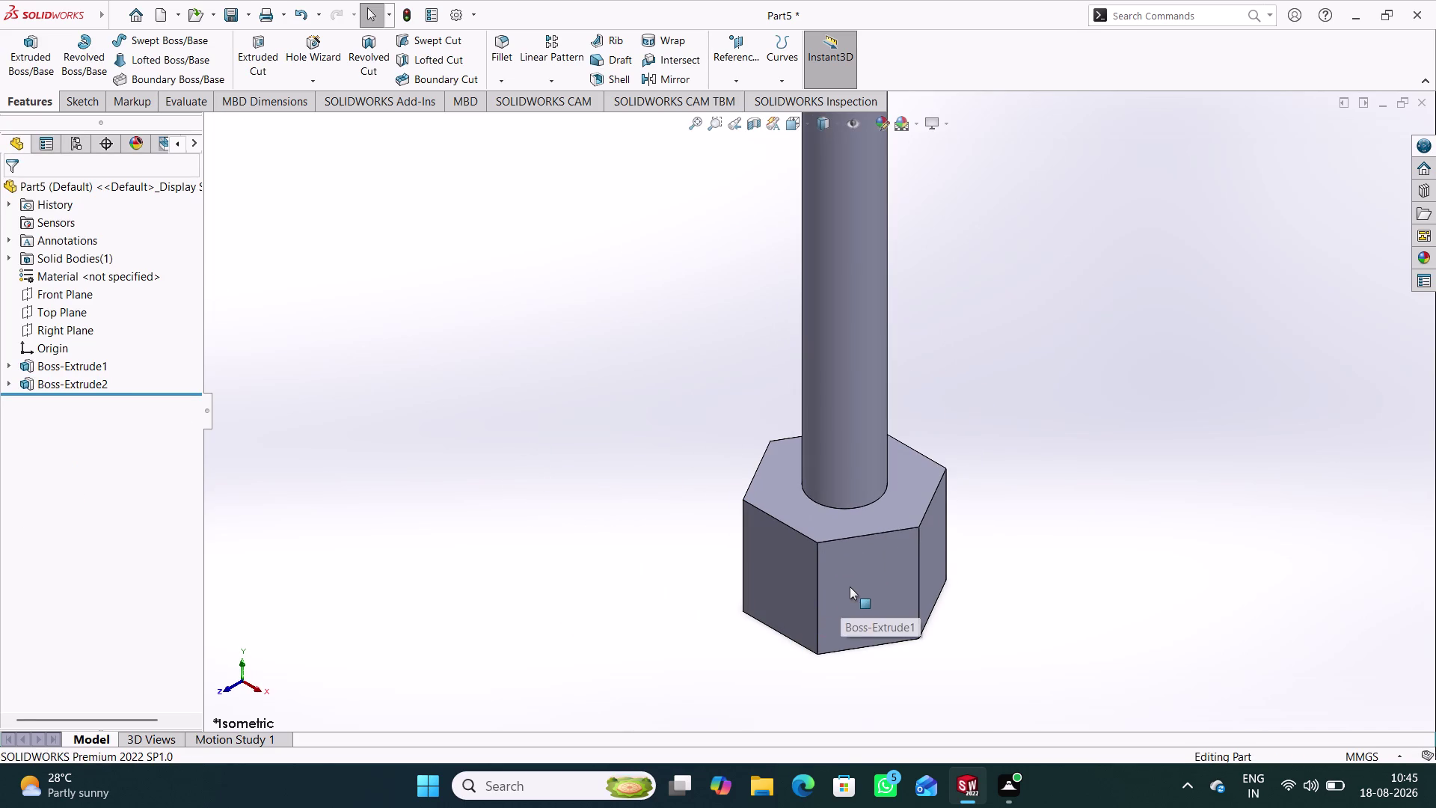
click(1100, 597)
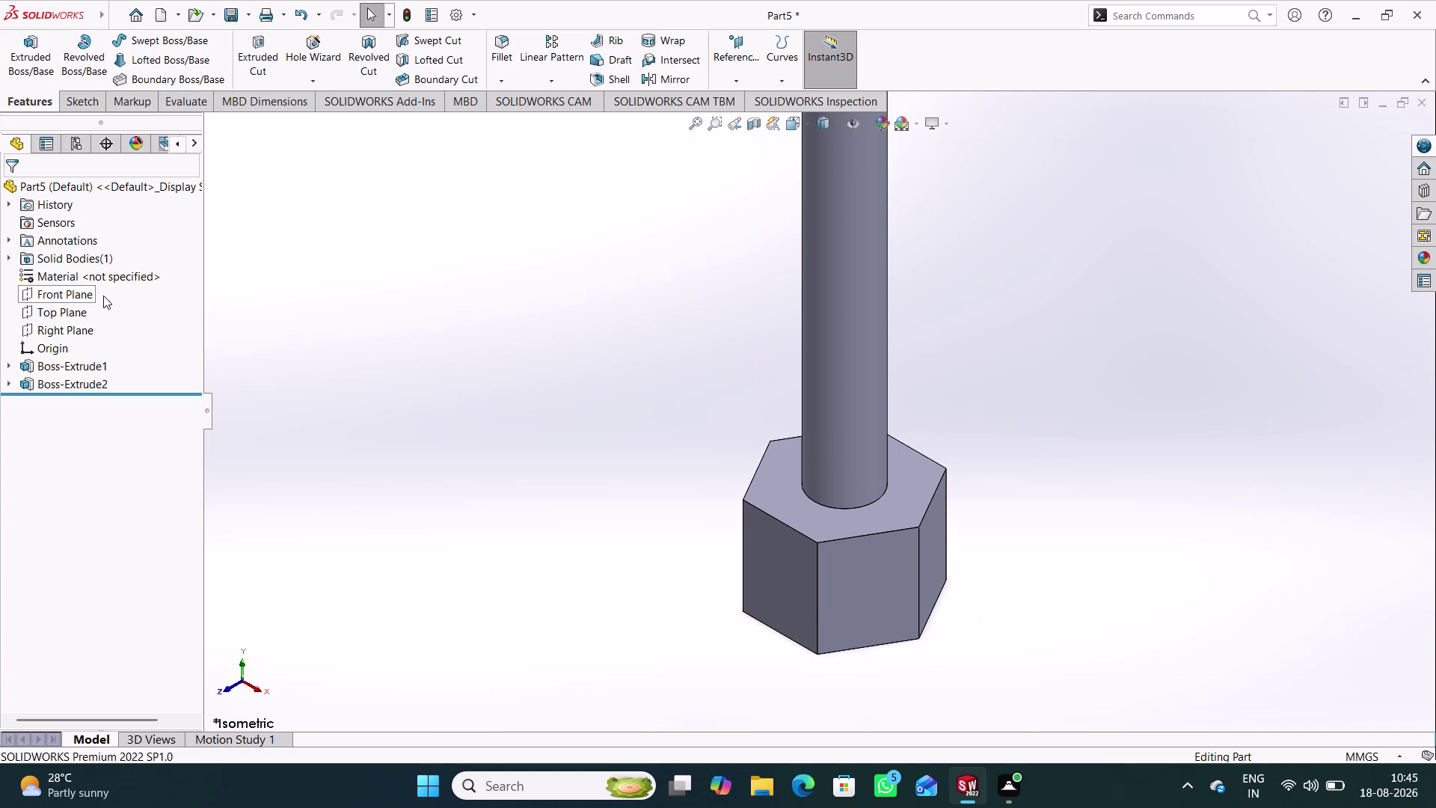
click(77, 293)
Start Sketch3 on the Front Plane, viewing the bolt from the front.
click(90, 274)
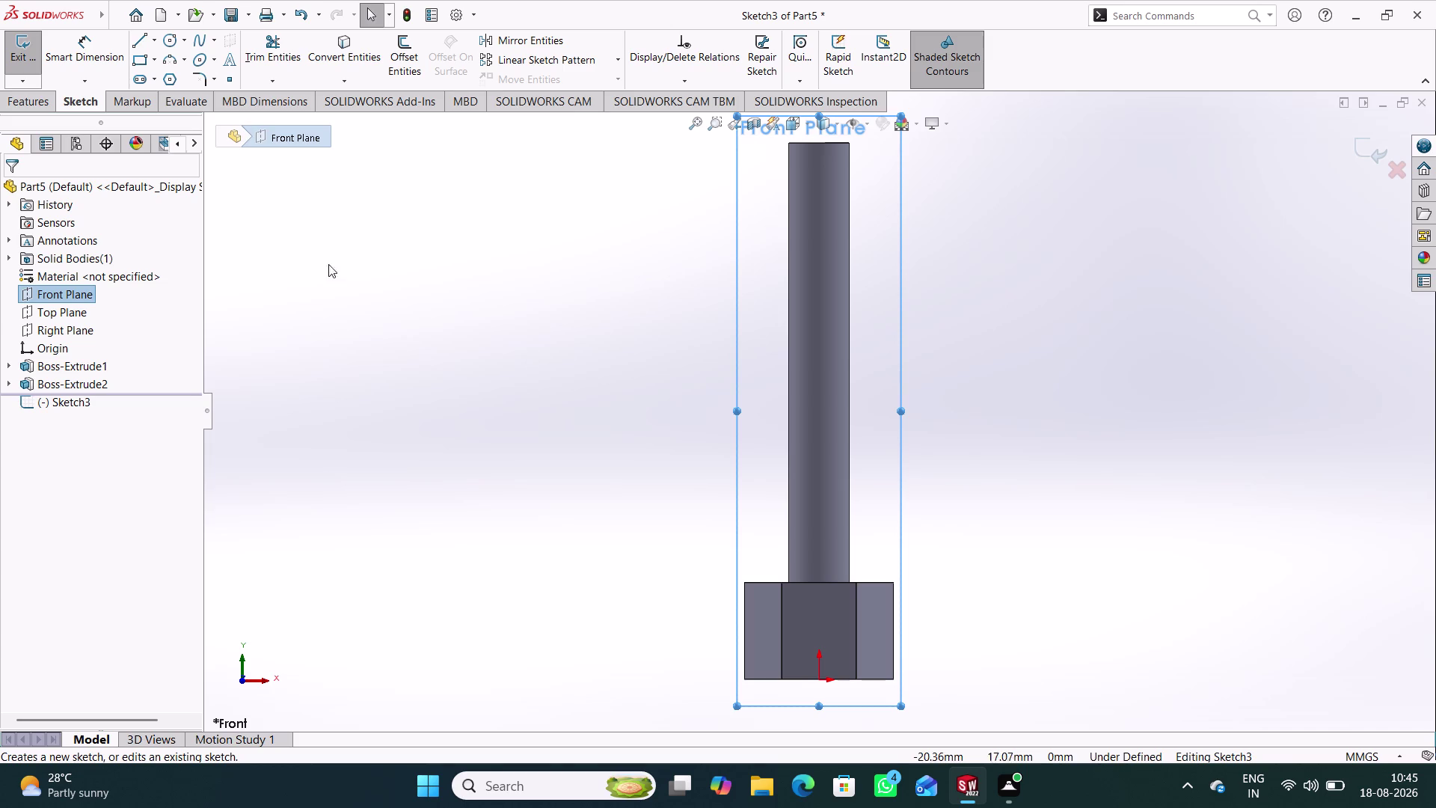
Draw the upper right triangle beside the head with the Line tool.
click(143, 46)
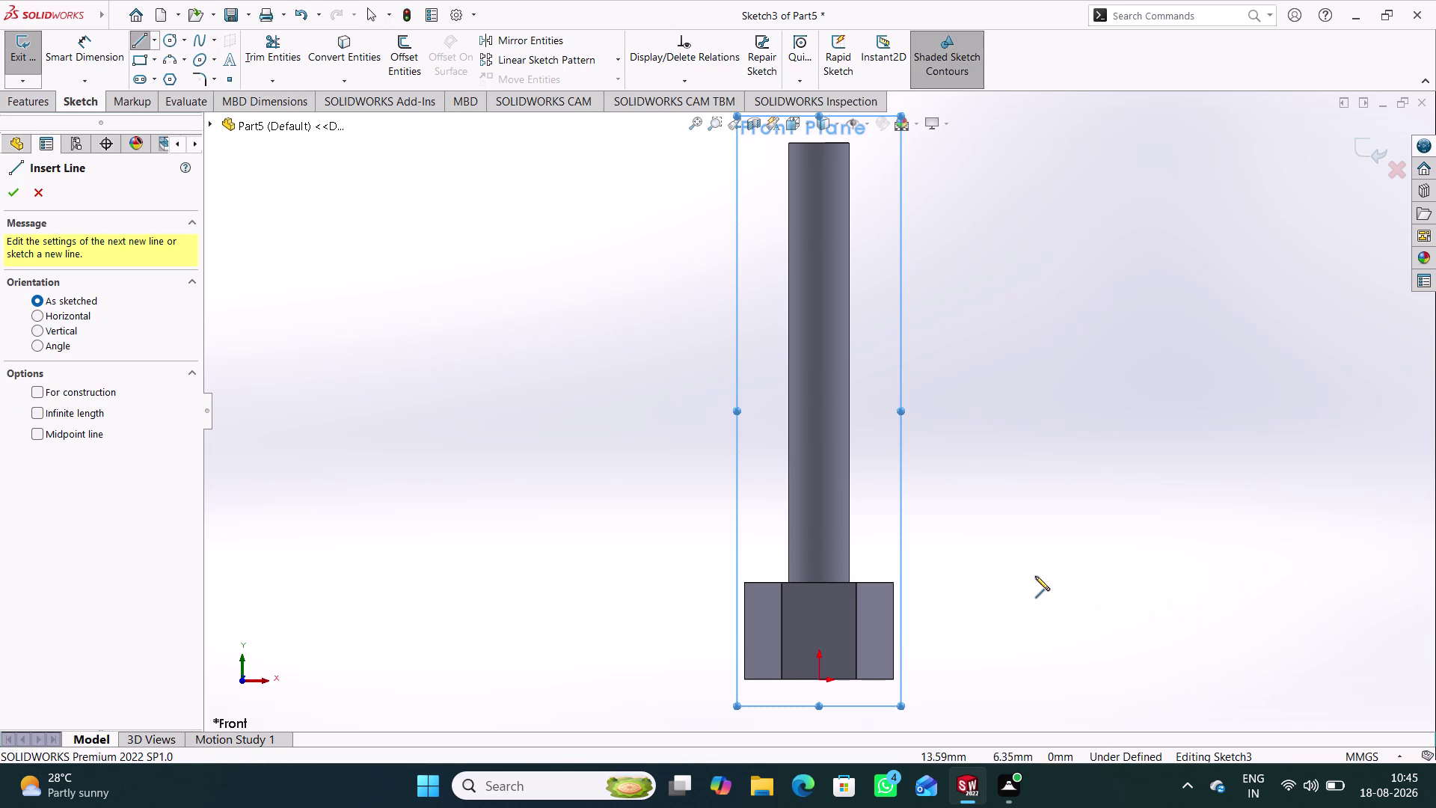
click(1035, 576)
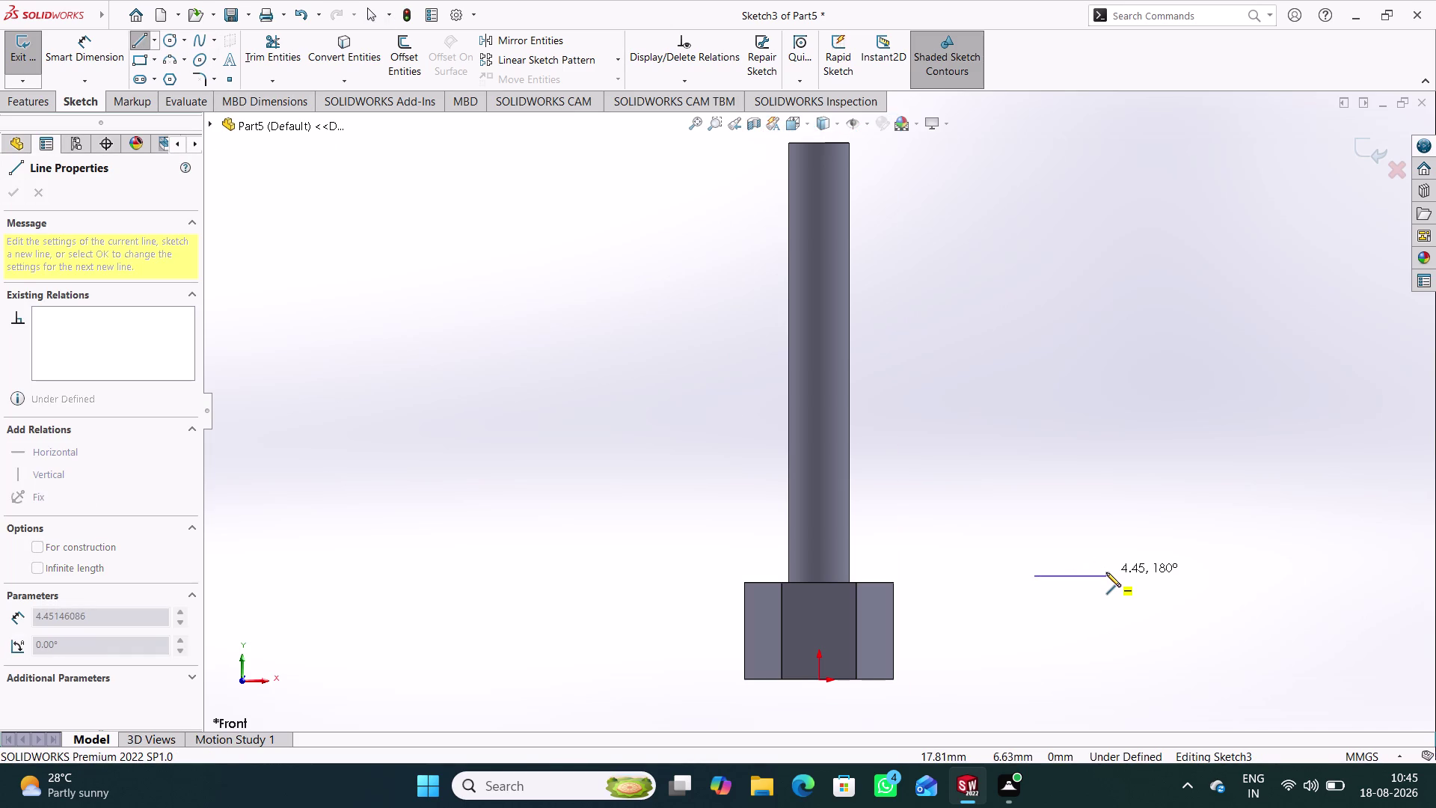
click(1106, 572)
click(1104, 623)
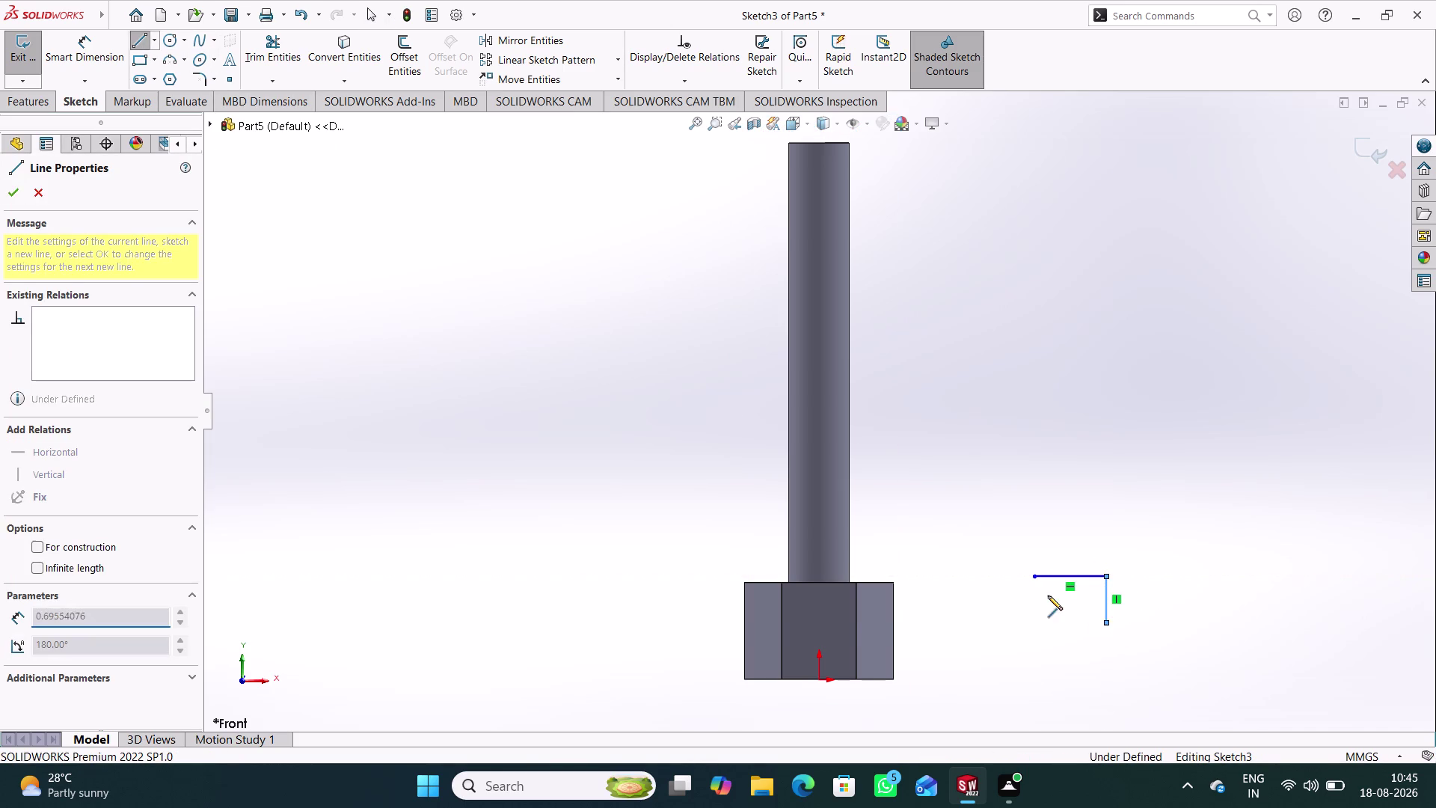
click(1034, 578)
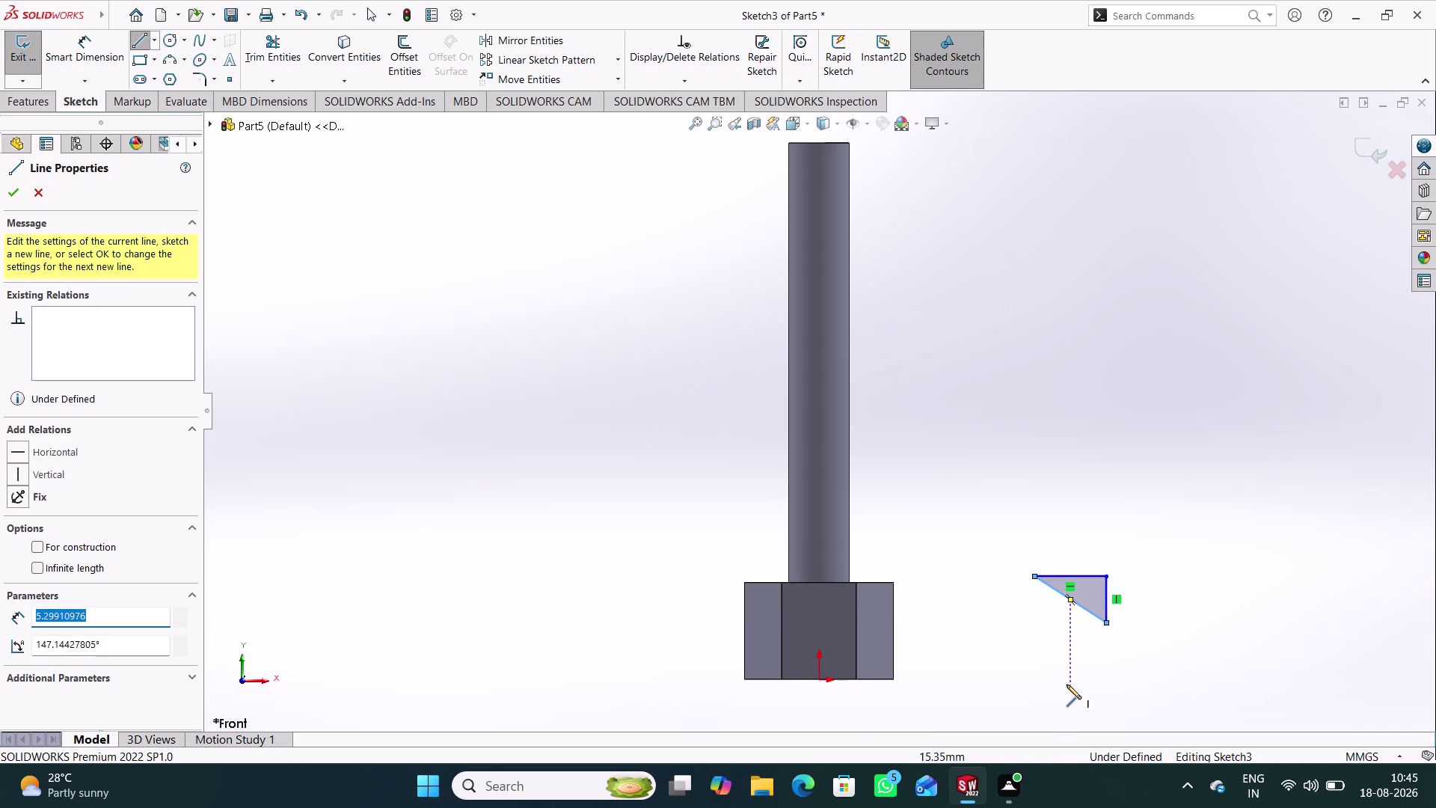
click(1040, 680)
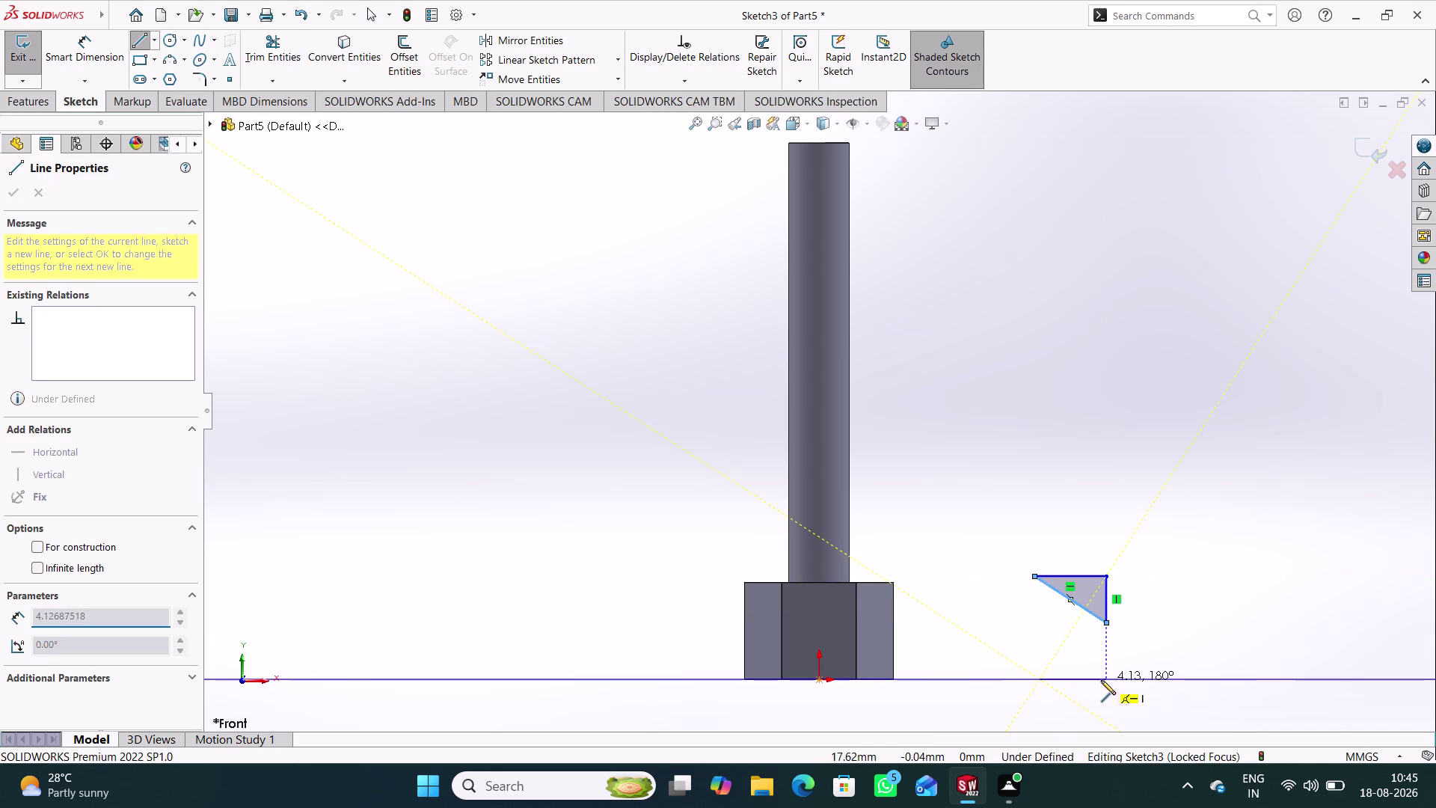
Draw the lower triangle and end the Line tool.
click(1095, 678)
click(1092, 652)
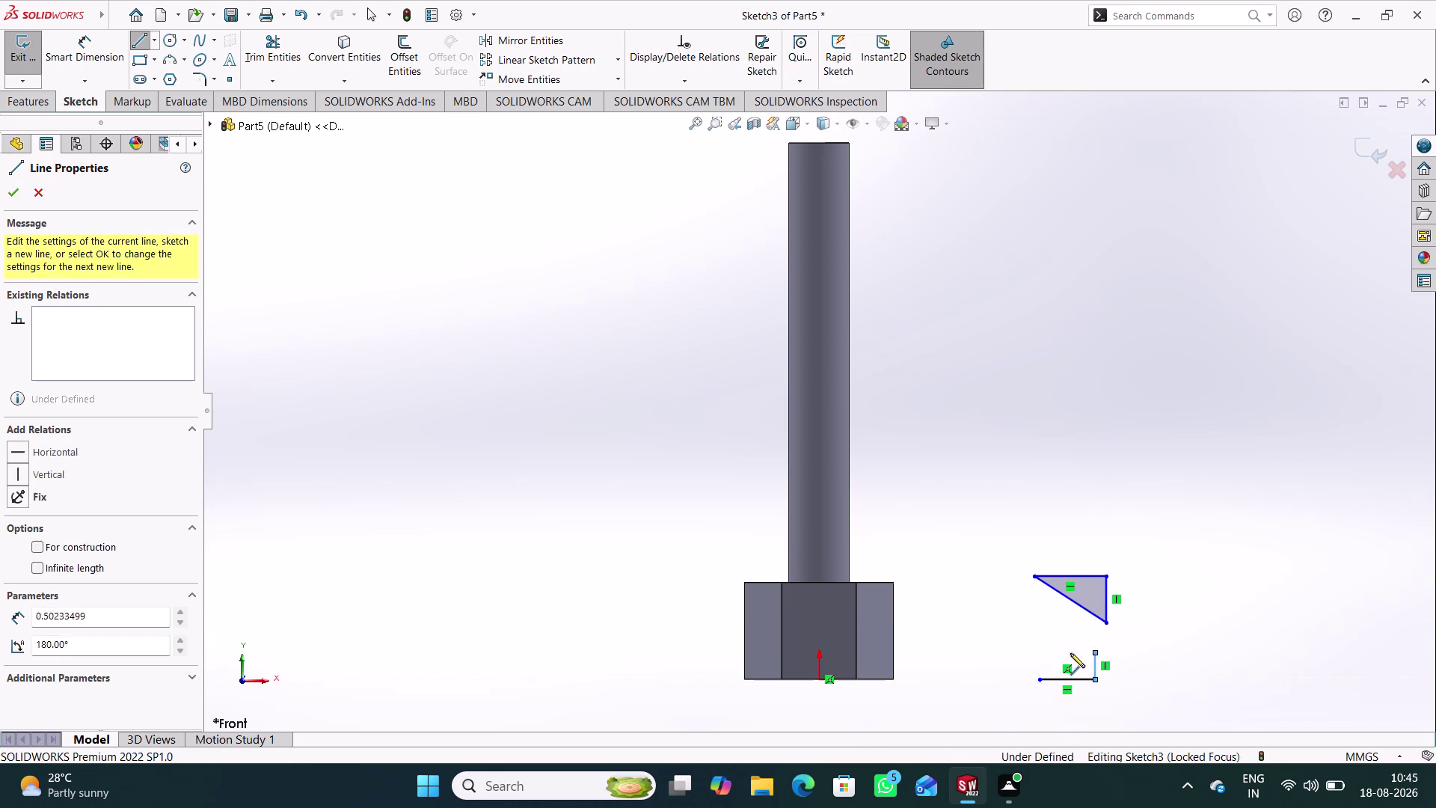
click(1038, 678)
right_click(996, 586)
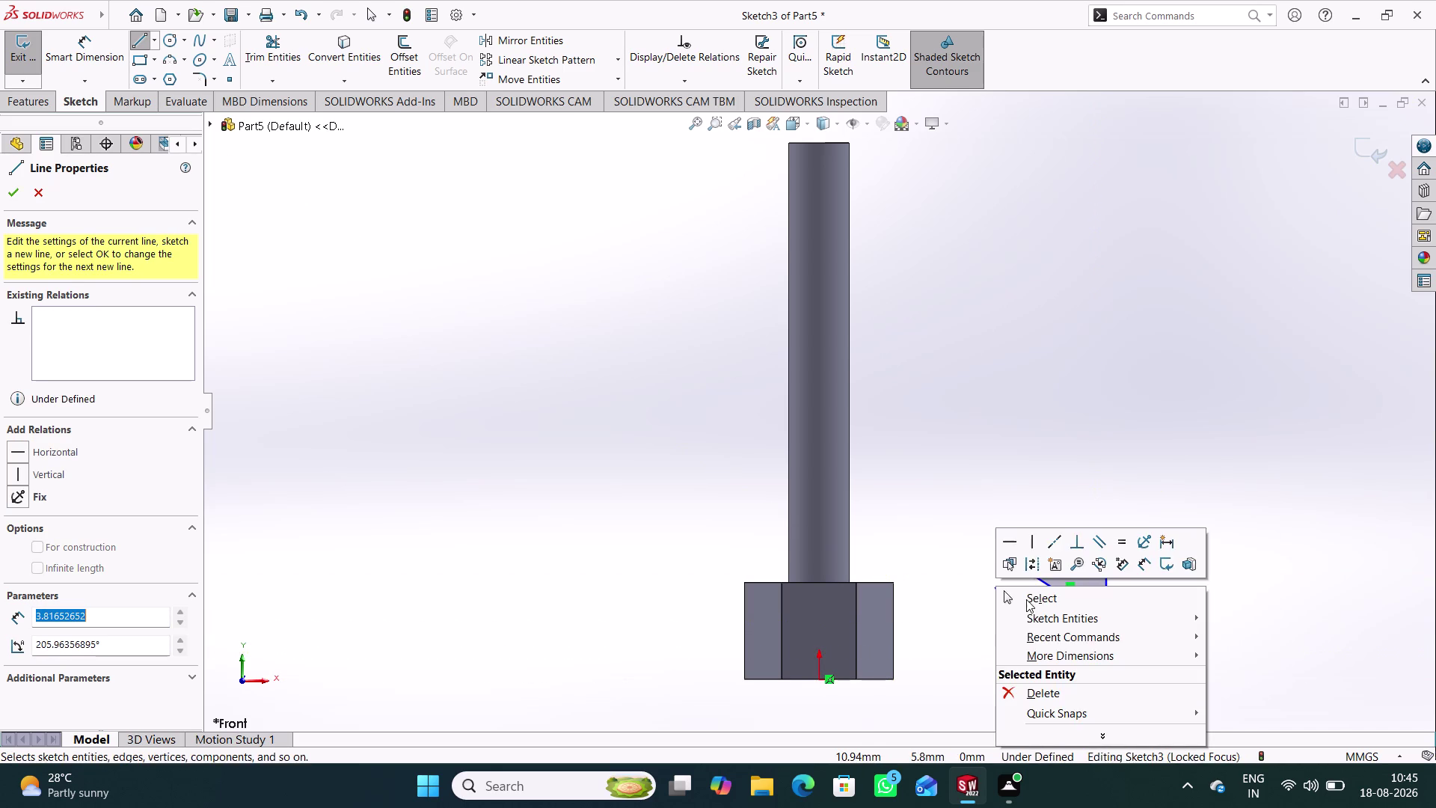
click(1029, 600)
click(1167, 636)
right_drag(1185, 686, 1197, 535)
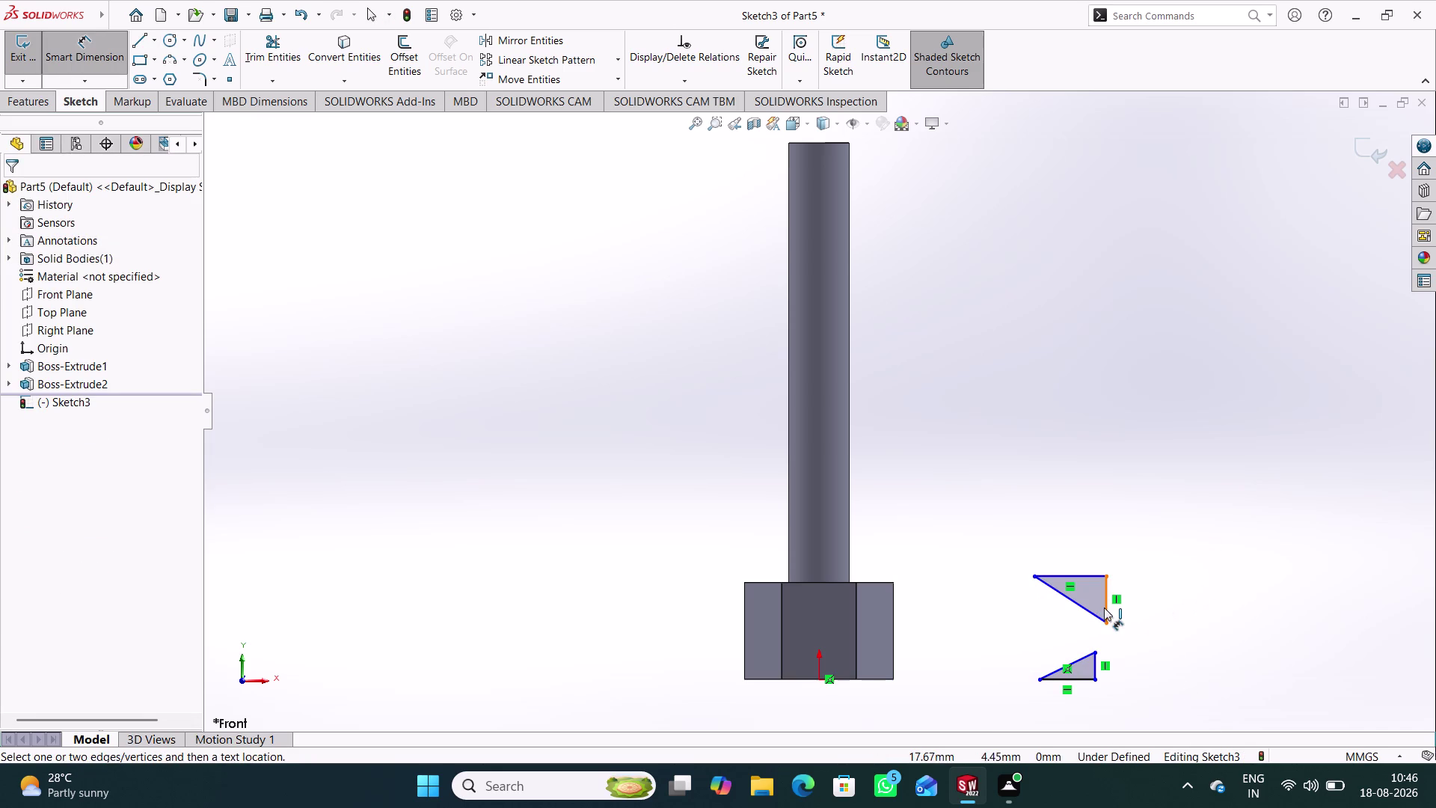
click(1104, 607)
Dimension the upper triangle's vertical and top legs to 2 mm.
click(1147, 600)
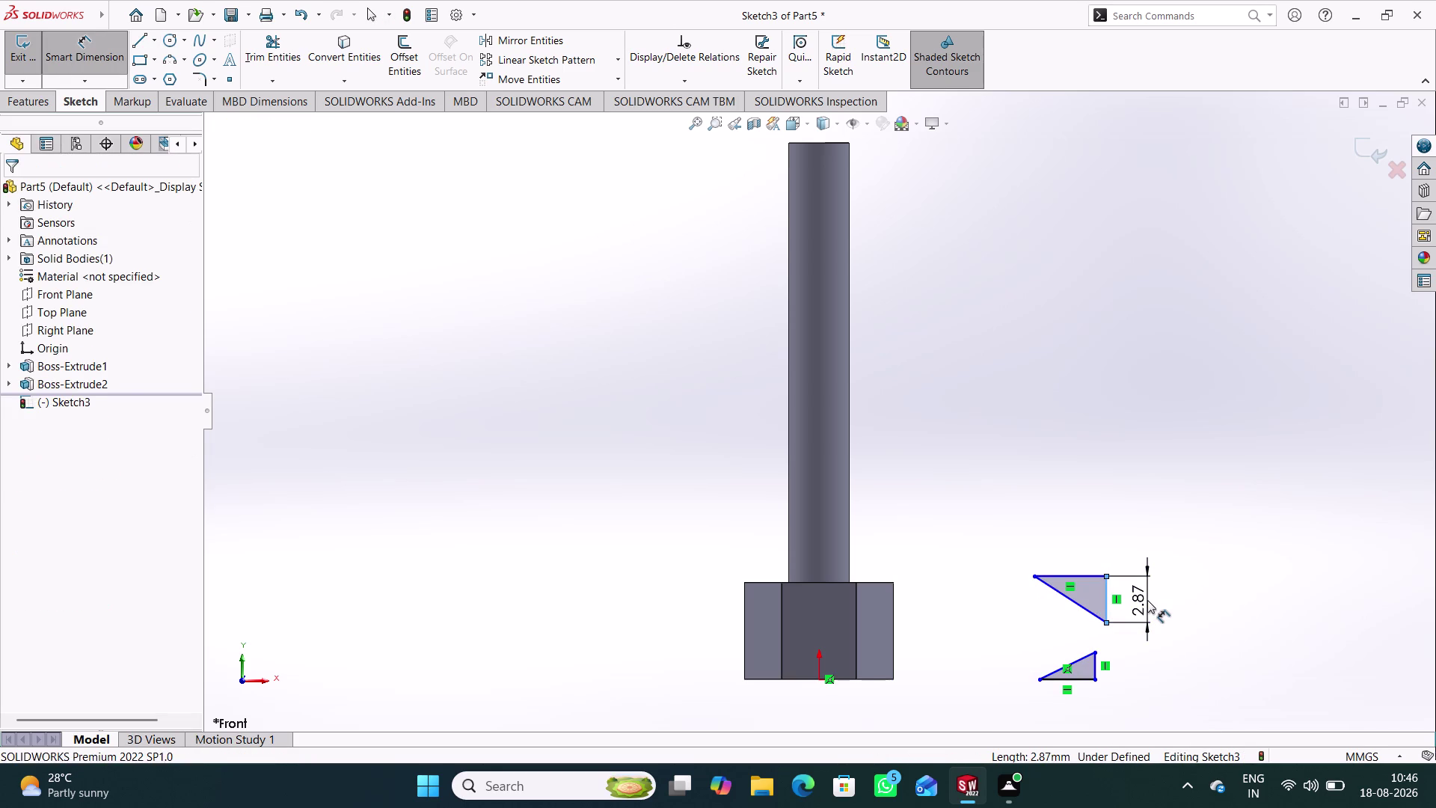
key(2)
key(Return)
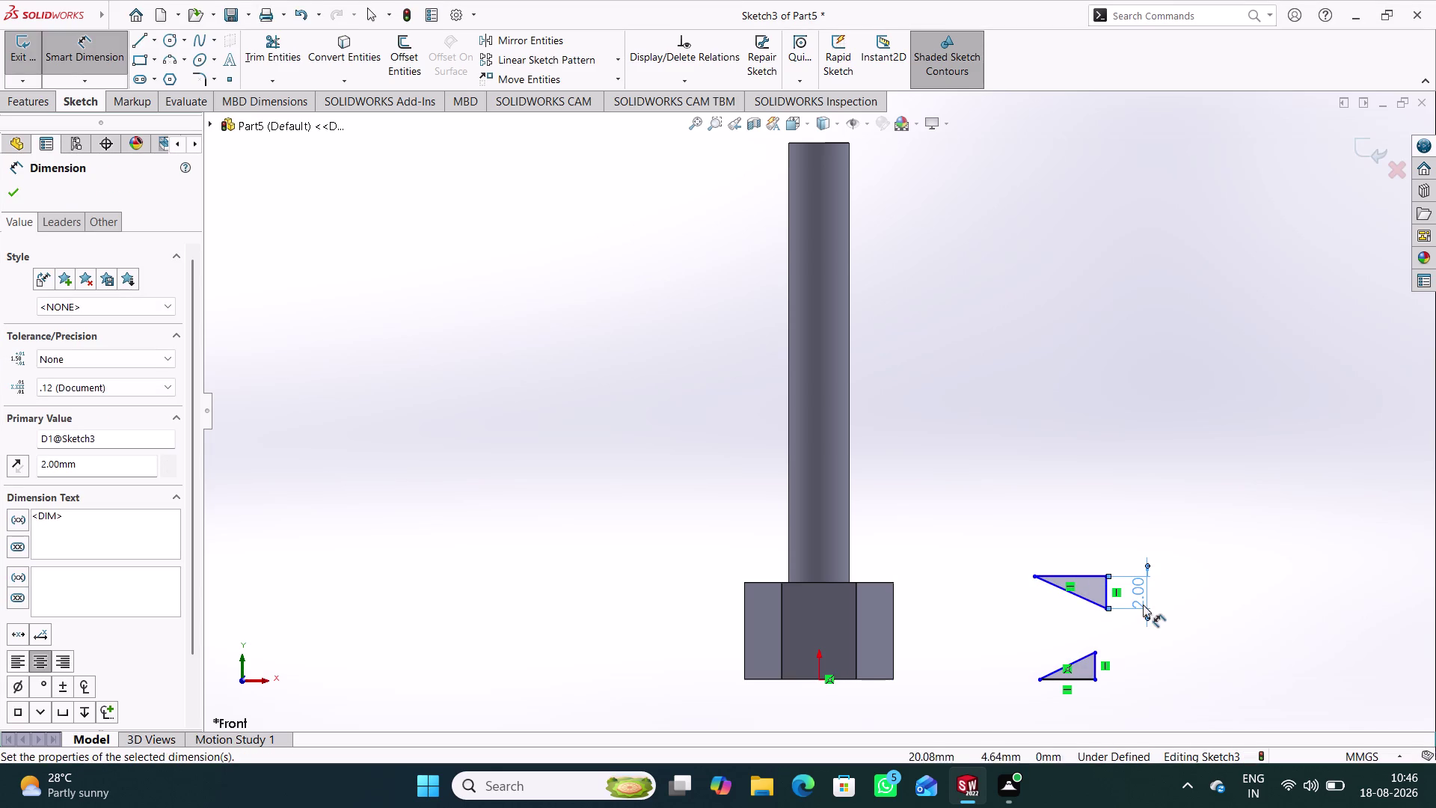
click(1078, 574)
click(1068, 543)
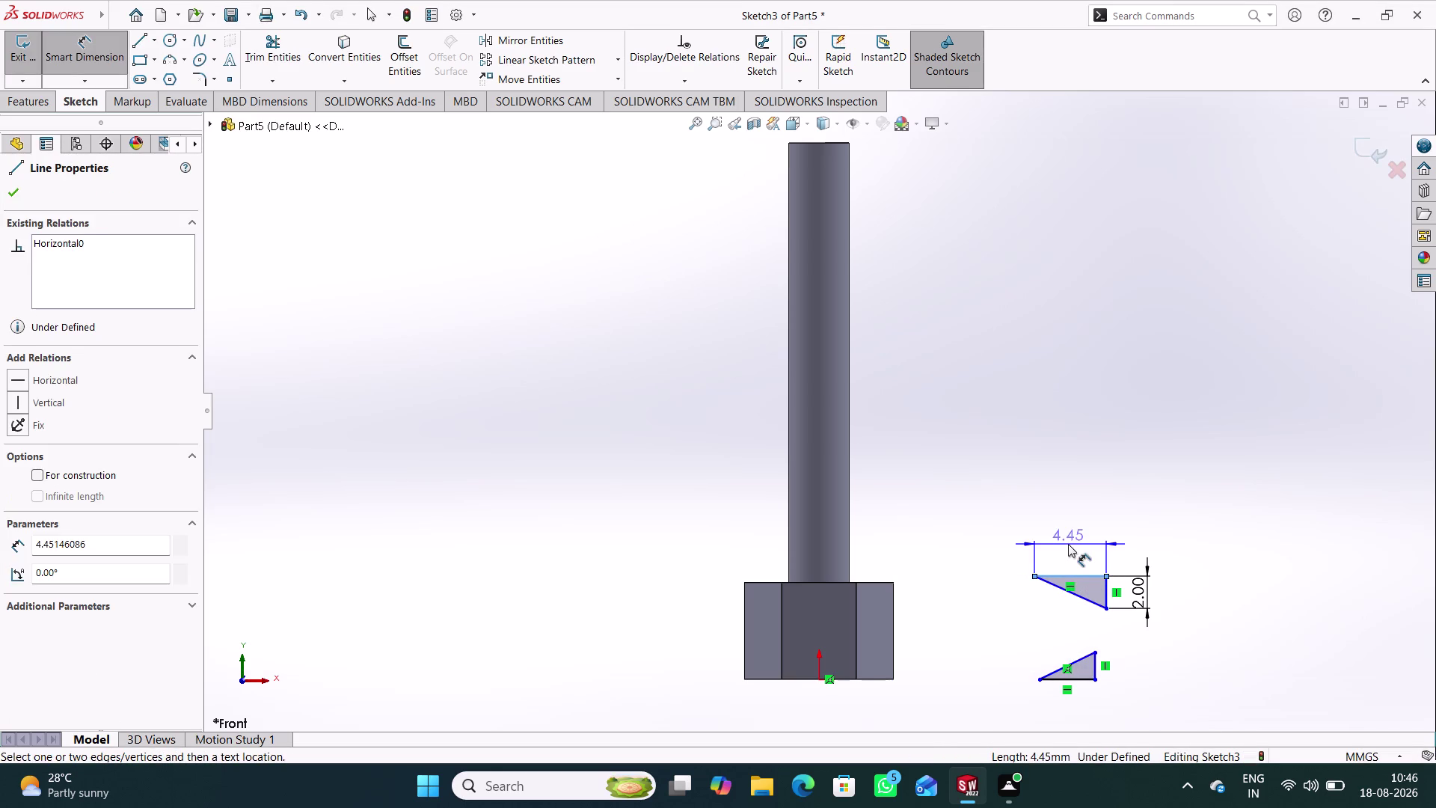
key(2)
key(Return)
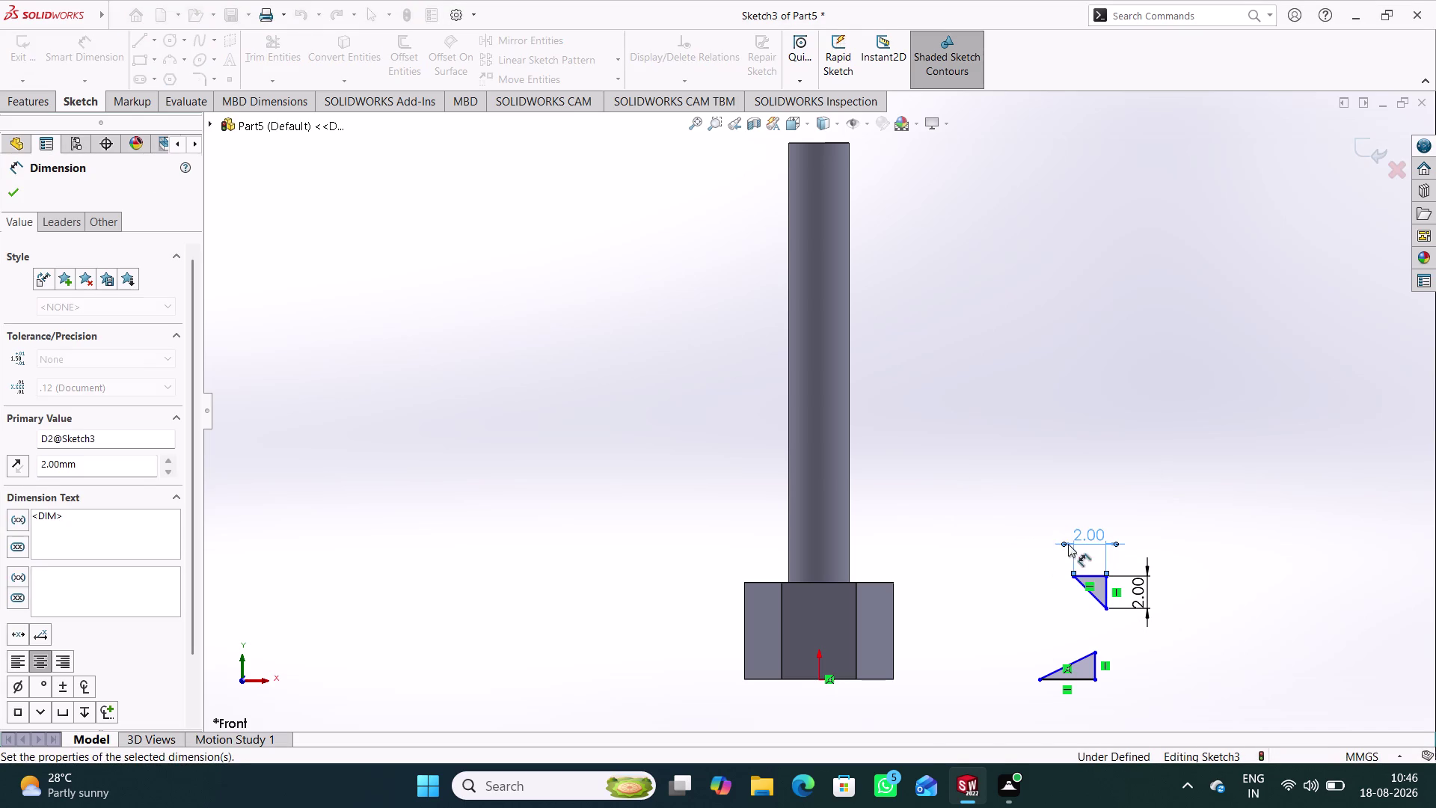
Dimension the lower triangle's bottom and vertical legs to 2 mm.
click(1083, 680)
click(1070, 708)
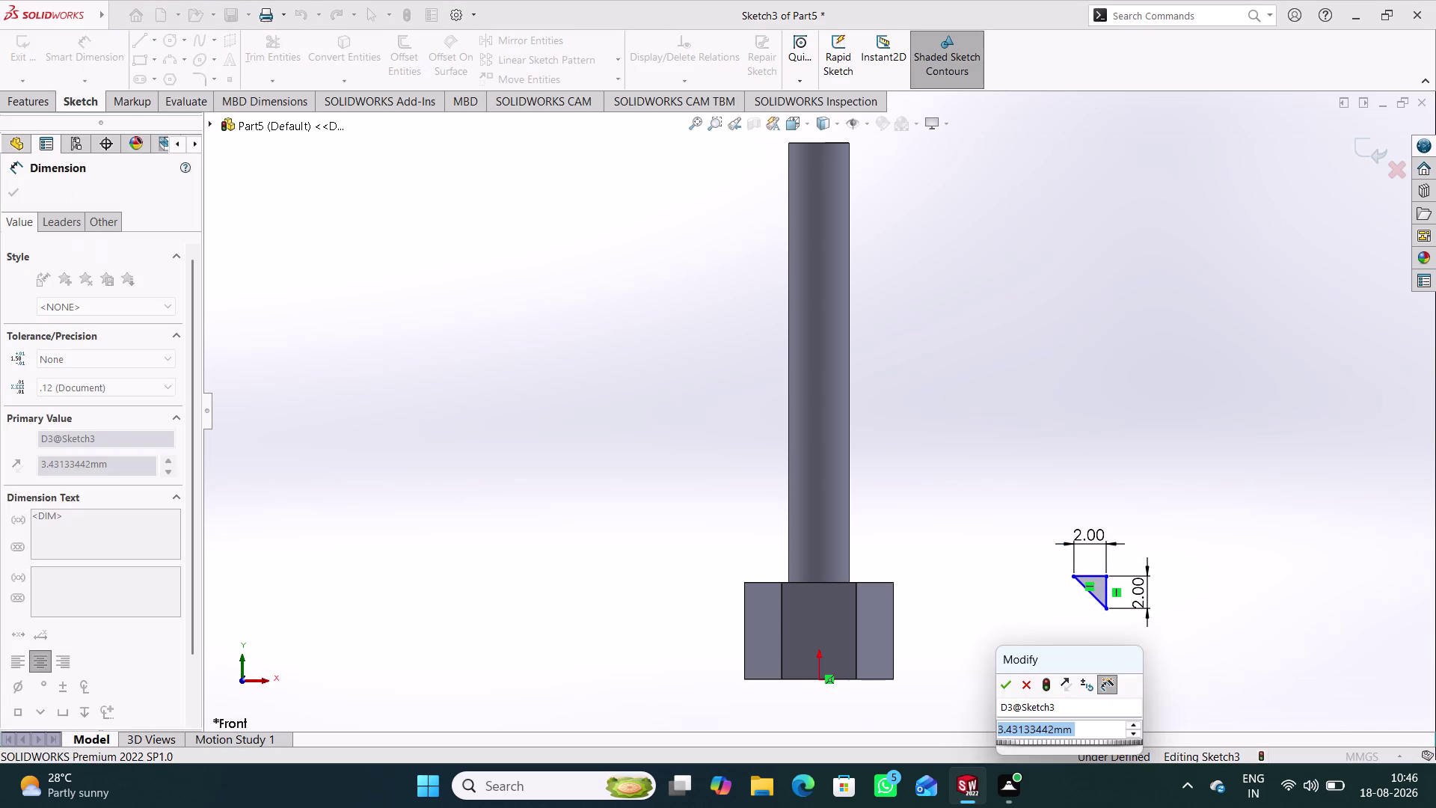
key(2)
key(Return)
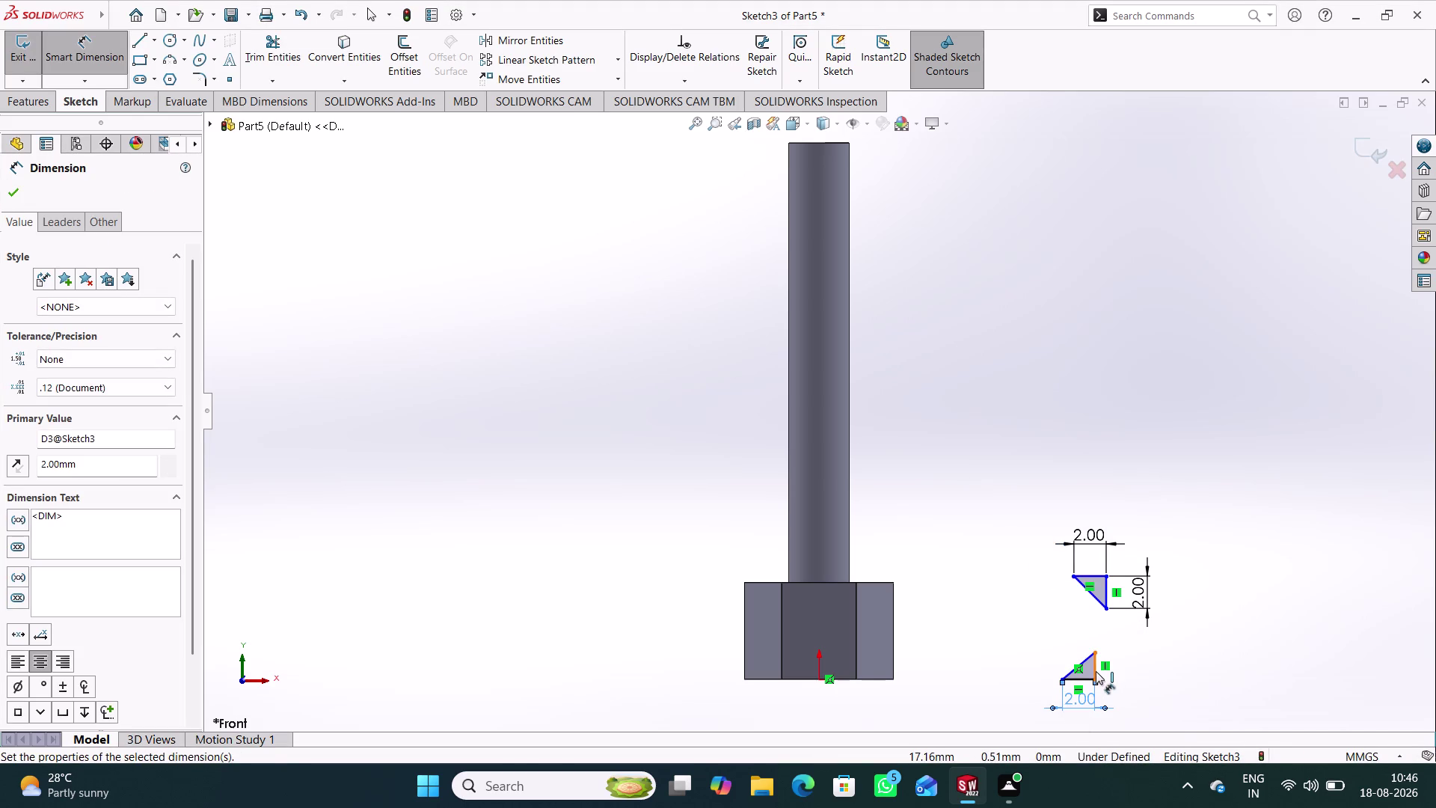
click(1096, 671)
click(1143, 671)
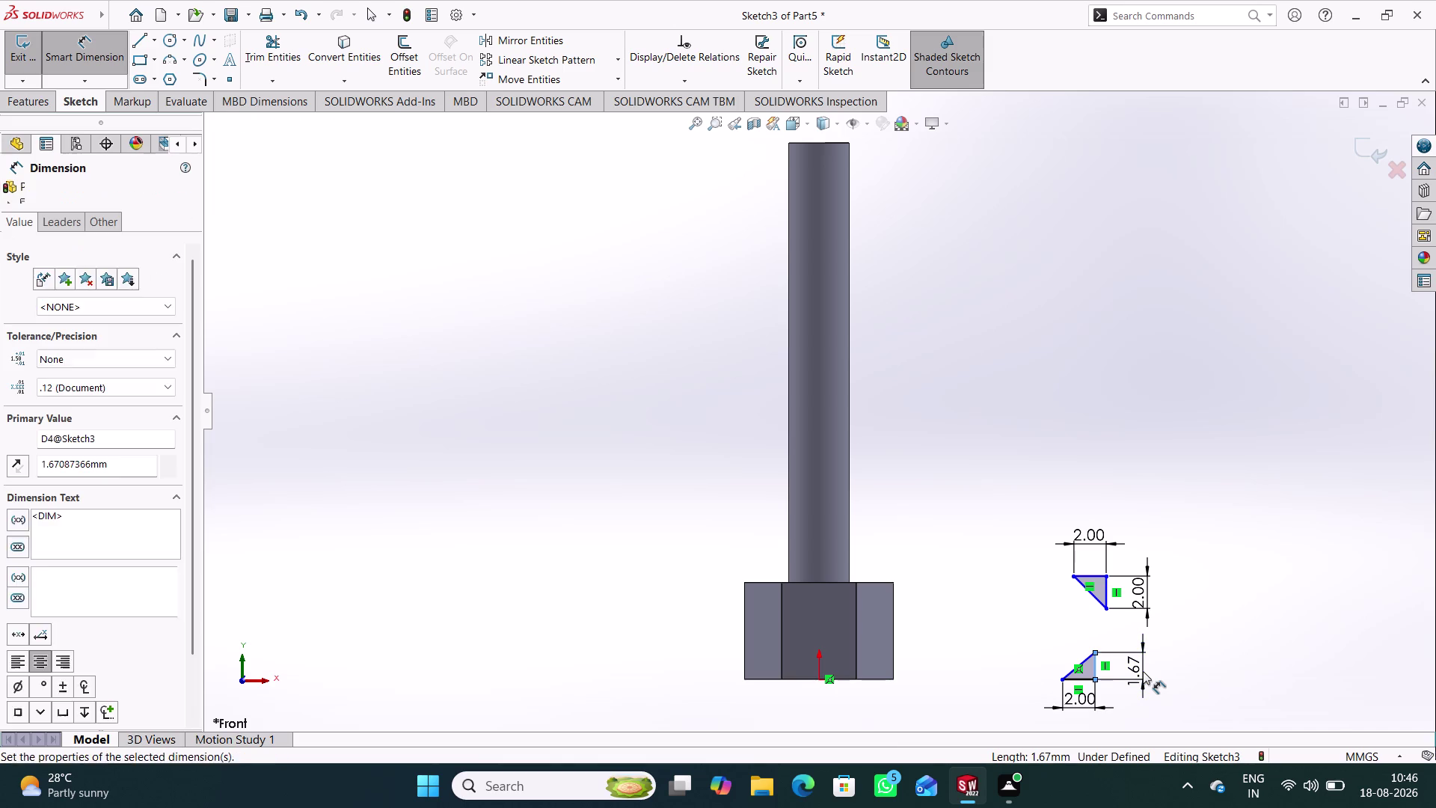
key(2)
key(Return)
right_drag(1225, 645, 1164, 399)
click(1196, 659)
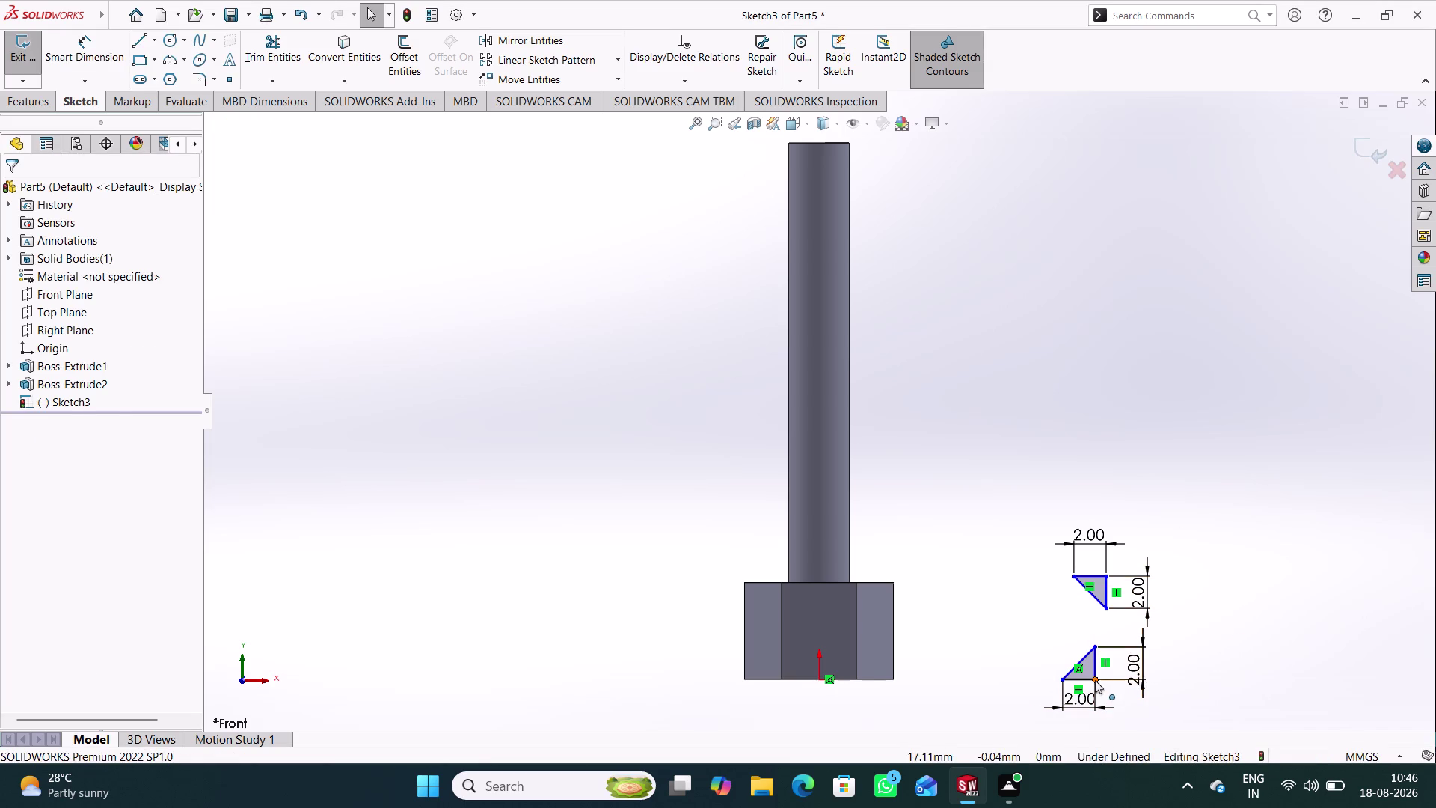
Make the lower triangle's corner coincident with the head's bottom-right corner.
click(1095, 680)
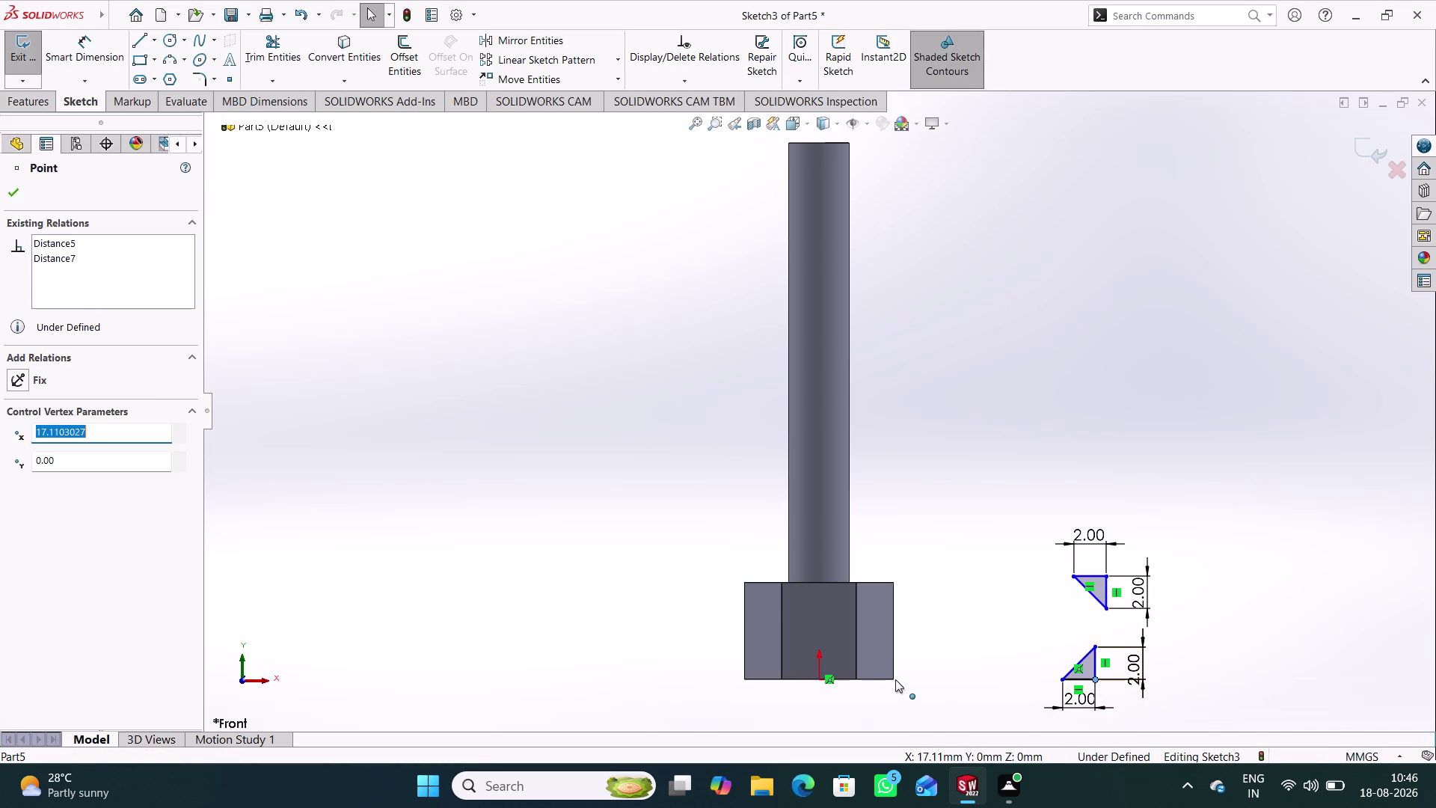
click(895, 680)
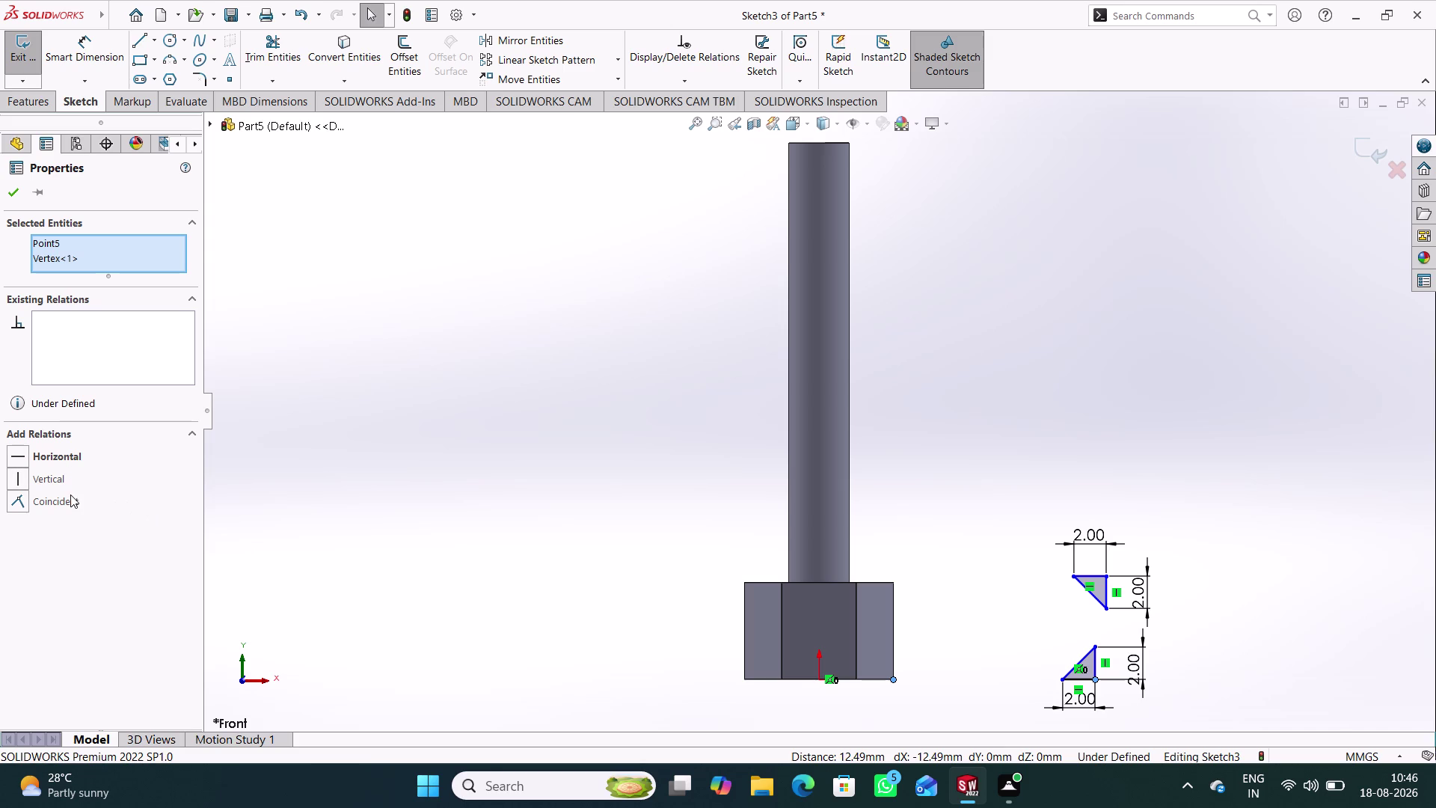
click(67, 502)
click(408, 519)
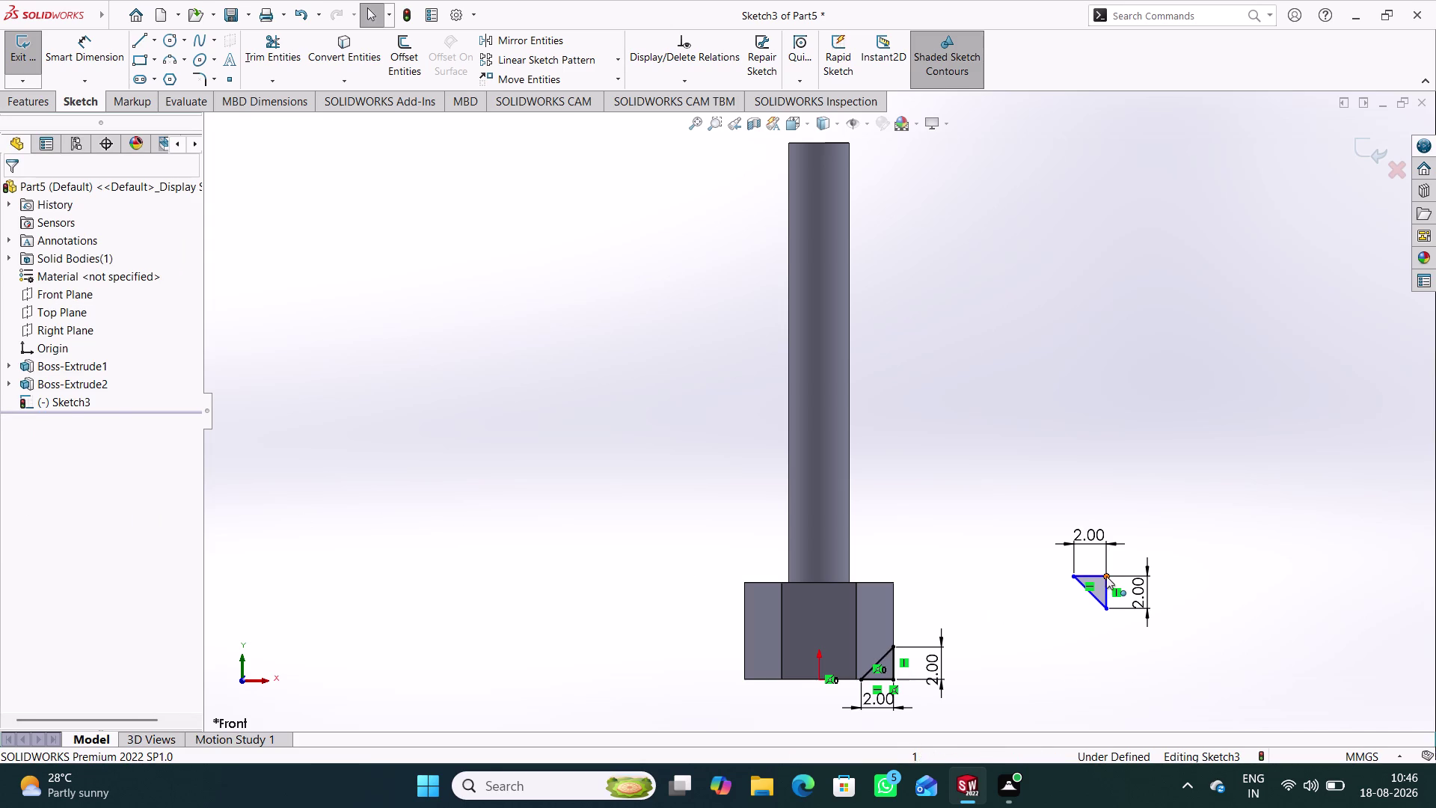
Make the upper triangle's corner coincident with the head's top-right corner, then exit.
click(1107, 576)
click(890, 584)
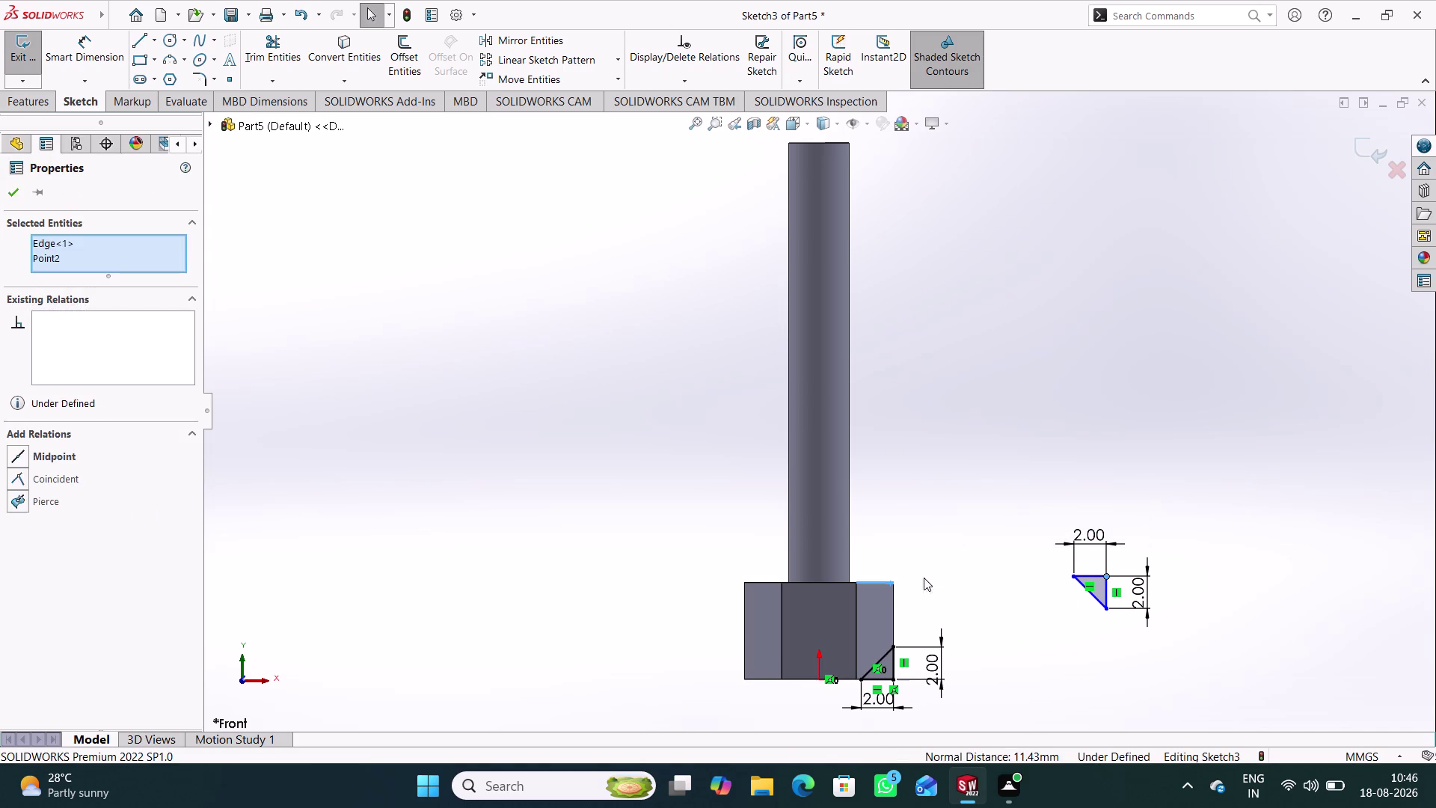
click(950, 582)
click(894, 581)
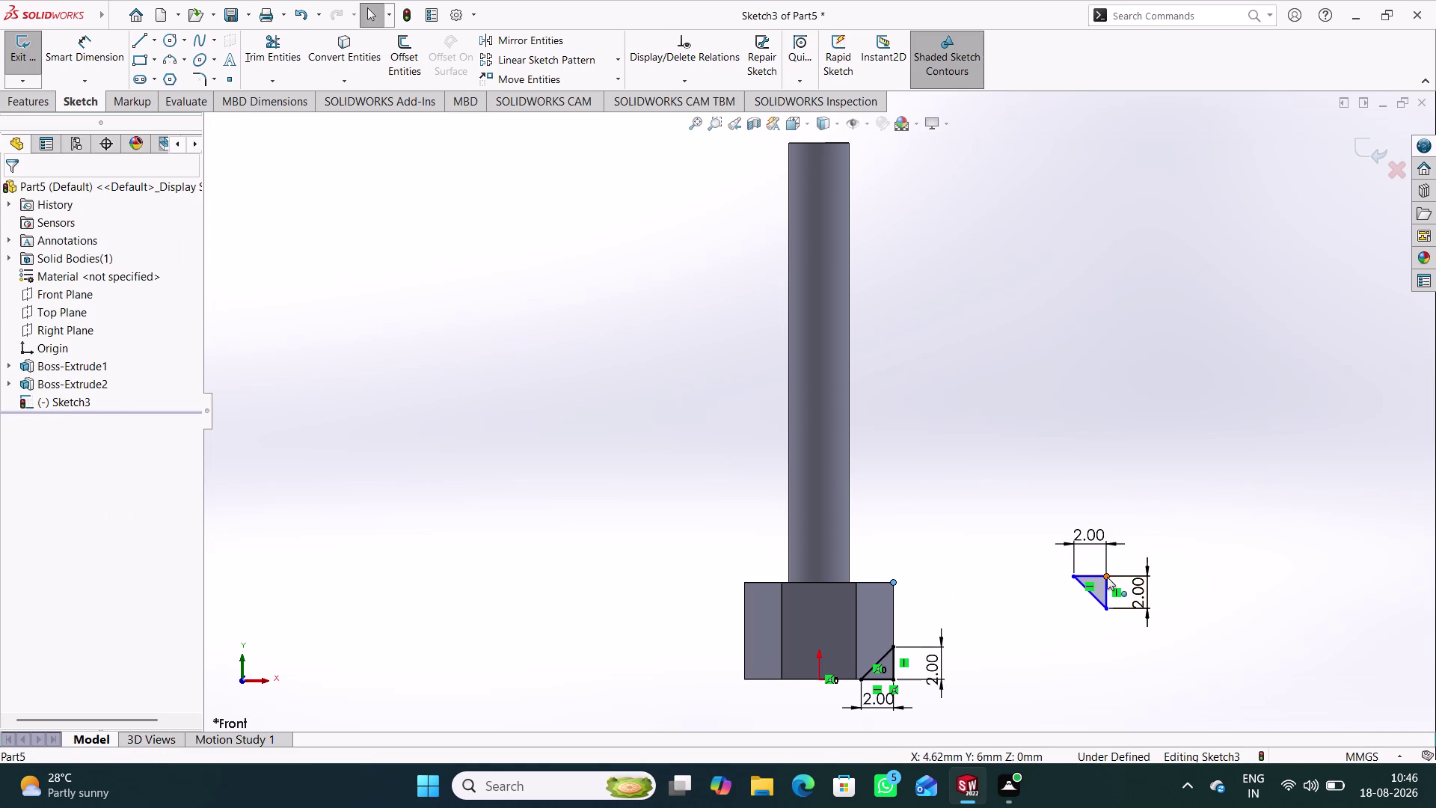
click(1107, 577)
click(77, 499)
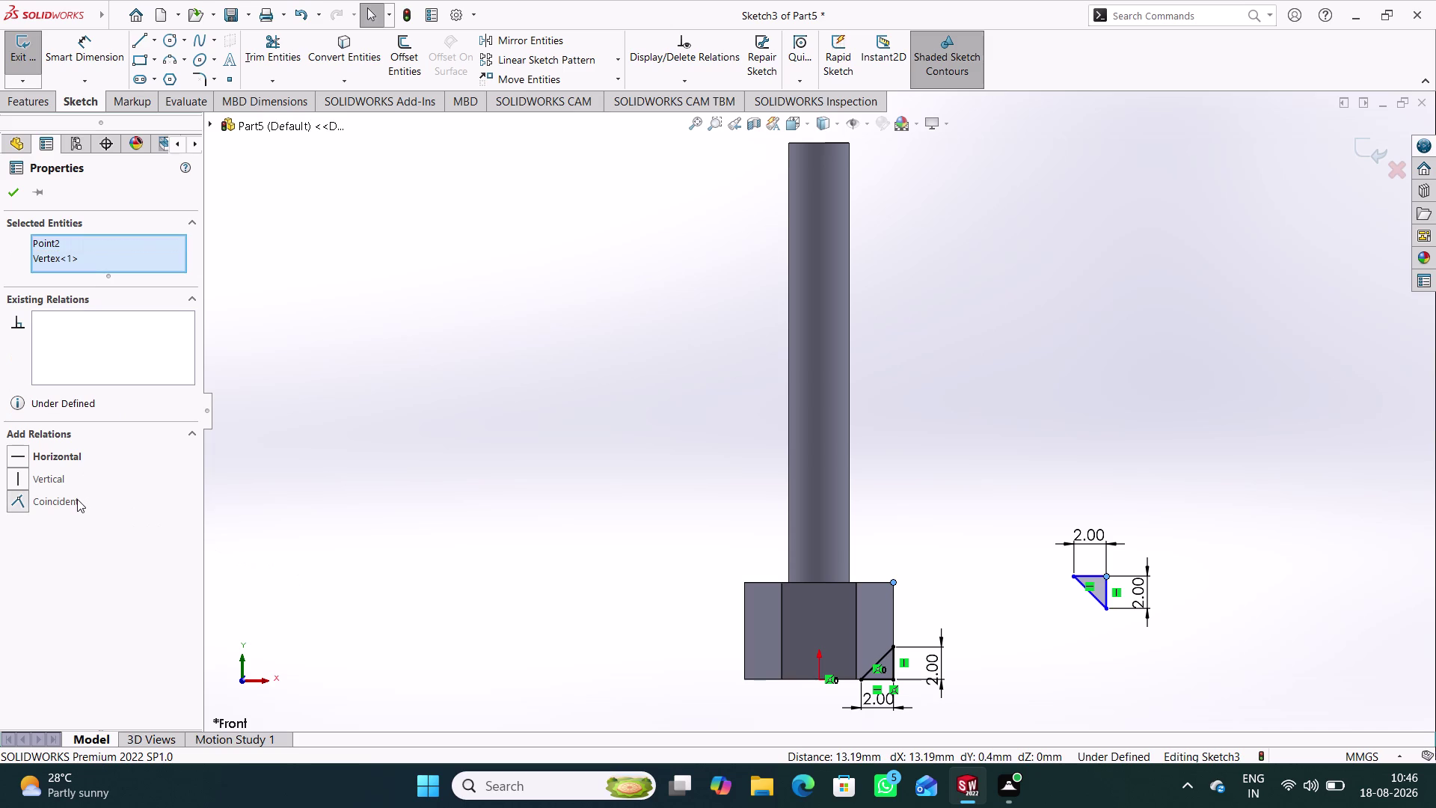
click(545, 446)
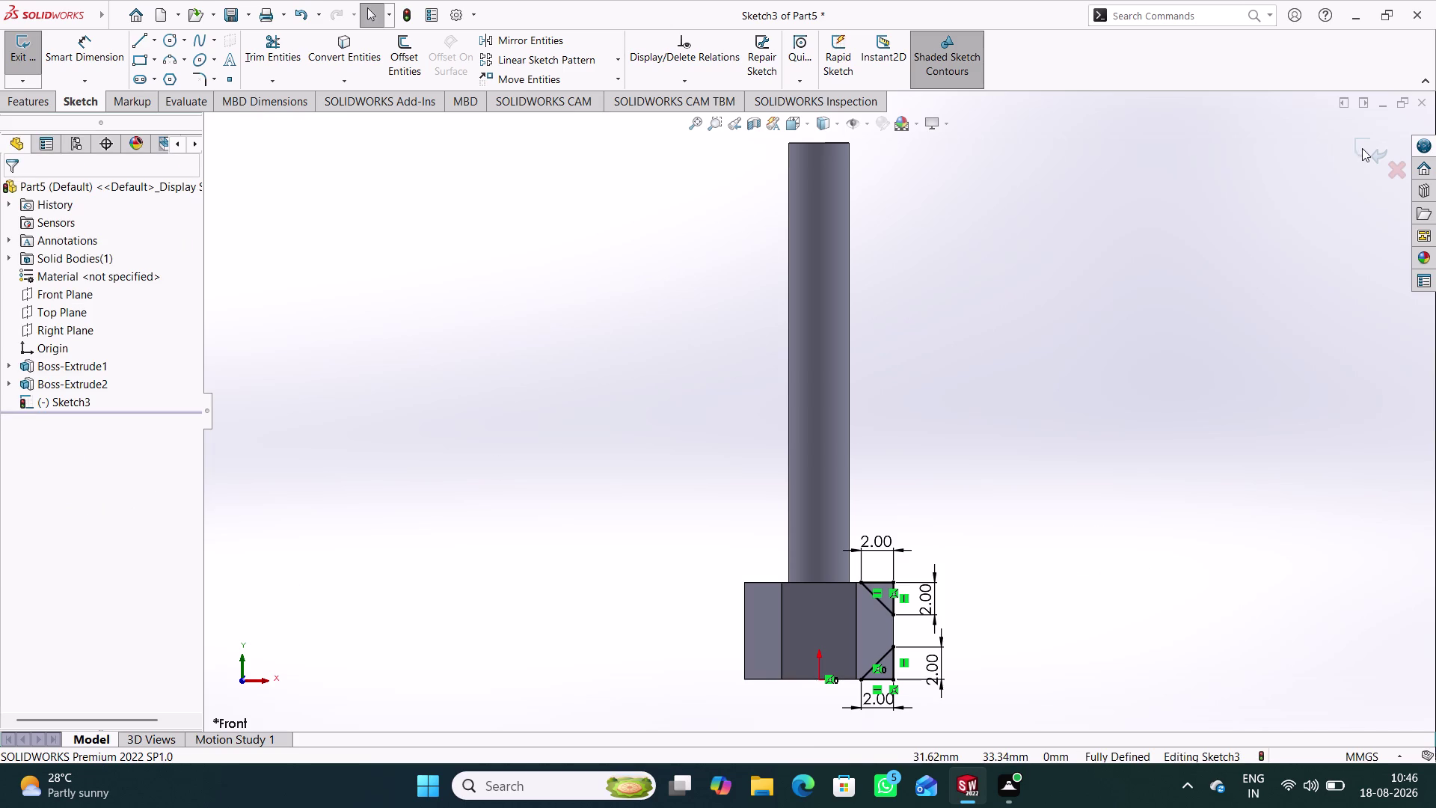
click(1362, 148)
Orbit the model and show the shaft's temporary axis.
middle_drag(1025, 386, 1025, 455)
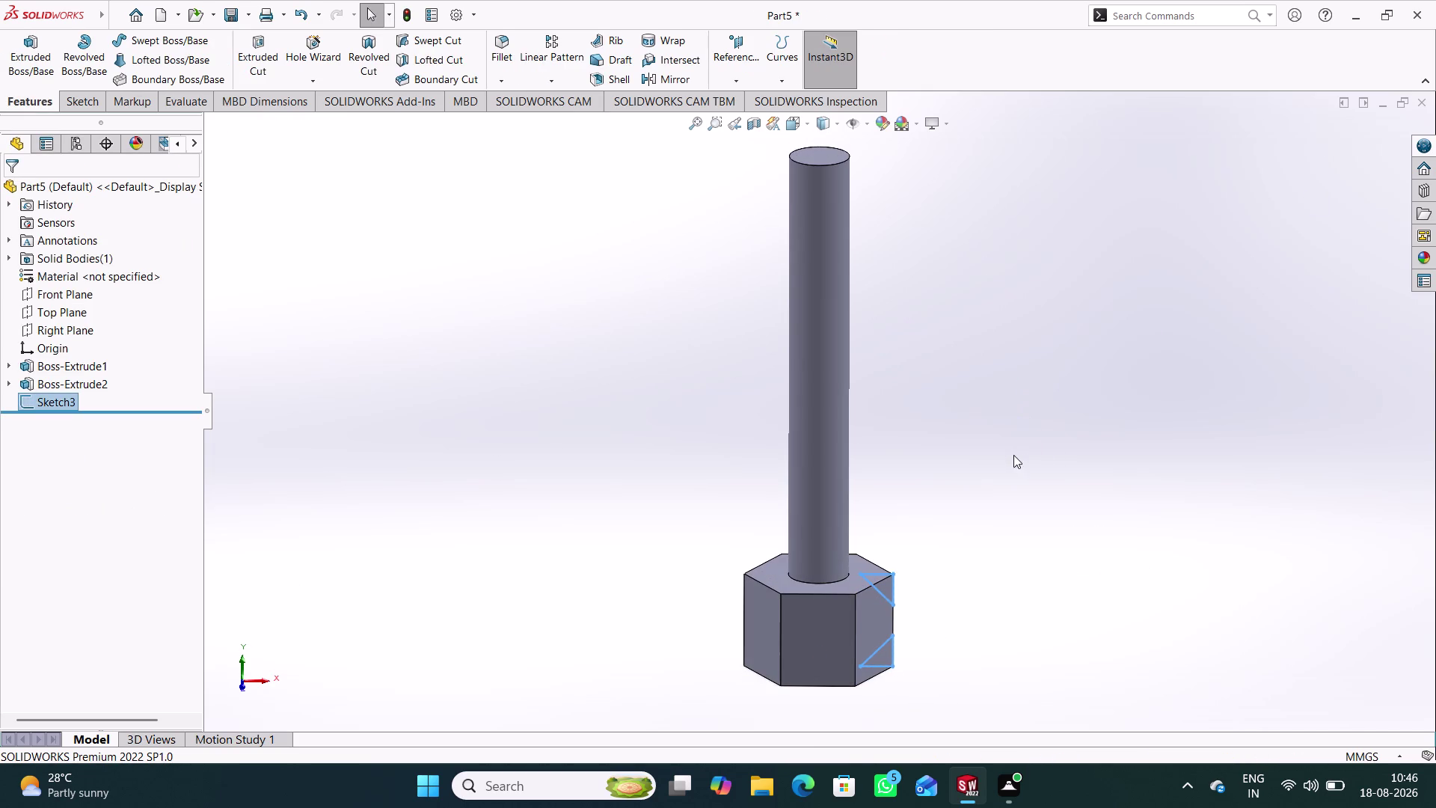
click(870, 126)
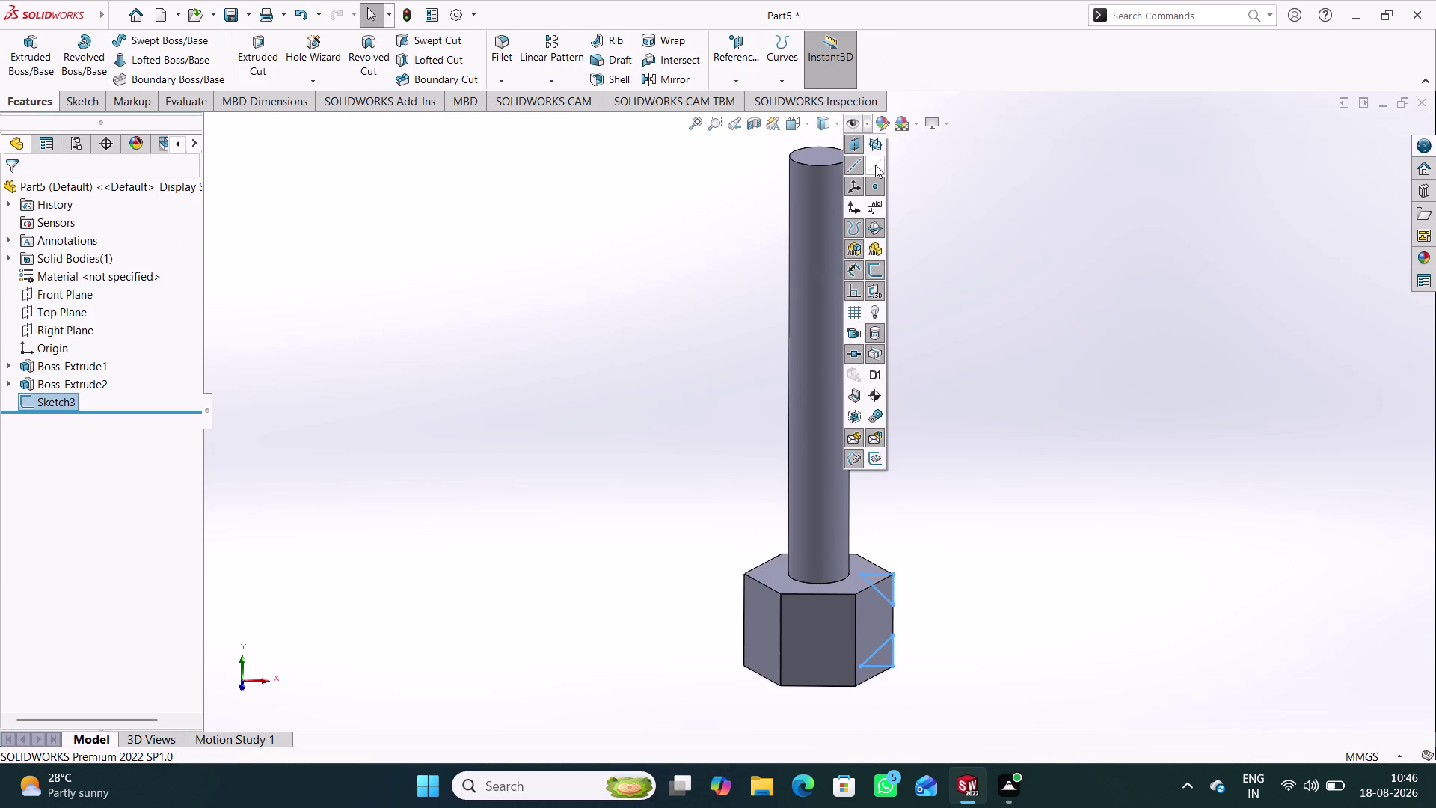
click(875, 165)
click(973, 483)
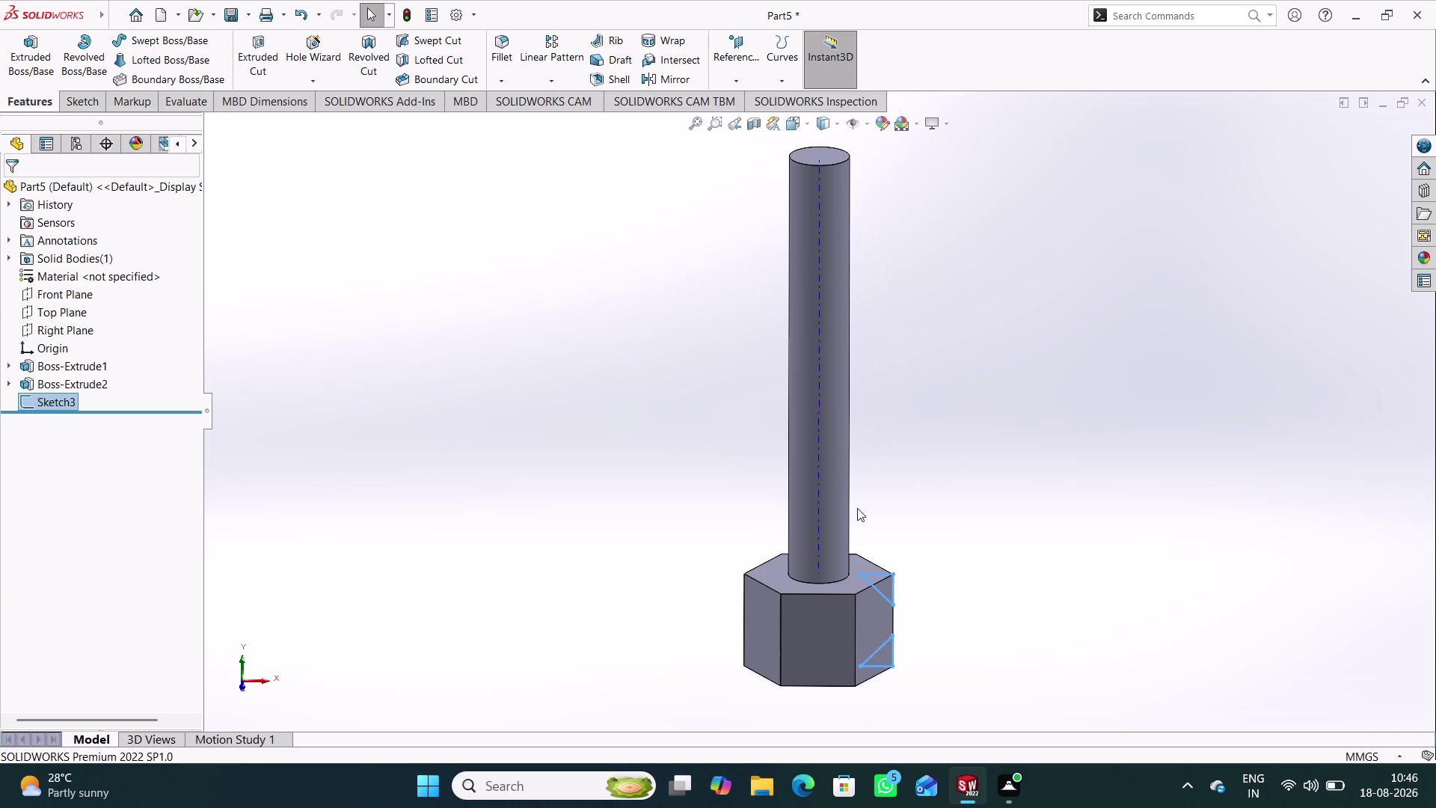
Start a revolved cut on Sketch3 and cancel the profile-less revolve.
click(818, 469)
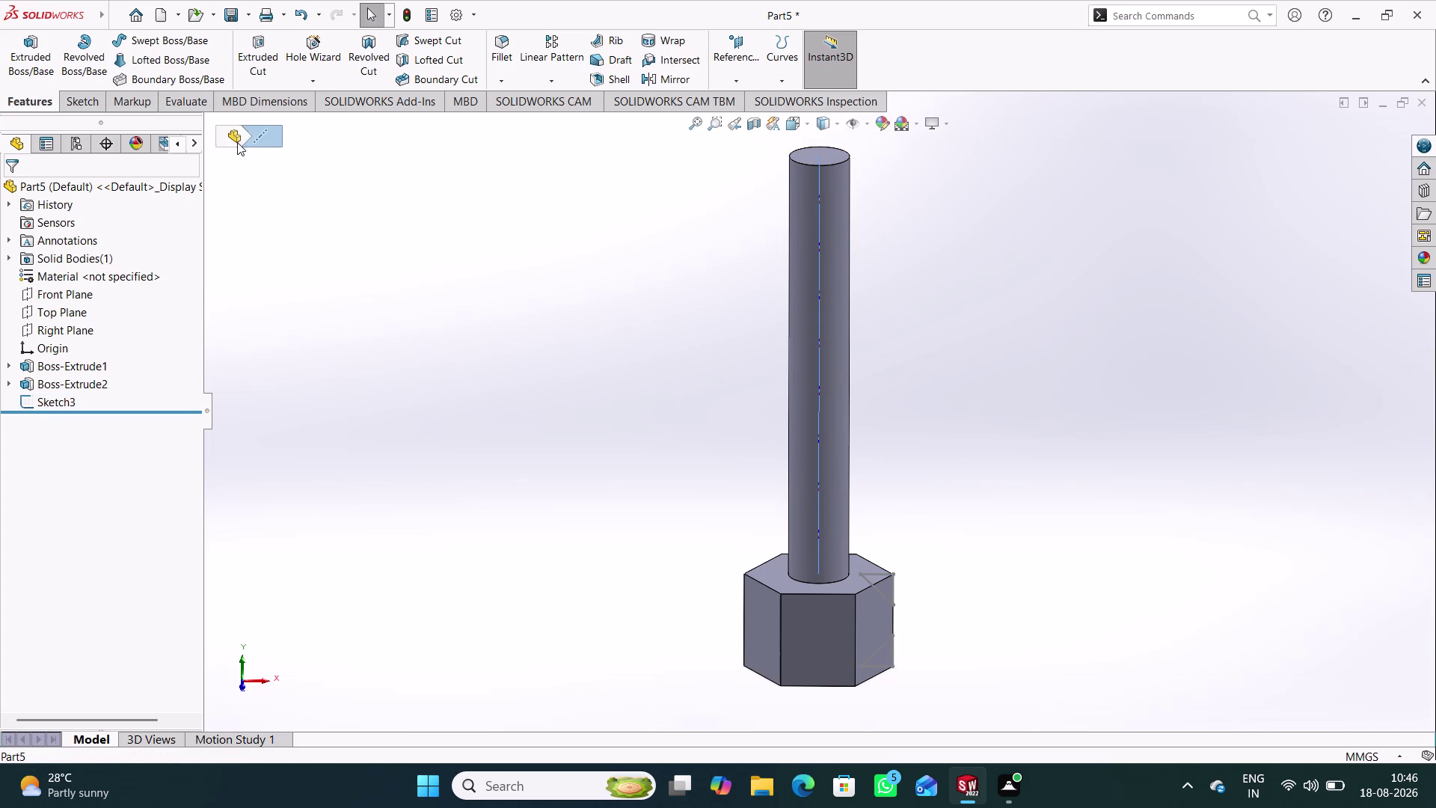
click(376, 53)
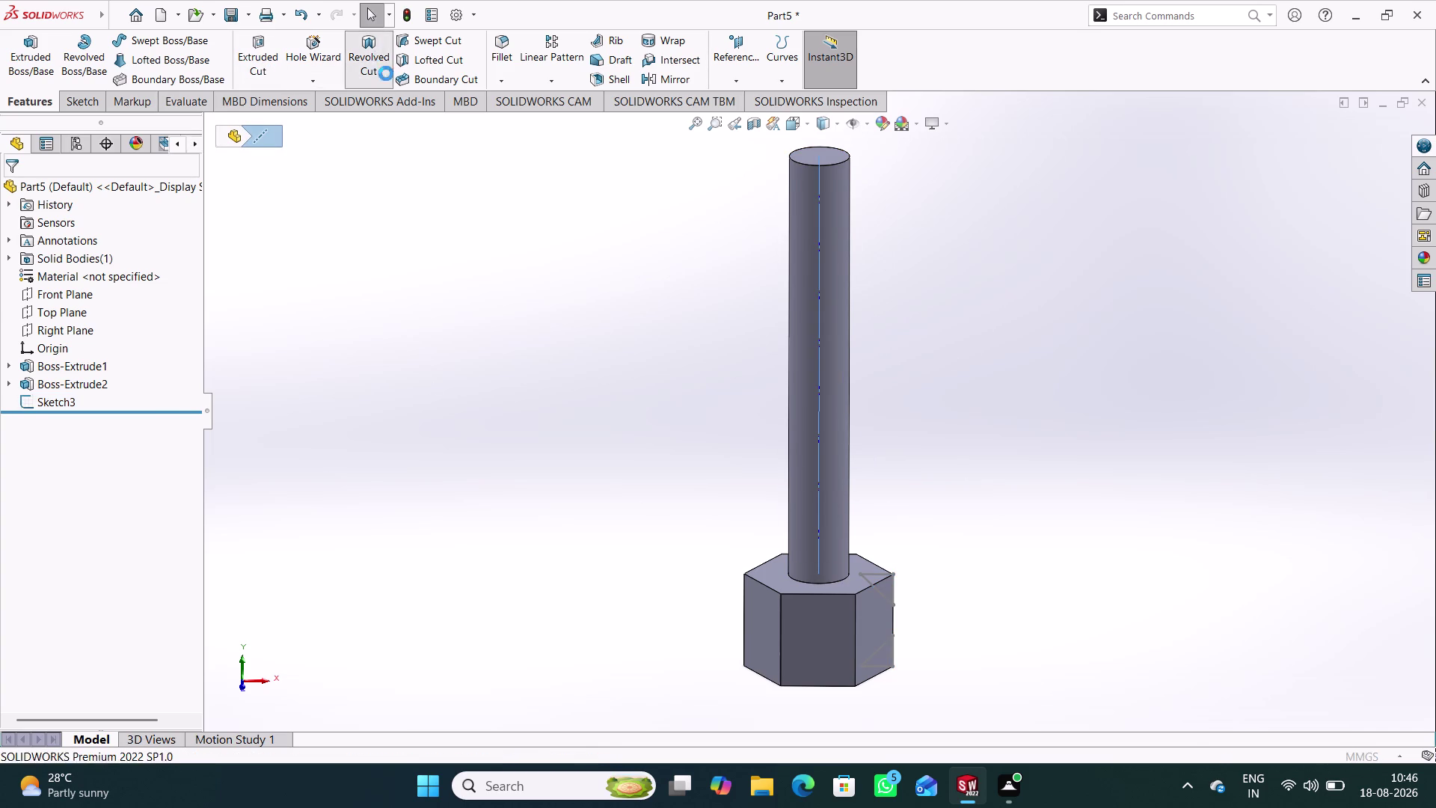
click(819, 475)
click(15, 191)
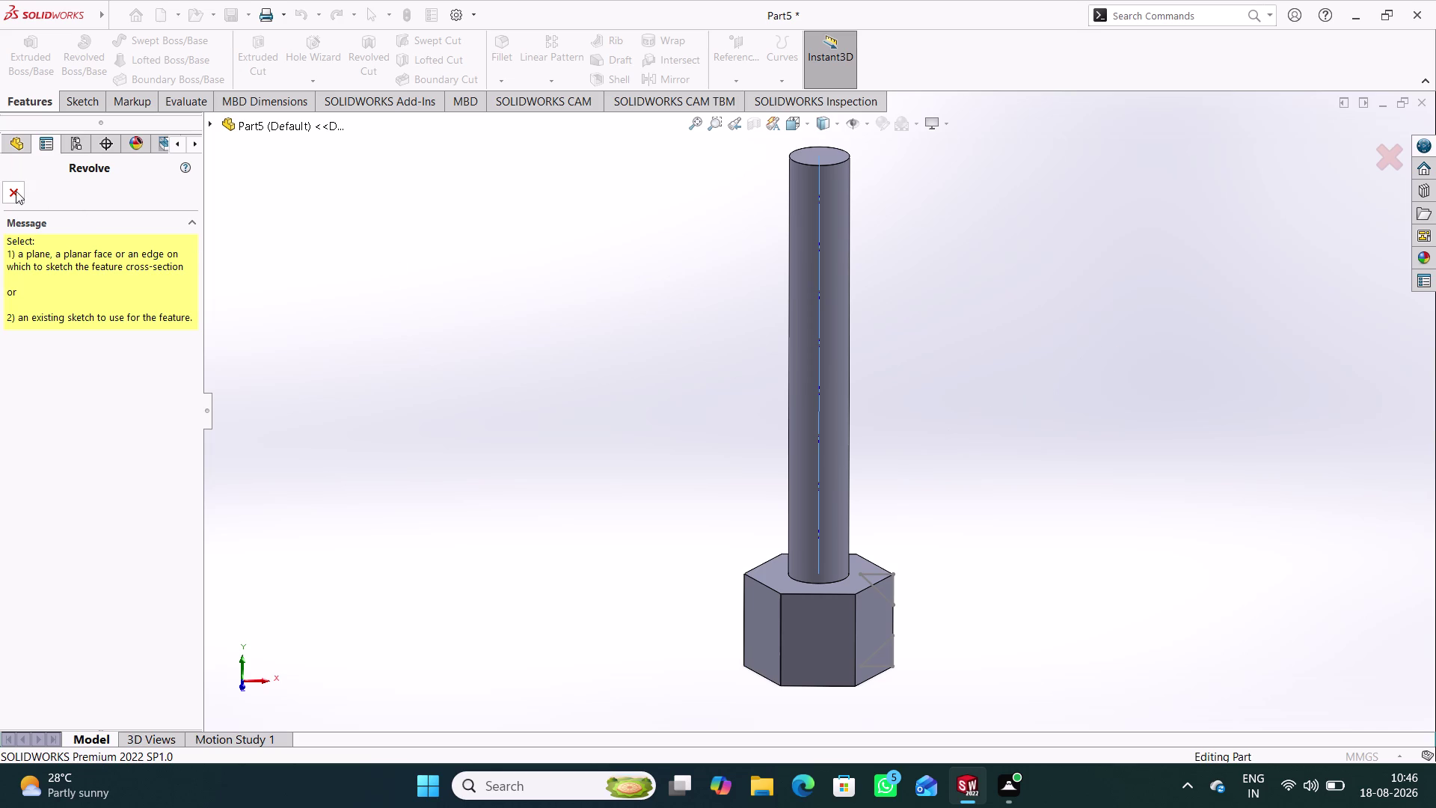
click(511, 338)
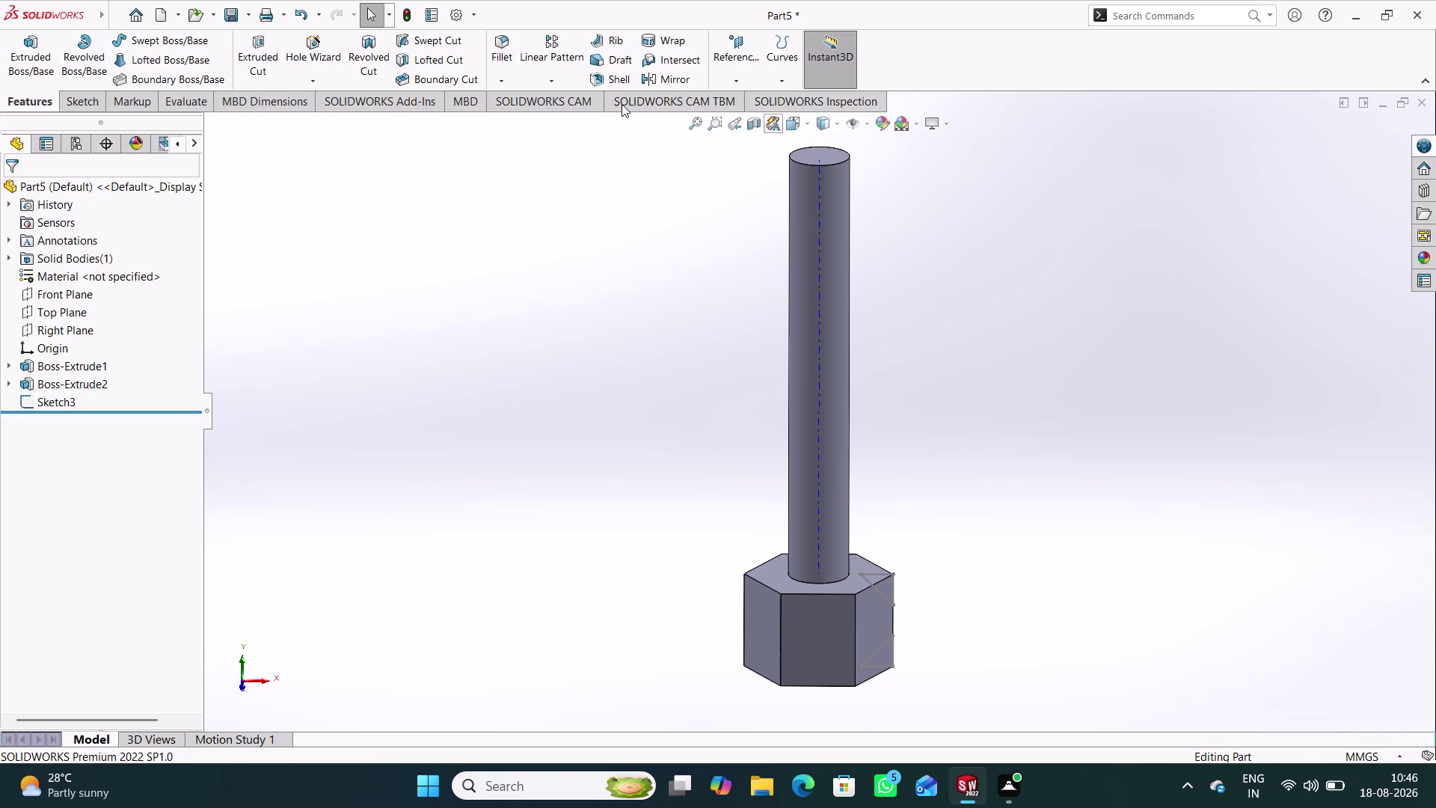
Restart the revolved cut, adjust its settings, then cancel it.
click(365, 68)
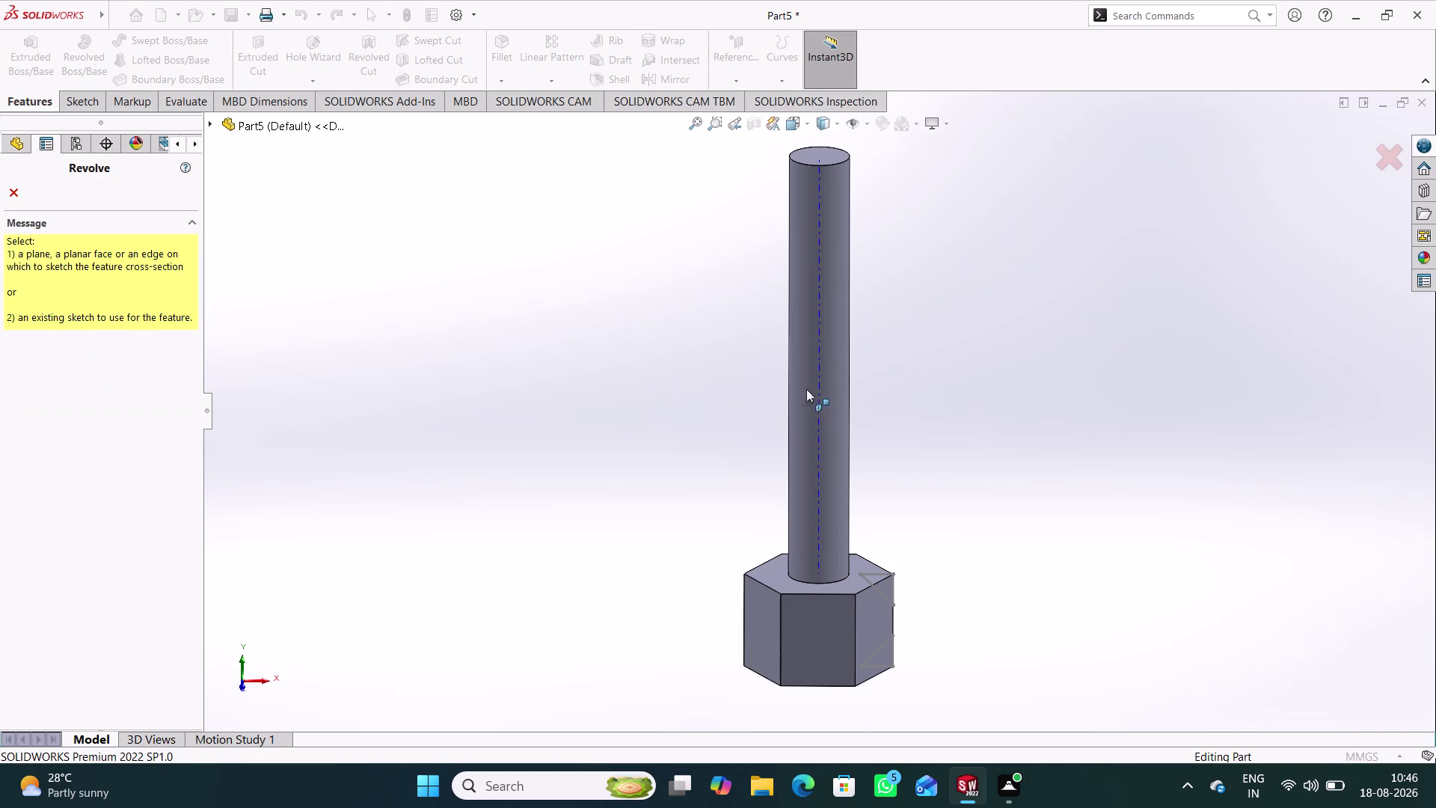
click(820, 378)
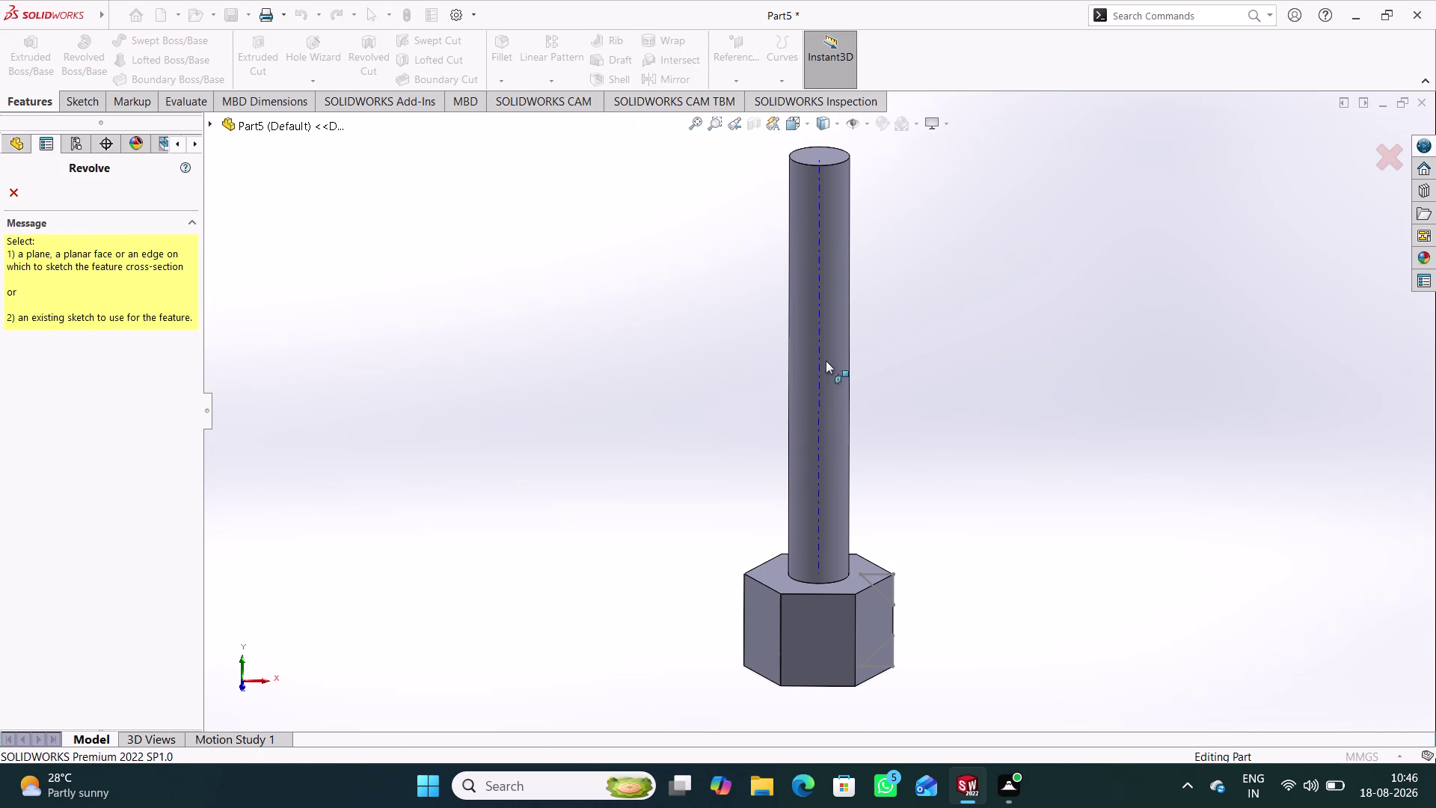
click(819, 354)
scroll(down, 3)
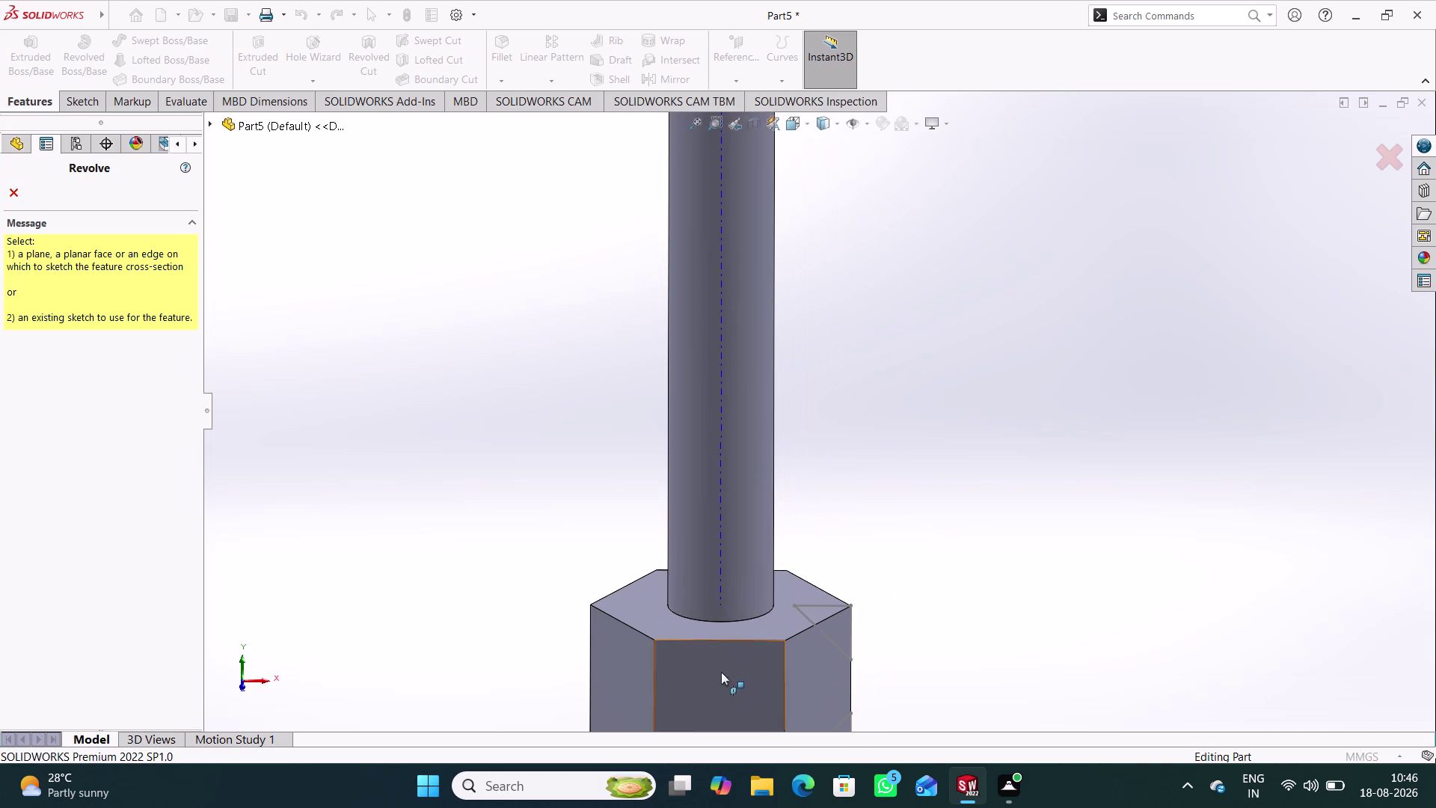
click(721, 549)
scroll(down, 3)
scroll(down, 3)
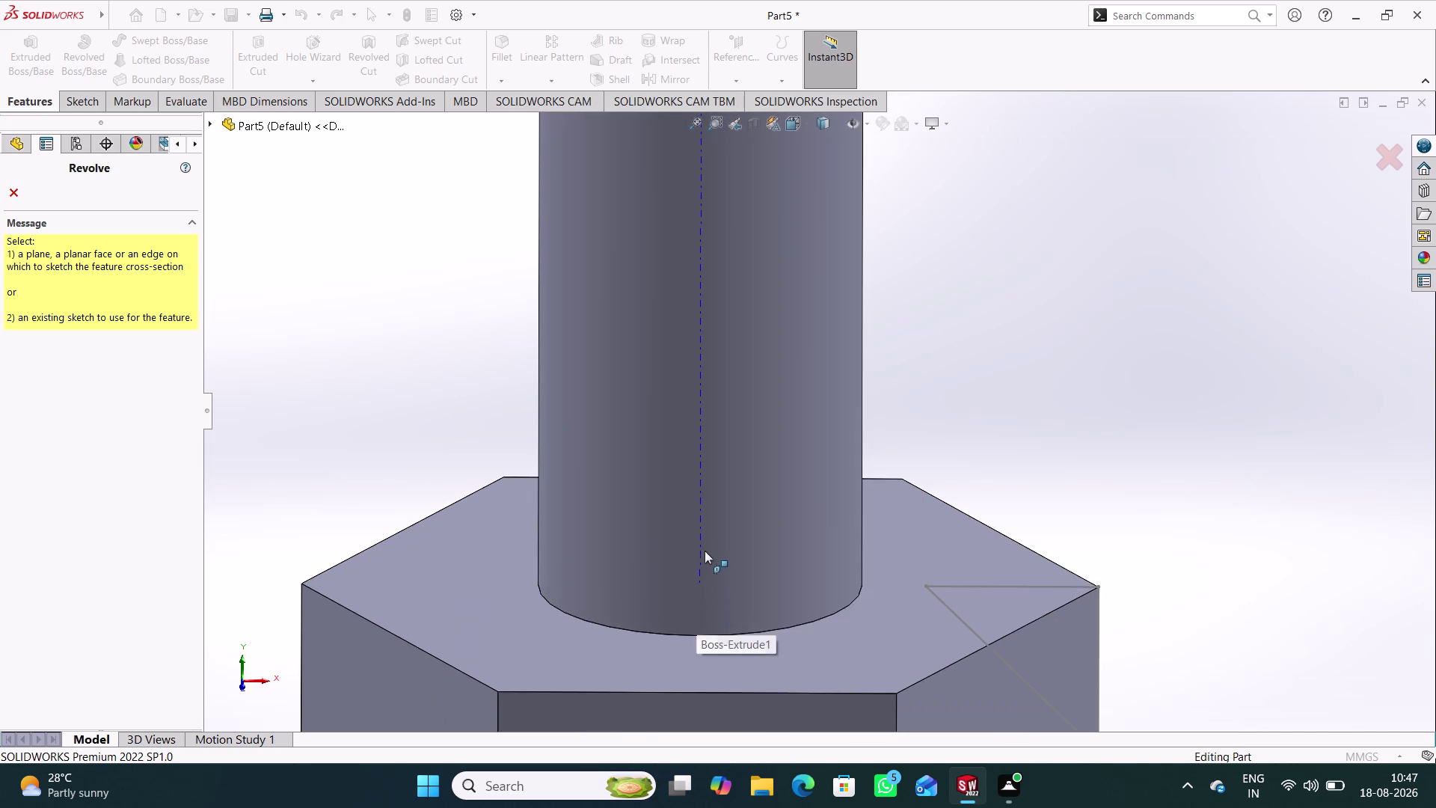
triple_click(700, 450)
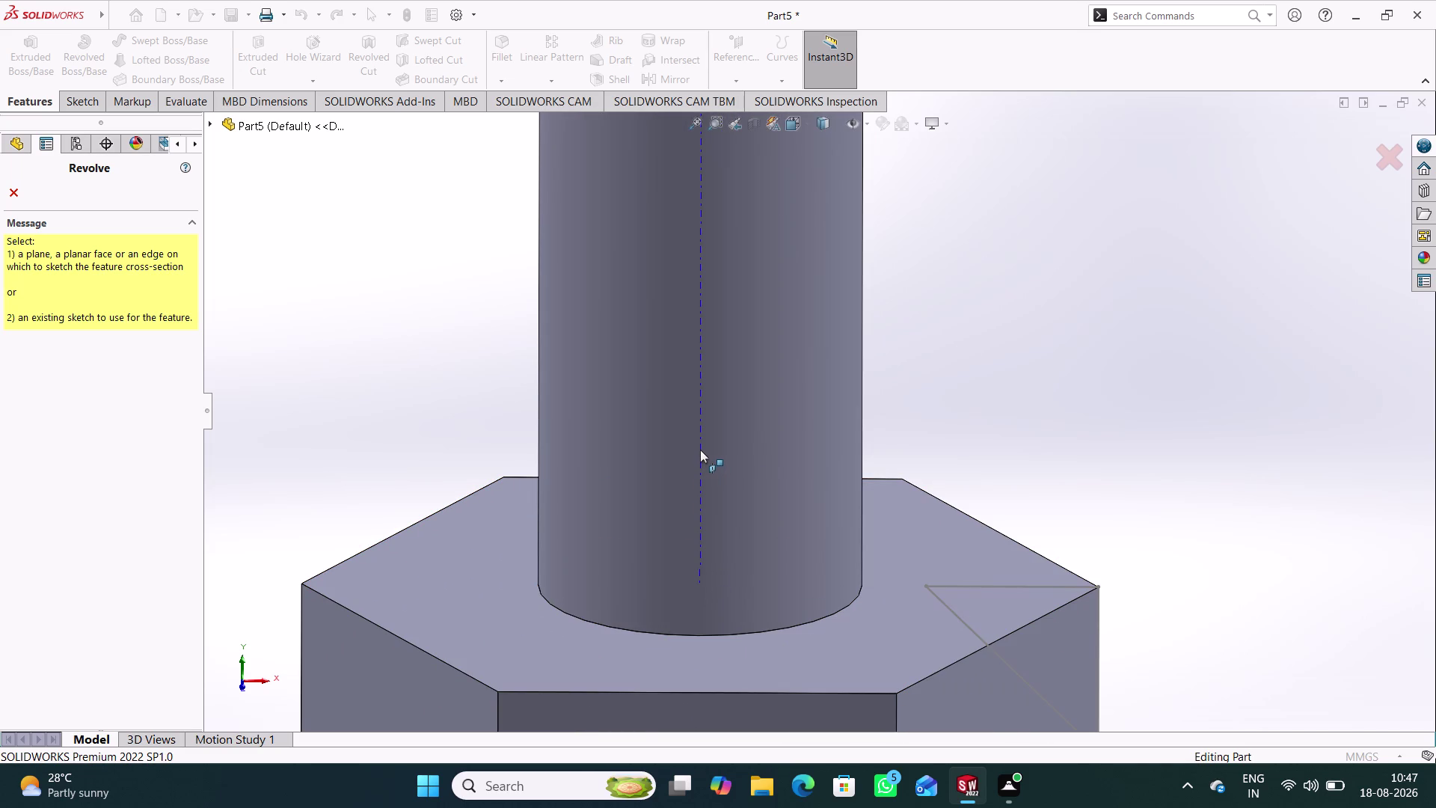
drag(742, 412, 664, 507)
click(702, 455)
click(16, 189)
Set up a 360° revolved cut using Sketch3's triangles as the profile.
scroll(up, 3)
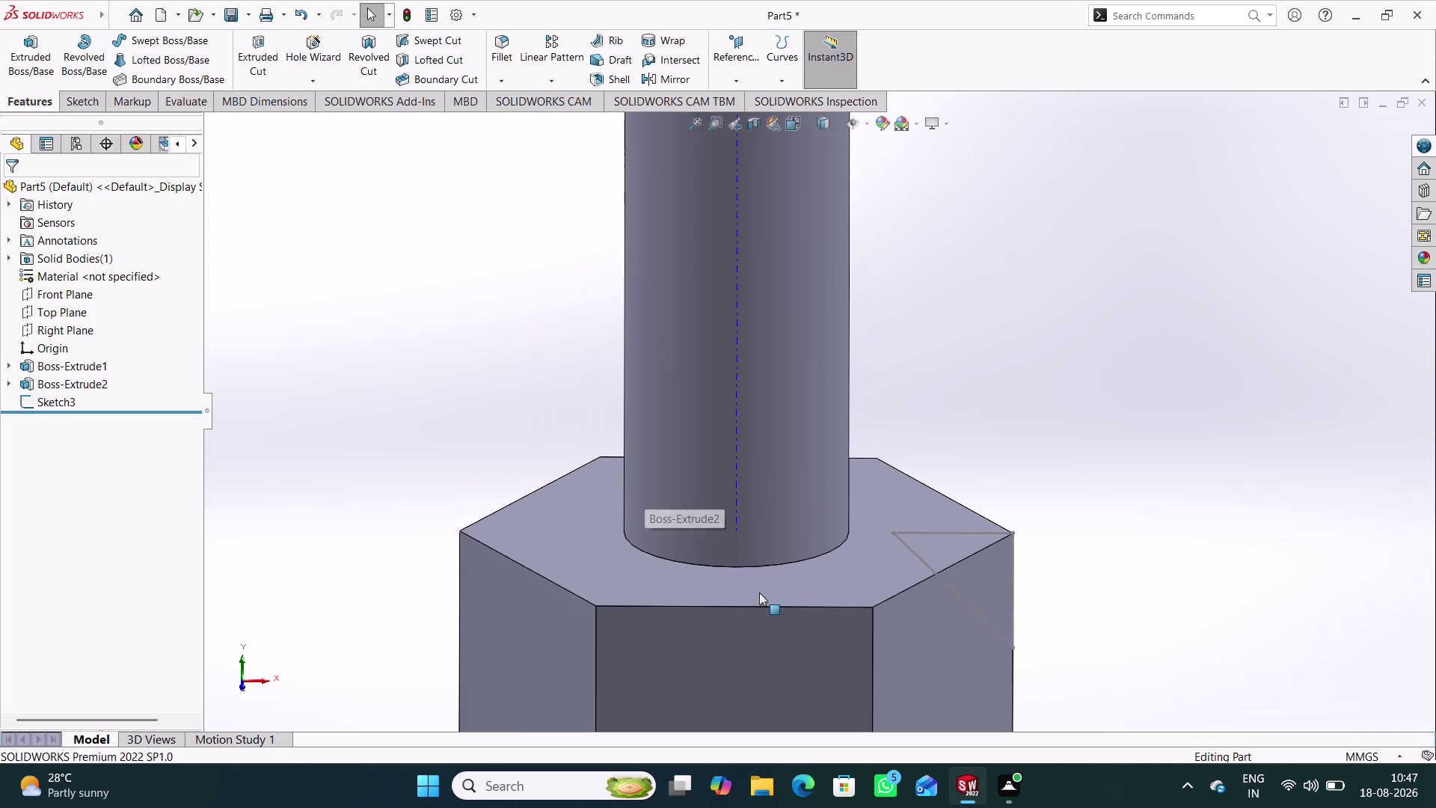
scroll(up, 3)
scroll(down, 3)
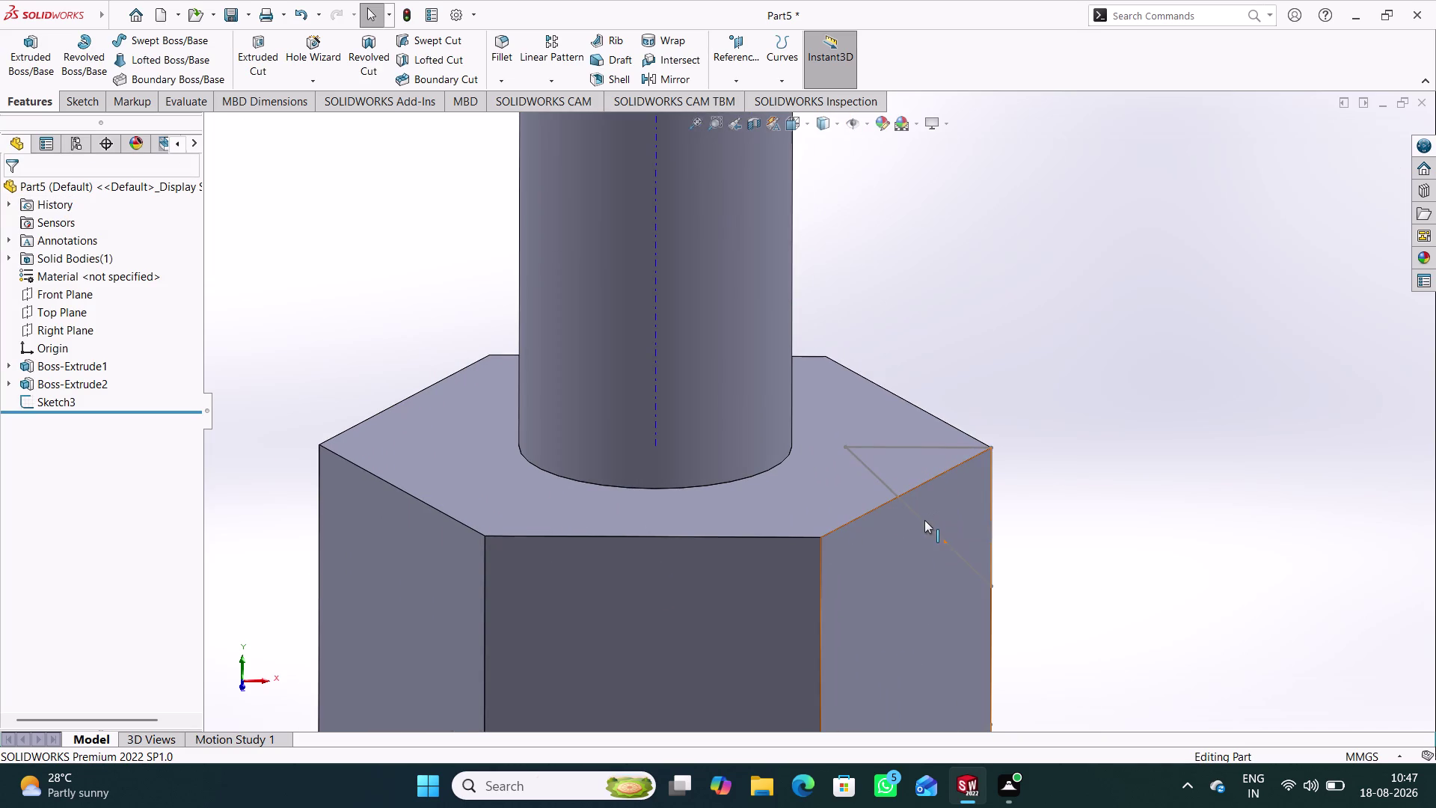
scroll(up, 3)
click(353, 466)
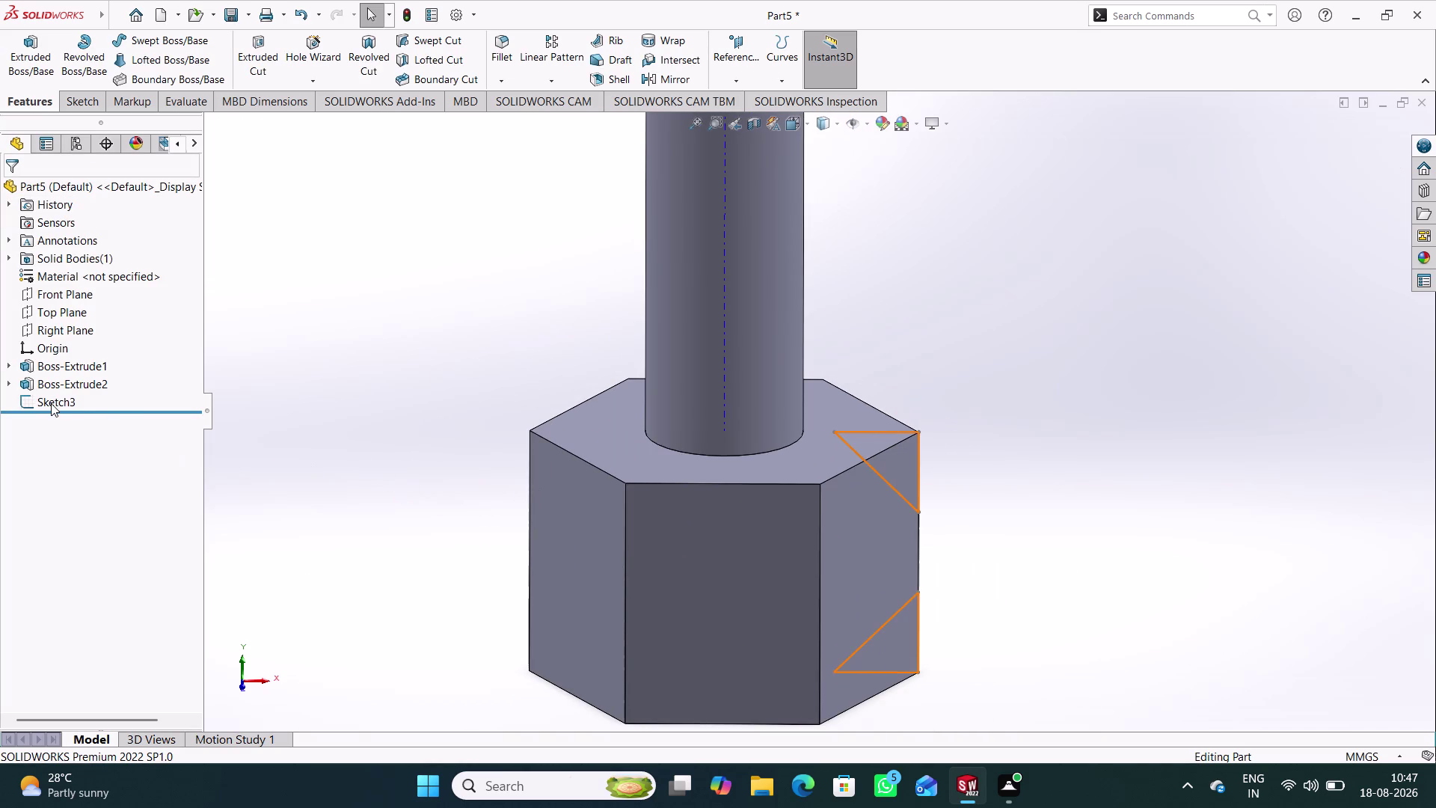
click(51, 403)
Revolve-cut Sketch3 360° around the bolt centerline, inspect the chamfered head, and expand Cut-Revolve1.
click(364, 71)
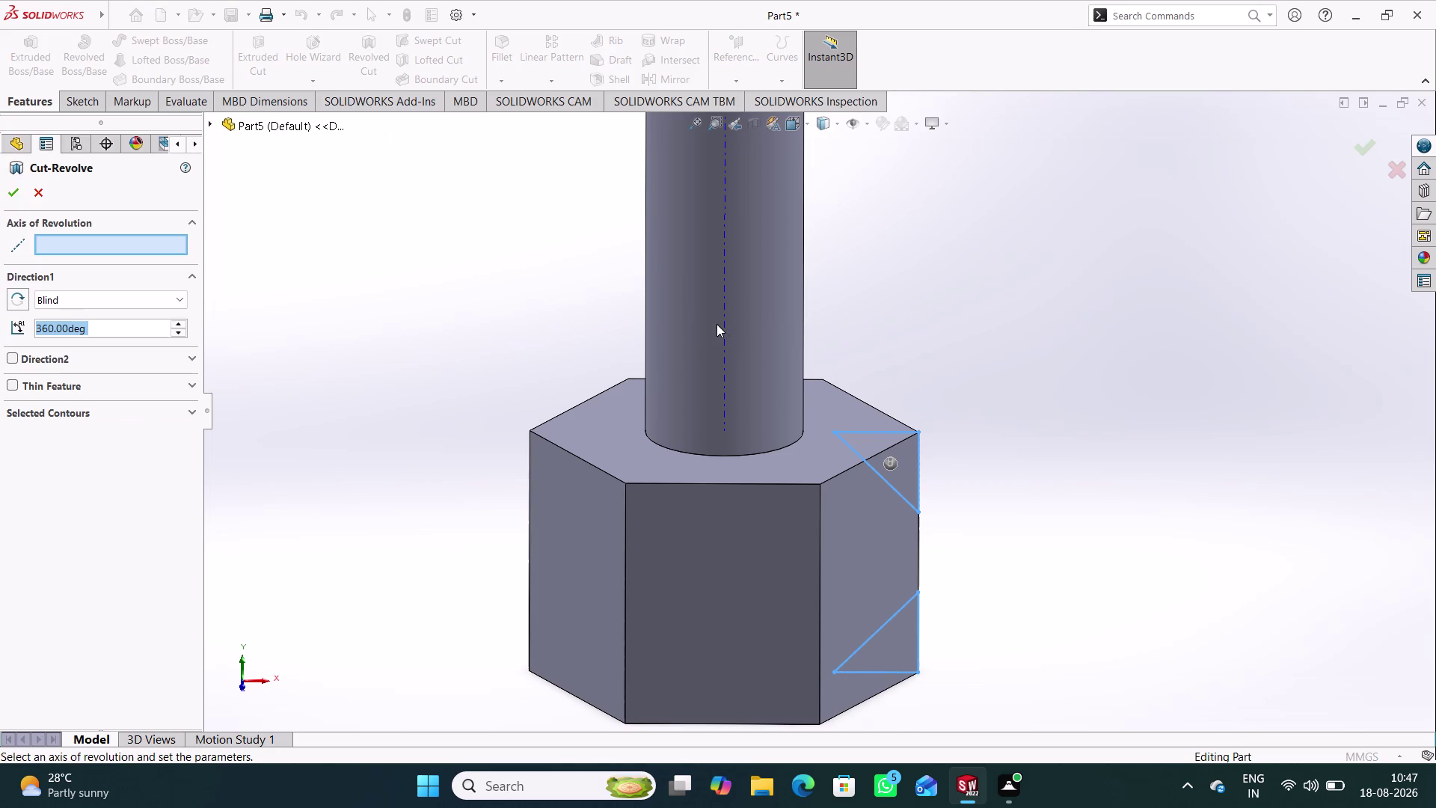
click(724, 311)
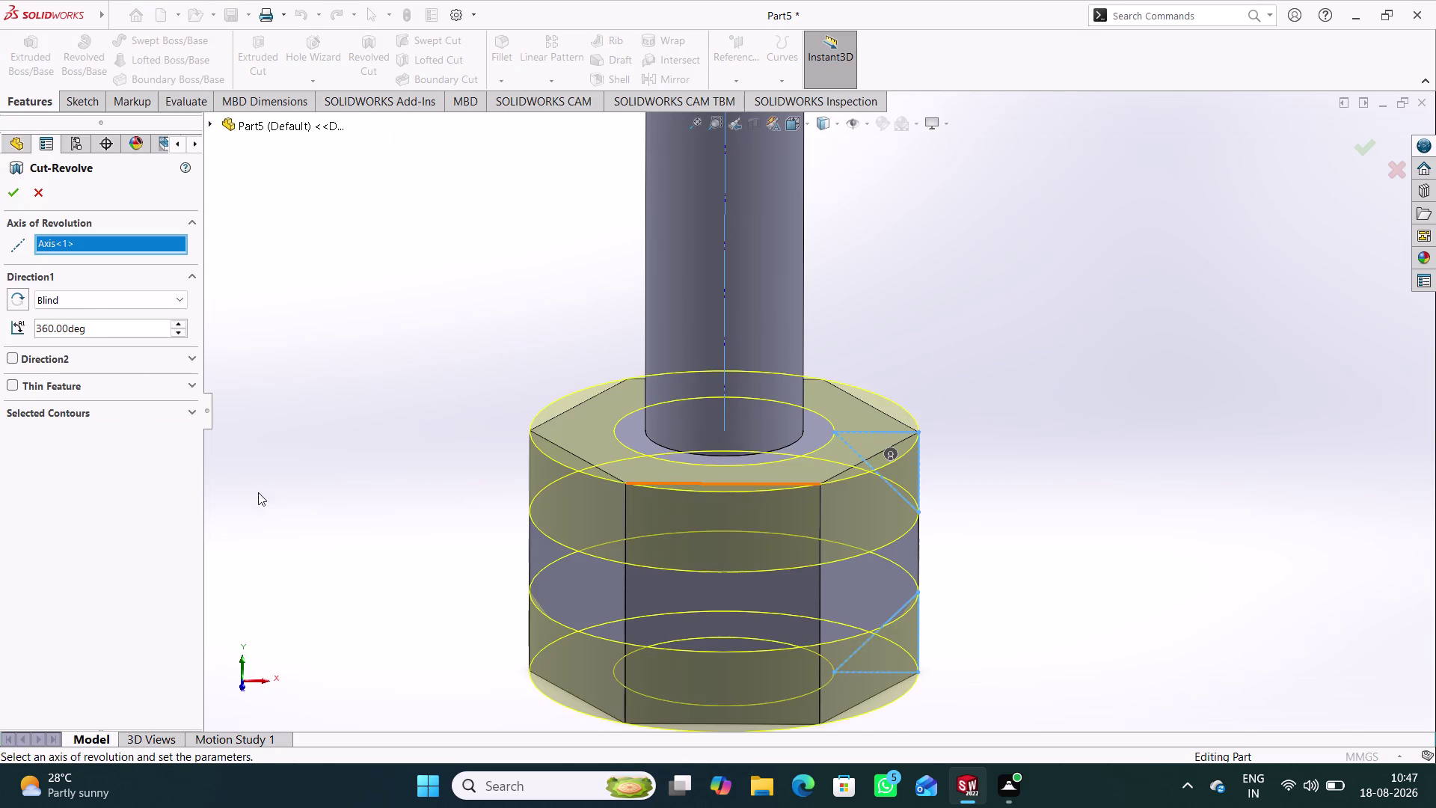
click(22, 189)
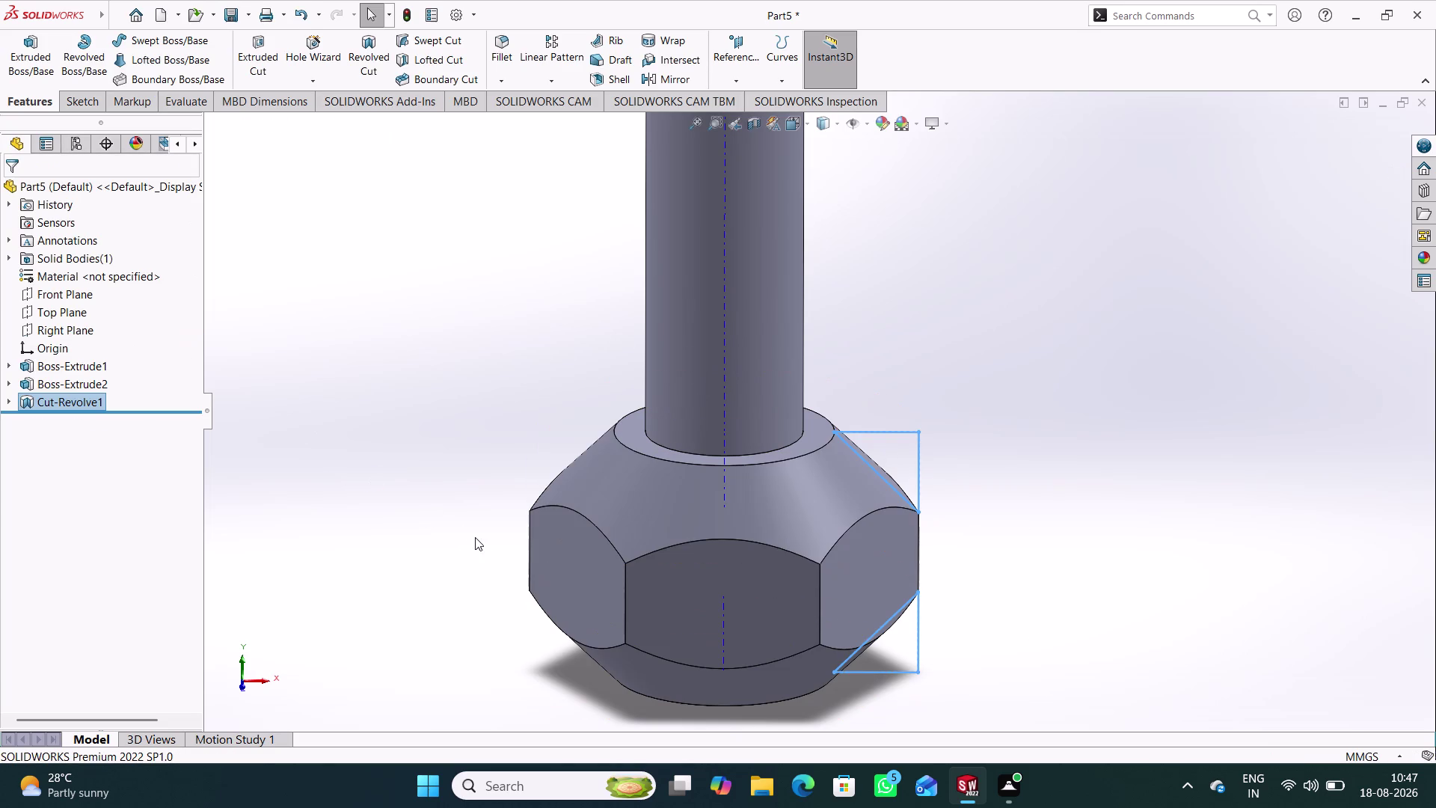
middle_drag(465, 594, 658, 508)
middle_drag(735, 488, 735, 500)
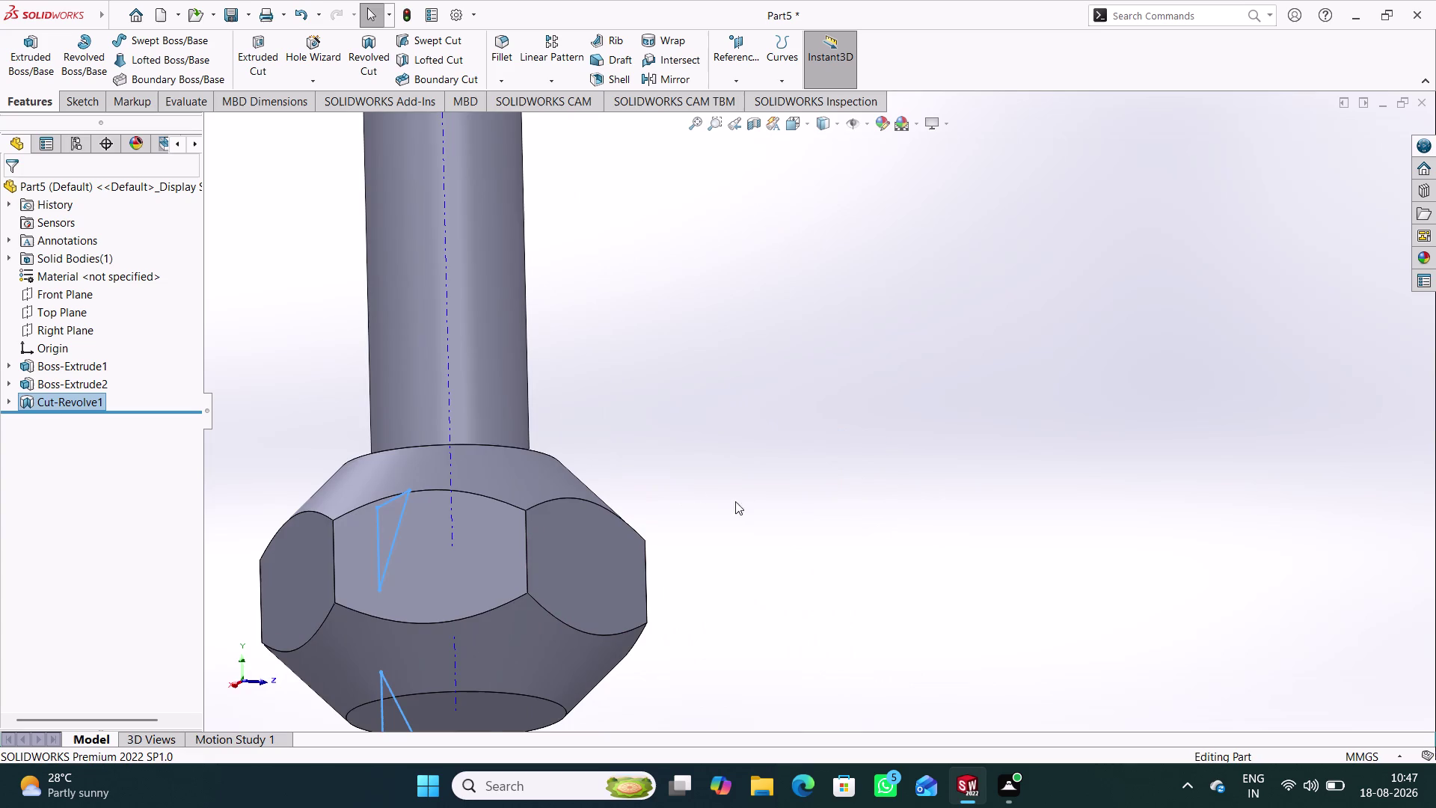
middle_drag(735, 500, 591, 612)
middle_drag(590, 522, 587, 504)
middle_drag(588, 494, 560, 589)
click(280, 416)
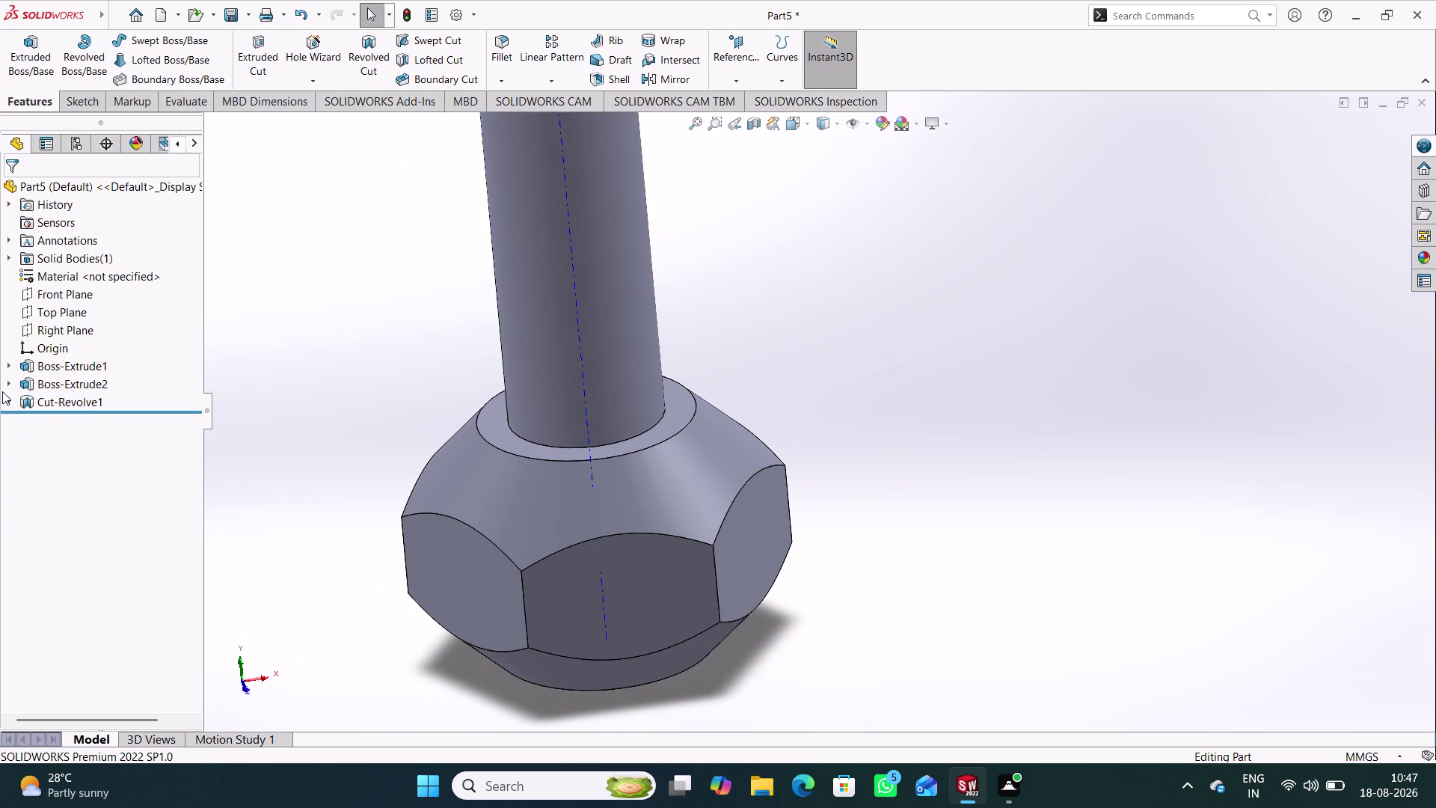
click(9, 395)
Edit Sketch3 and change both vertical 2.00 chamfer dimensions to 1.00 mm.
double_click(67, 419)
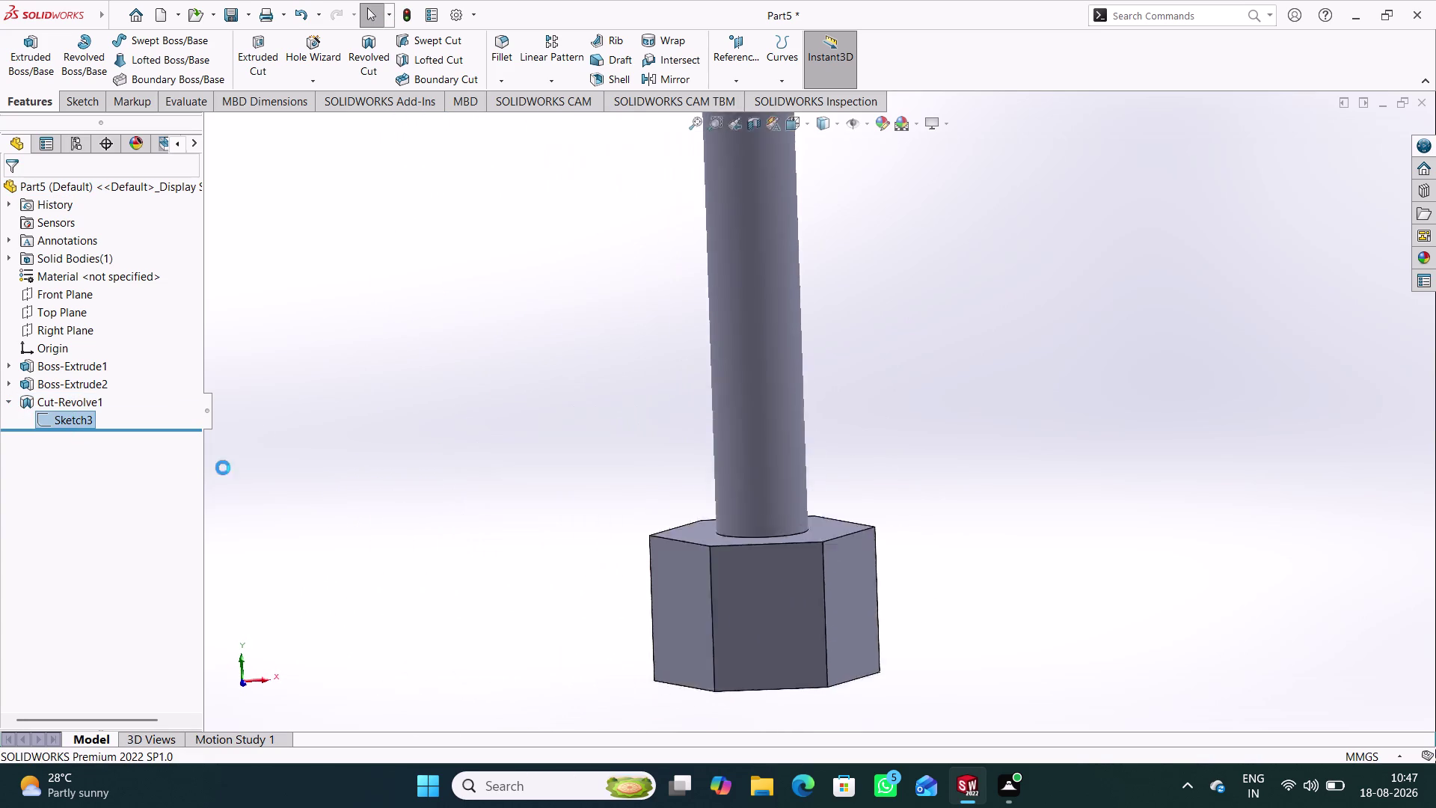
scroll(down, 3)
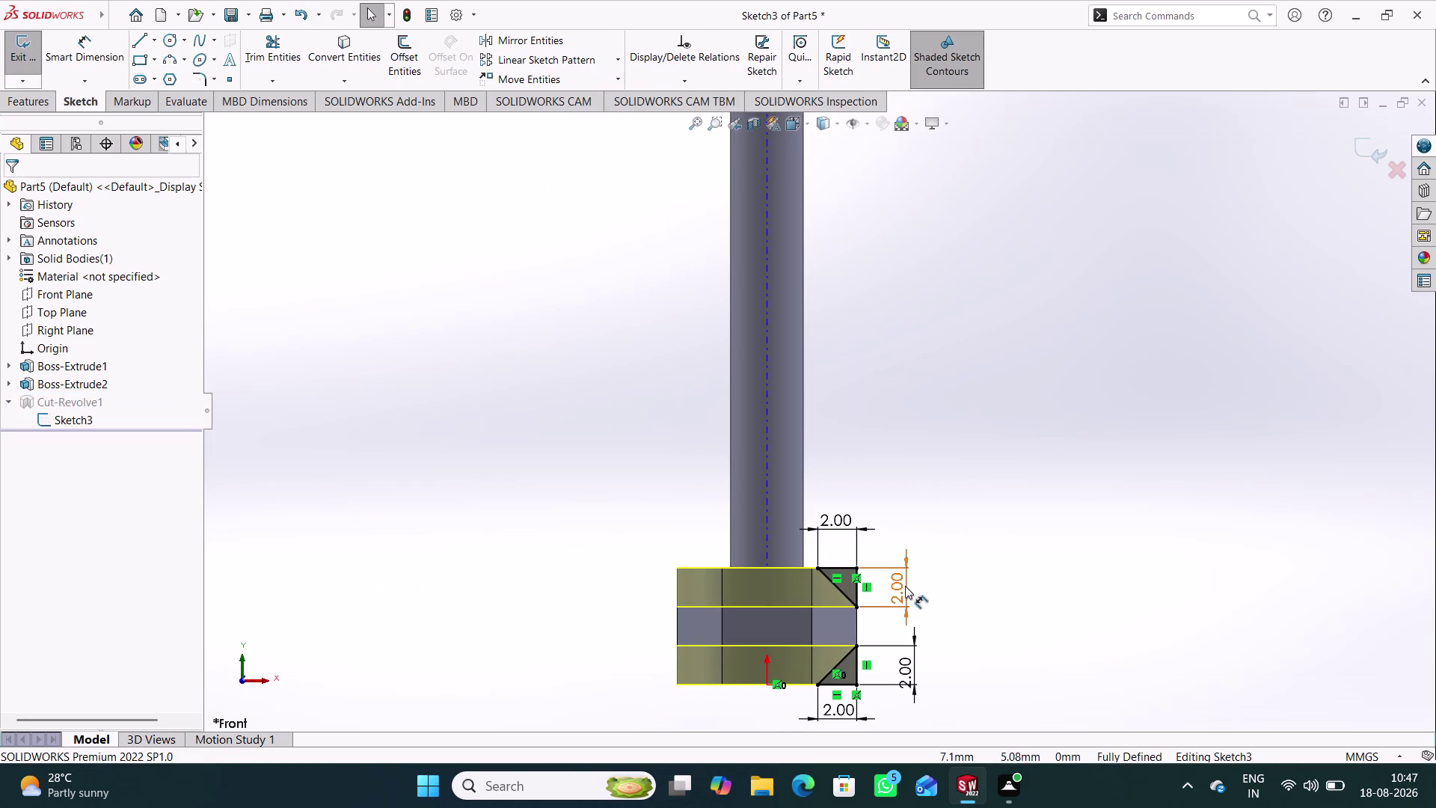
double_click(905, 586)
key(1)
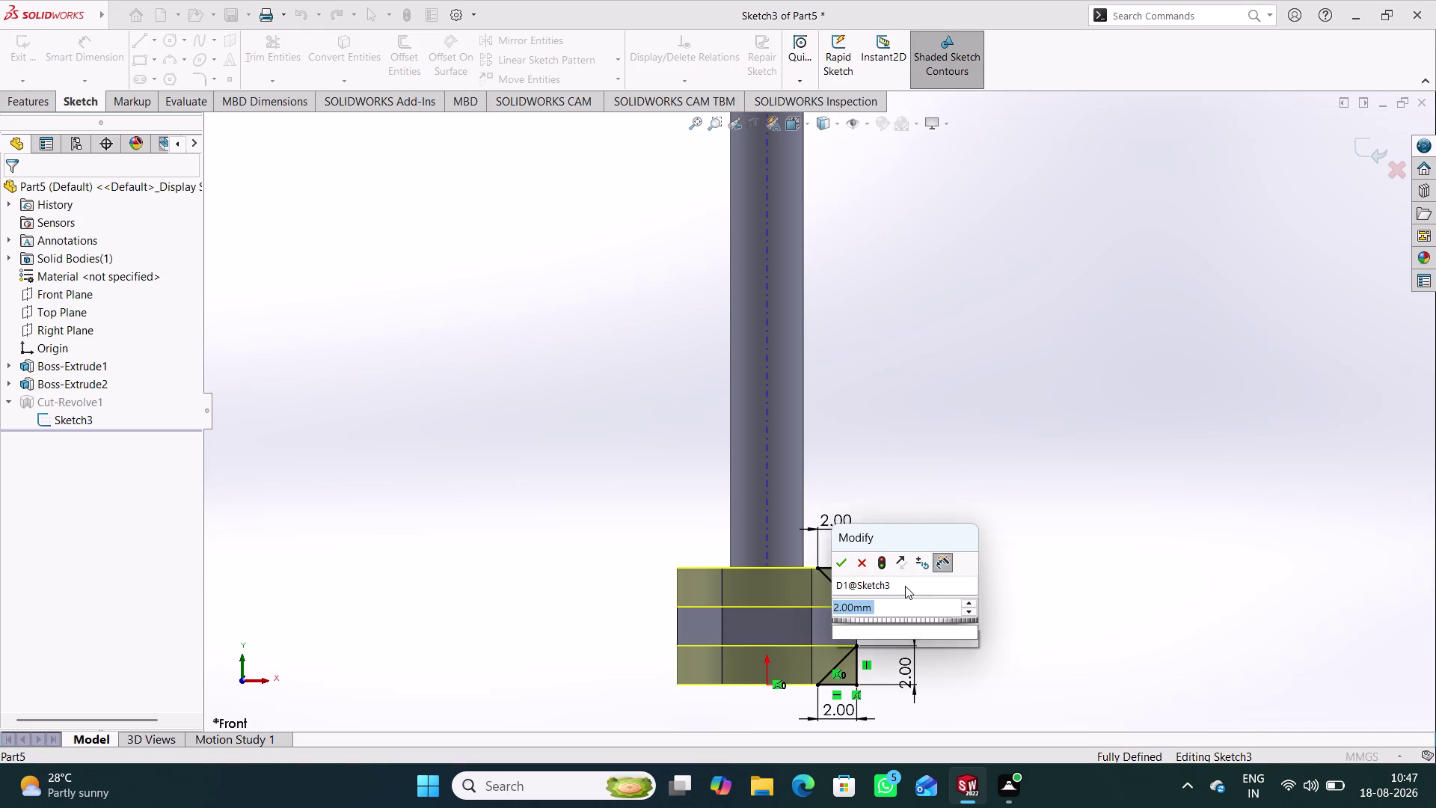
key(Return)
click(1001, 577)
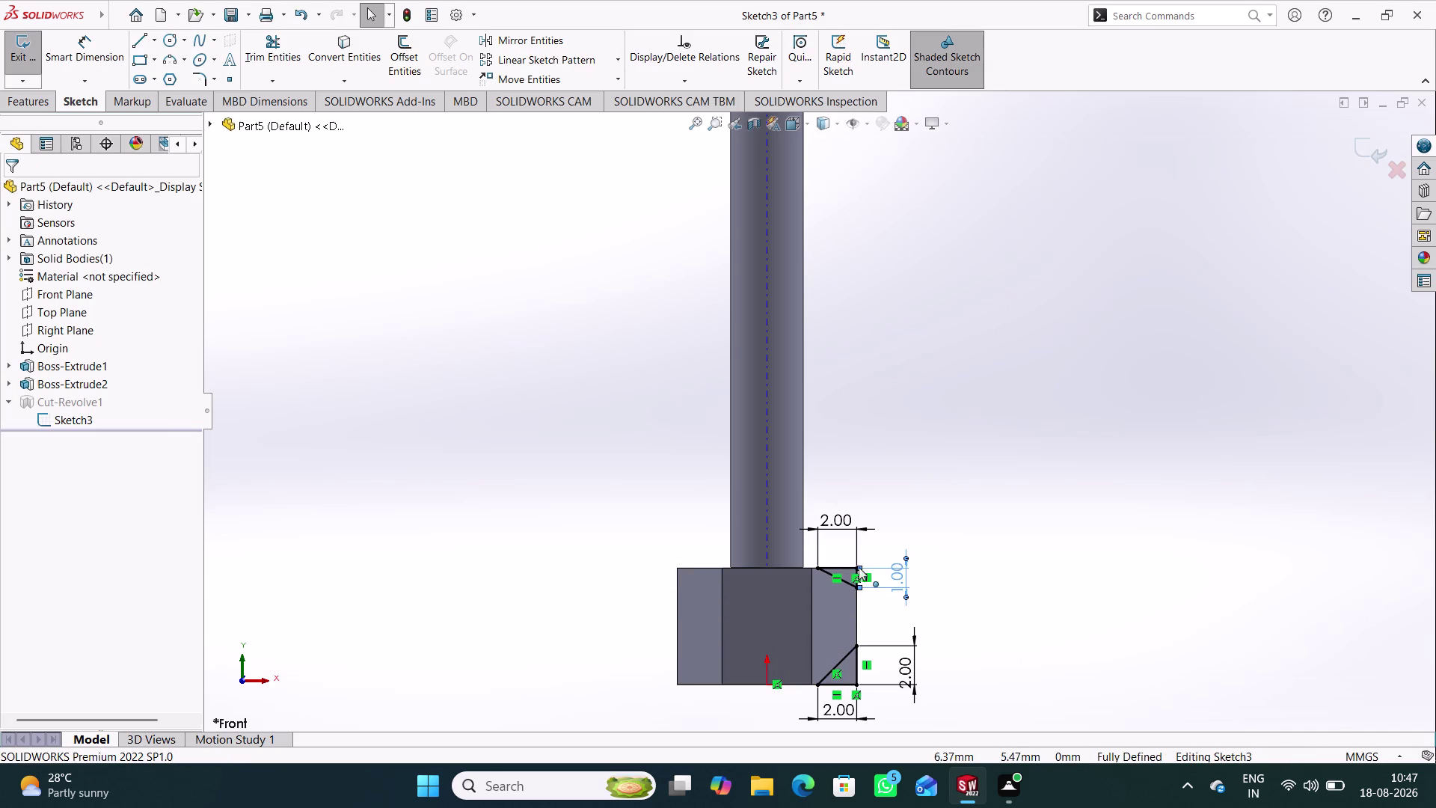
double_click(906, 672)
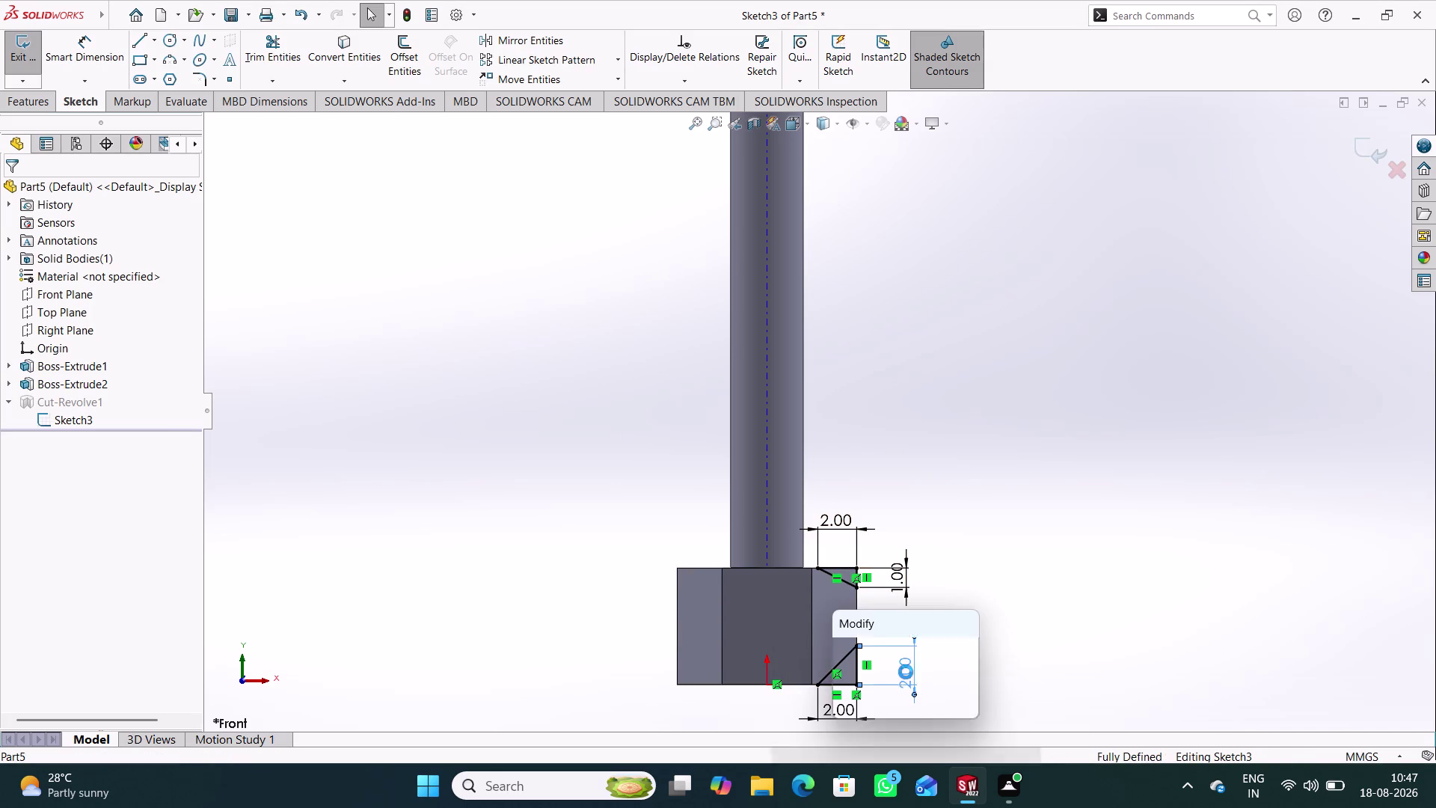
key(1)
key(Return)
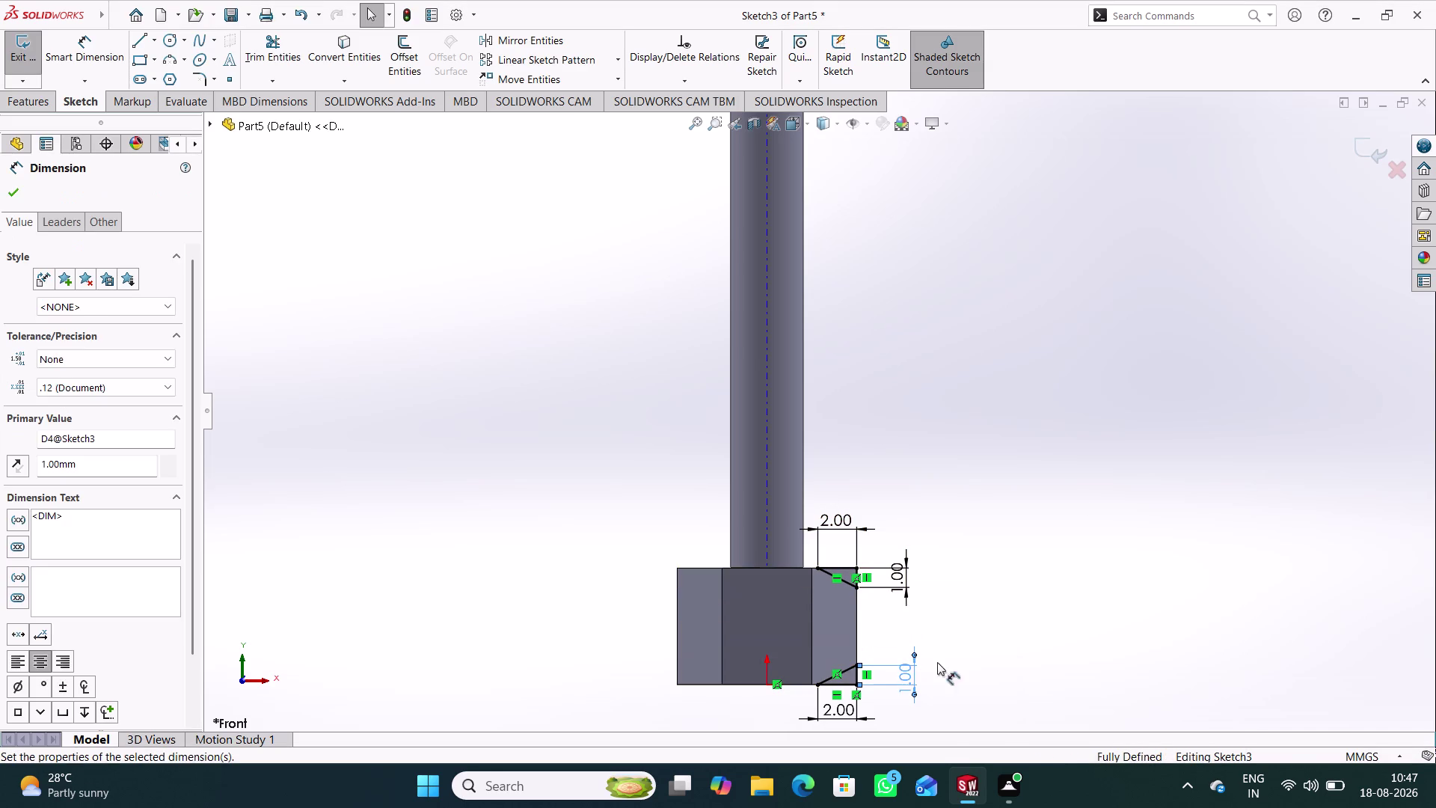
click(1097, 480)
Exit the sketch to rebuild and orbit to check the smaller chamfers.
click(1363, 160)
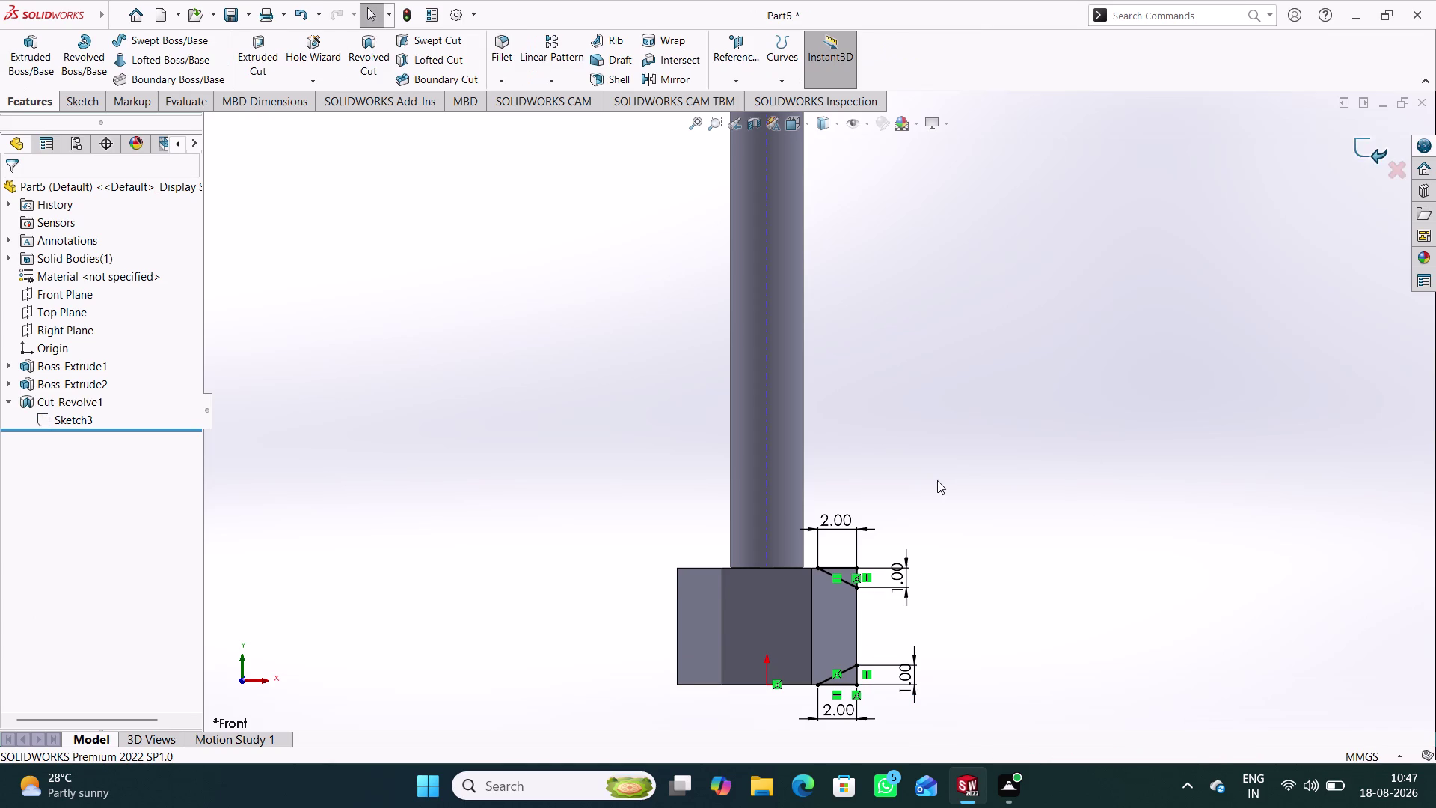
click(973, 531)
middle_drag(948, 532, 888, 295)
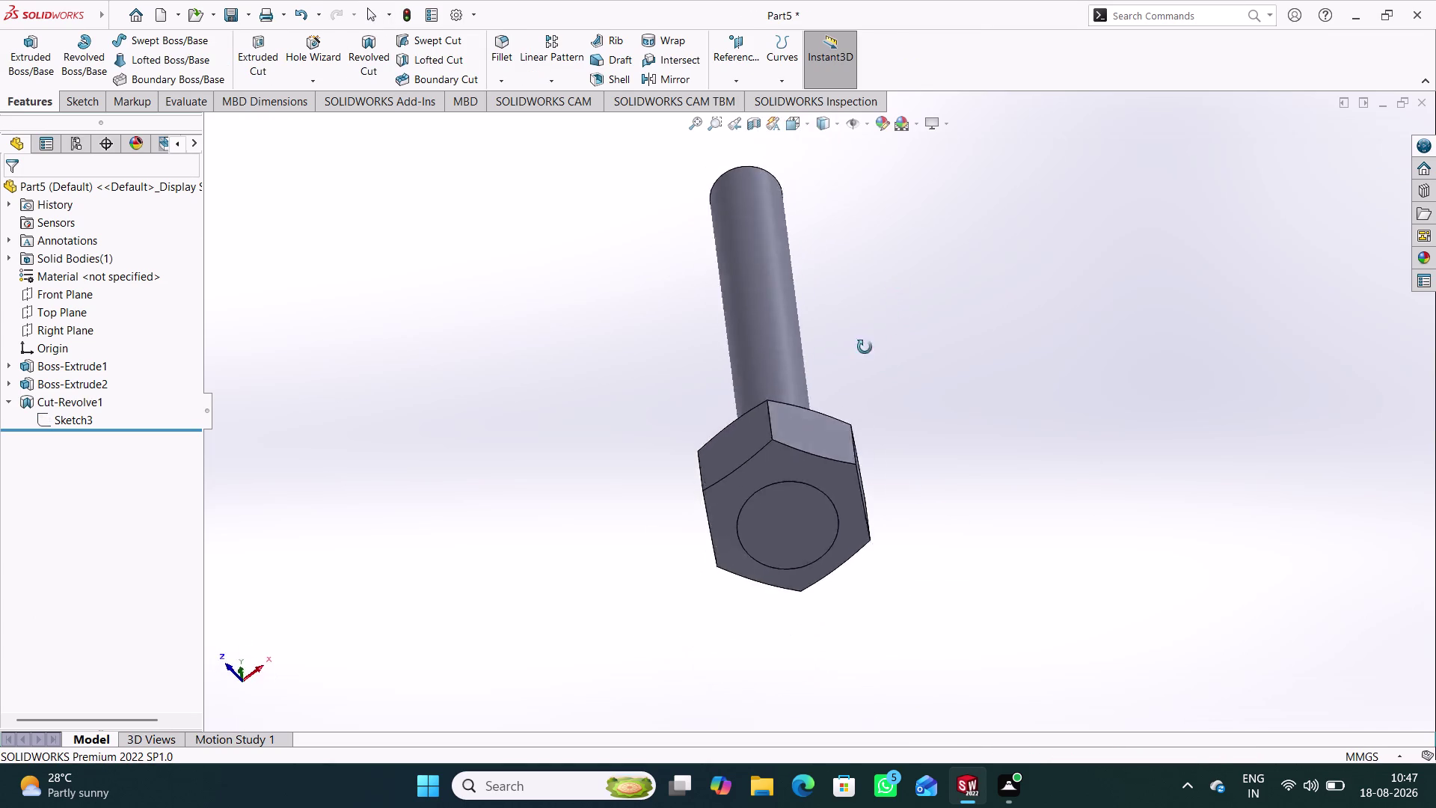
middle_drag(888, 295, 903, 571)
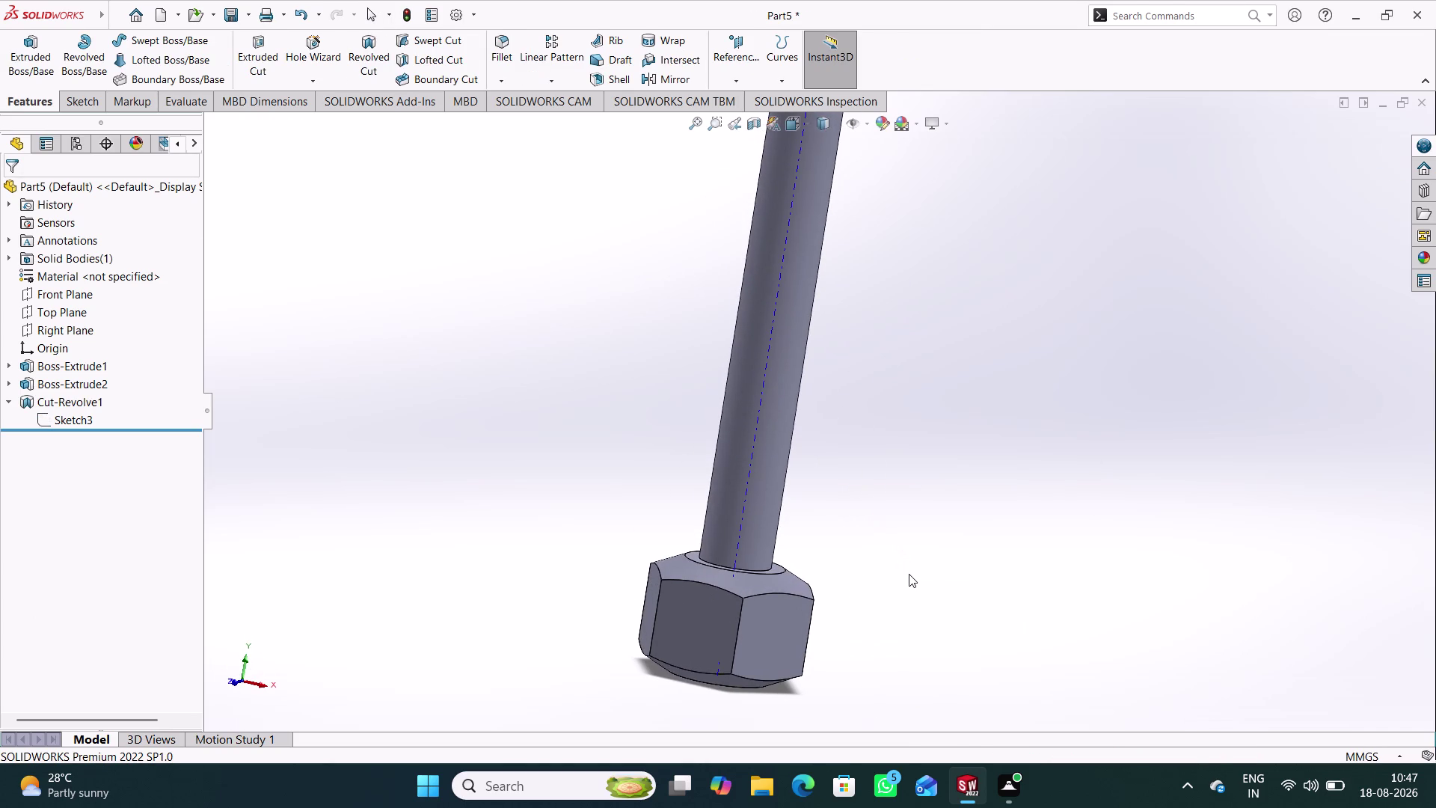
middle_drag(871, 586, 975, 543)
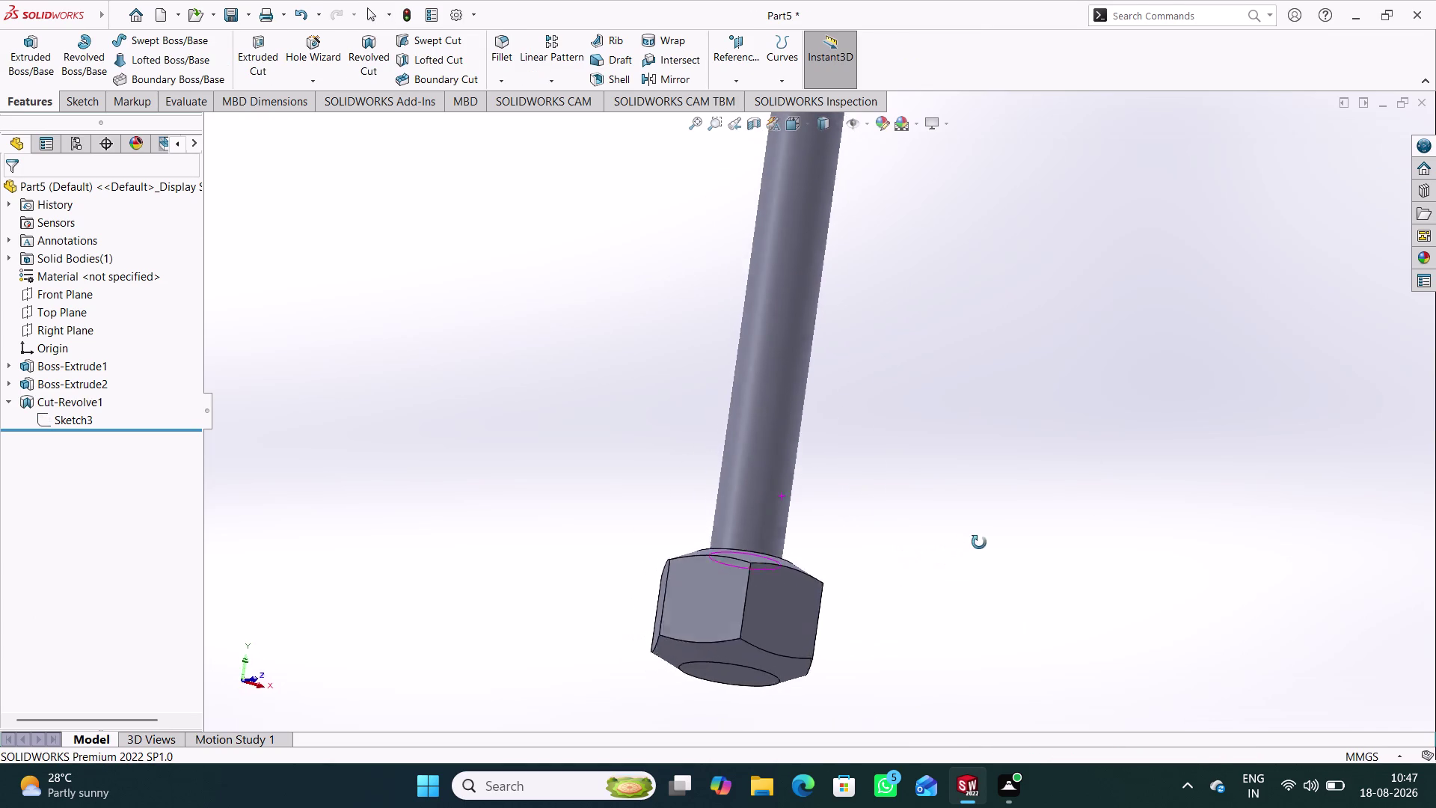
middle_drag(975, 542, 902, 563)
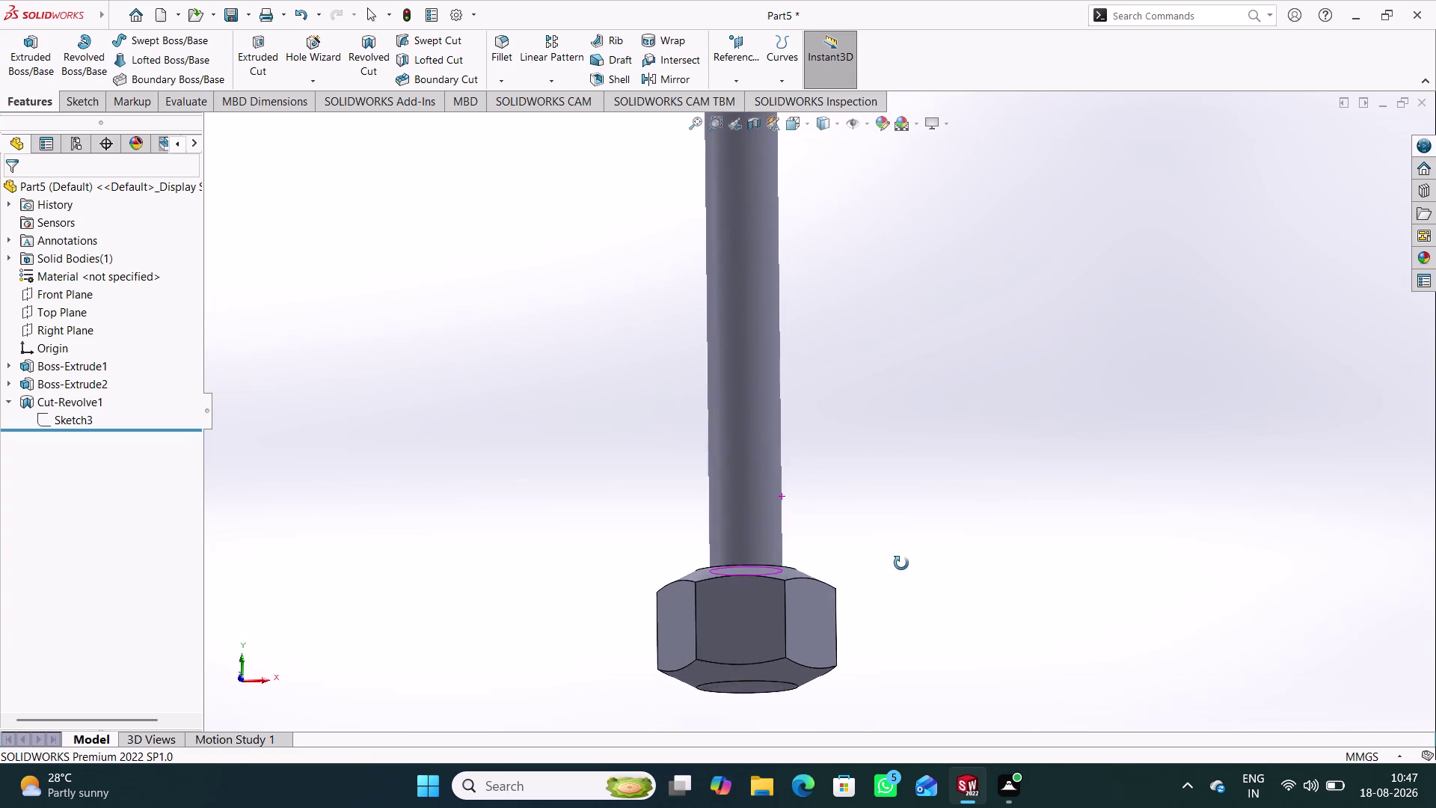
middle_drag(902, 564, 919, 599)
Reopen Sketch3 and change both horizontal 2.00 chamfer dimensions to 1.00 mm.
double_click(77, 422)
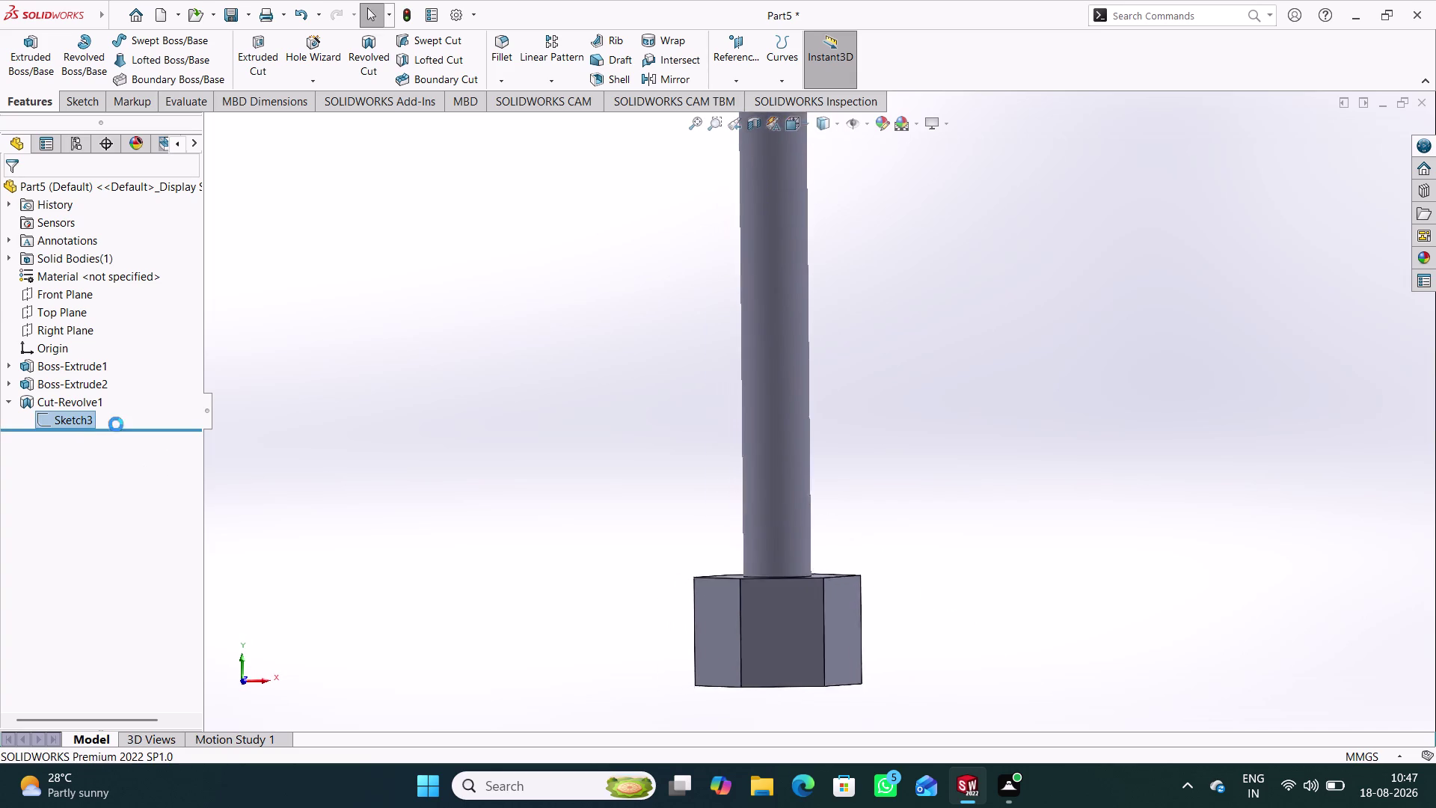
double_click(868, 534)
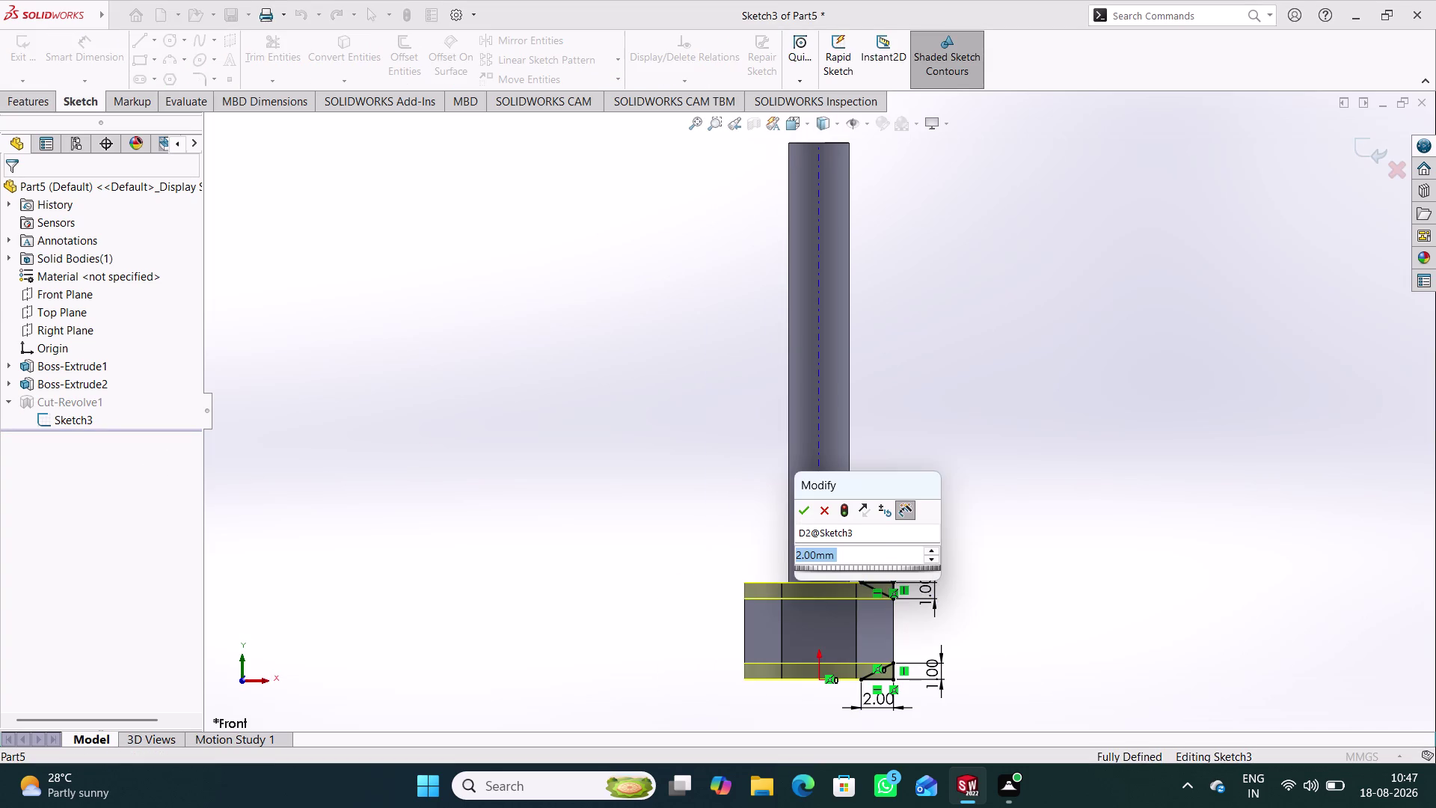
key(1)
key(Return)
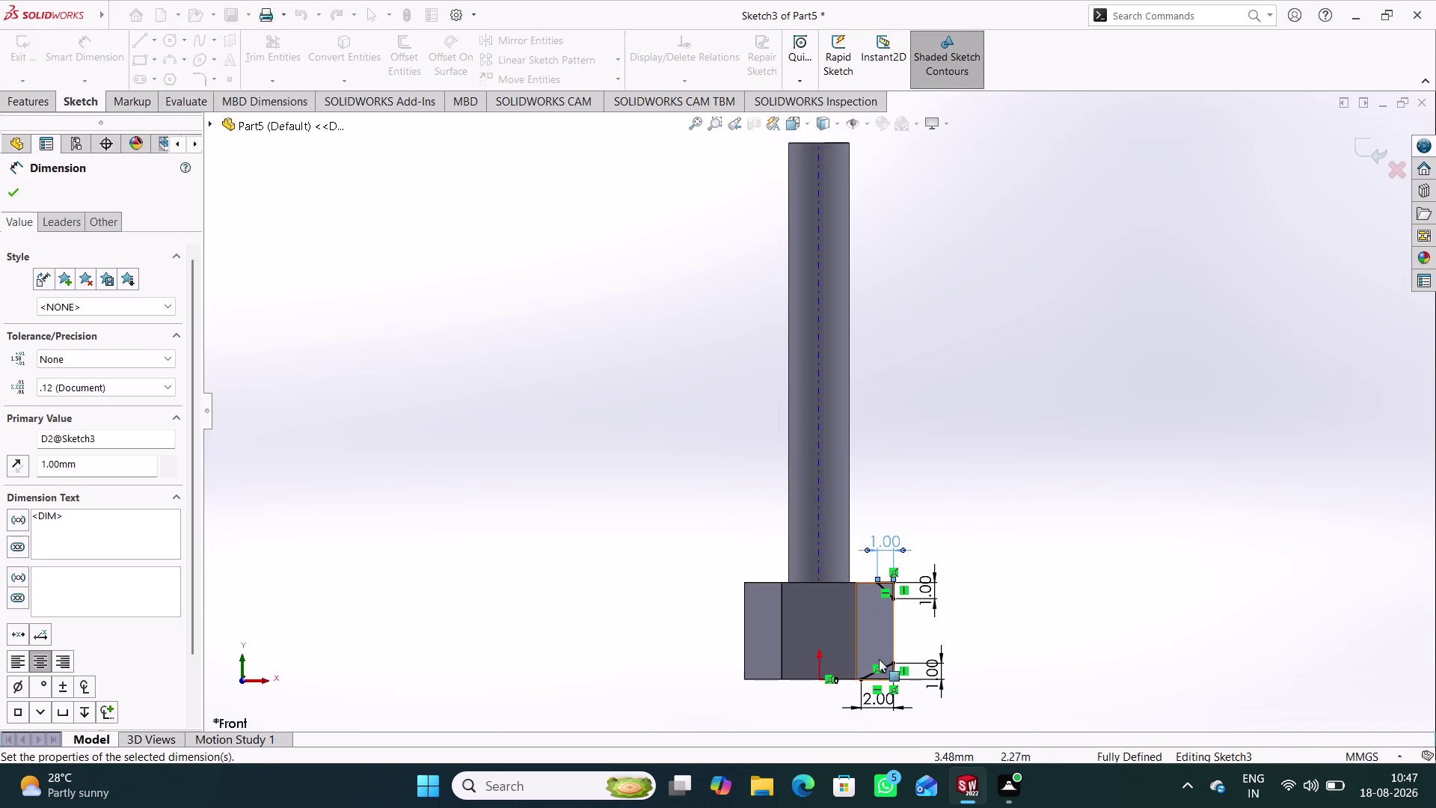
double_click(880, 703)
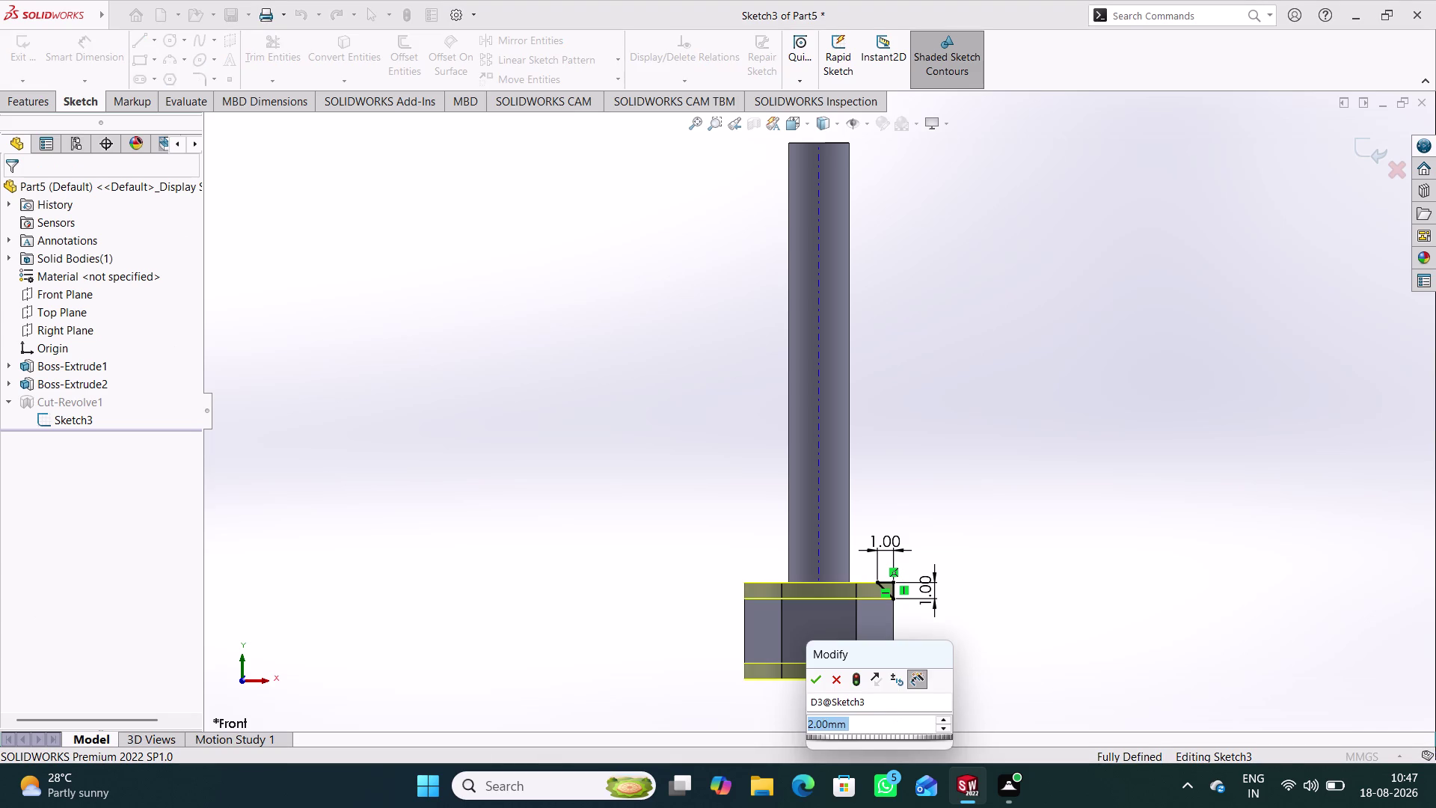
key(1)
key(Return)
key(Return)
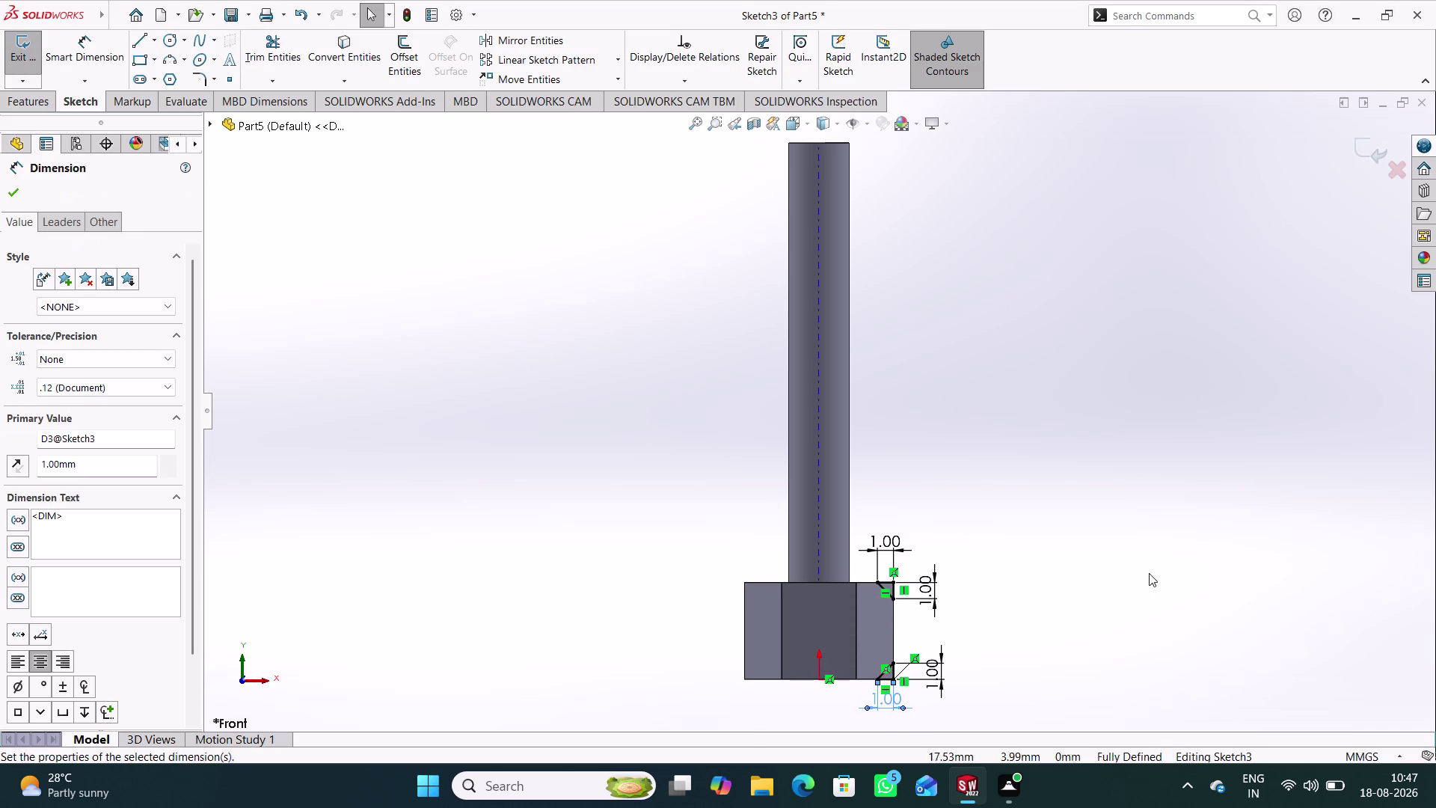
click(1150, 572)
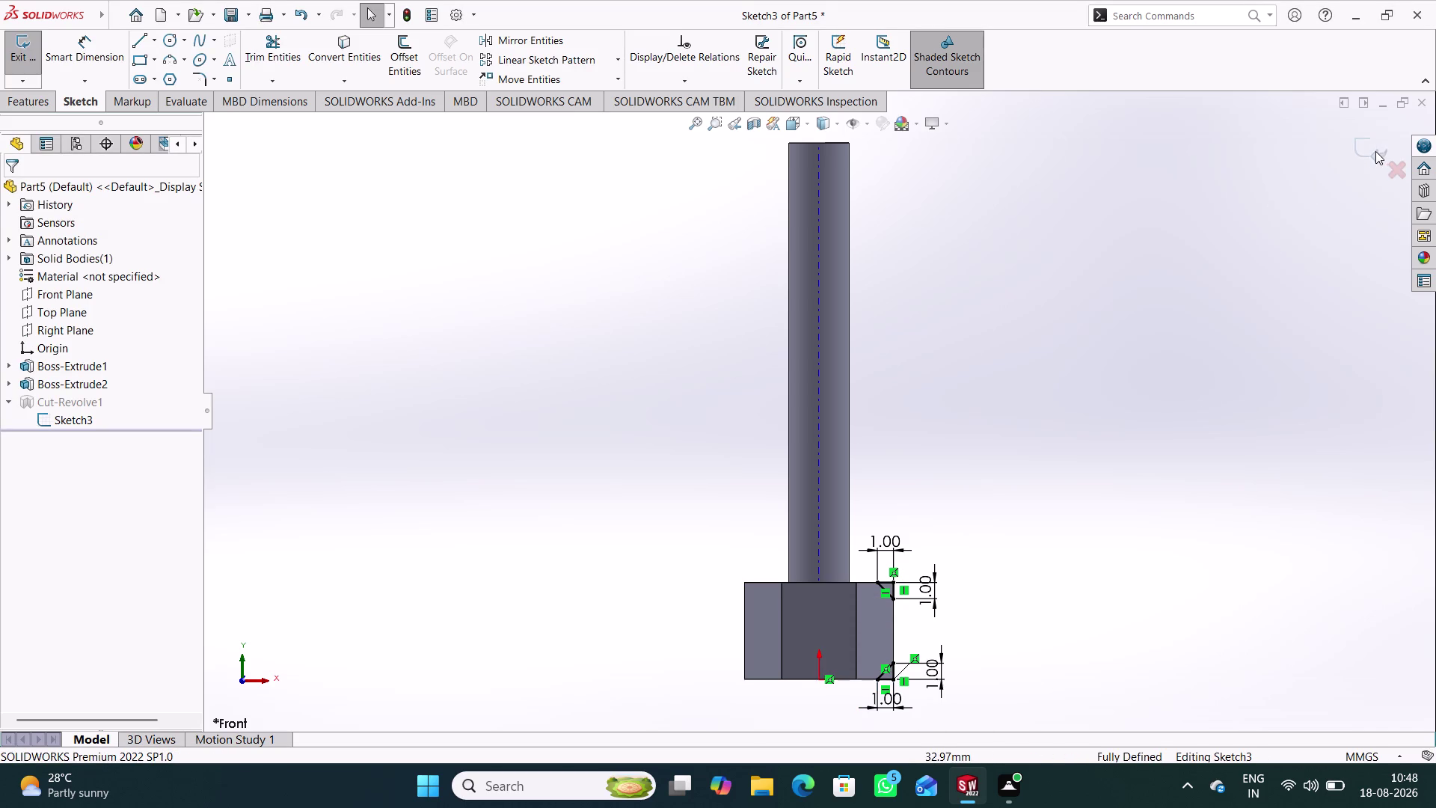
Exit the sketch, check the updated head, and switch to the Left view.
click(1376, 151)
middle_drag(1050, 453, 1100, 434)
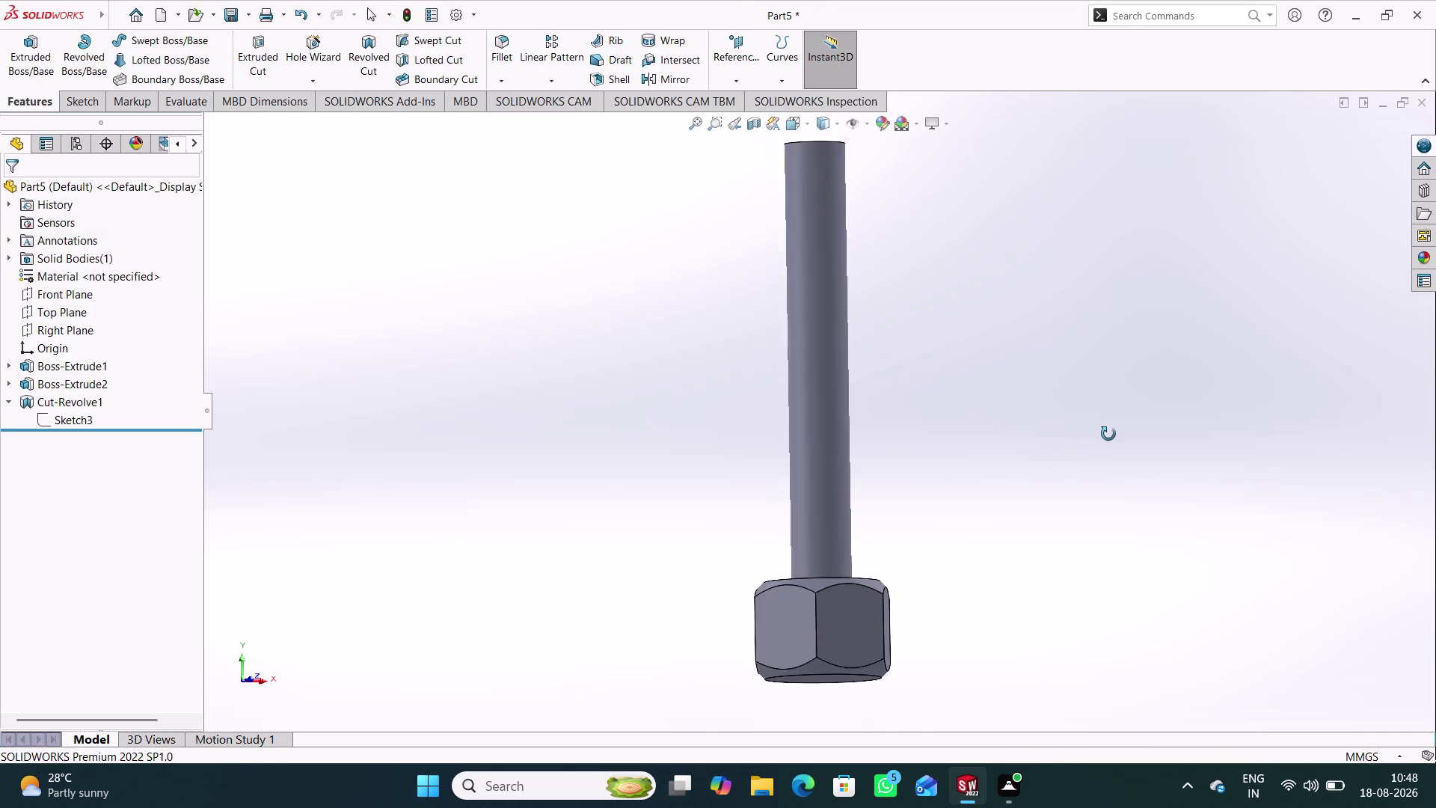
middle_drag(1100, 434, 1111, 468)
key(ctrl+1)
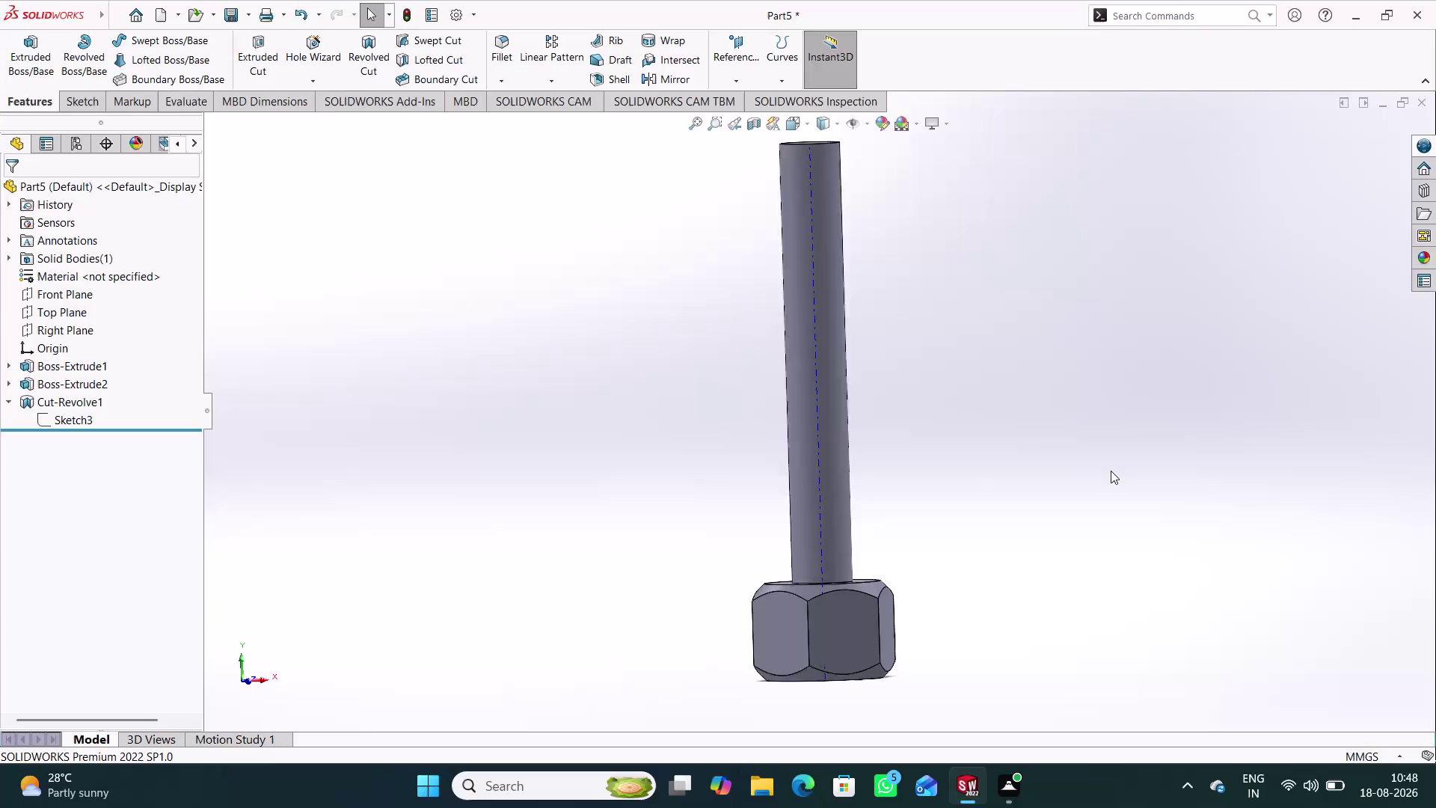
key(ctrl+2)
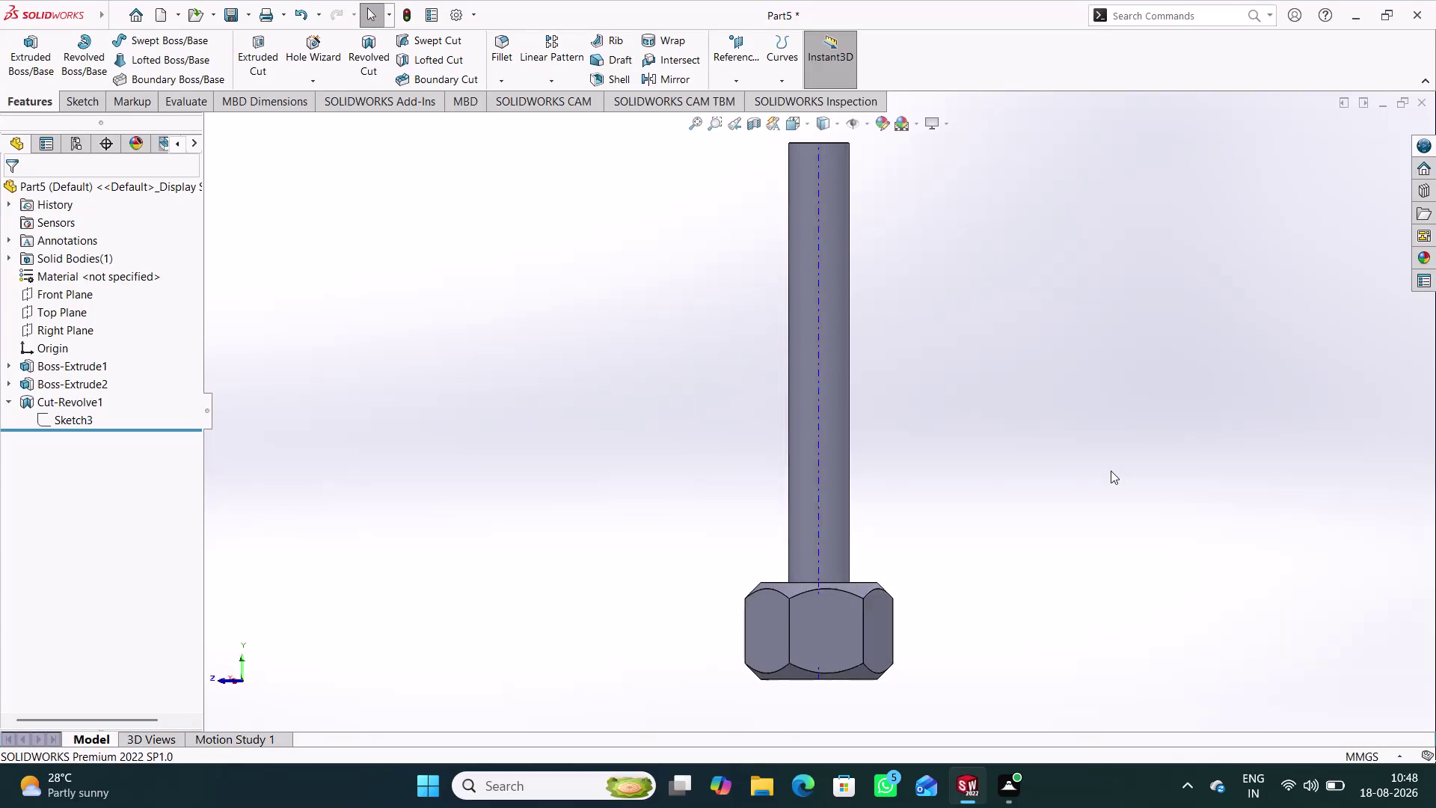
key(ctrl+3)
click(1081, 442)
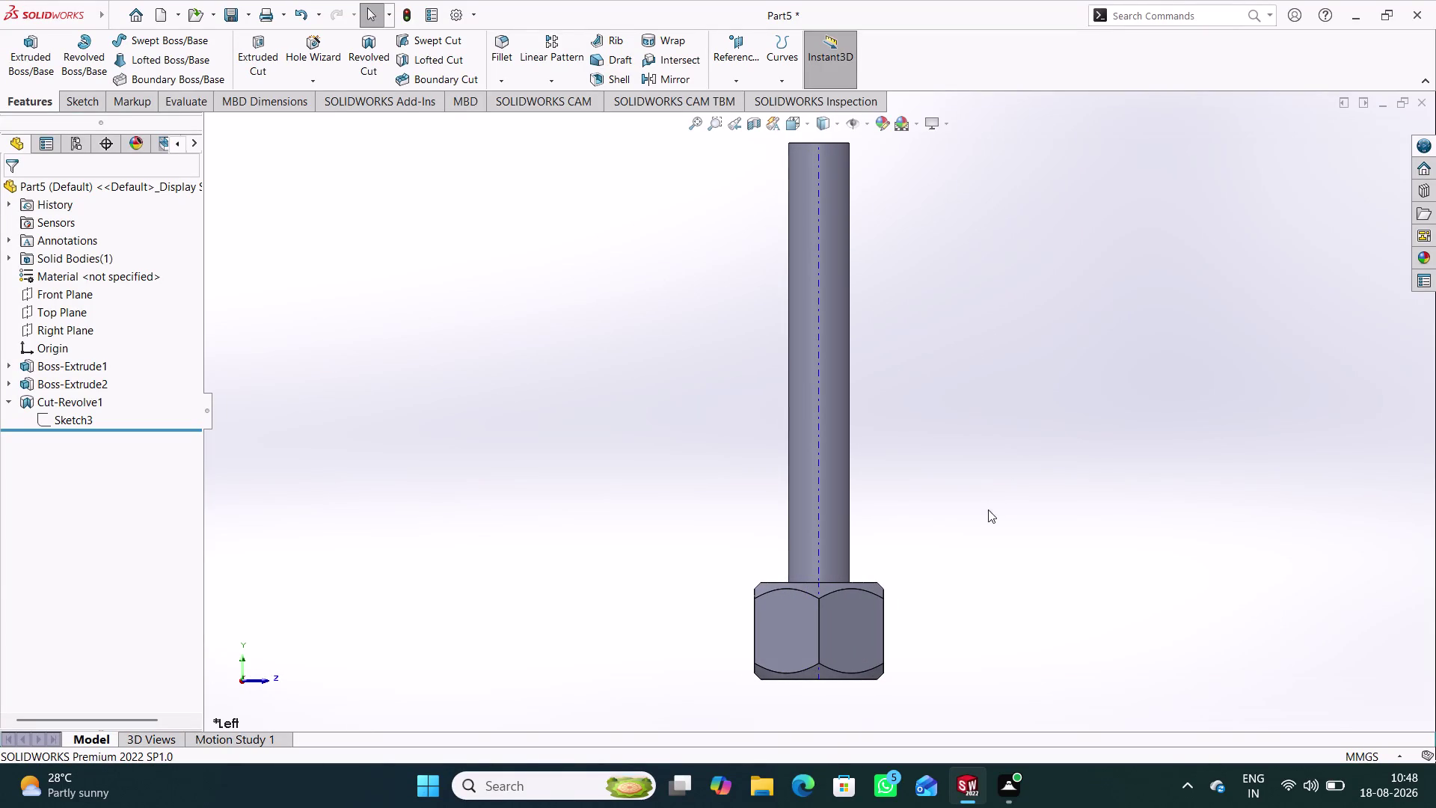
In the material library, apply Chrome Stainless Steel, then Cast Stainless Steel.
right_click(87, 280)
click(129, 287)
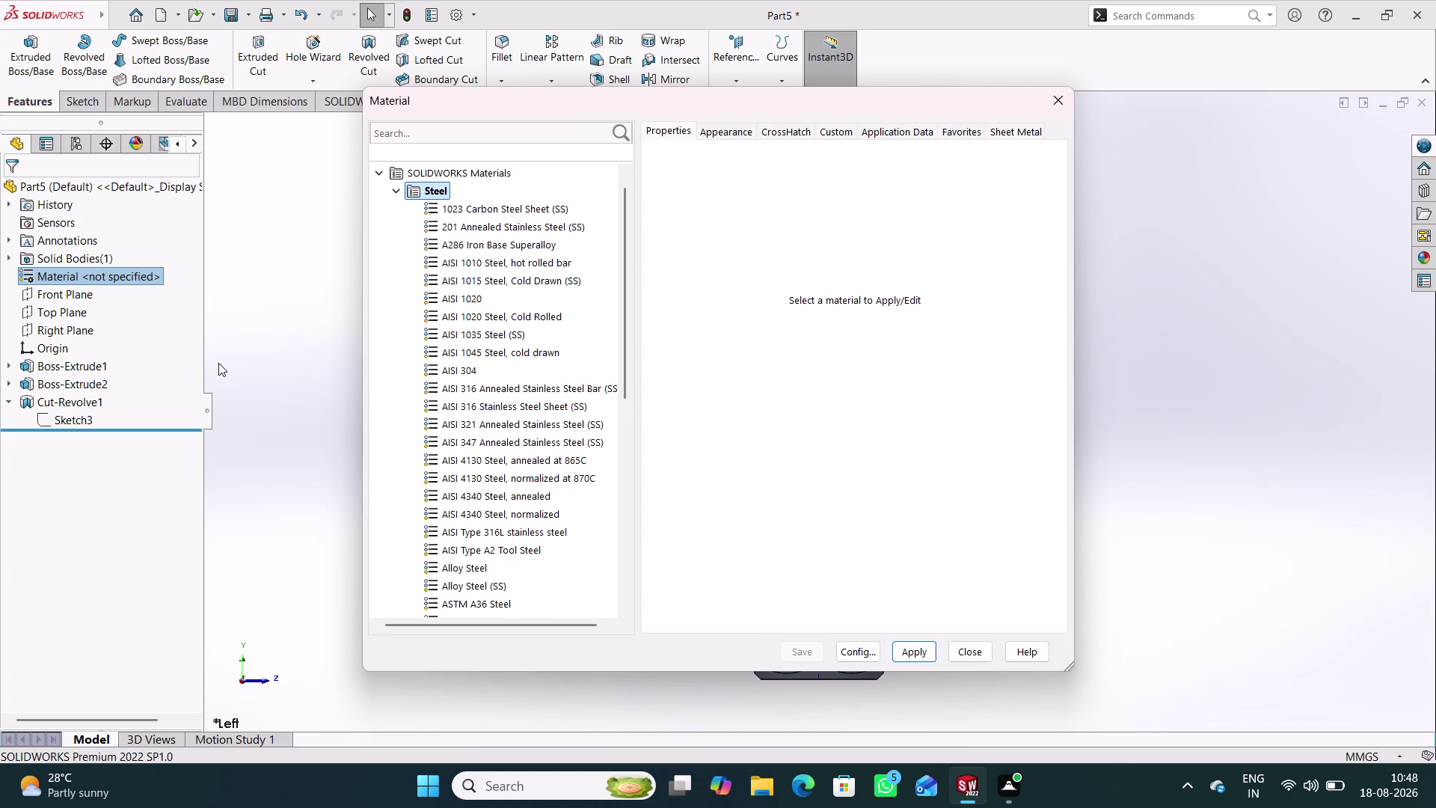
scroll(down, 3)
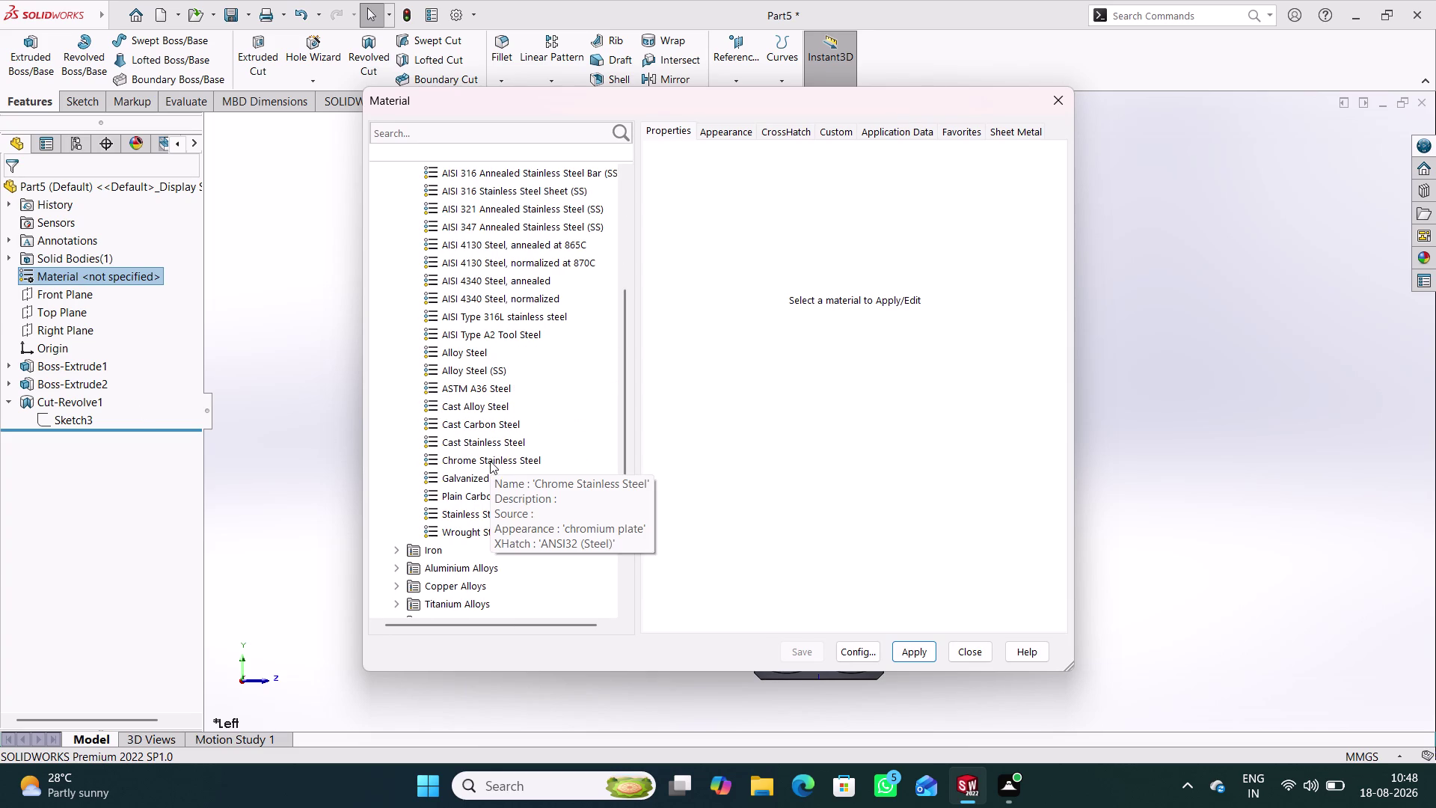
click(490, 461)
click(907, 646)
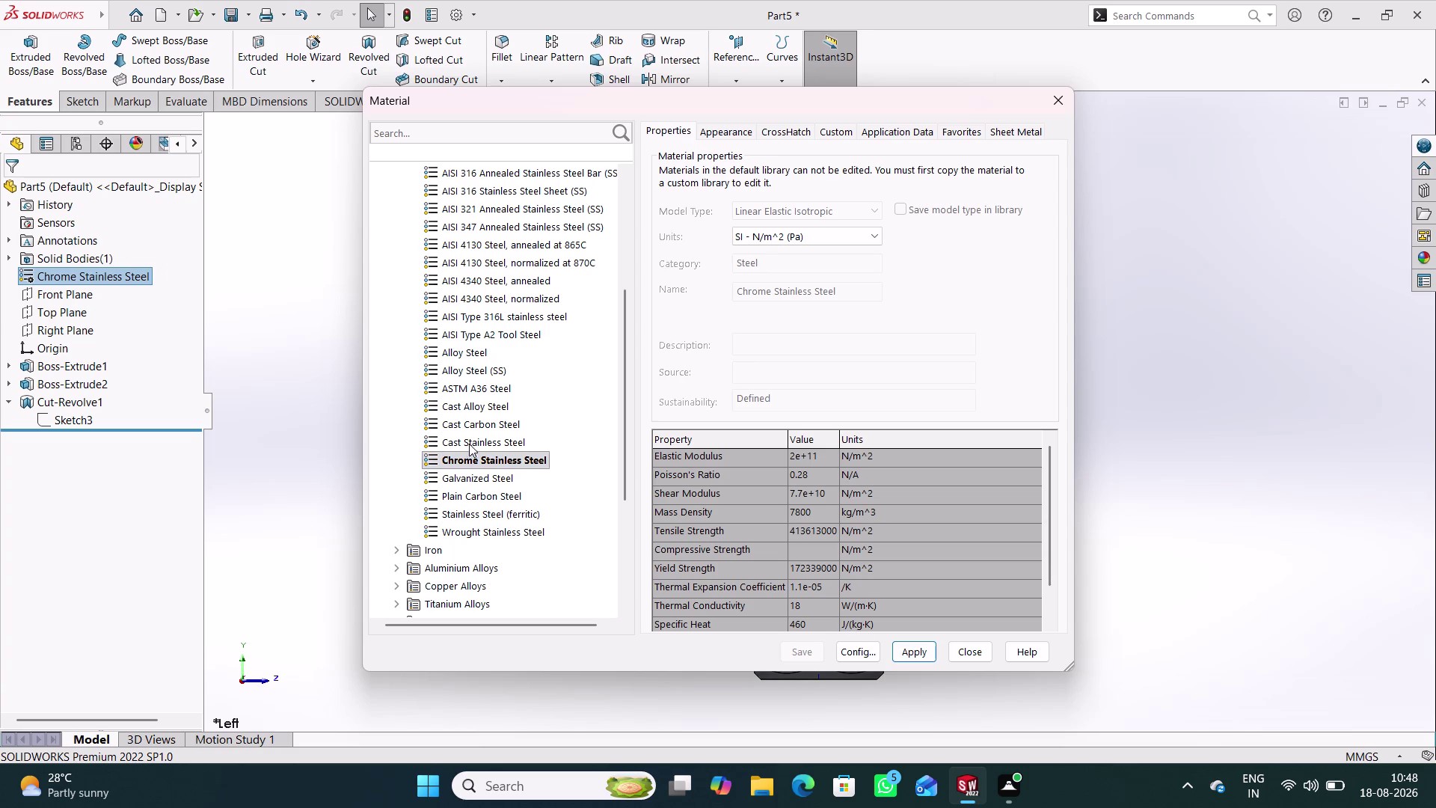
click(470, 441)
click(911, 651)
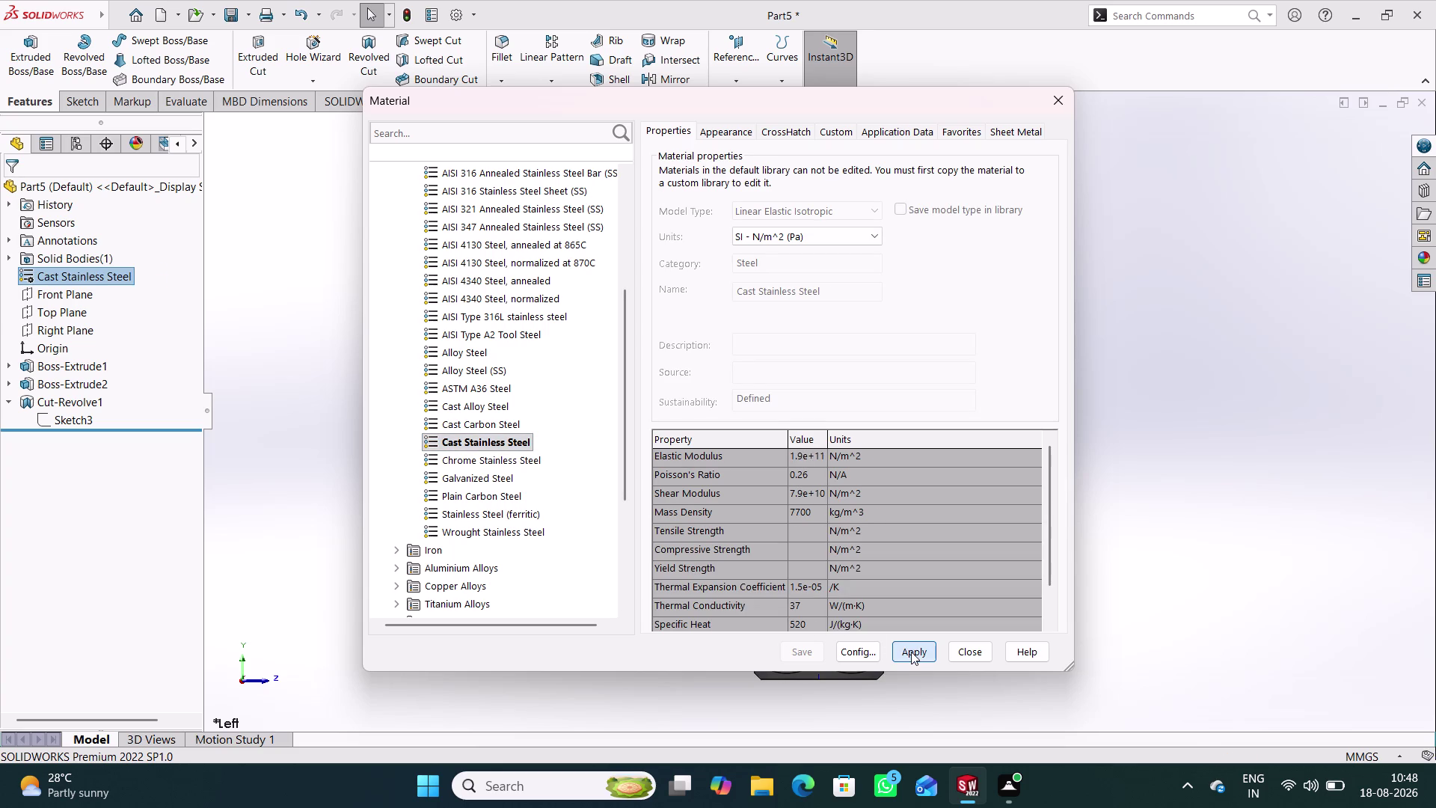
Try aluminium alloys 2018, 2219-T62 and 201.0-T7 Insulated Mold Casting (SS).
double_click(461, 562)
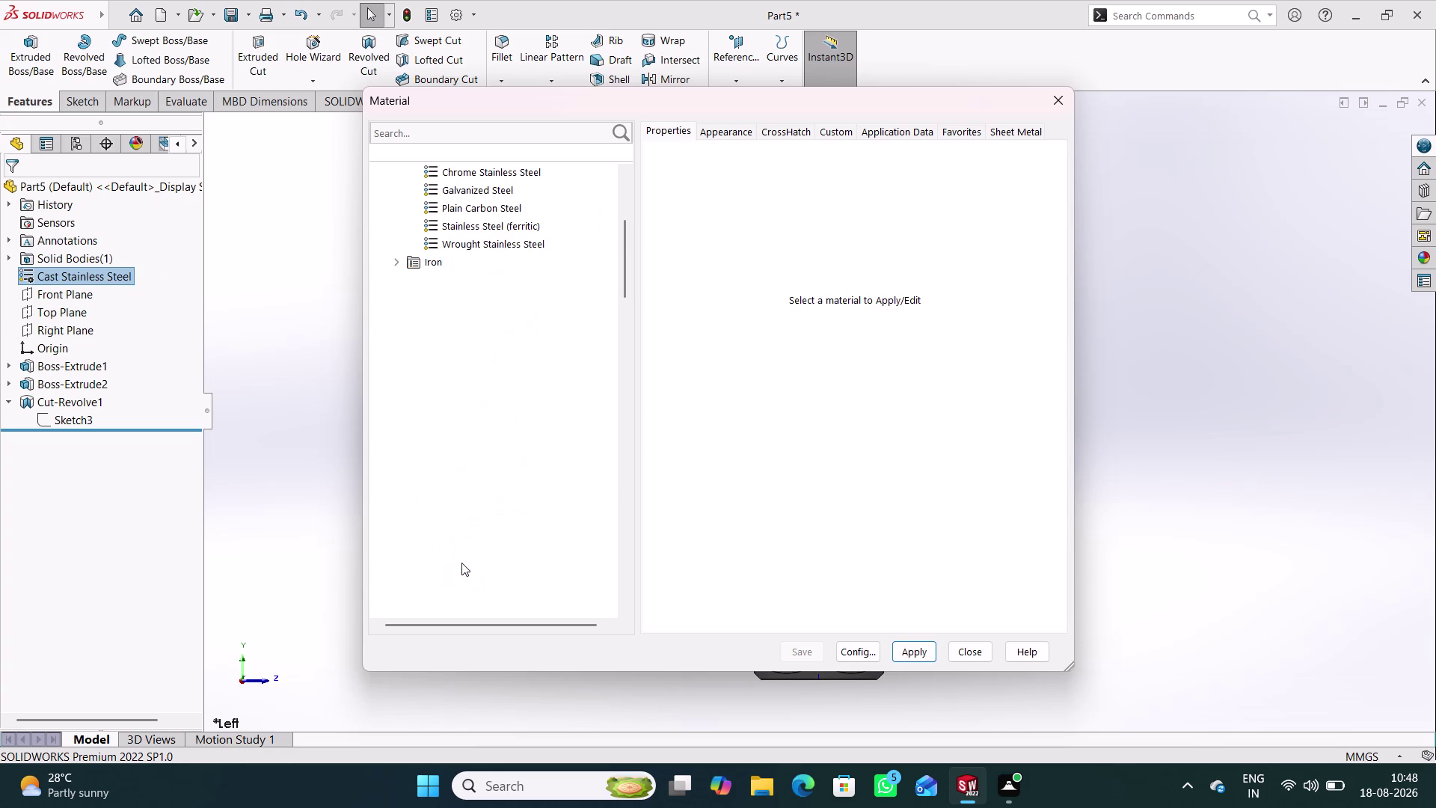
click(469, 560)
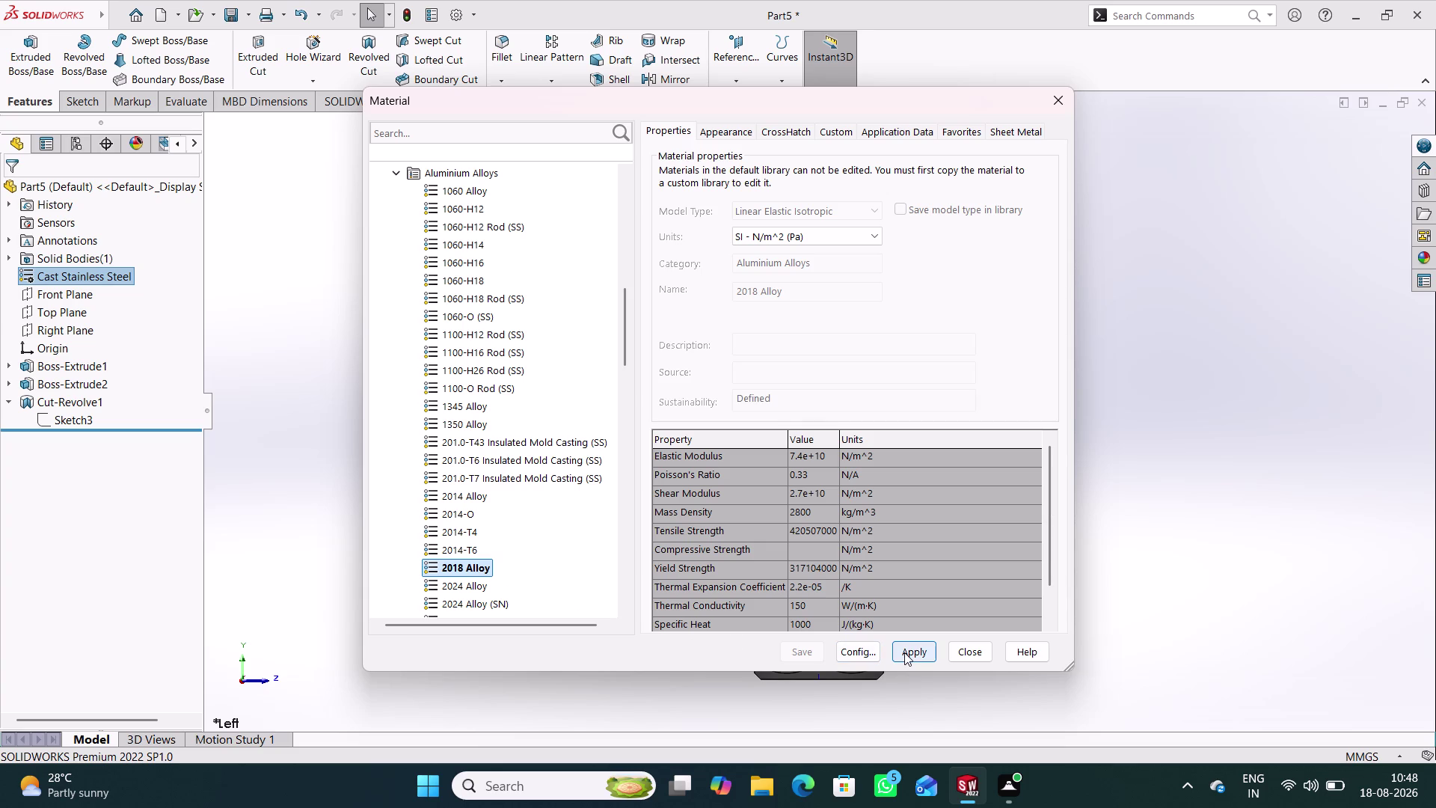
click(904, 652)
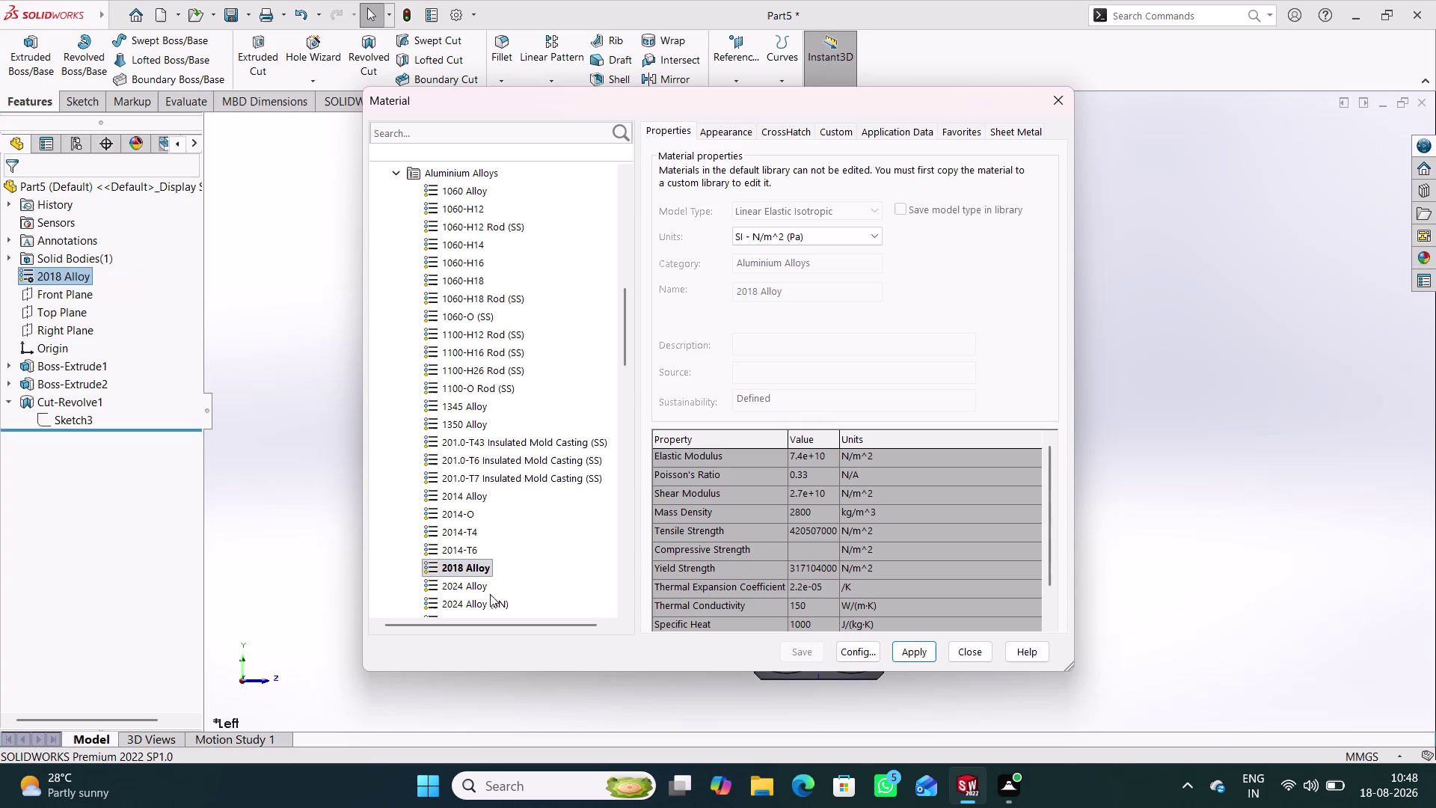
scroll(down, 3)
double_click(478, 582)
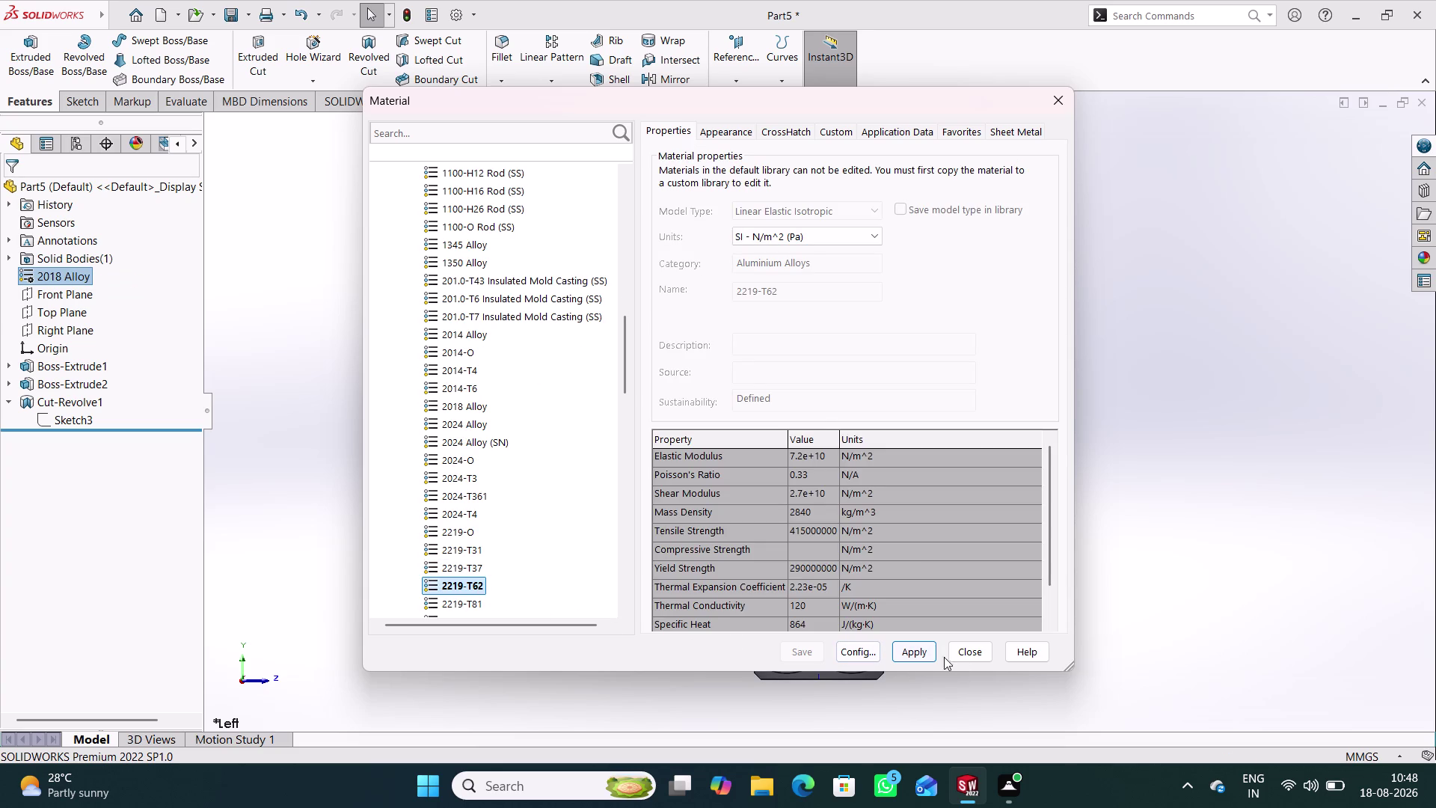
click(918, 649)
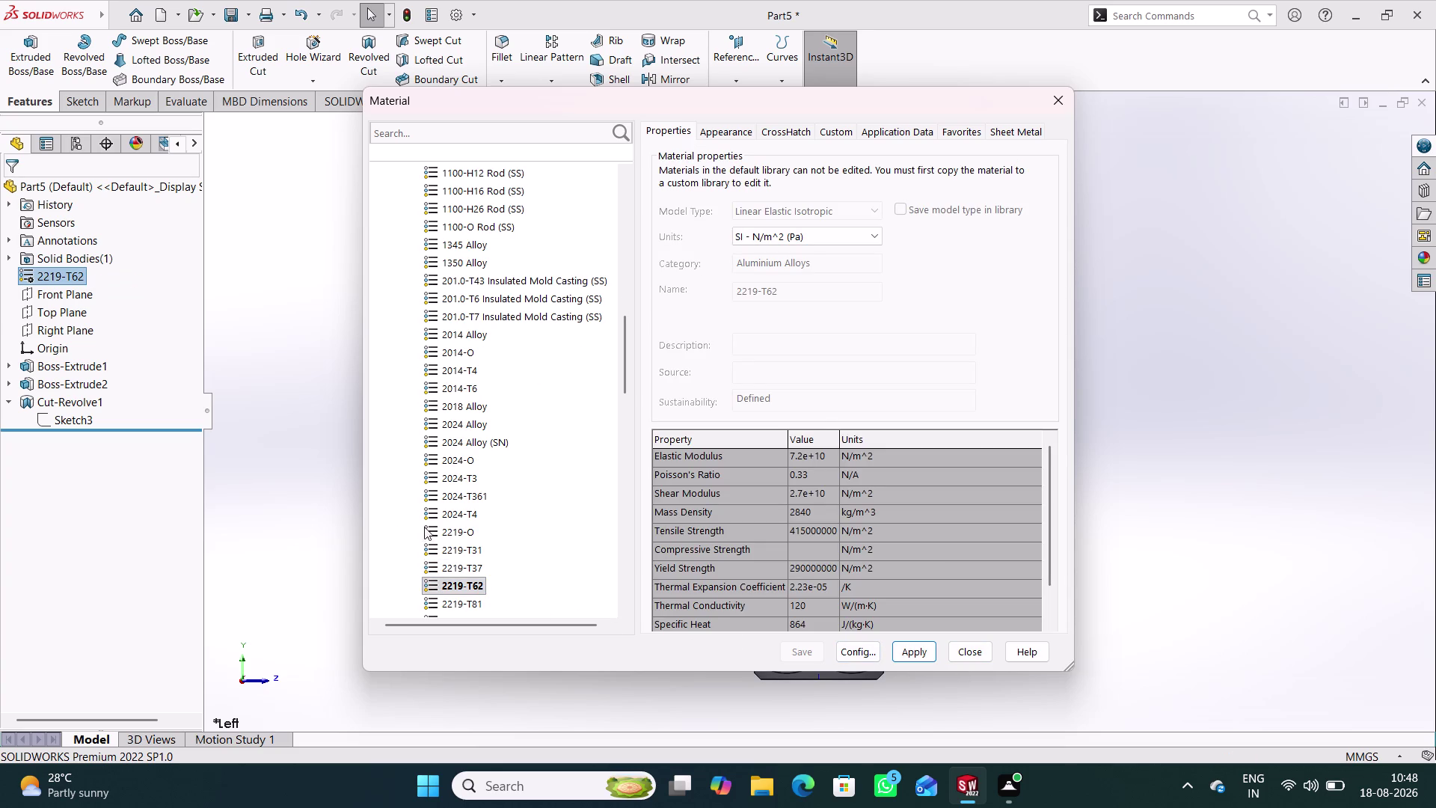
click(523, 316)
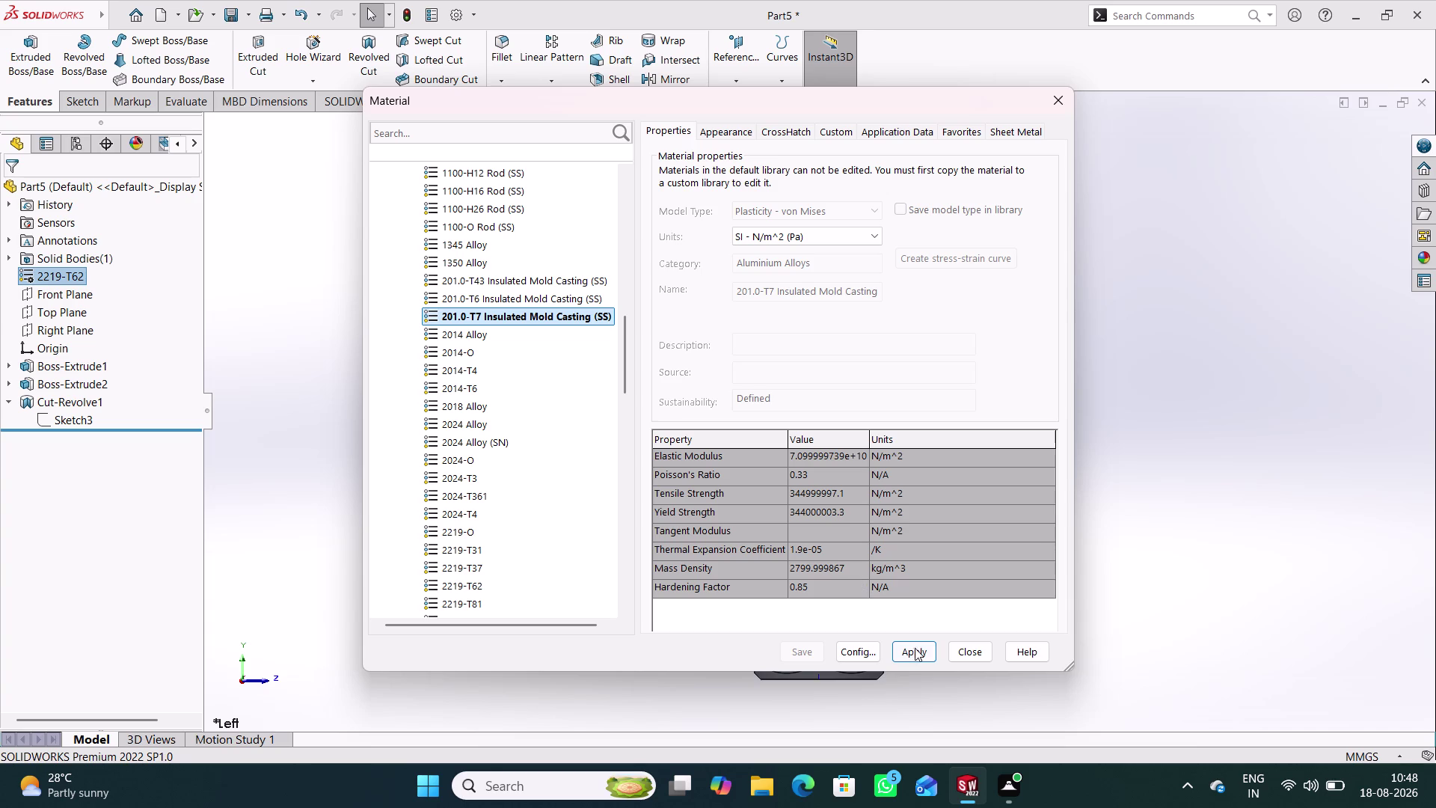
click(915, 651)
Apply 3003-H18 and 356.0-T6, finish with 6063-O, Extruded Rod (SS), and close.
scroll(down, 3)
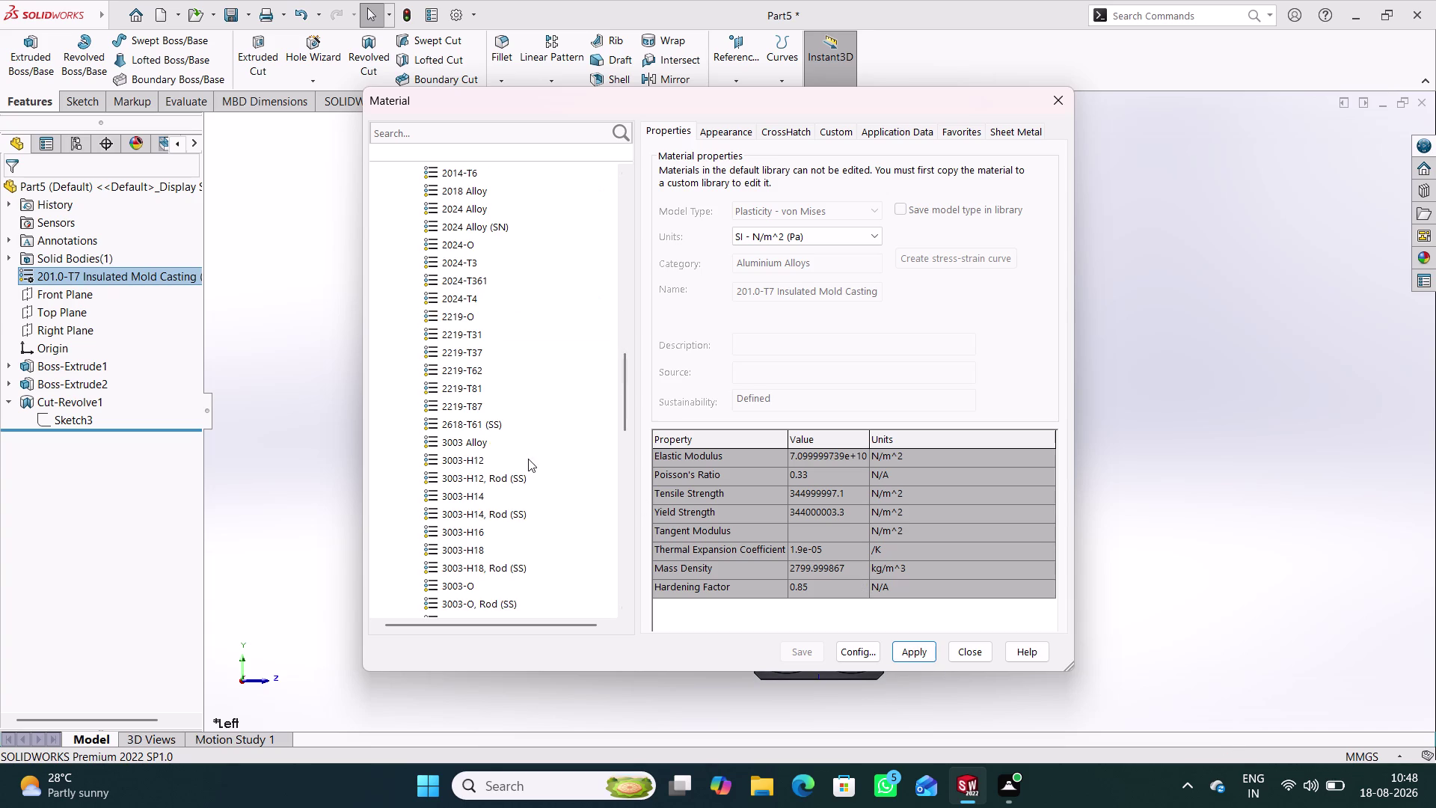
click(496, 564)
click(908, 652)
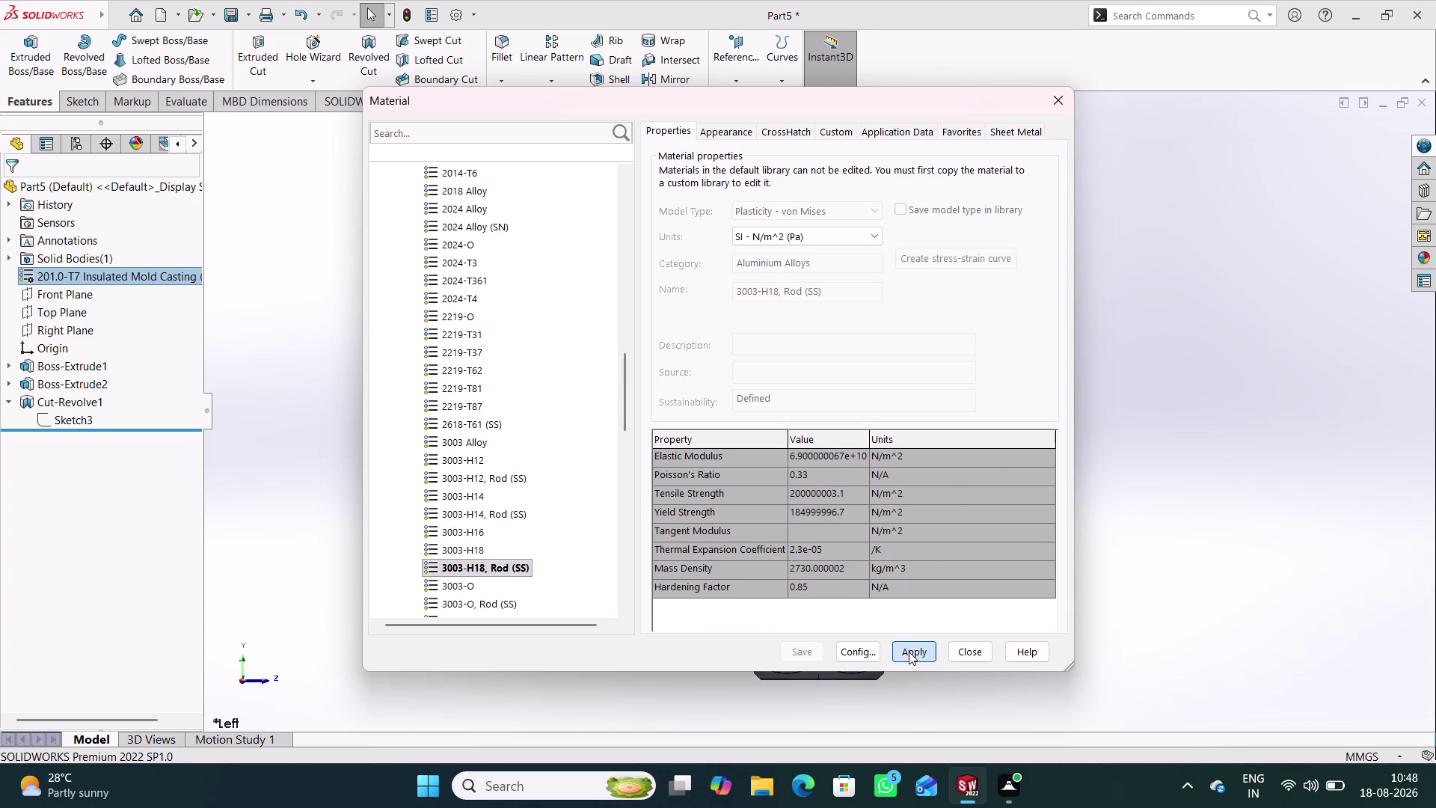
scroll(down, 3)
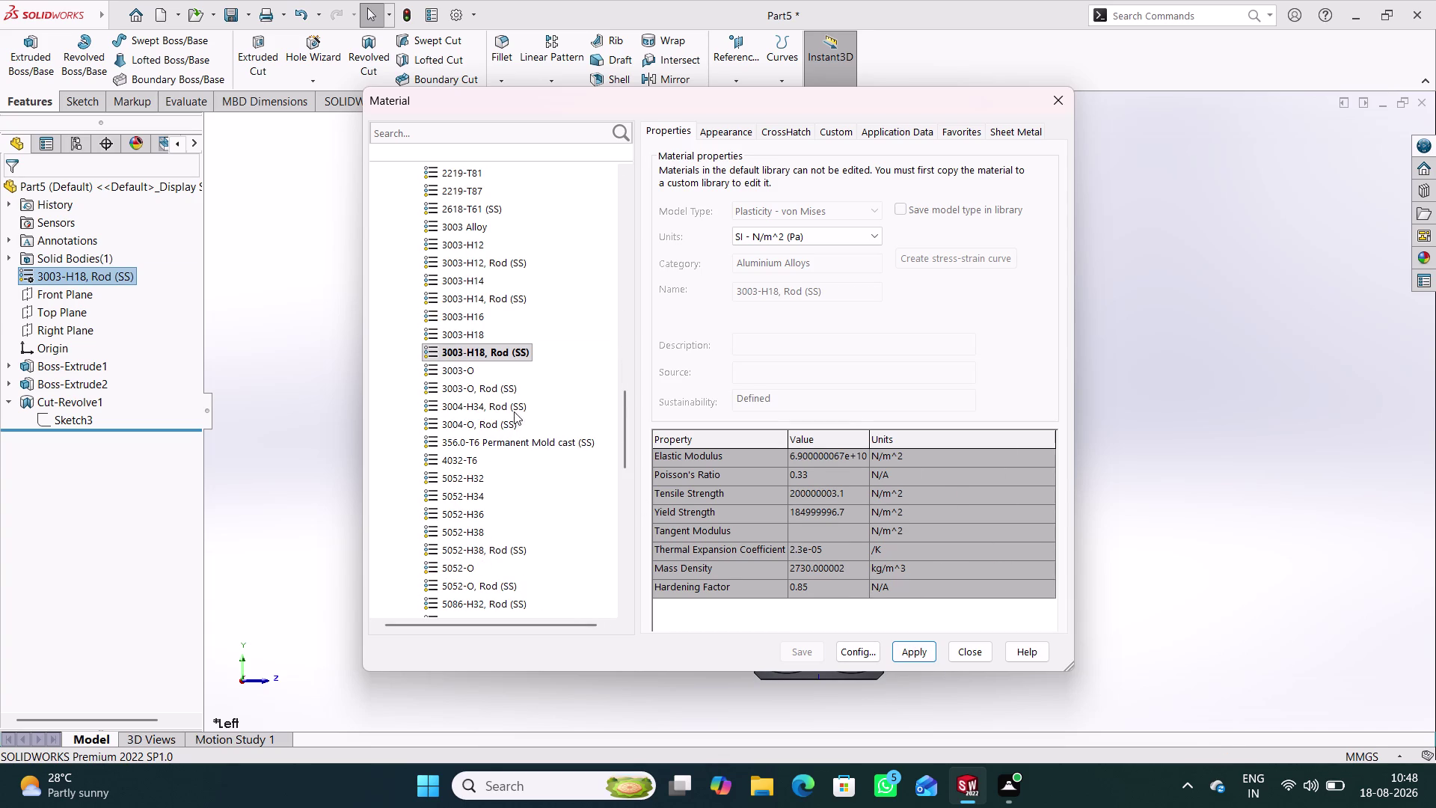
click(520, 393)
click(923, 654)
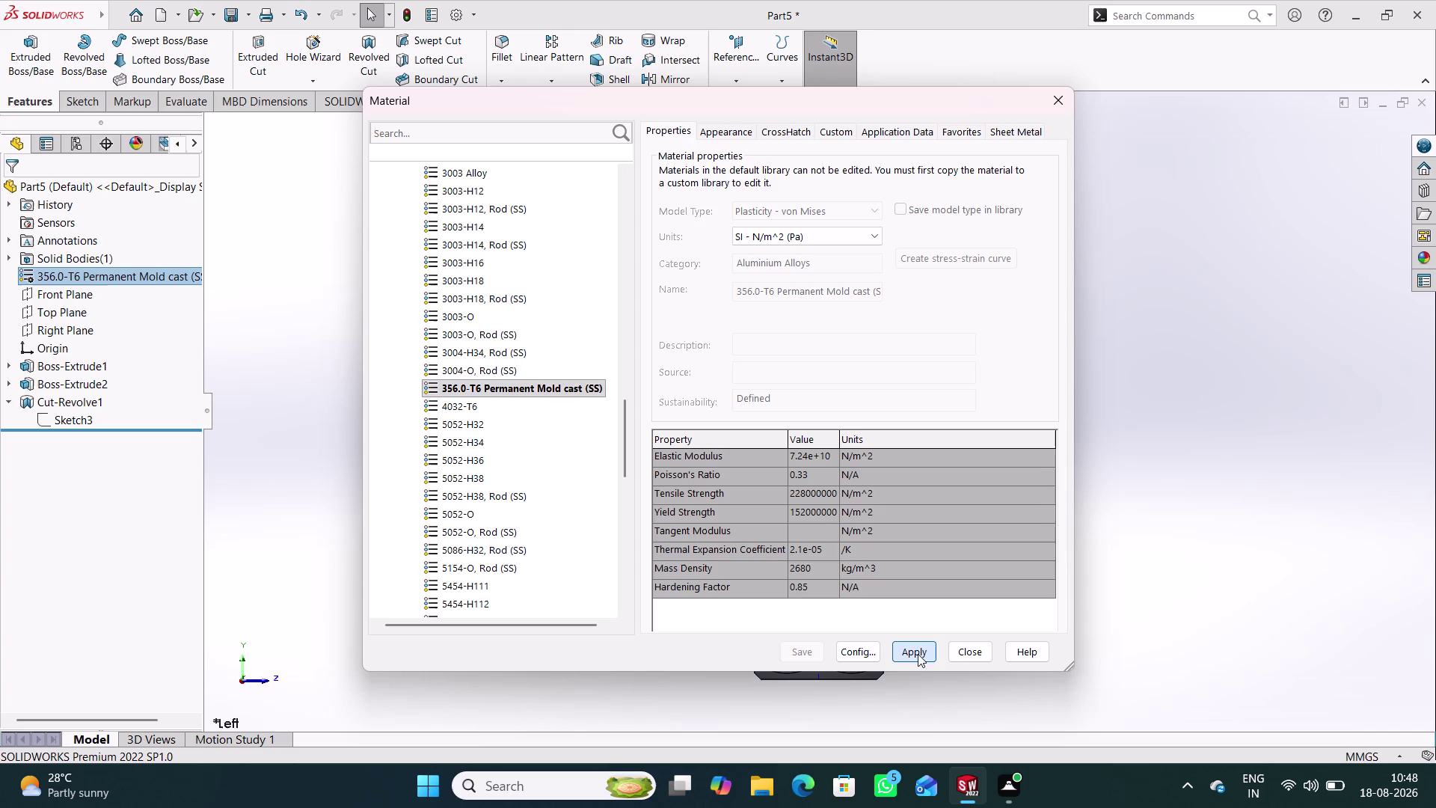
scroll(down, 3)
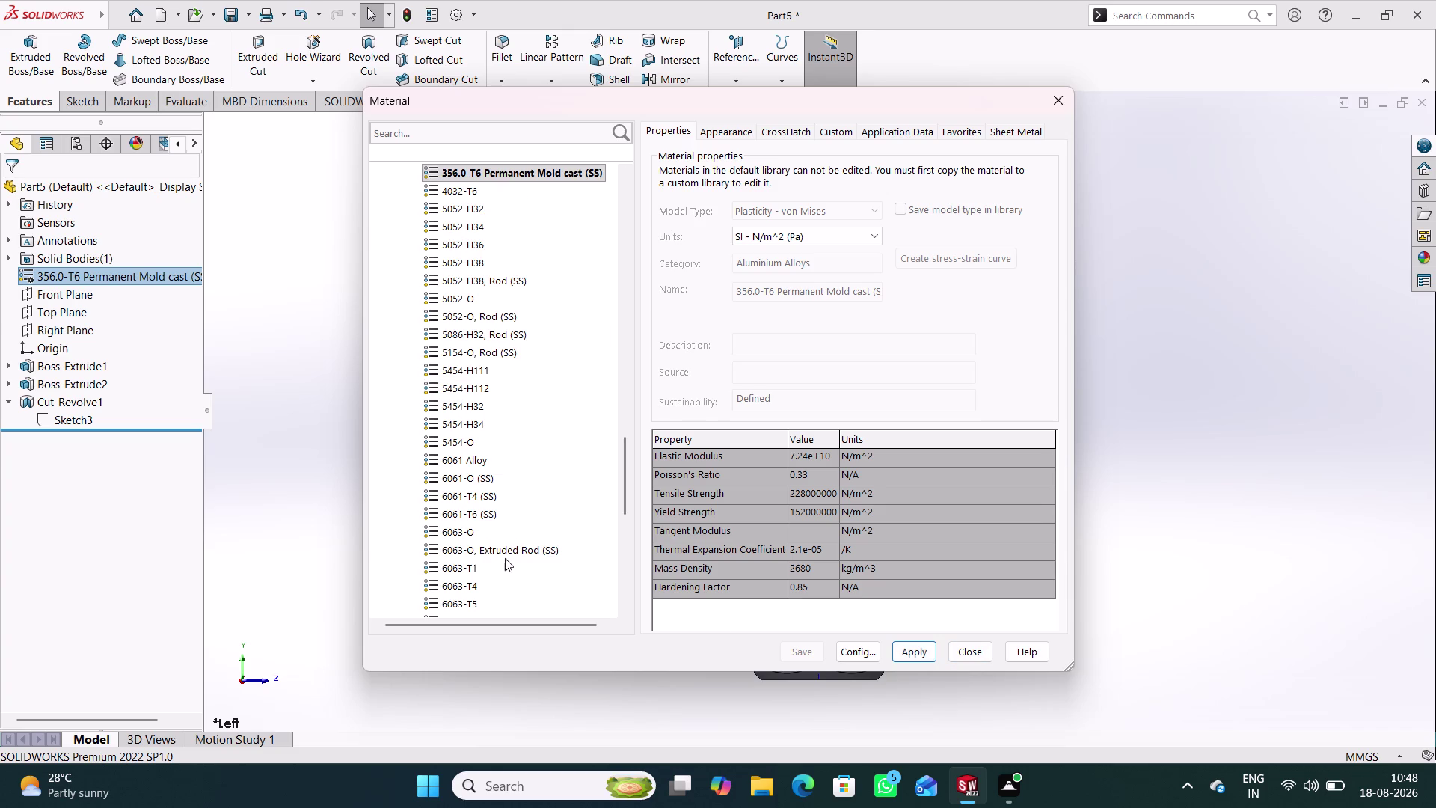
click(509, 554)
click(921, 653)
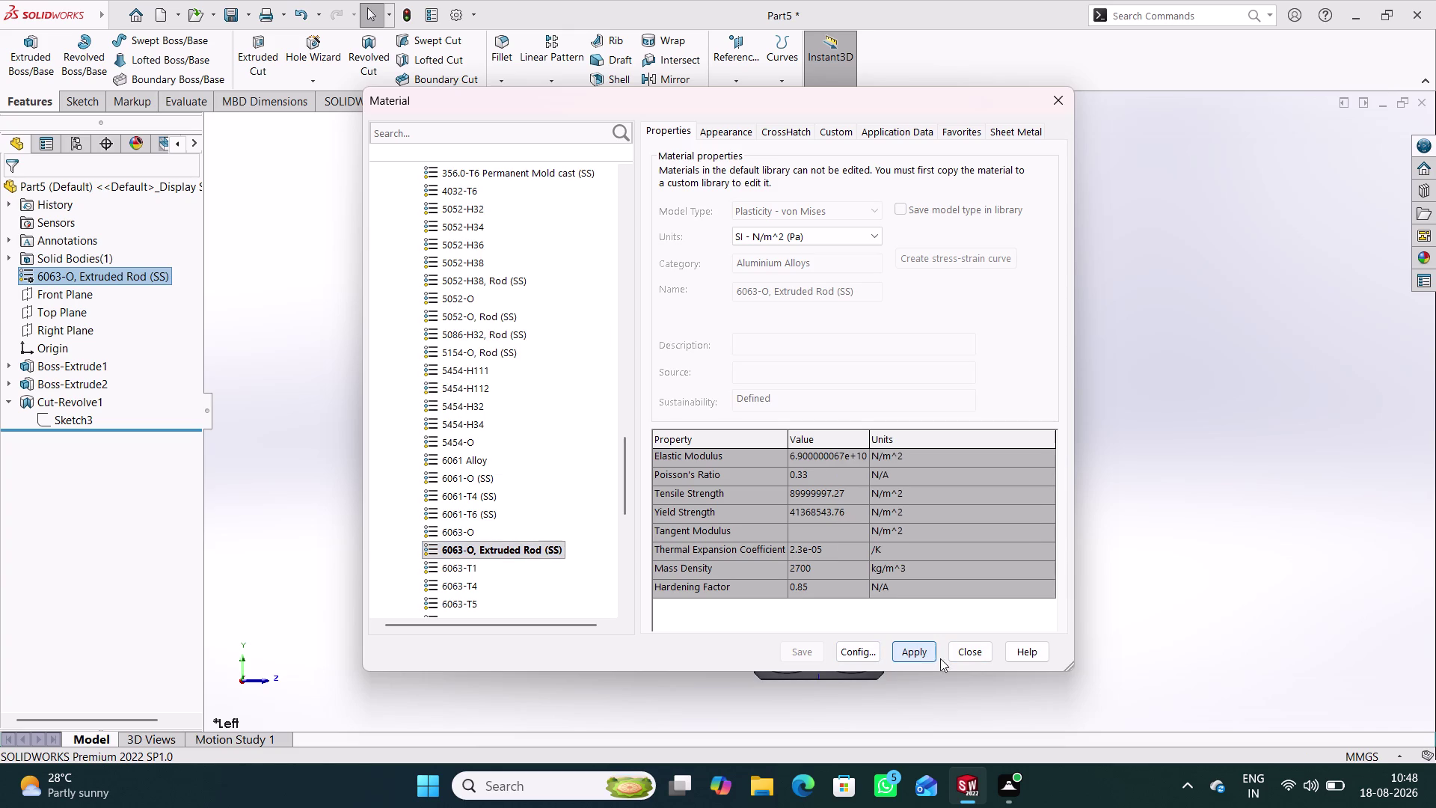
click(969, 656)
Edit the material, apply C355.0-T61 then Alumina, and close the library.
middle_drag(963, 629, 759, 618)
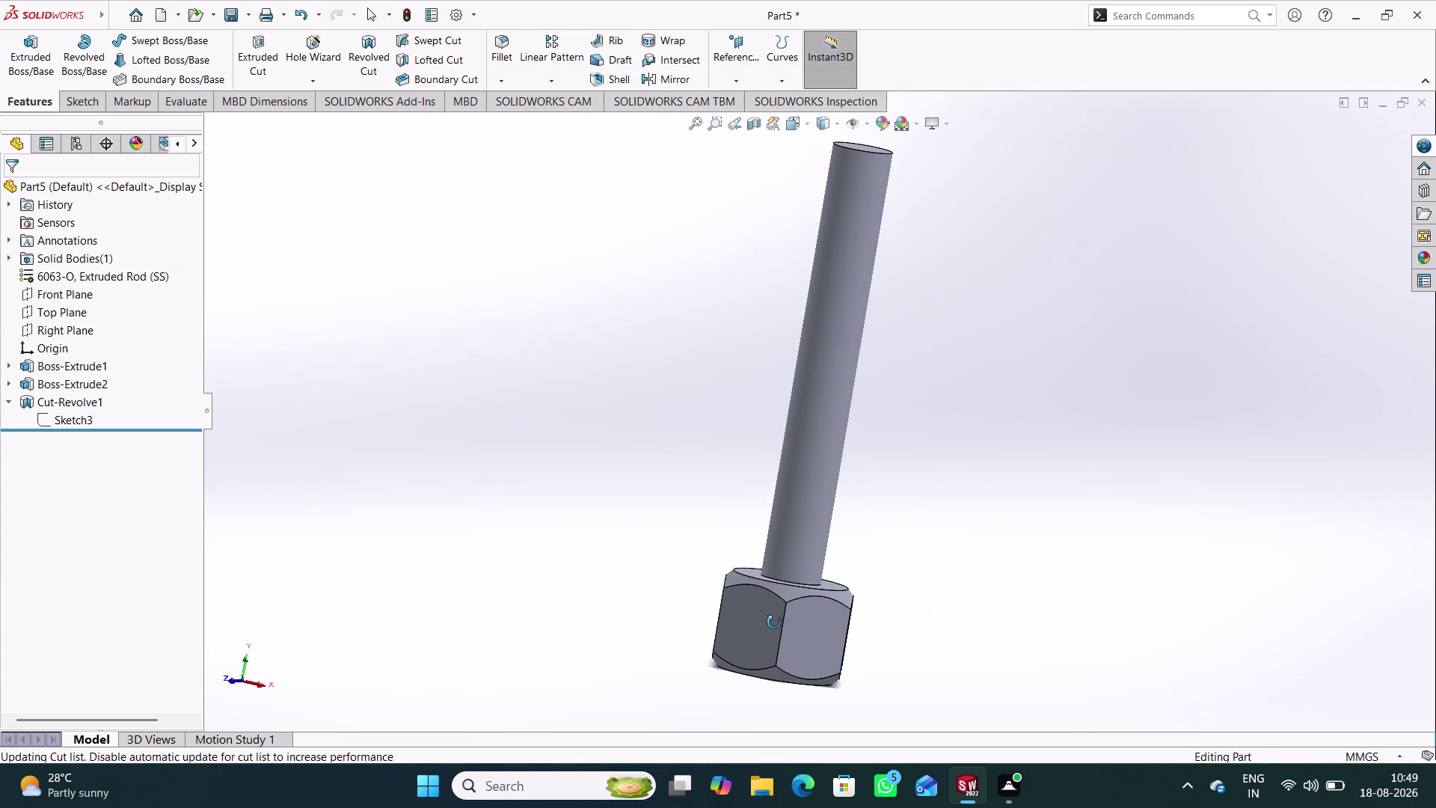
middle_drag(759, 618, 776, 623)
right_click(98, 280)
click(158, 300)
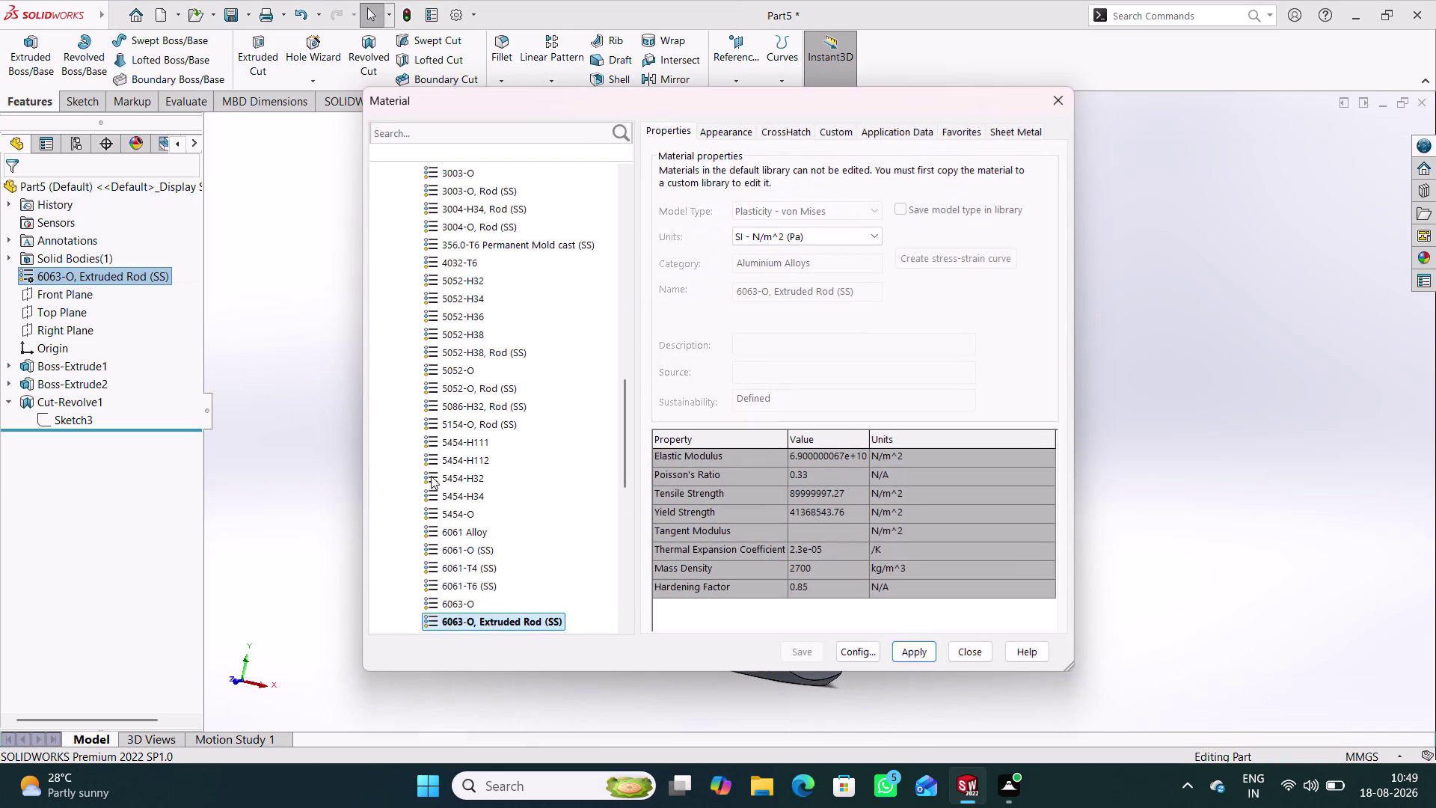
scroll(down, 3)
scroll(down, 3)
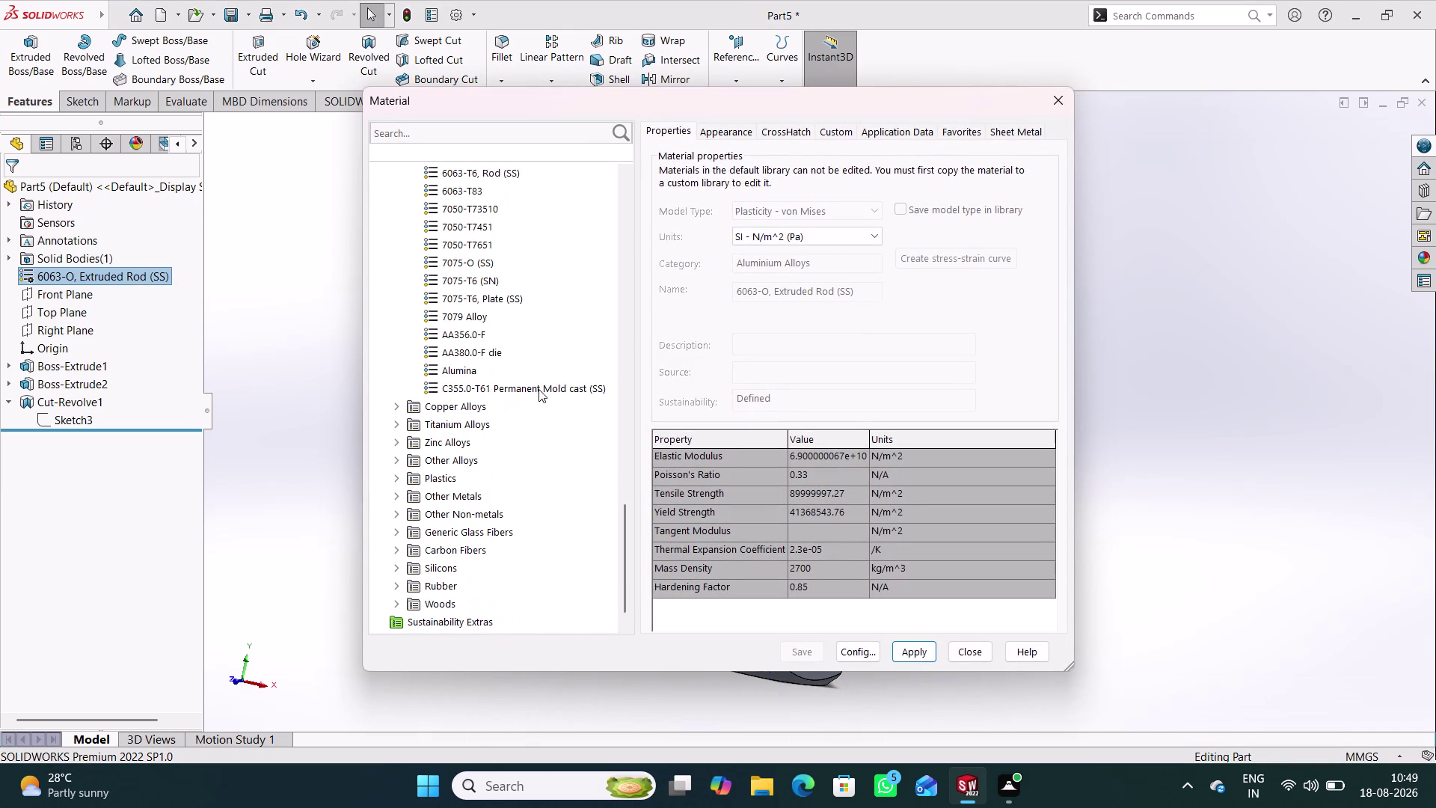
click(538, 387)
click(910, 659)
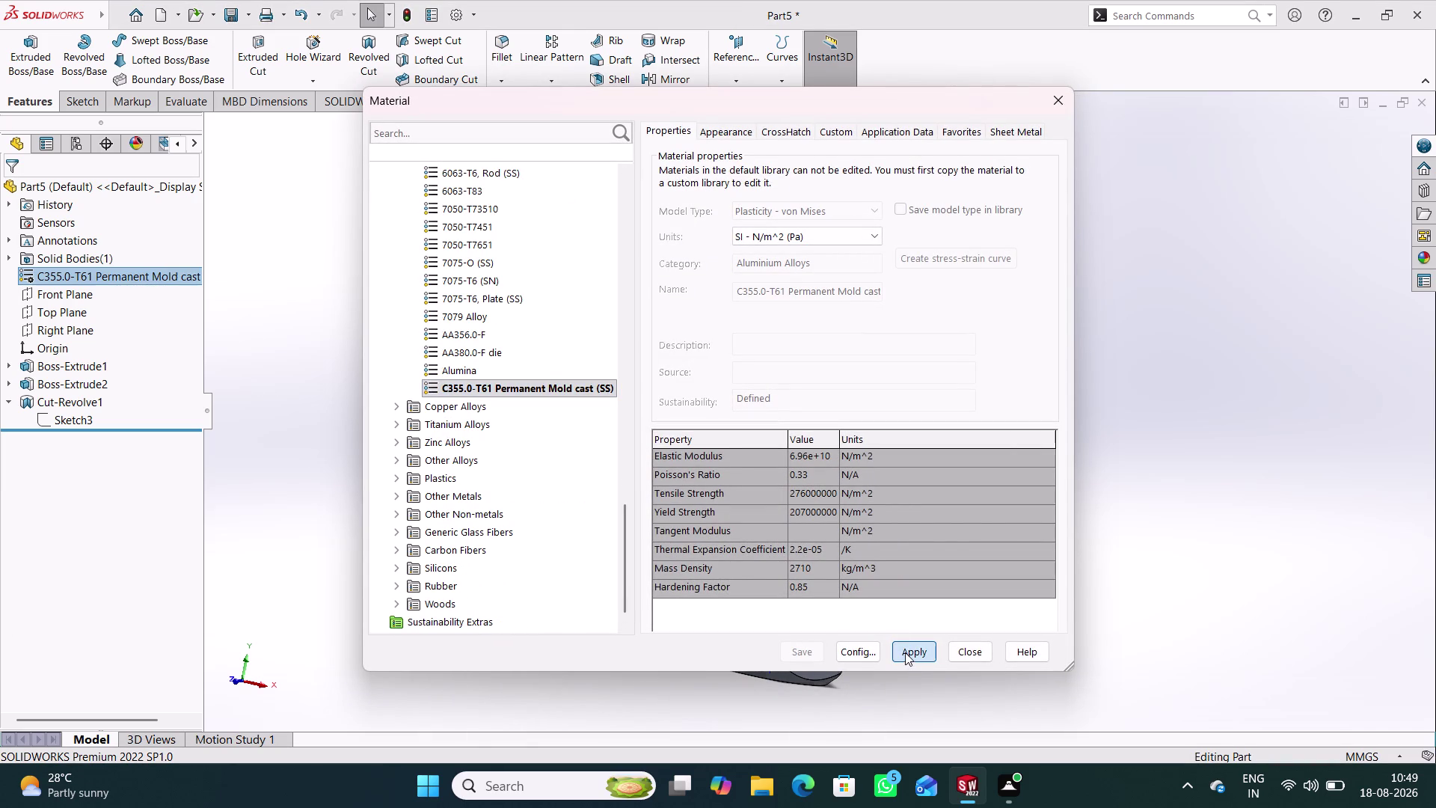
click(480, 362)
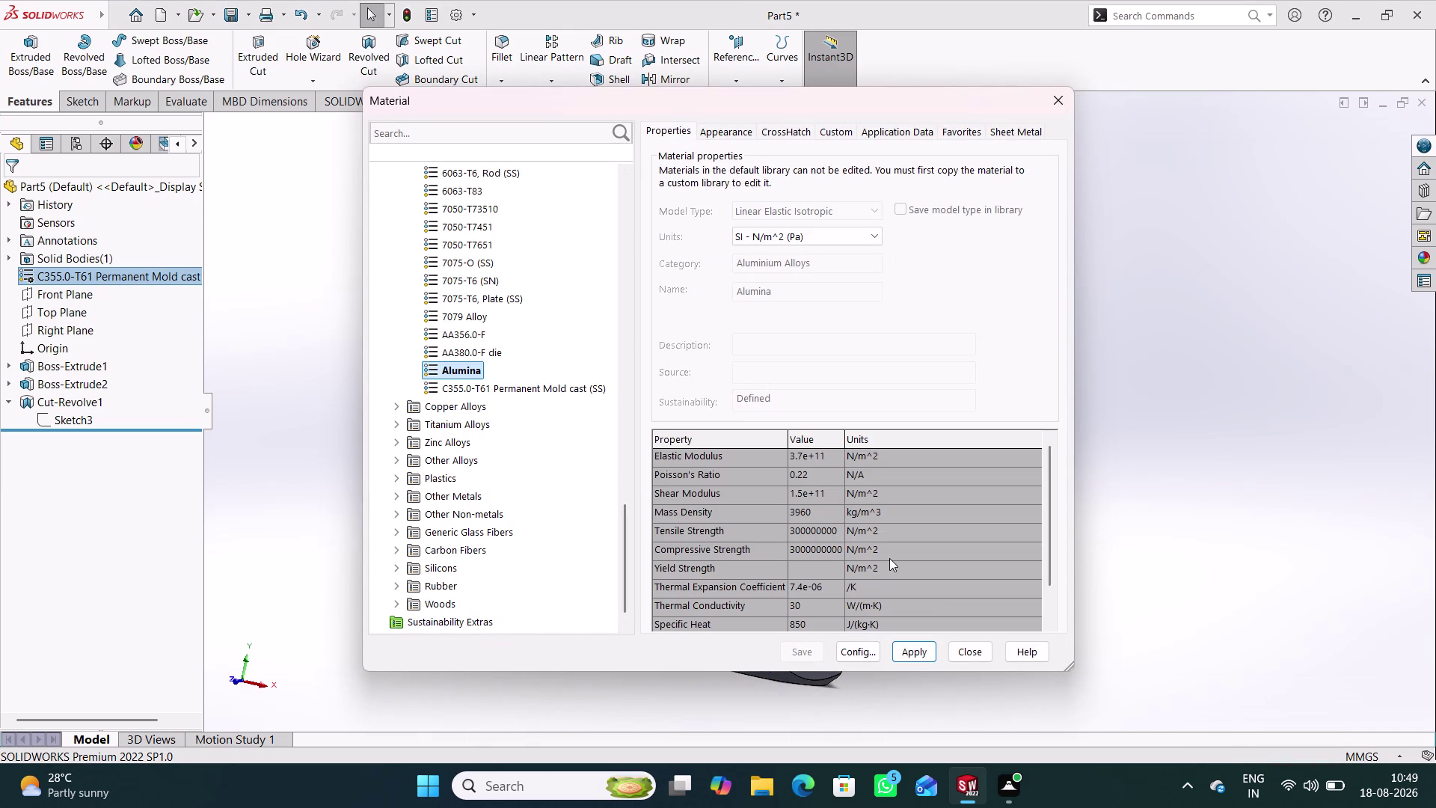
click(911, 646)
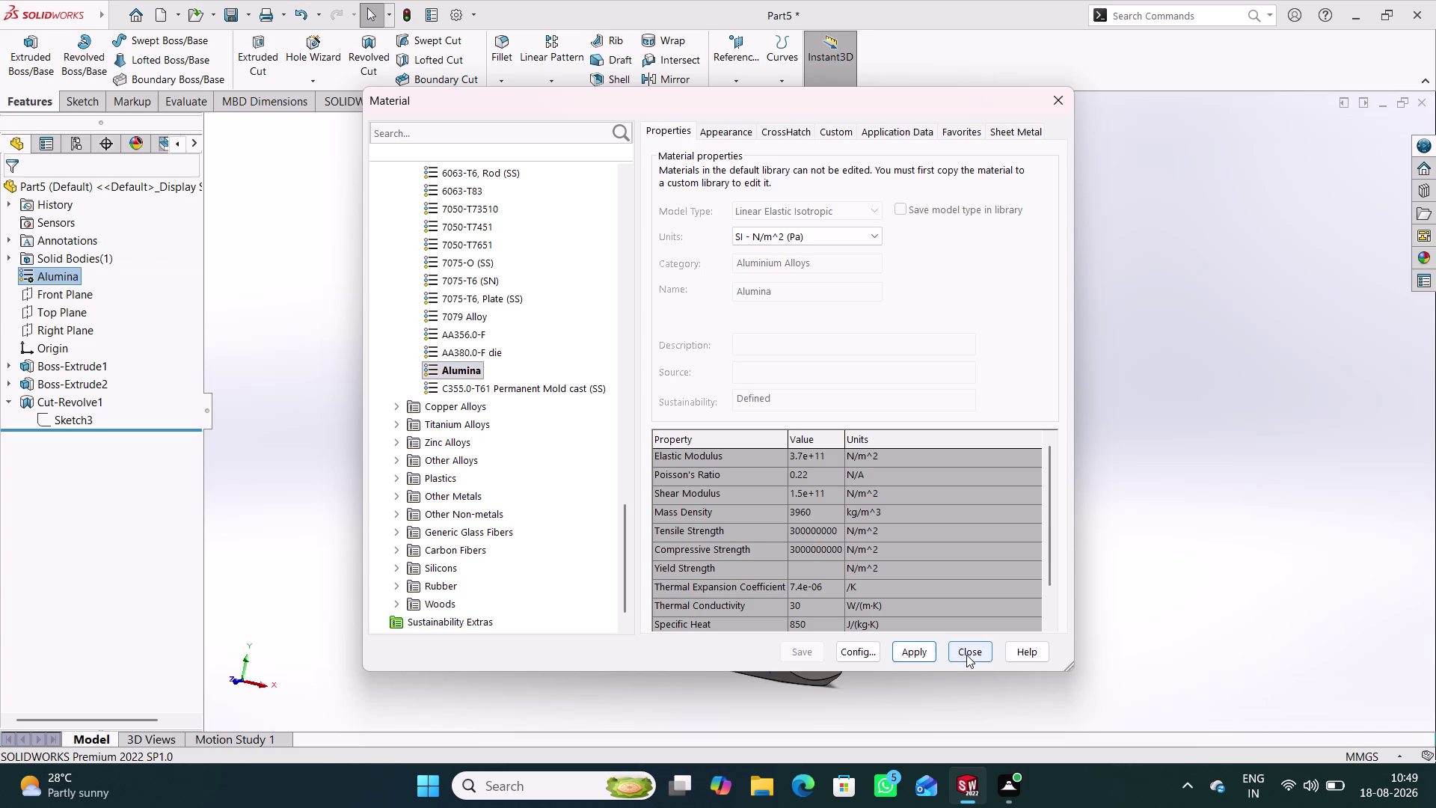
click(967, 655)
Turn off Temporary Axes in Hide/Show Items to hide the axis line.
middle_drag(941, 618, 922, 585)
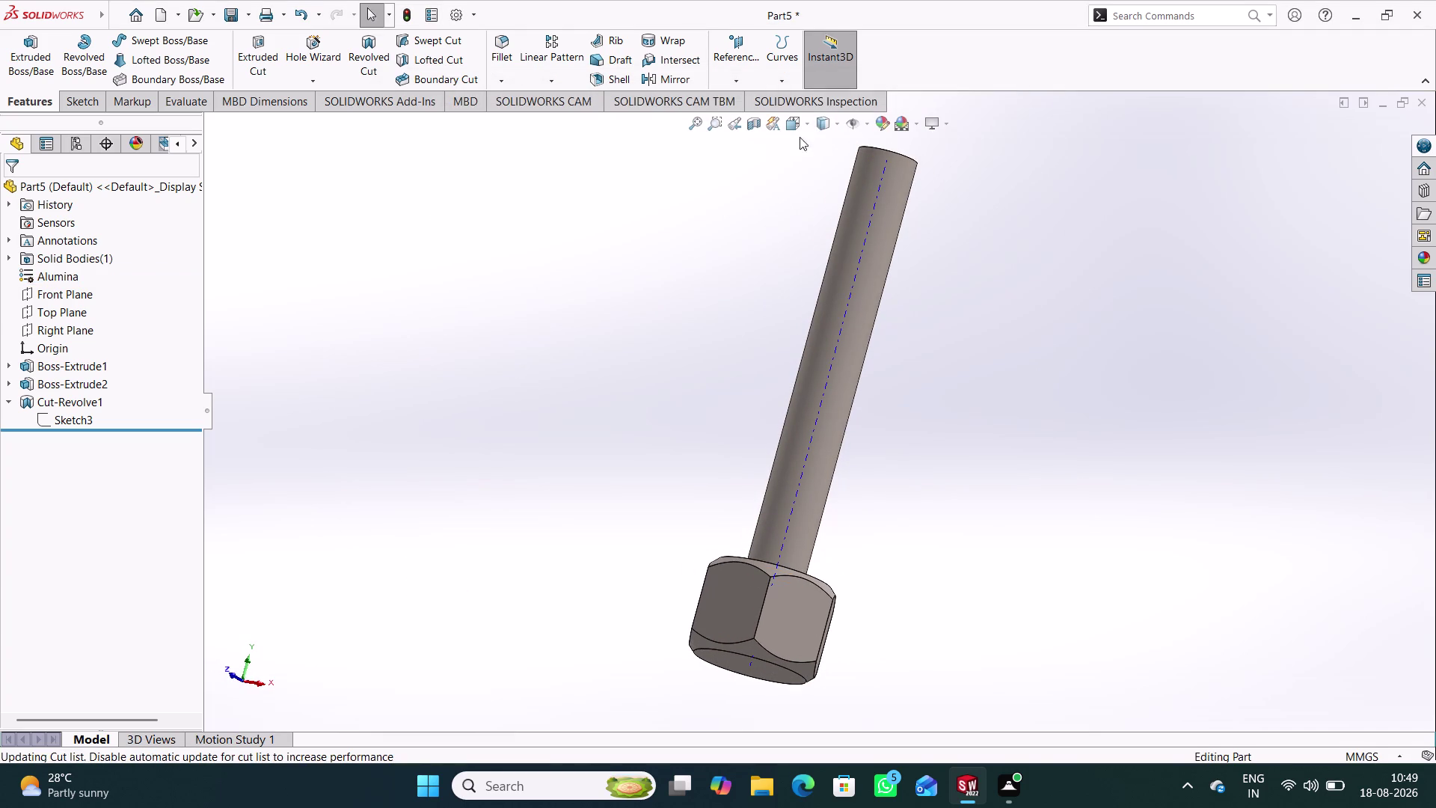
click(865, 121)
click(871, 167)
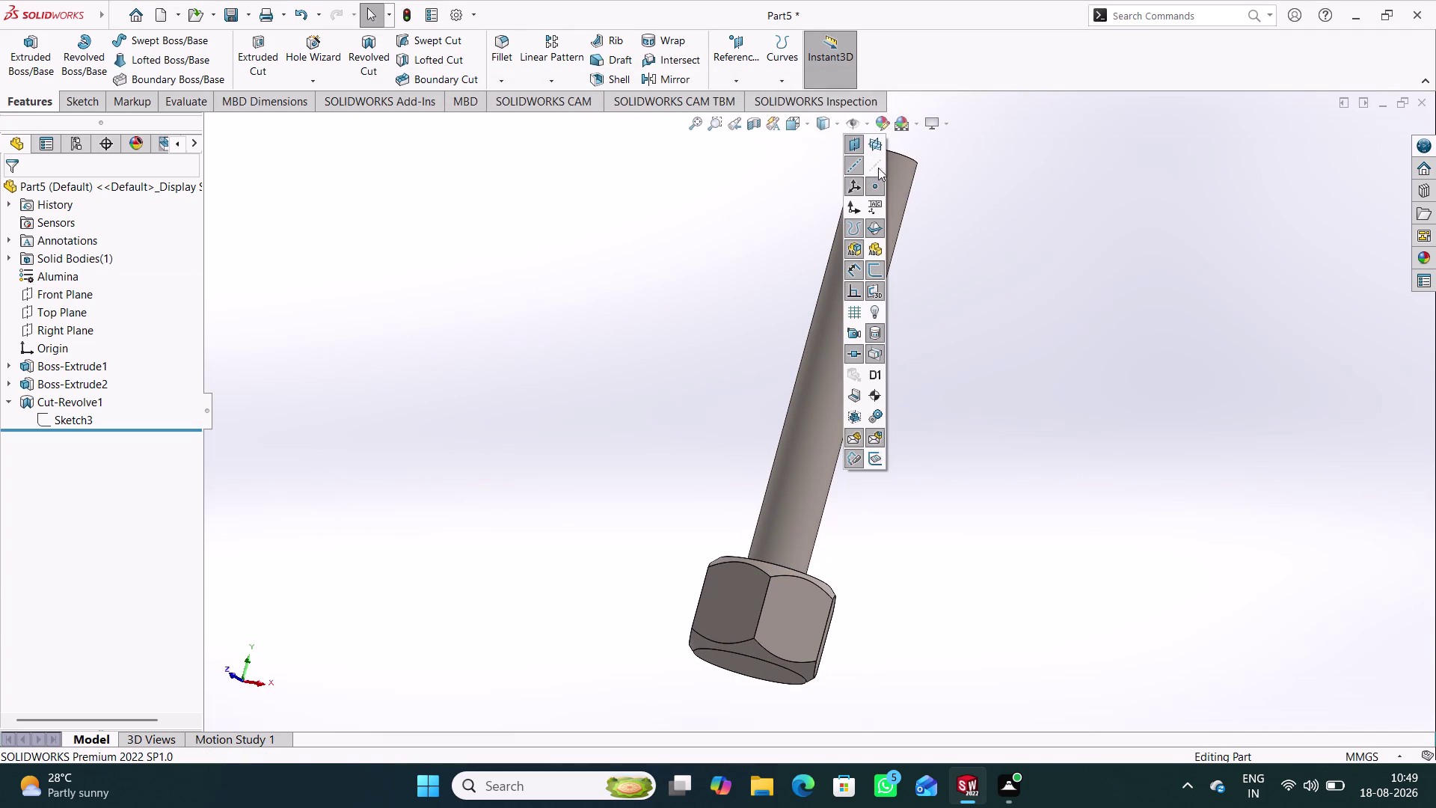
click(1032, 281)
middle_drag(981, 376, 944, 400)
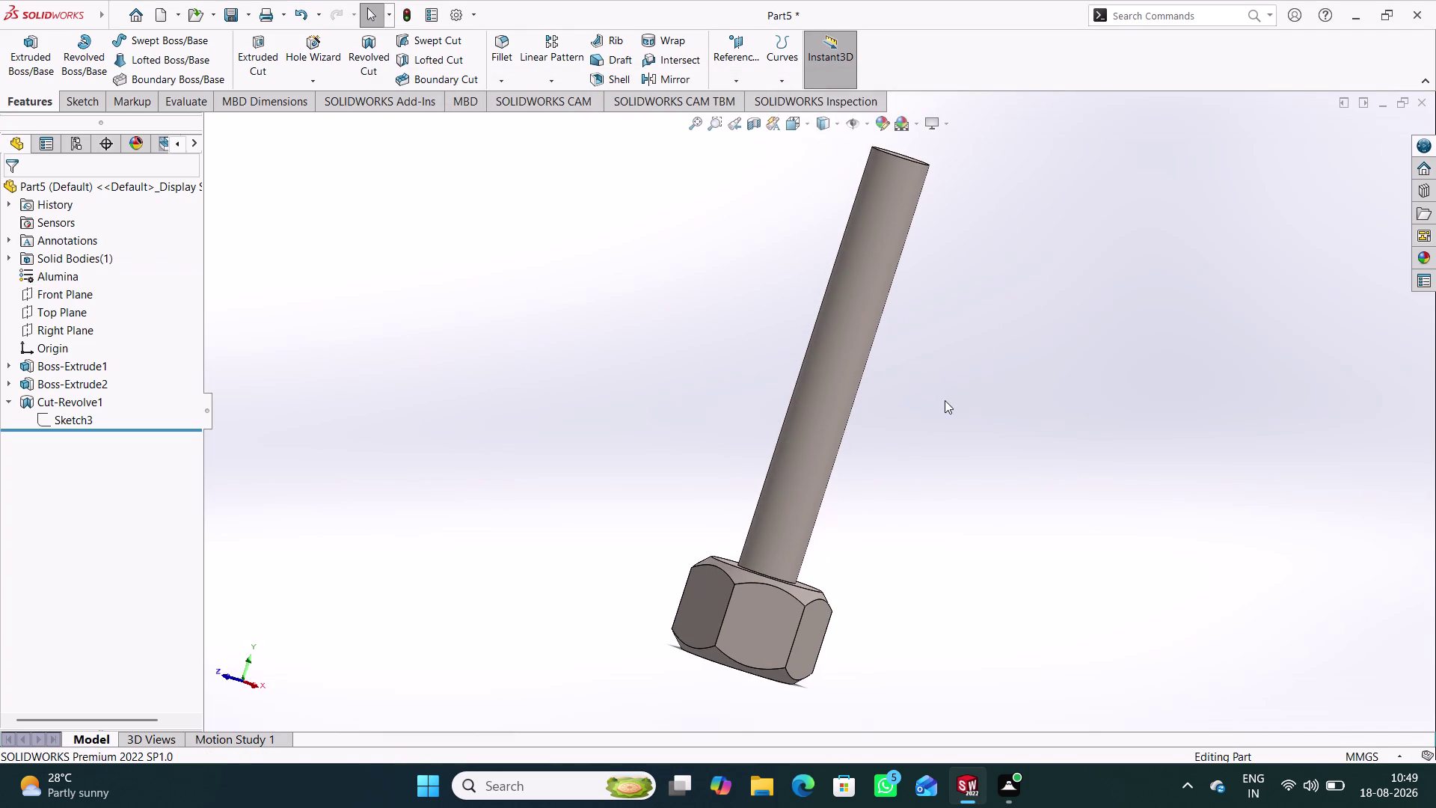
key(ctrl+s)
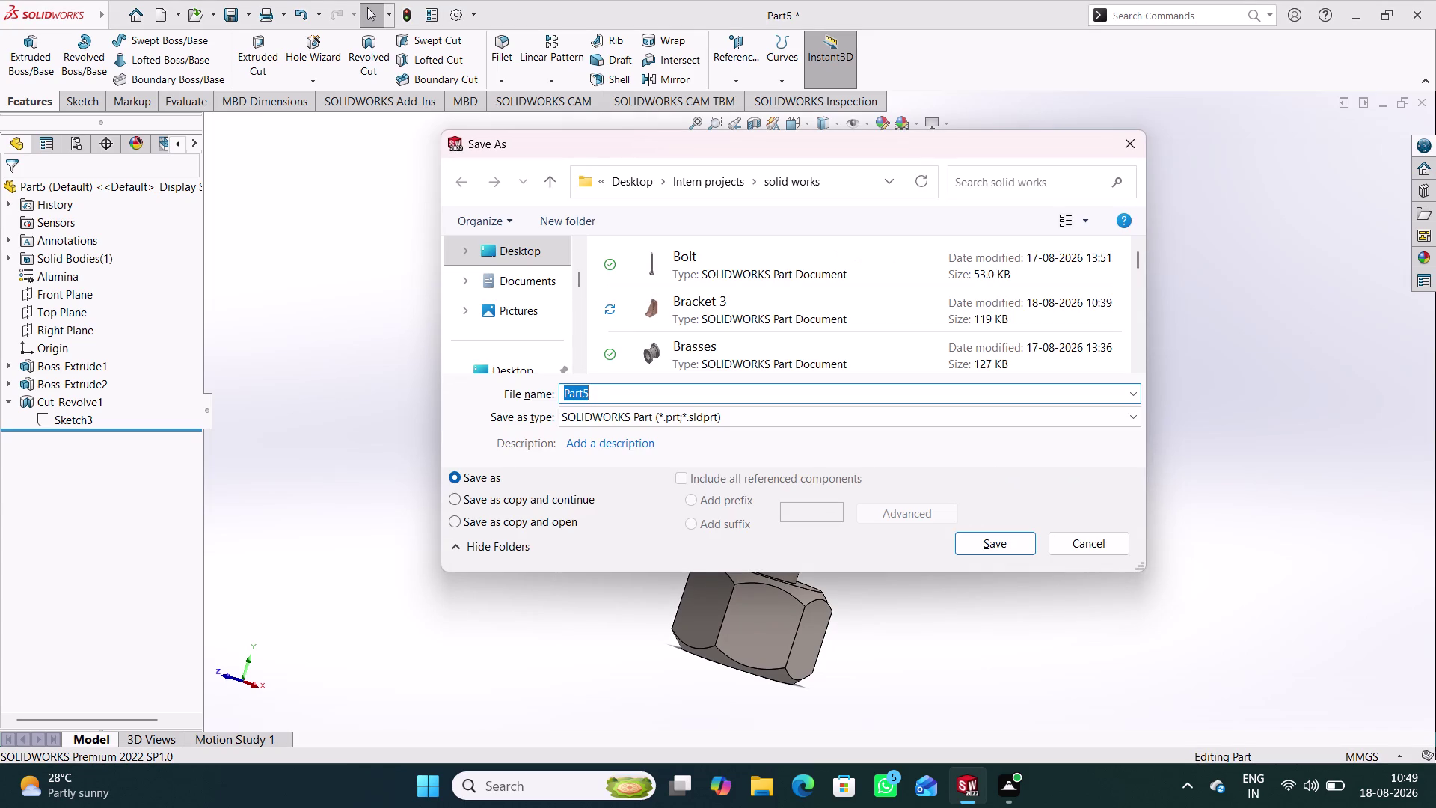
Save the part file as 'Cap screw 5'.
text(C)
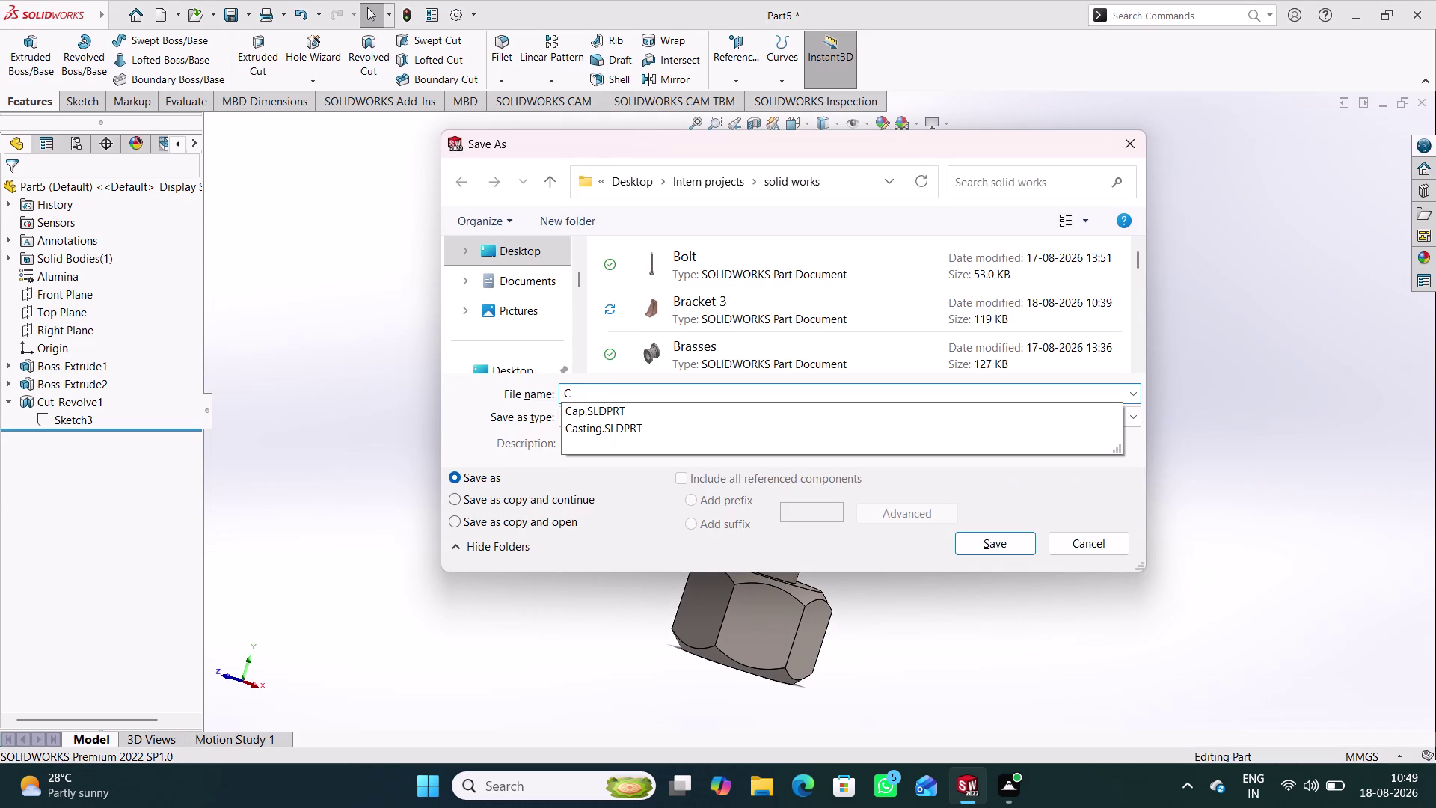
text(ap s)
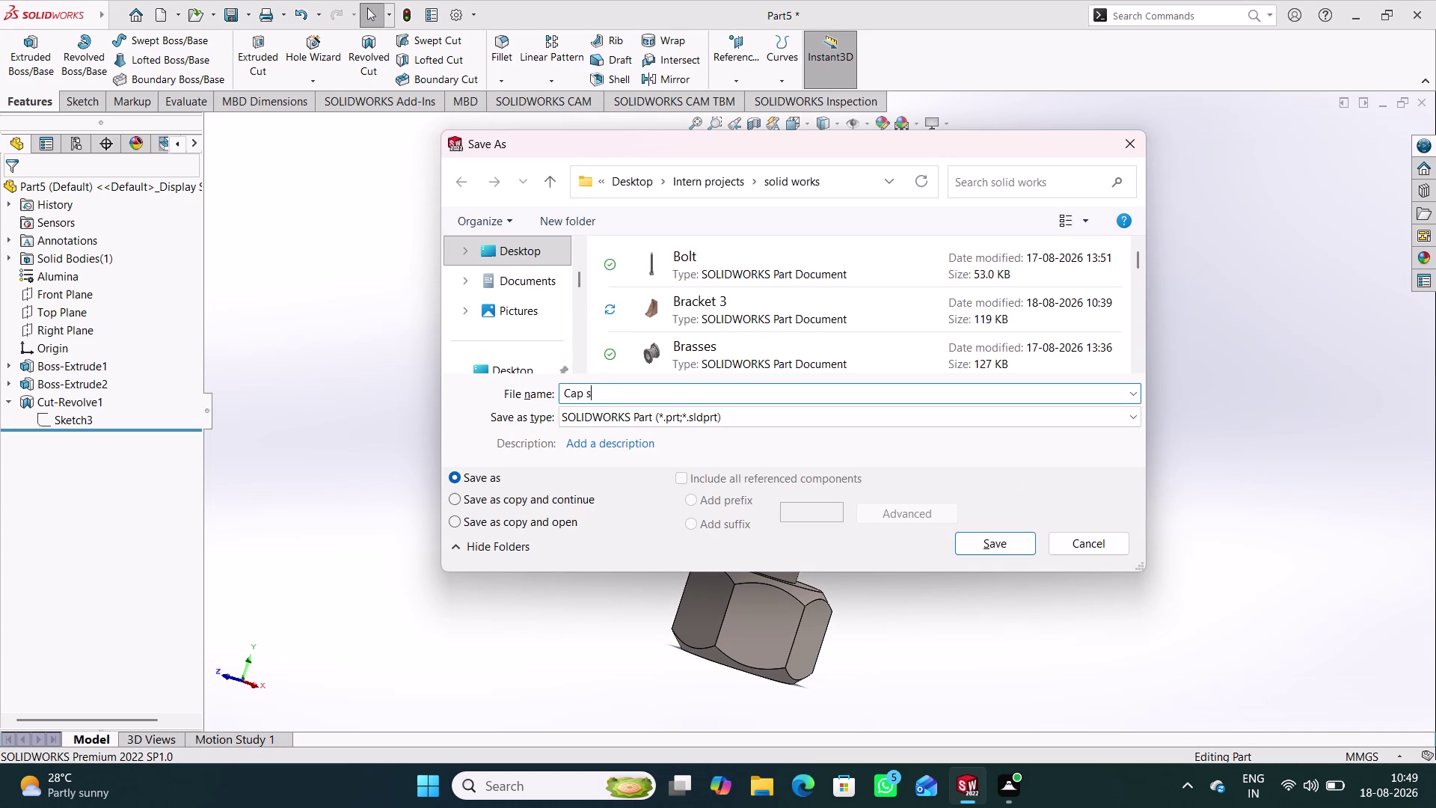
text(crew)
key(space)
key(5)
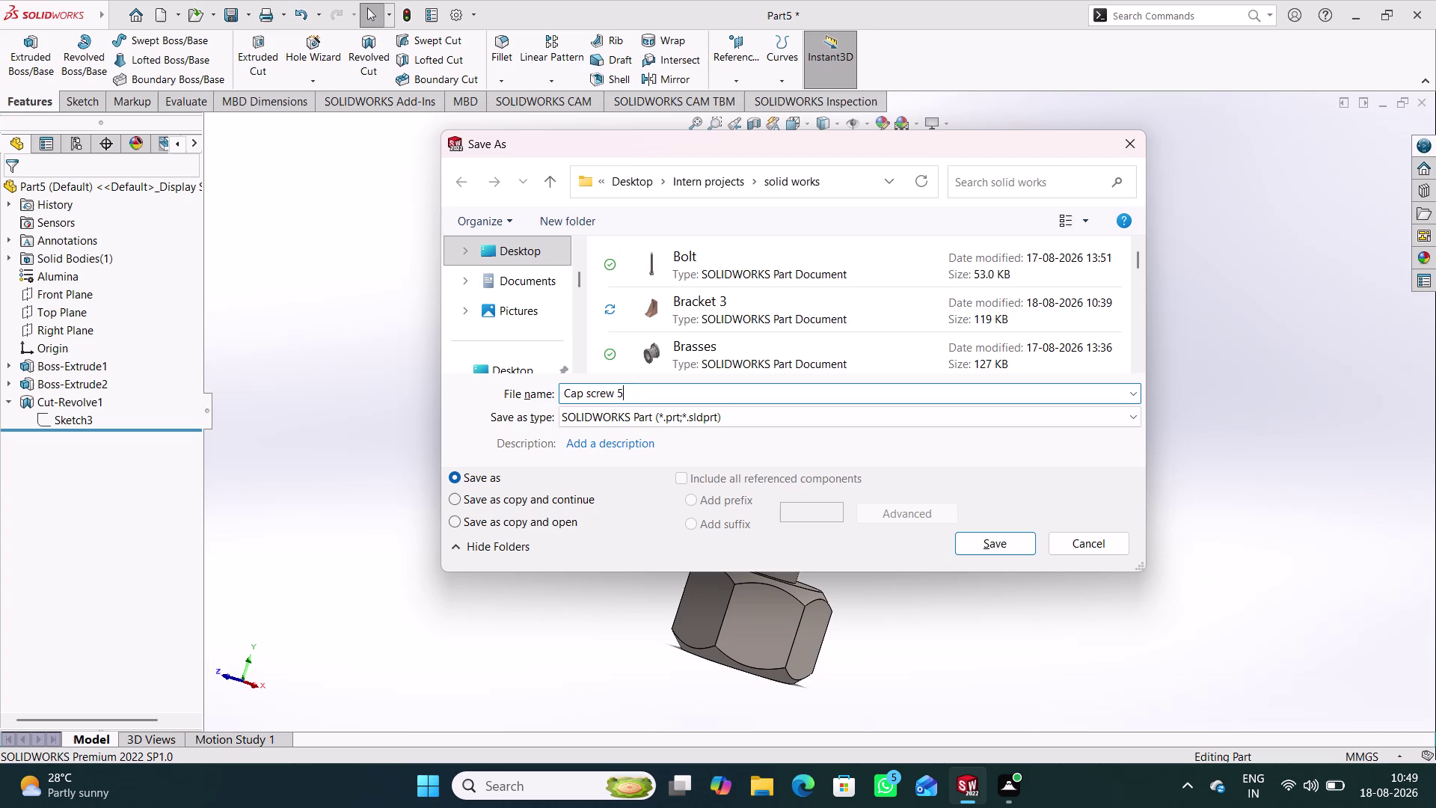
key(Return)
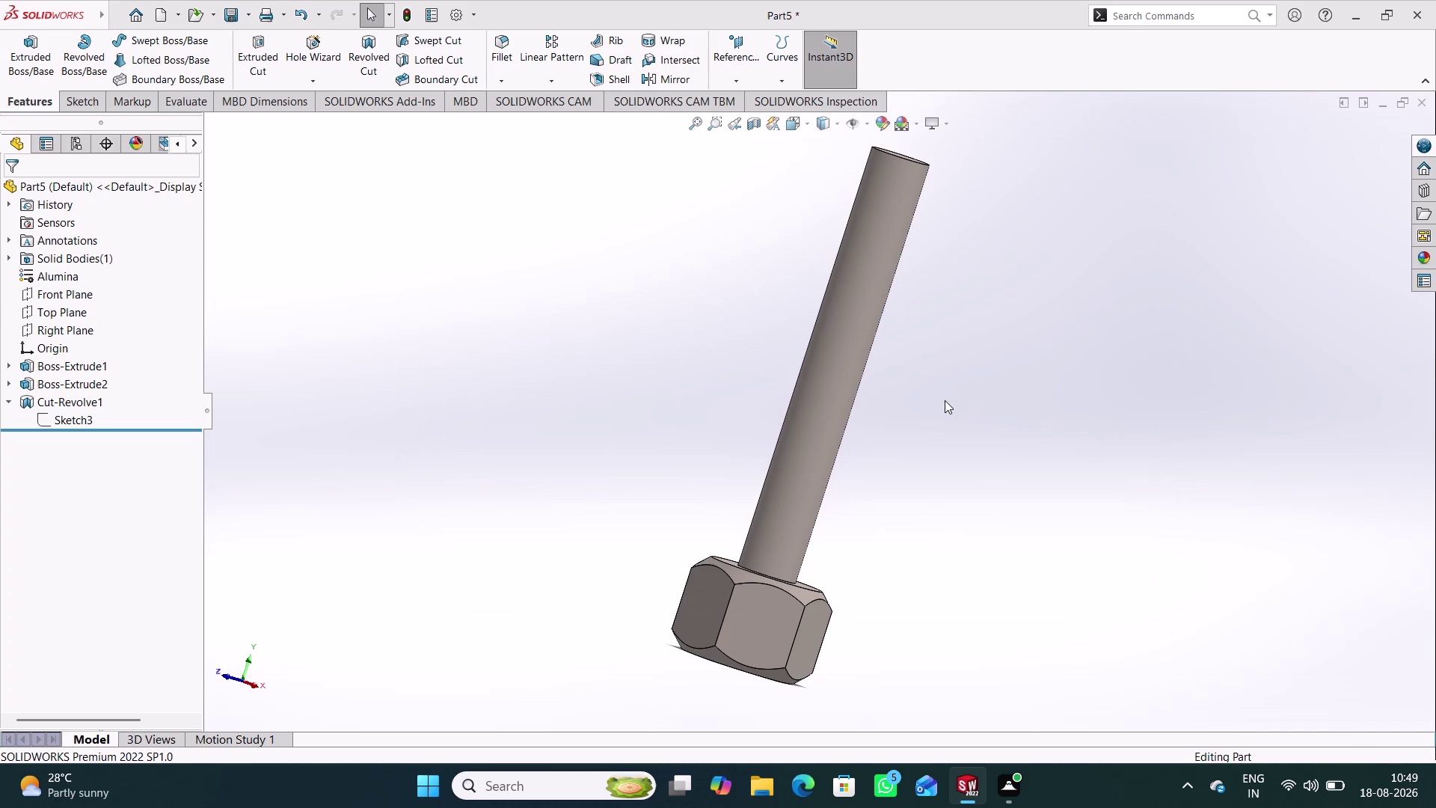
key(ctrl+n)
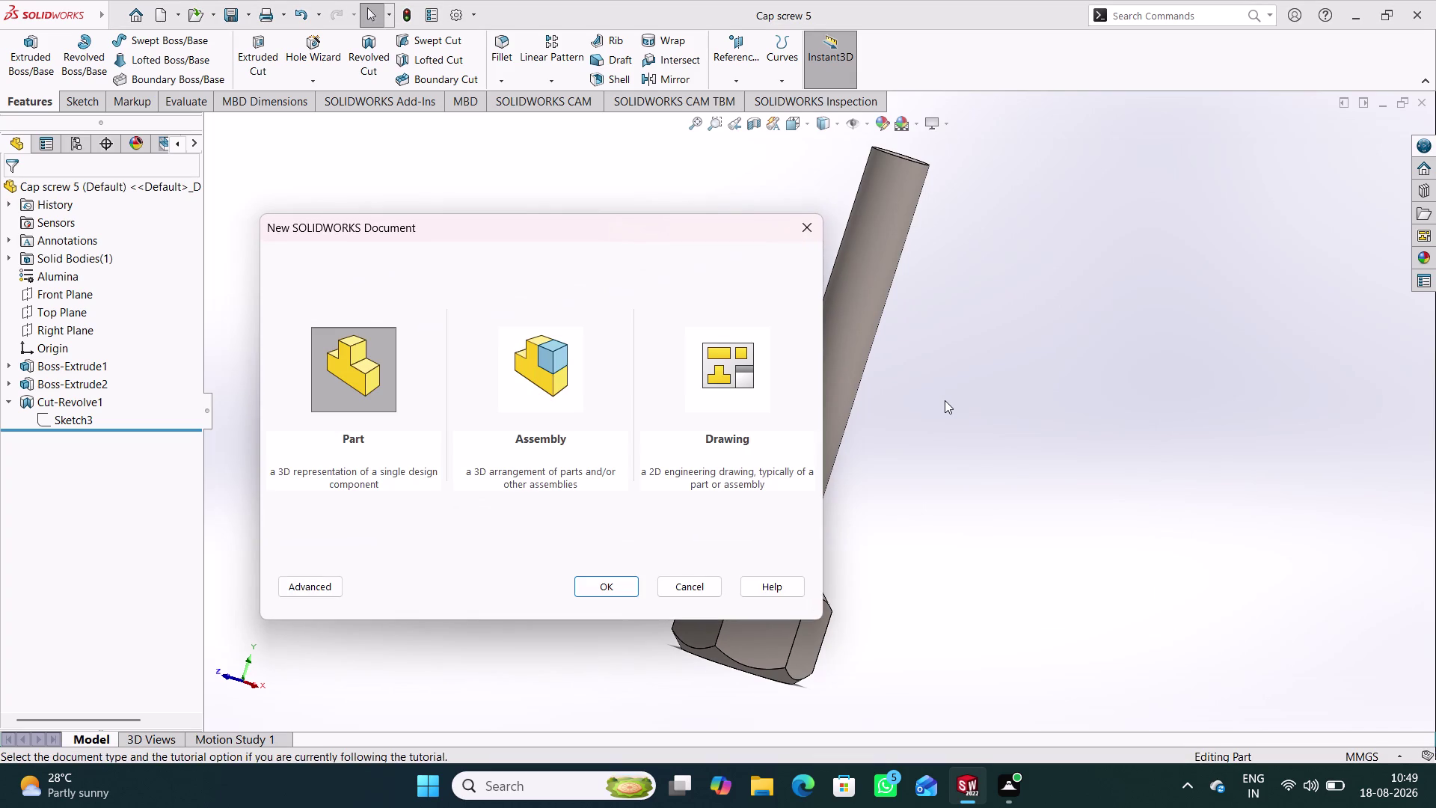
Confirm Part in the New SOLIDWORKS Document dialog to create Part6.
key(Return)
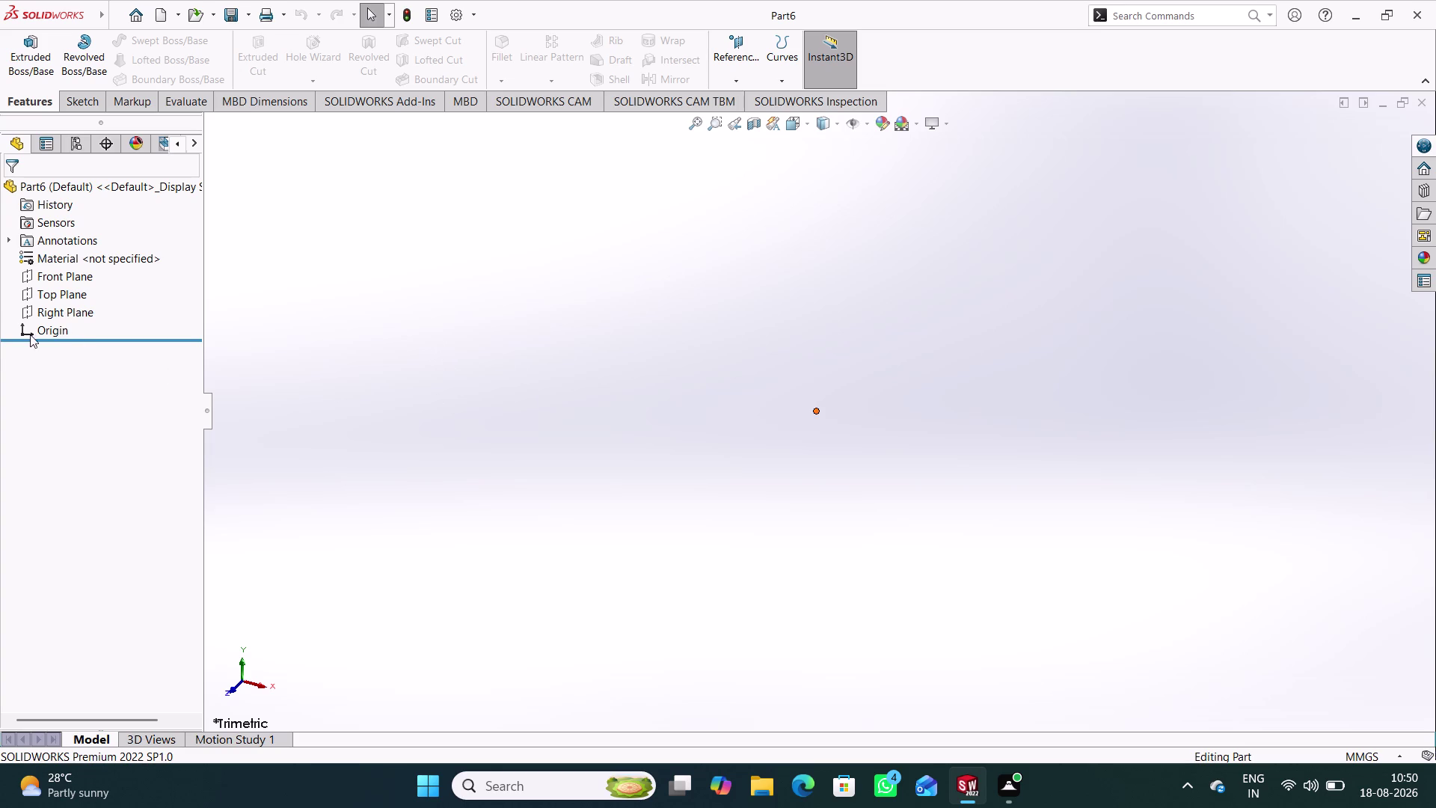
Sketch on the Top Plane and draw a six-sided polygon centred on the origin.
click(61, 298)
click(73, 277)
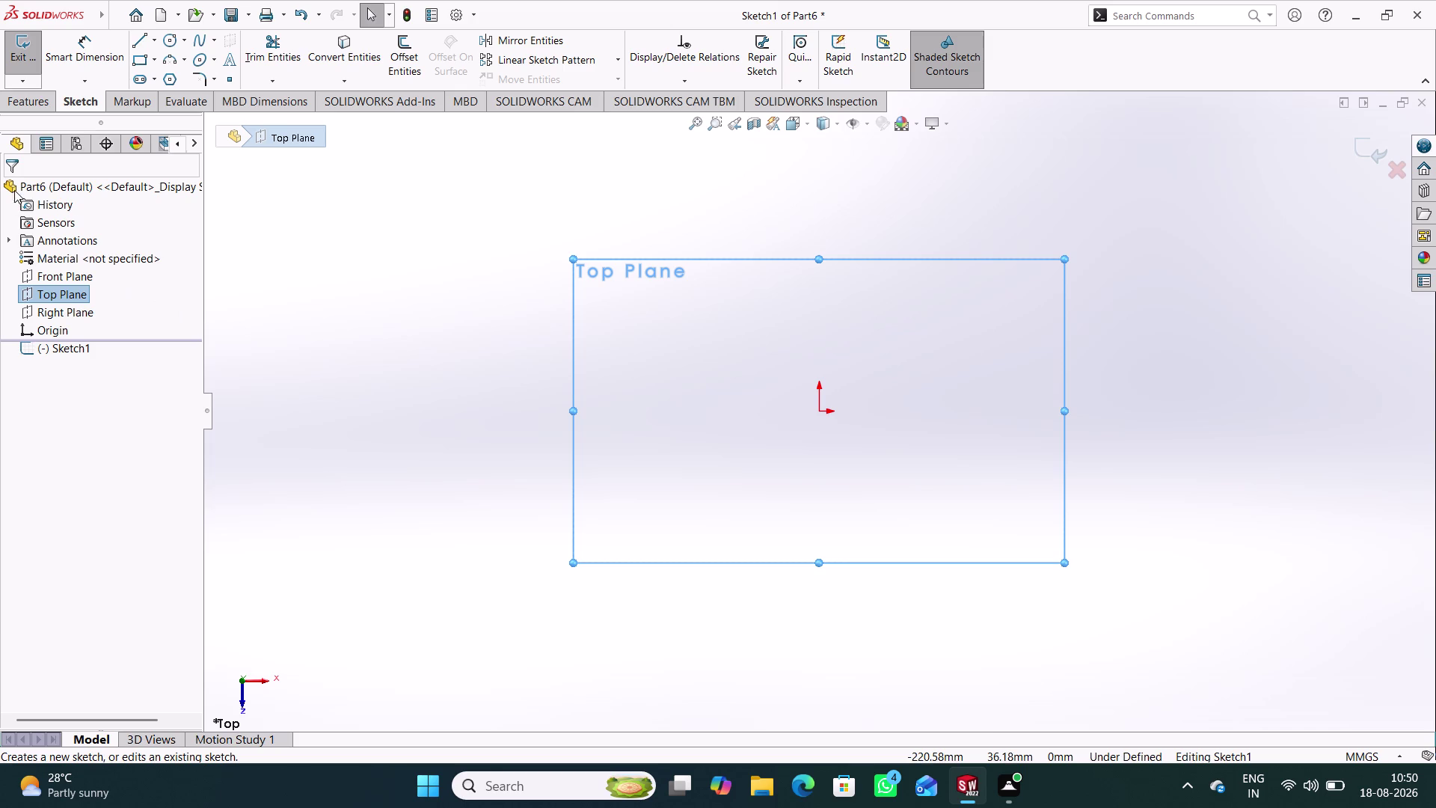
click(171, 80)
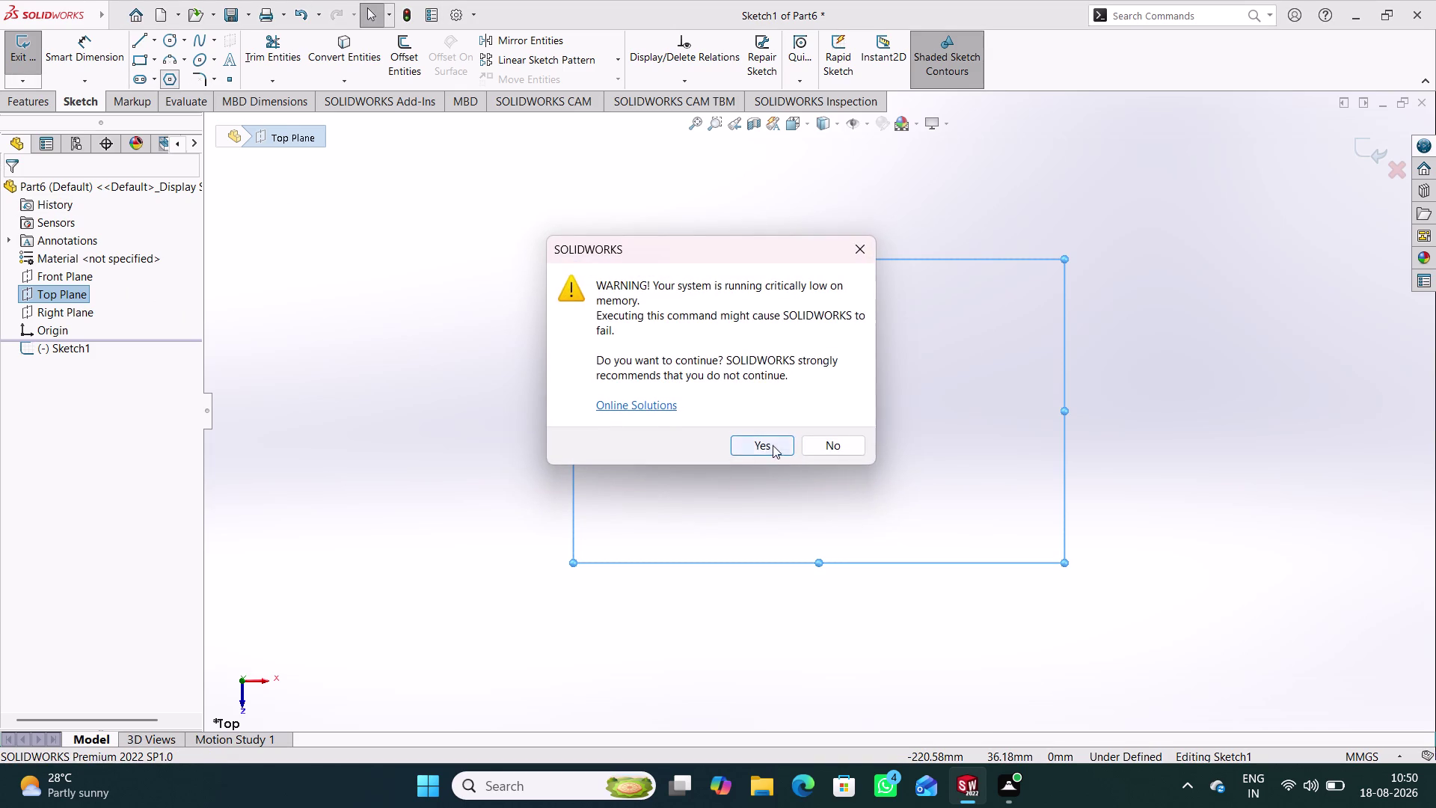
click(773, 446)
click(821, 410)
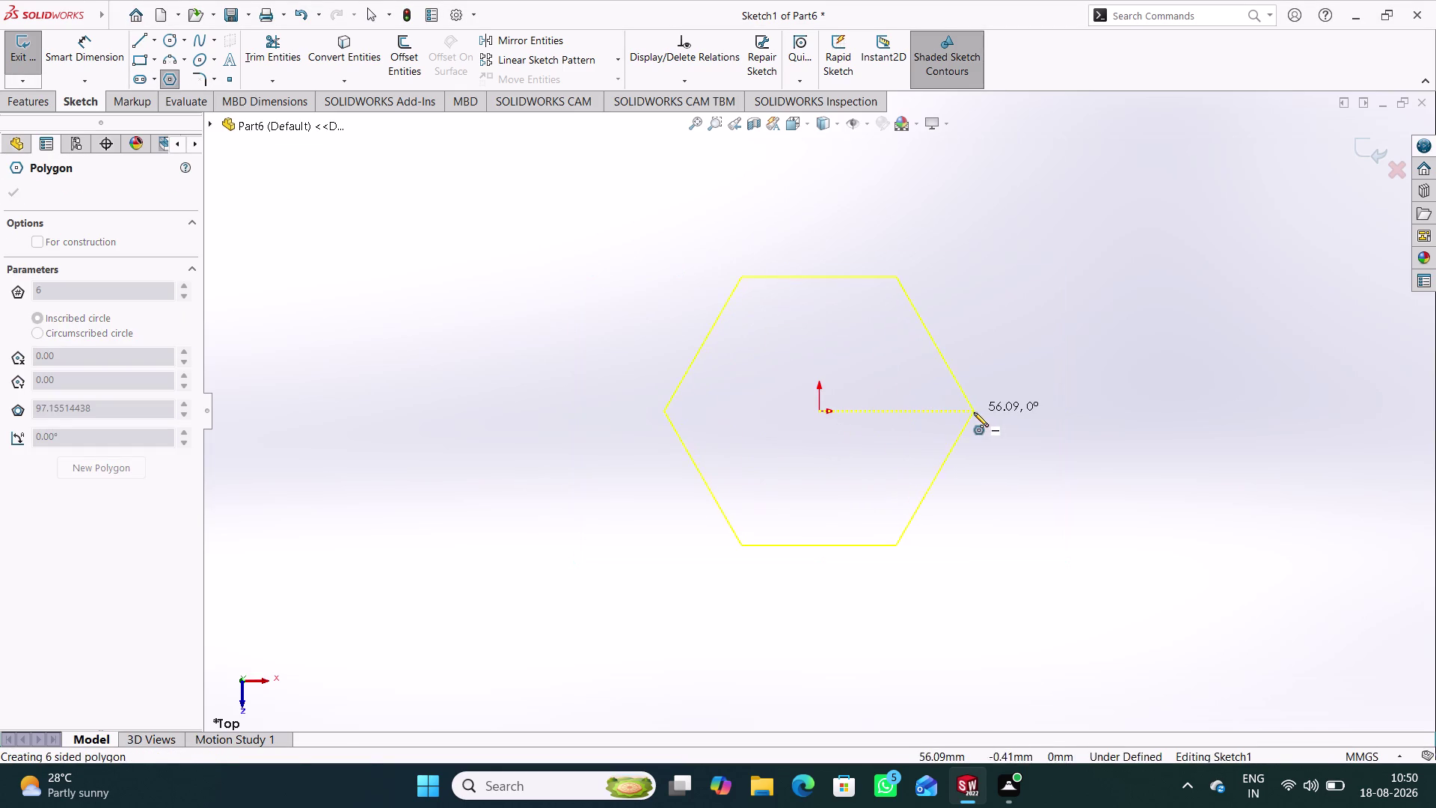
click(974, 412)
right_click(1029, 270)
click(1073, 279)
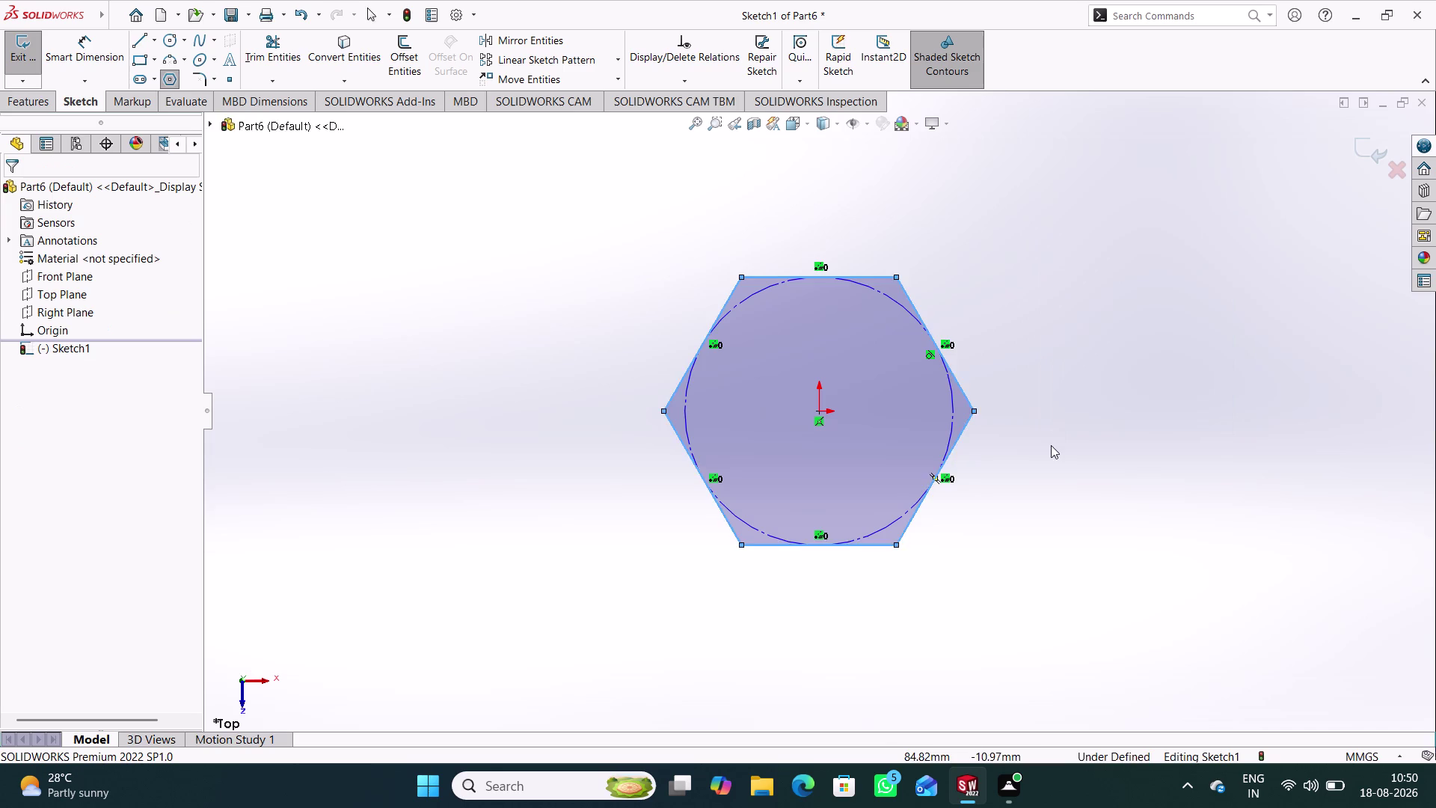
Add a Horizontal relation between a hexagon vertex and the centre point.
click(1050, 446)
click(974, 408)
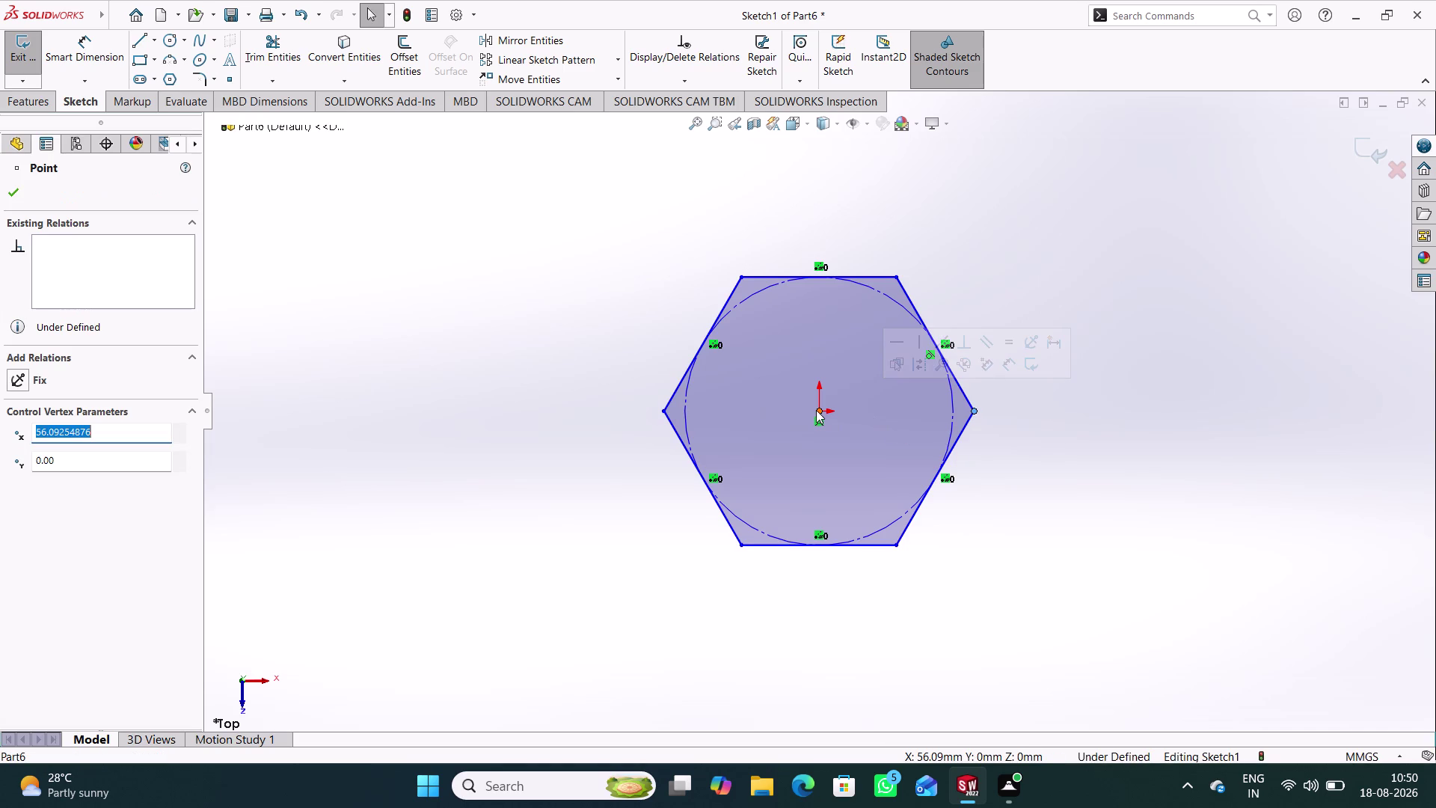
click(822, 408)
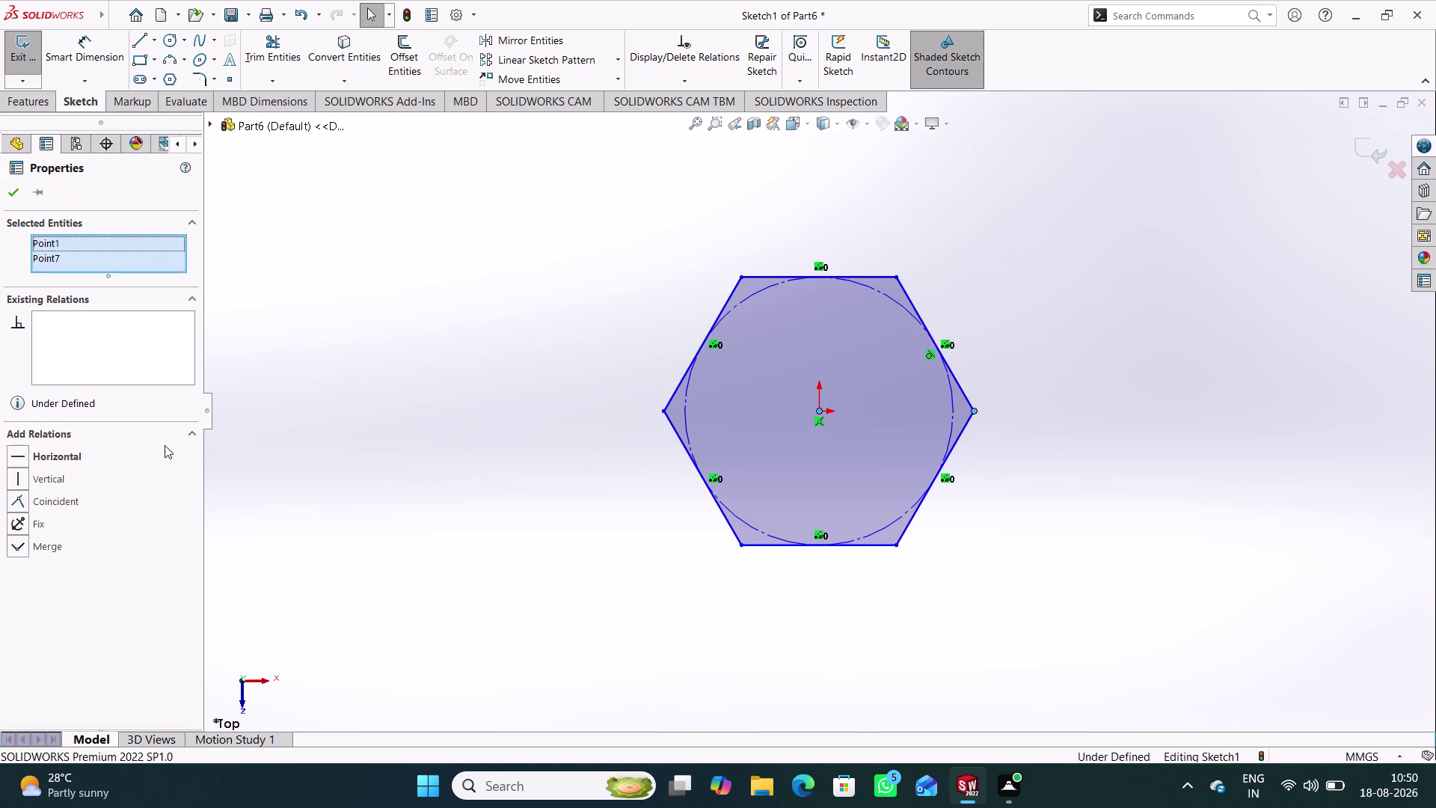
click(69, 452)
click(451, 406)
Dimension the hexagon 16 mm across flats and exit the sketch.
right_drag(1040, 540, 1023, 368)
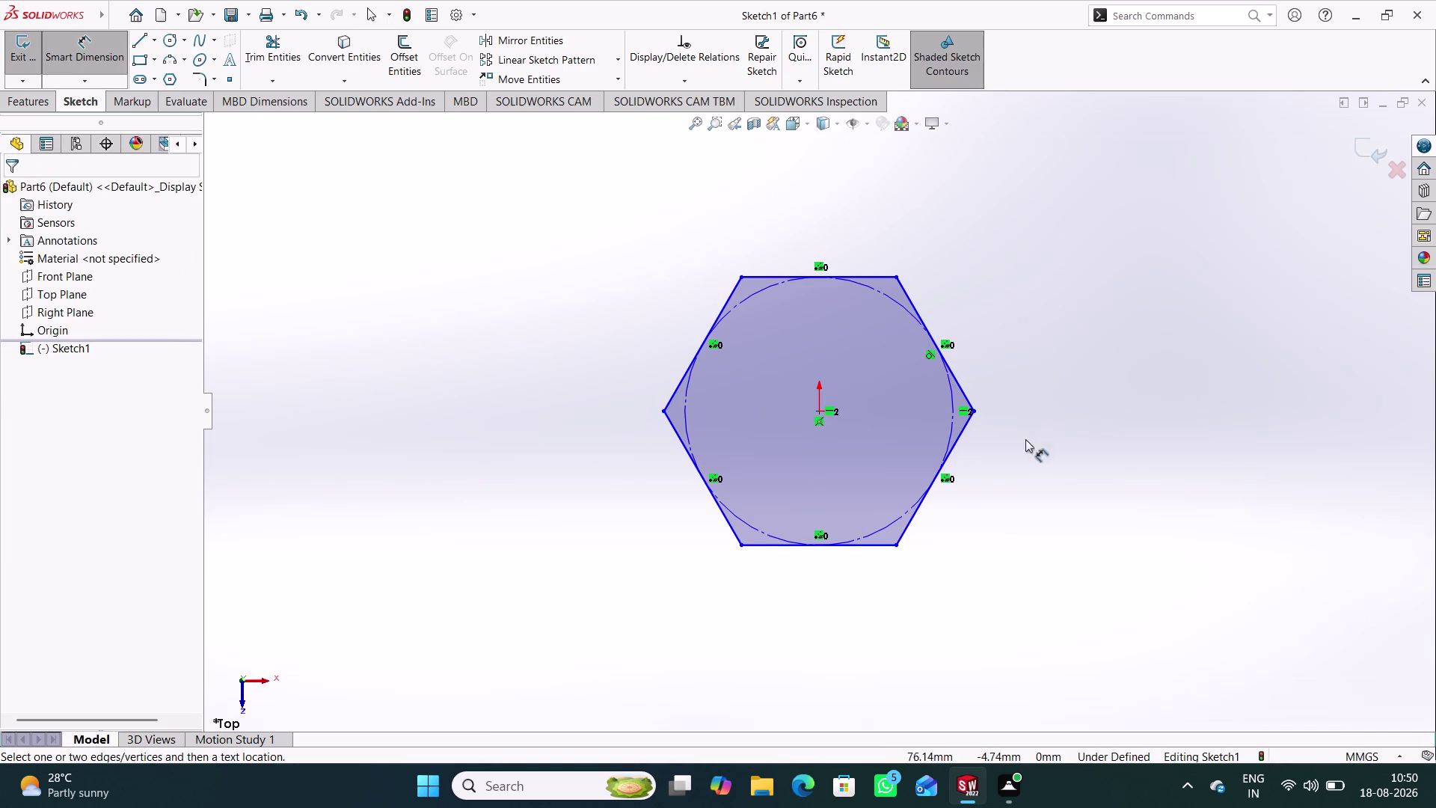
click(900, 547)
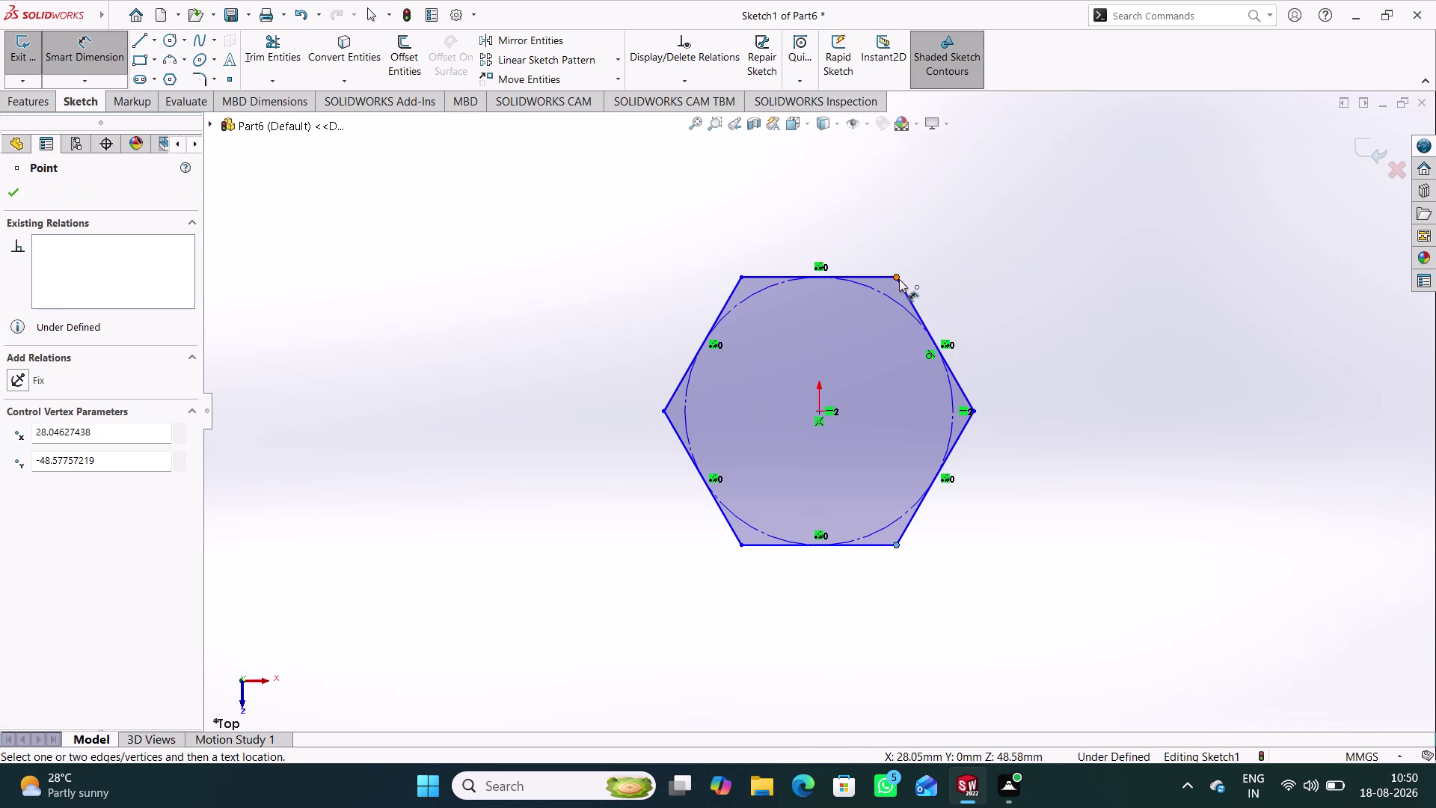
click(899, 279)
click(1039, 407)
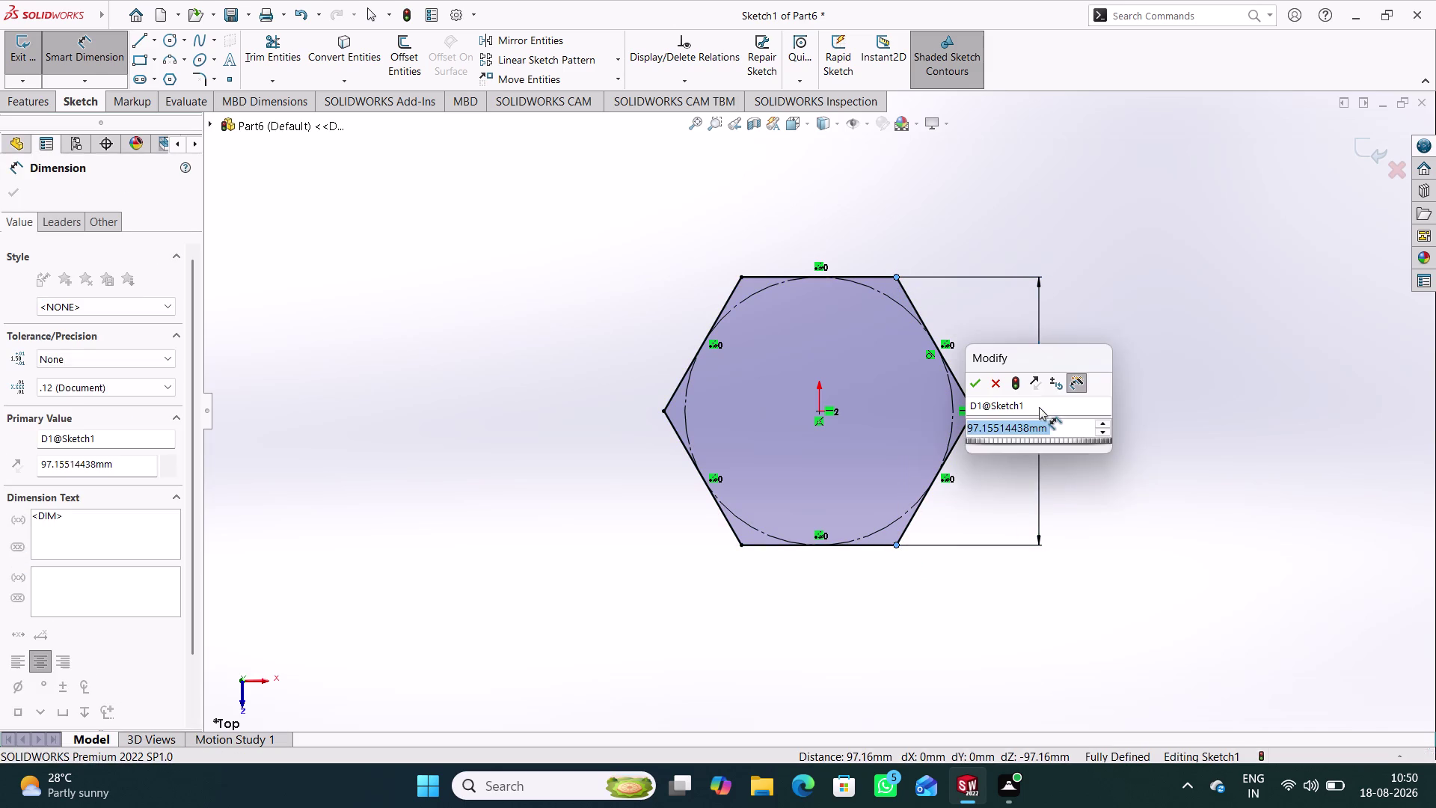
text(16)
key(Return)
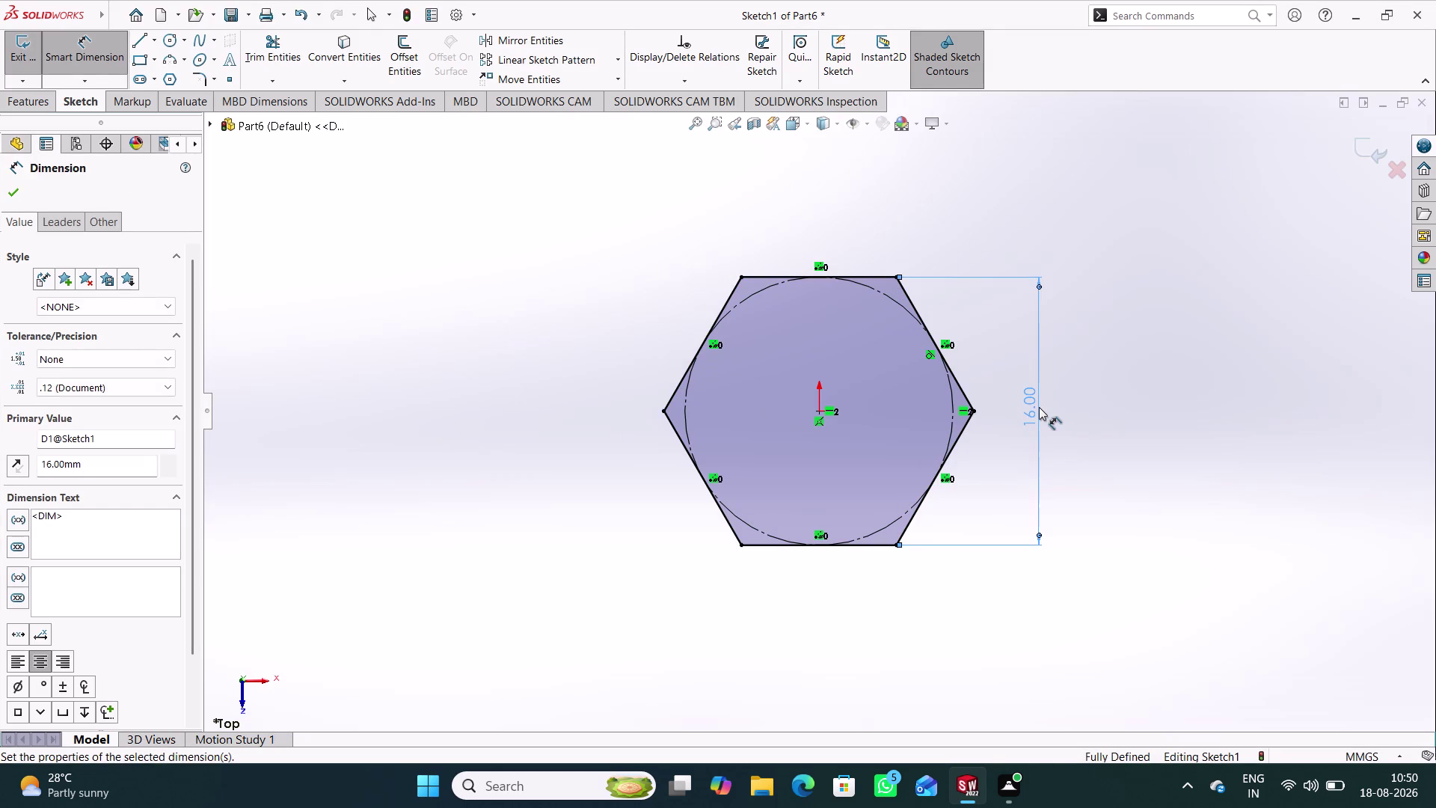
click(1094, 405)
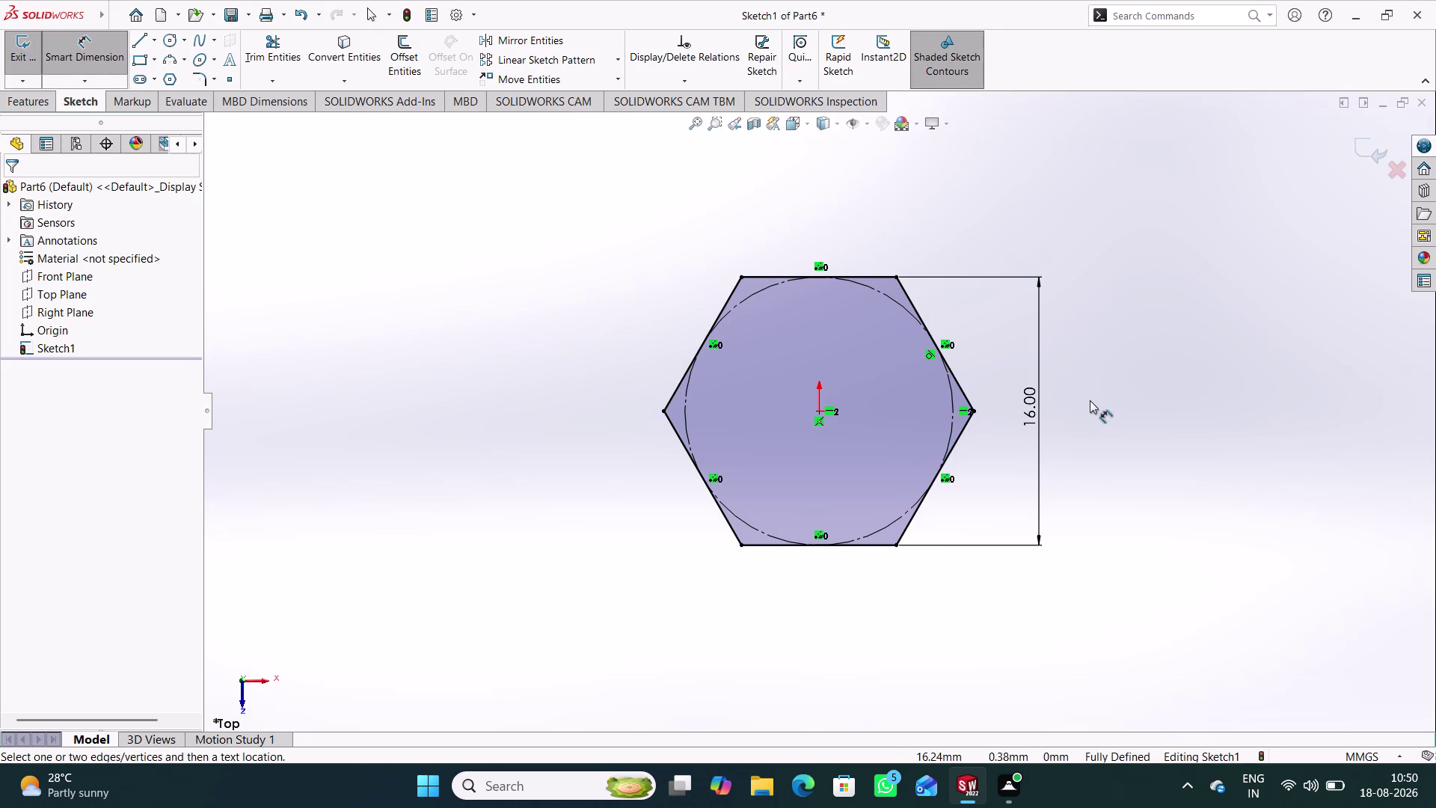
click(1373, 149)
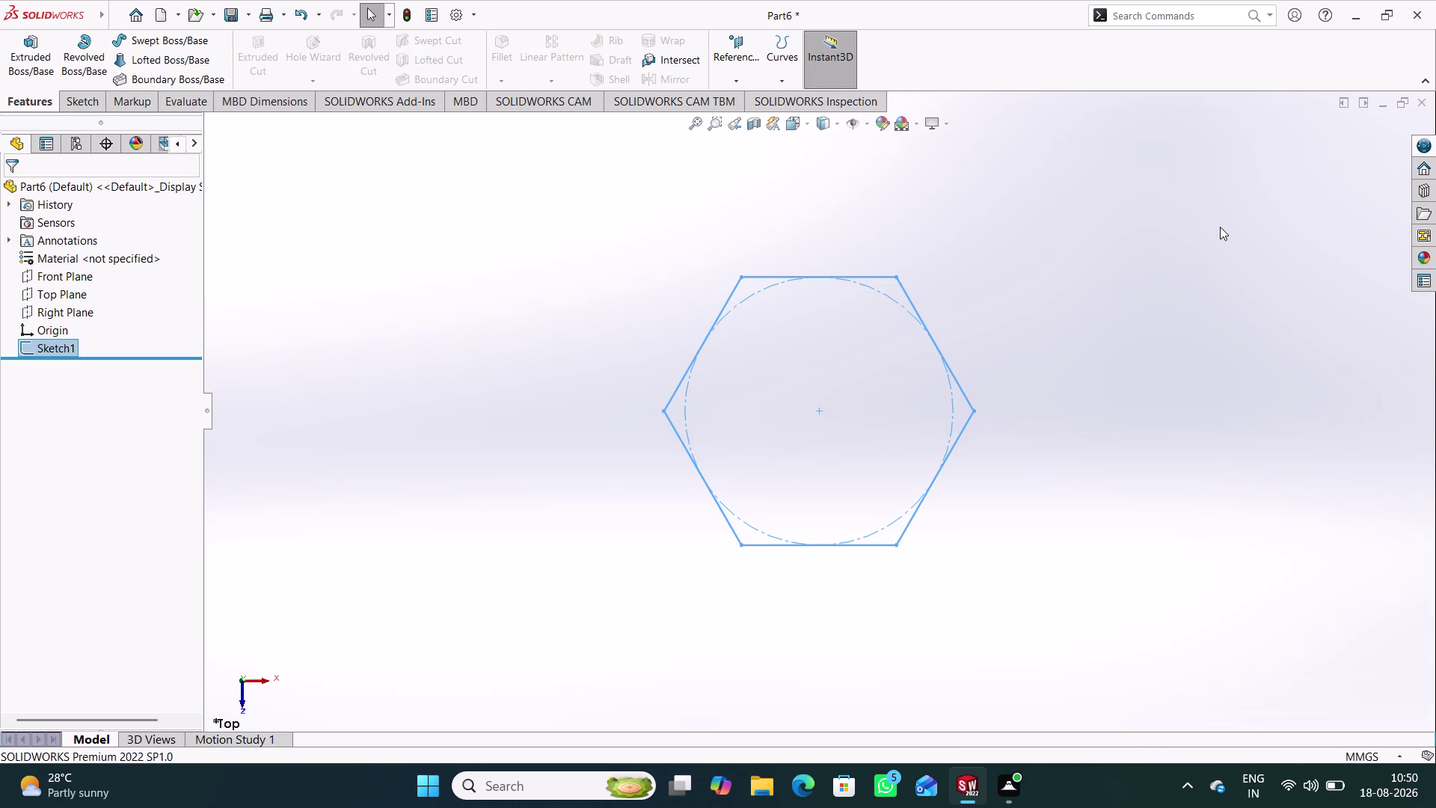
Extrude the hexagon sketch Blind to a depth of 3.75 mm.
click(18, 63)
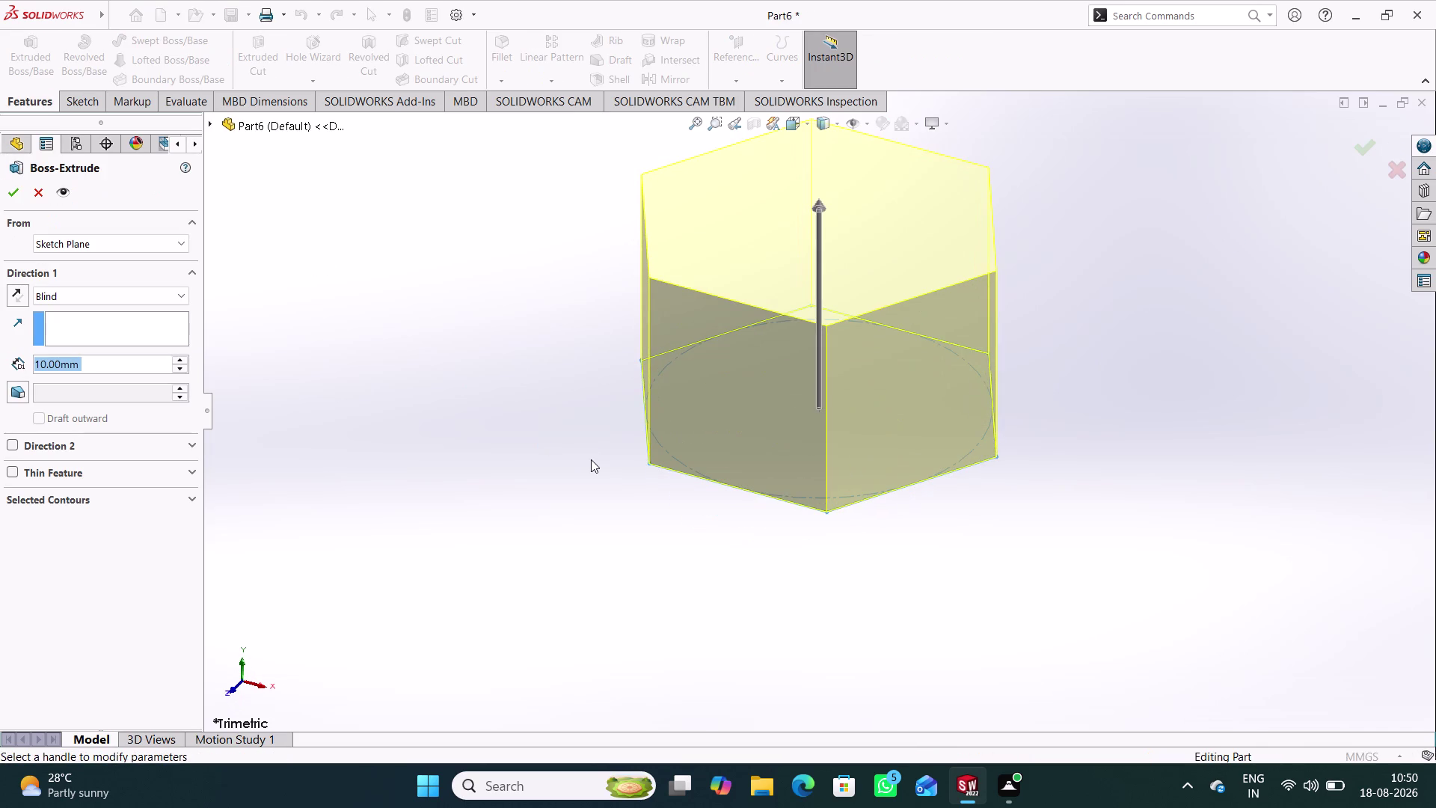
key(3)
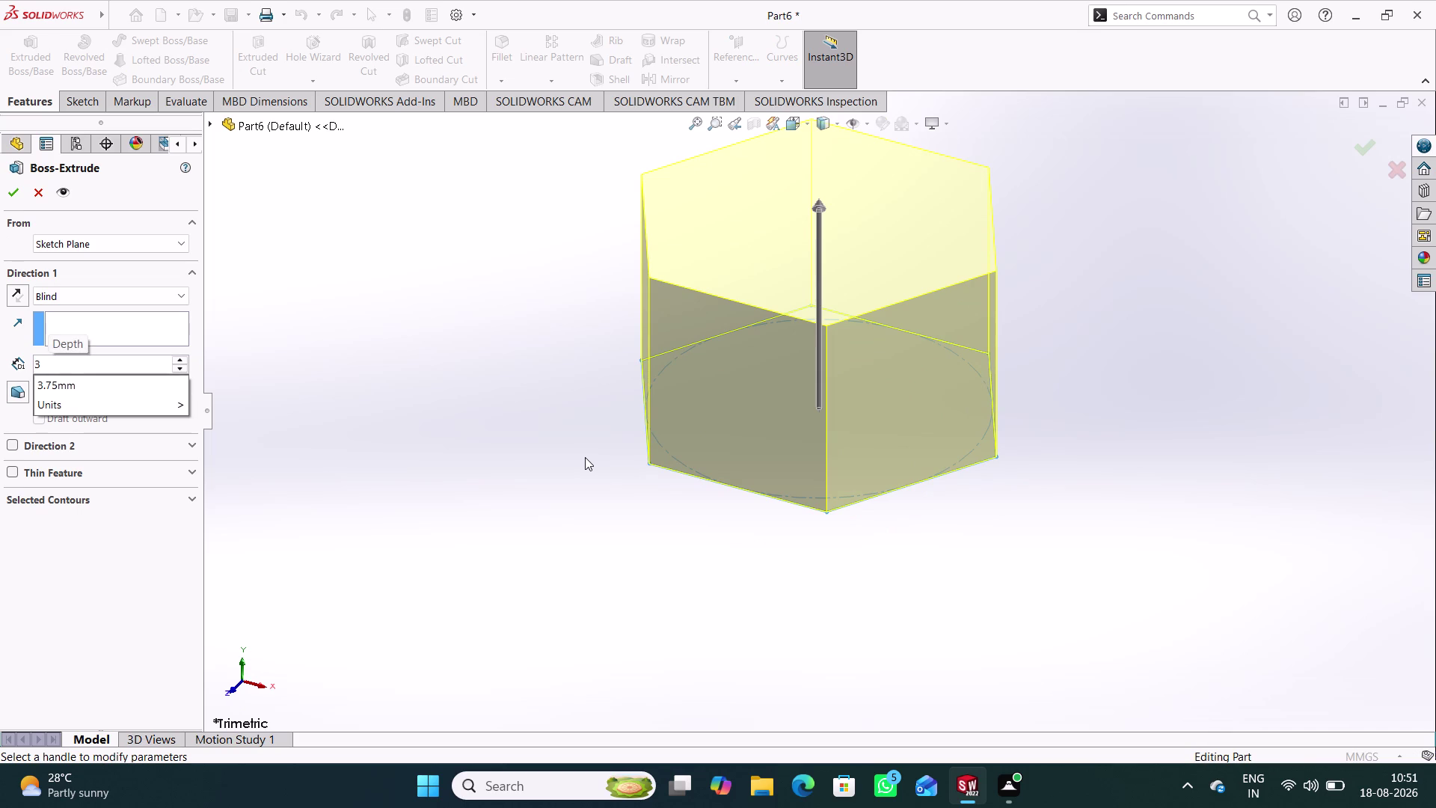
key(period)
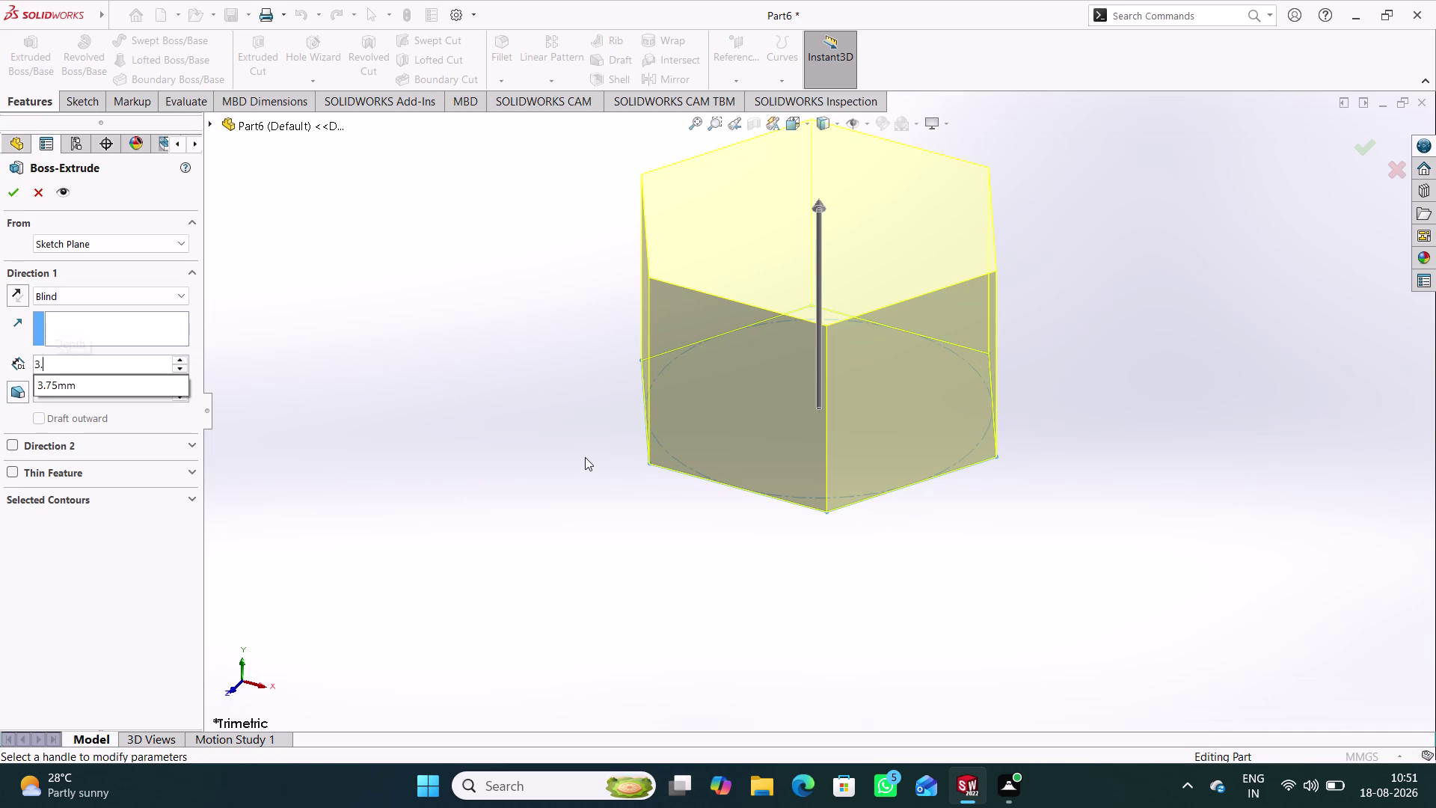
text(75)
key(Return)
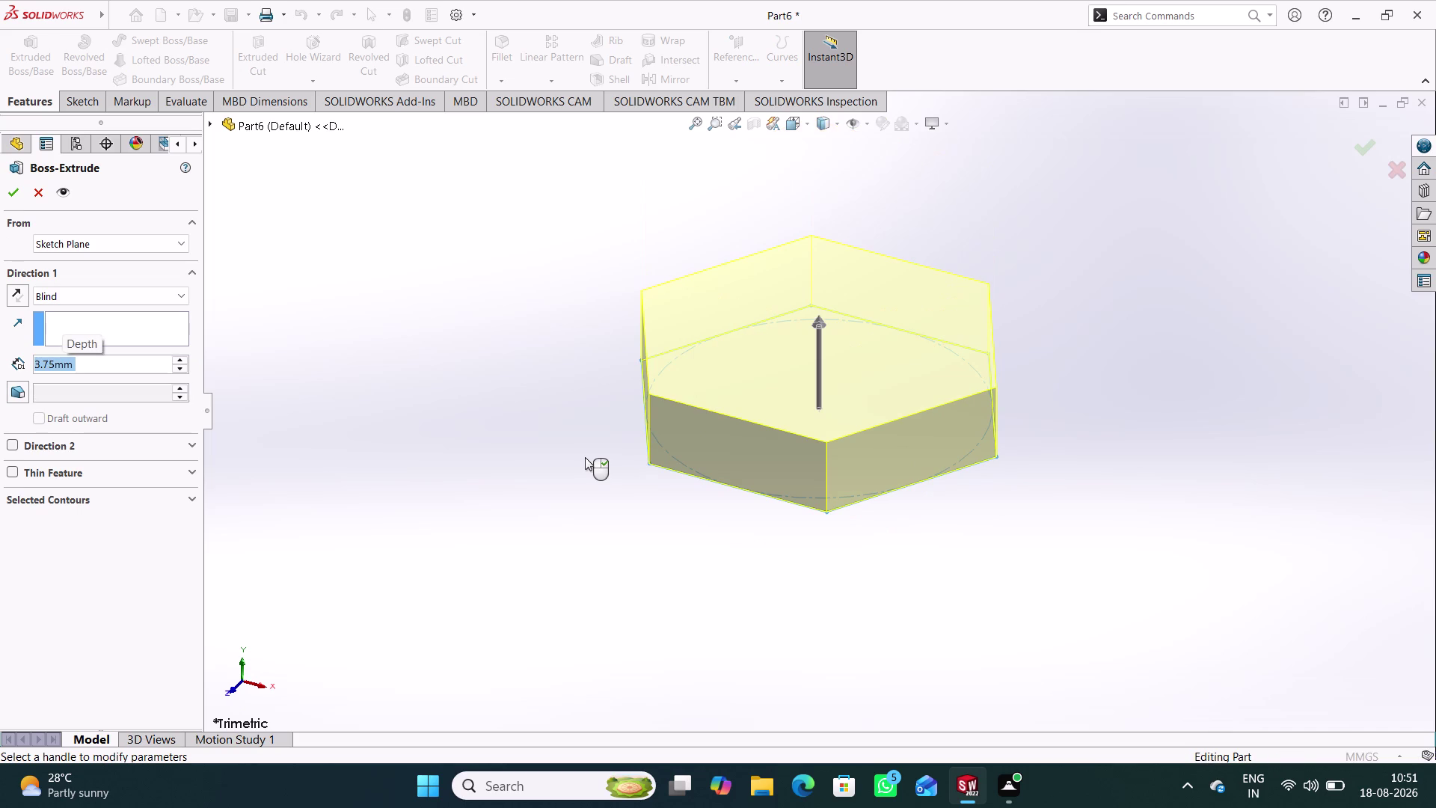
key(Return)
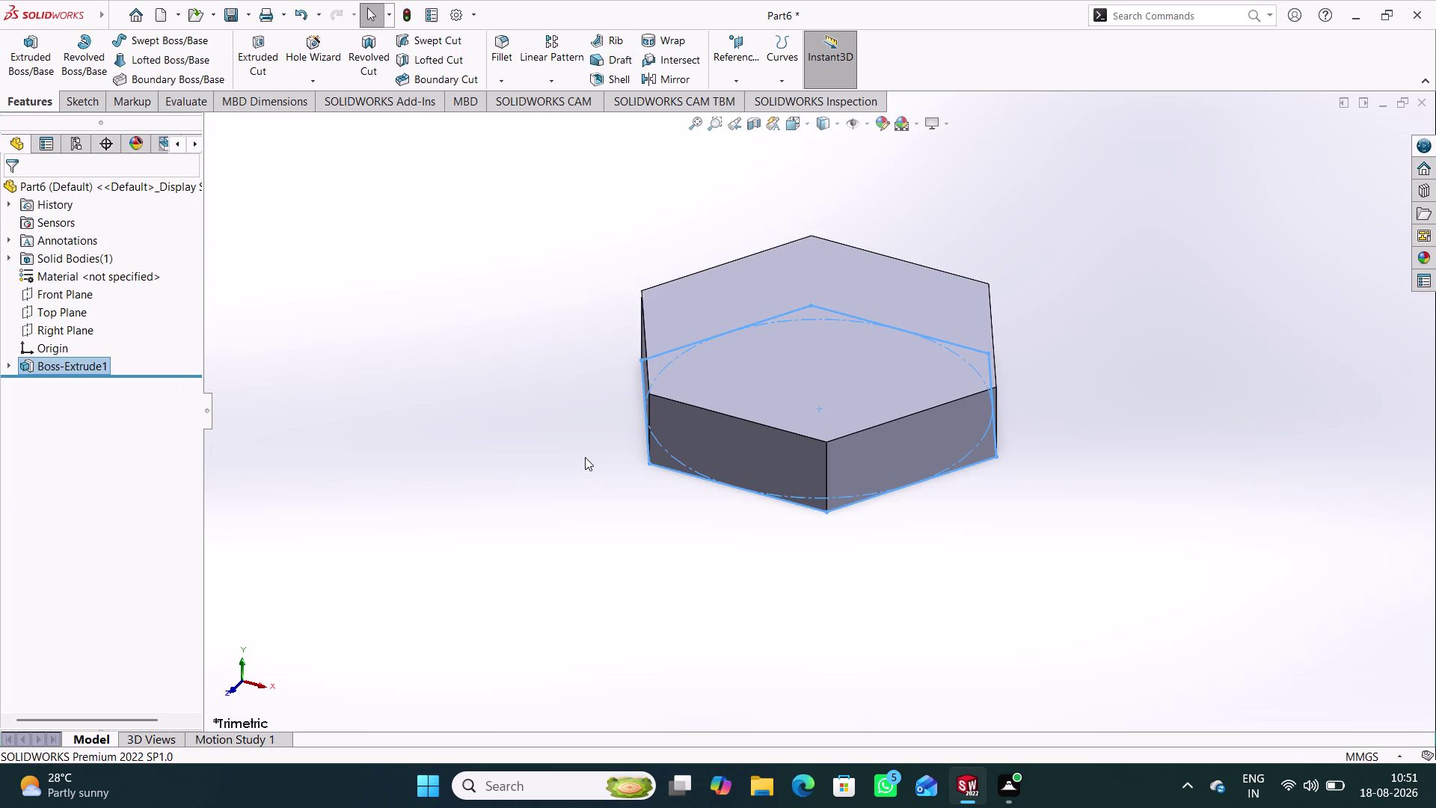
click(559, 440)
Start a sketch on the hexagon's top face and draw a circle at the origin.
click(833, 359)
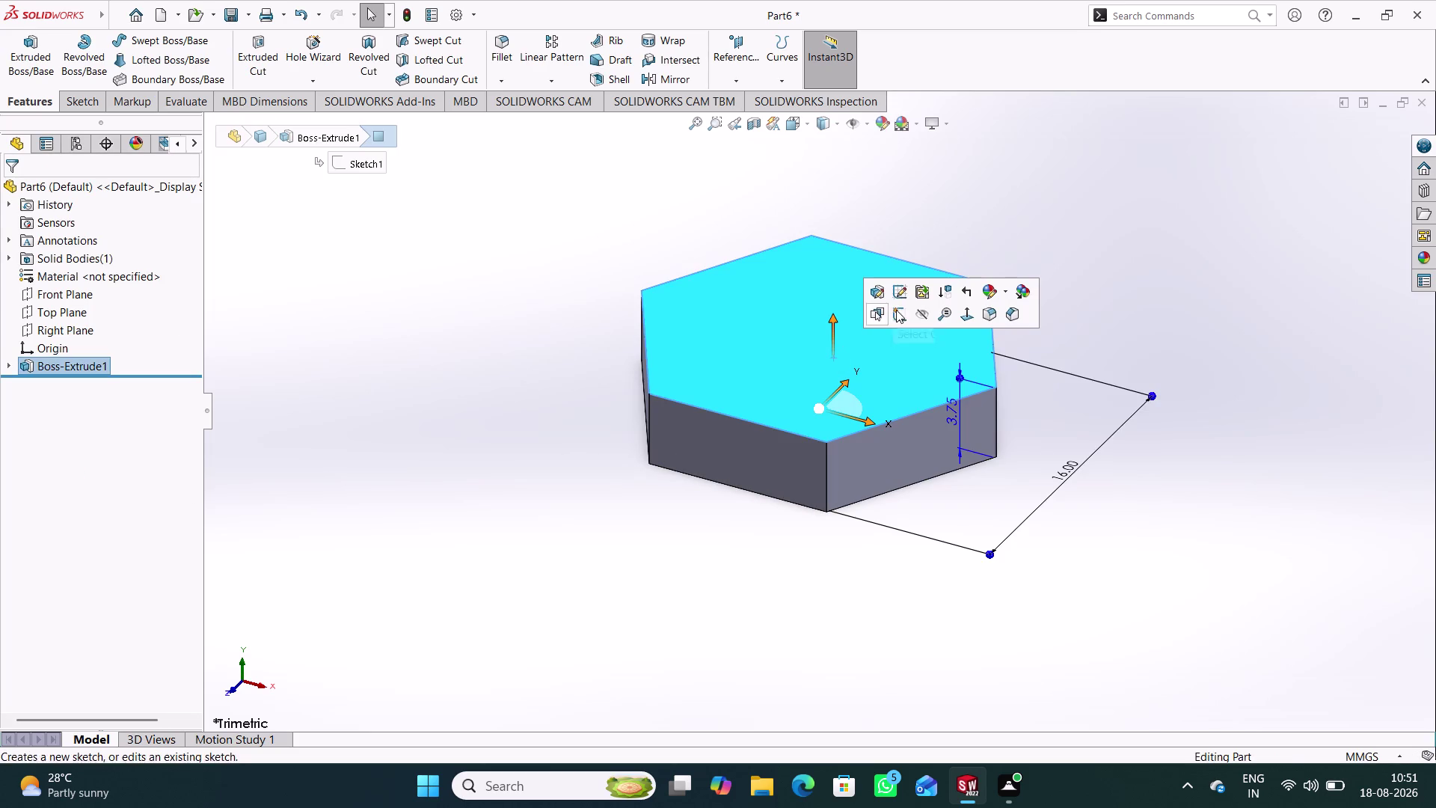
click(904, 317)
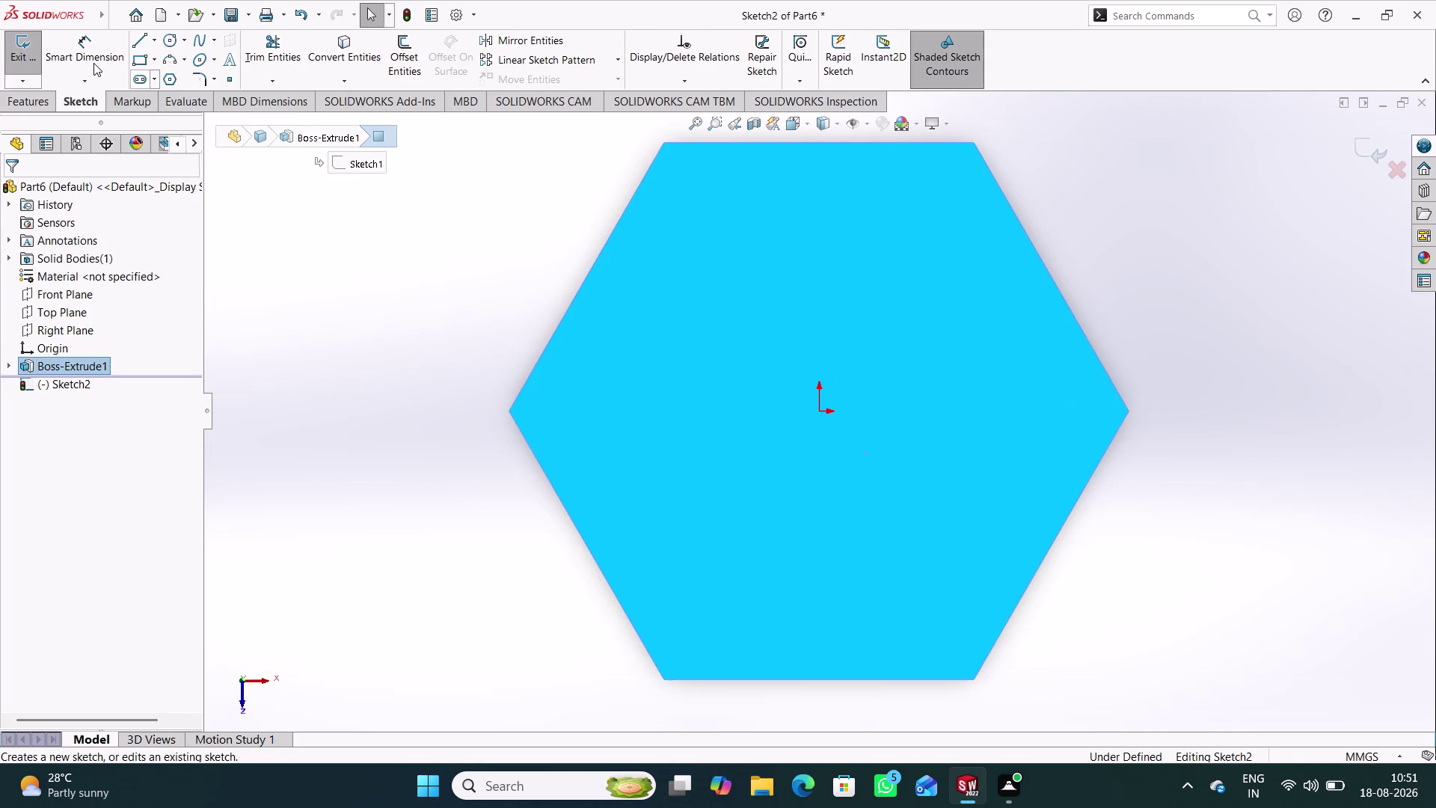
click(173, 42)
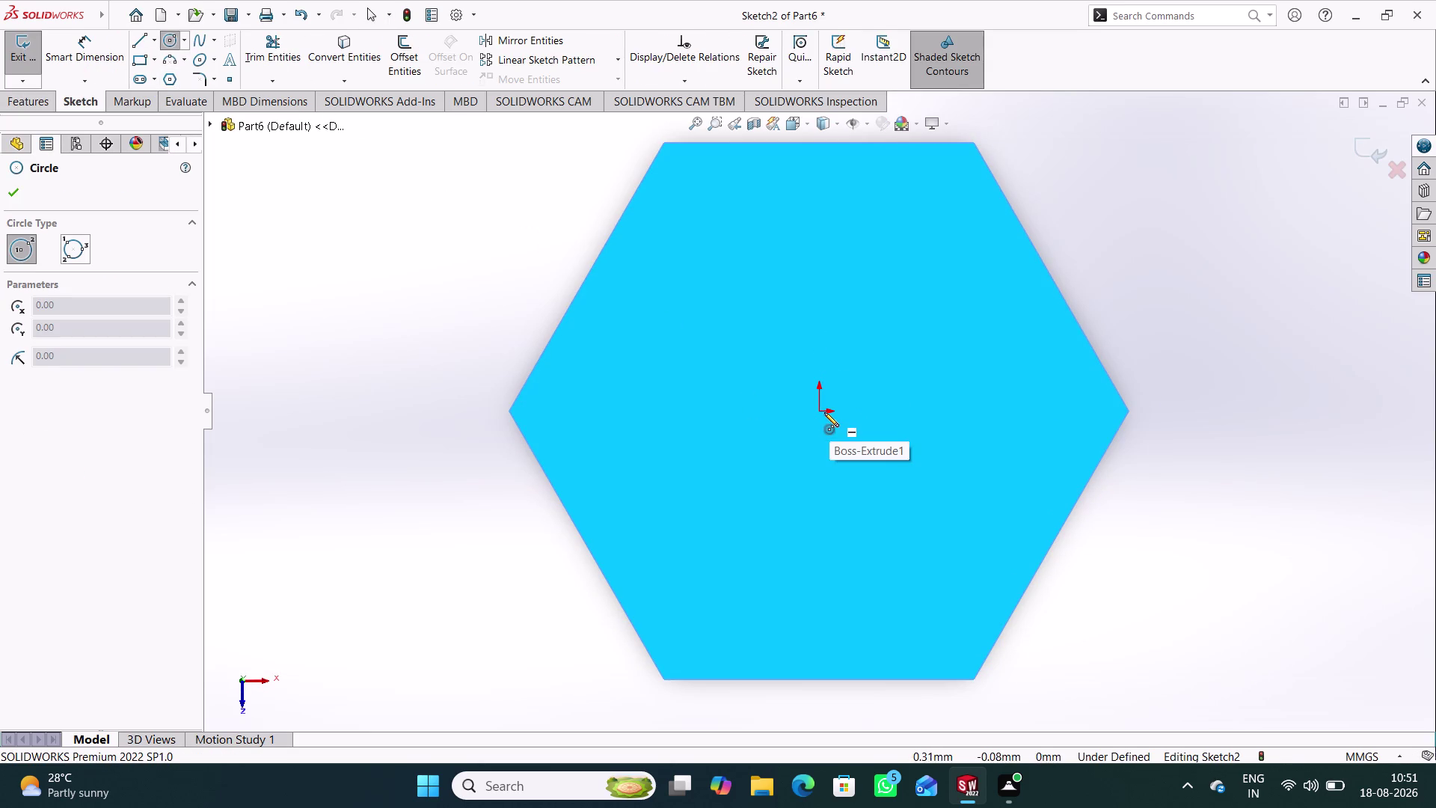
click(822, 411)
click(873, 458)
right_drag(1117, 628, 1140, 518)
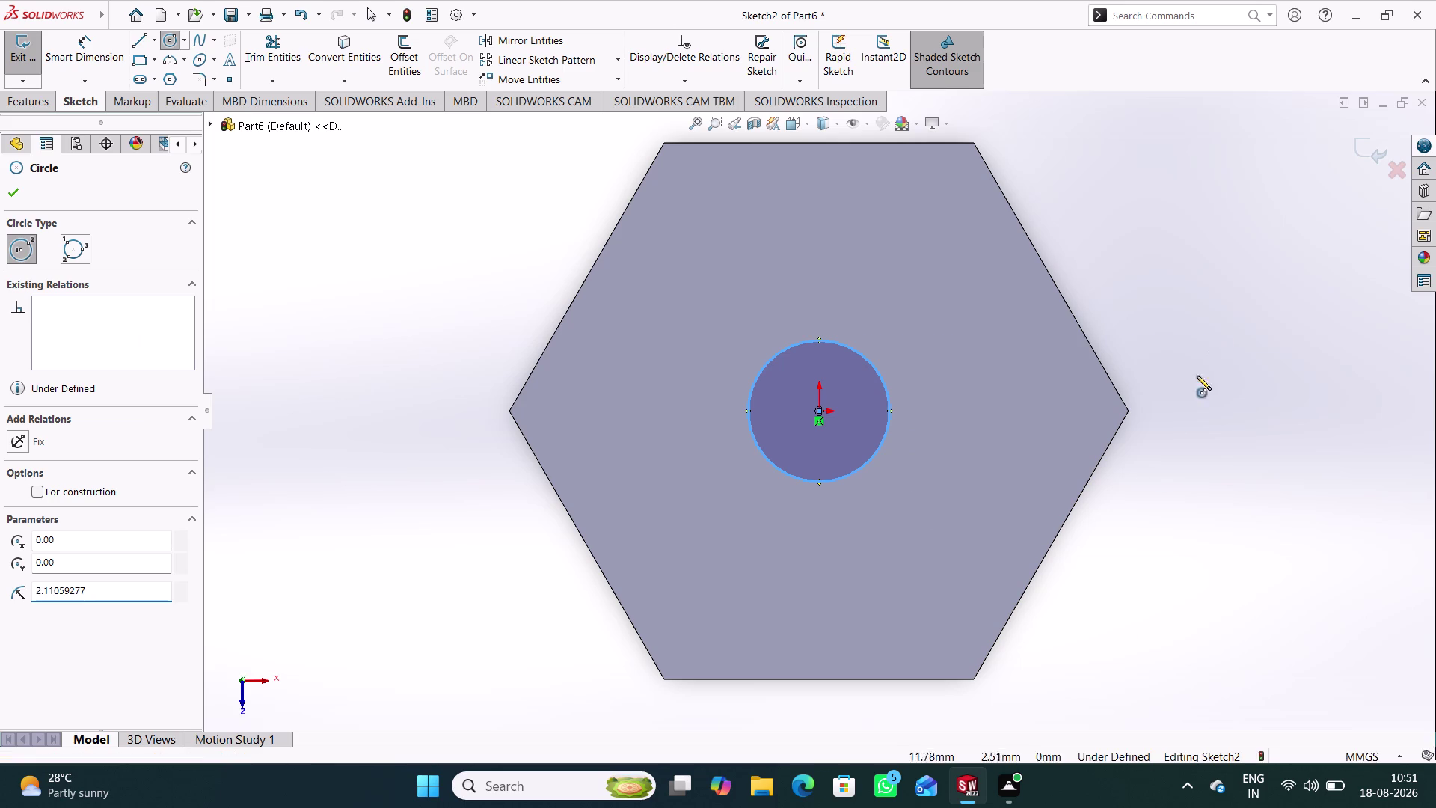
Dimension the circle to 2.5 mm diameter and exit the sketch.
right_drag(1198, 573, 1185, 341)
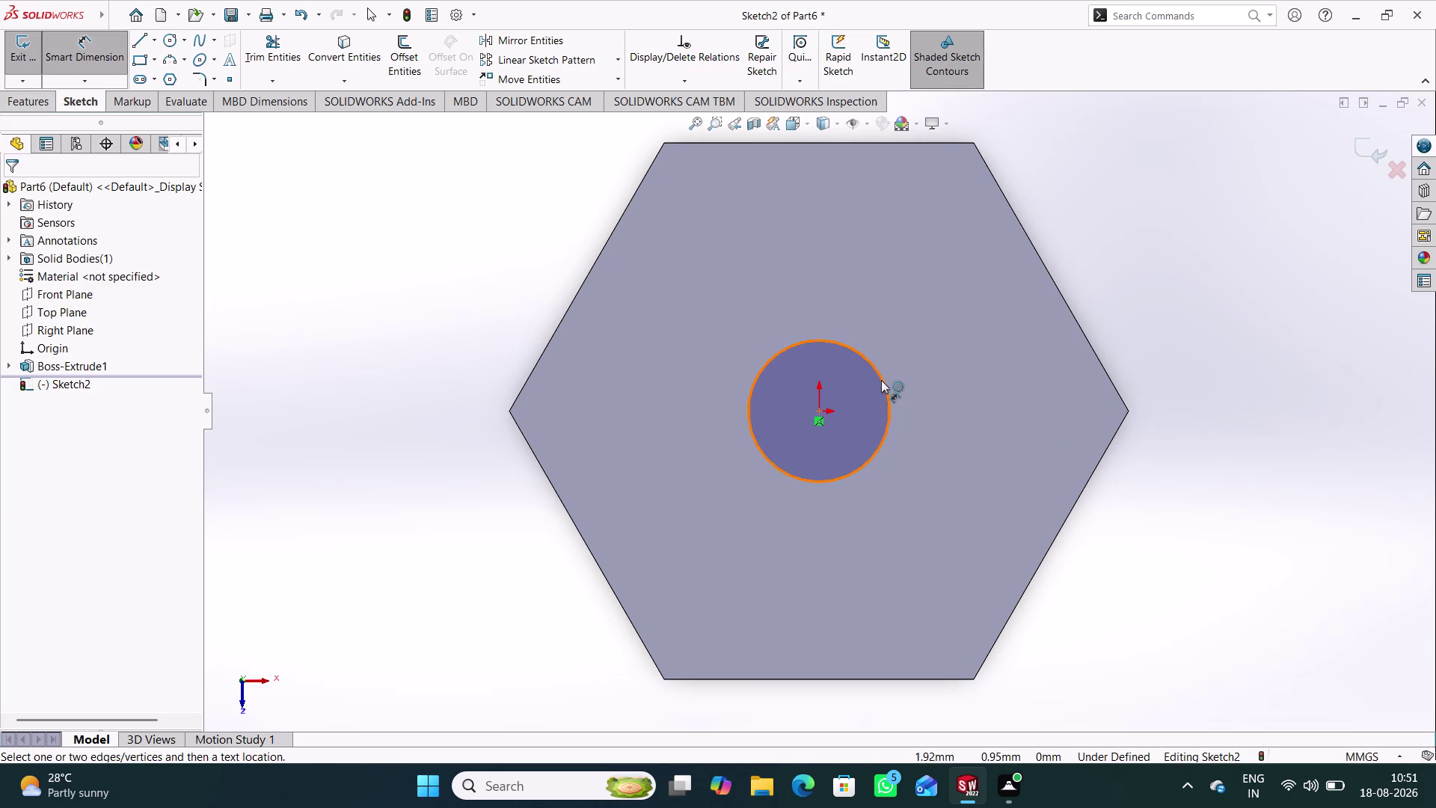
click(881, 380)
click(927, 393)
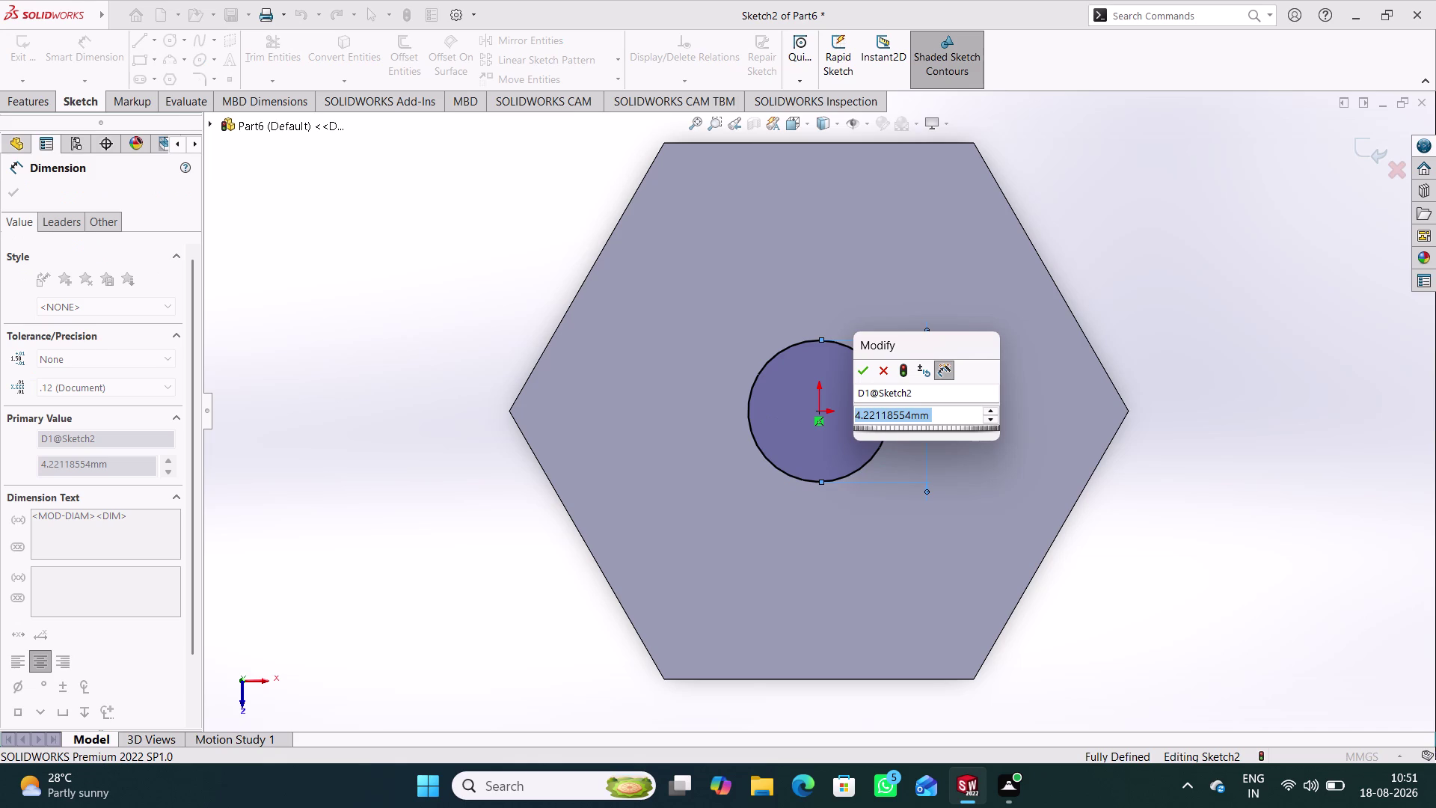
text(2.5)
key(Return)
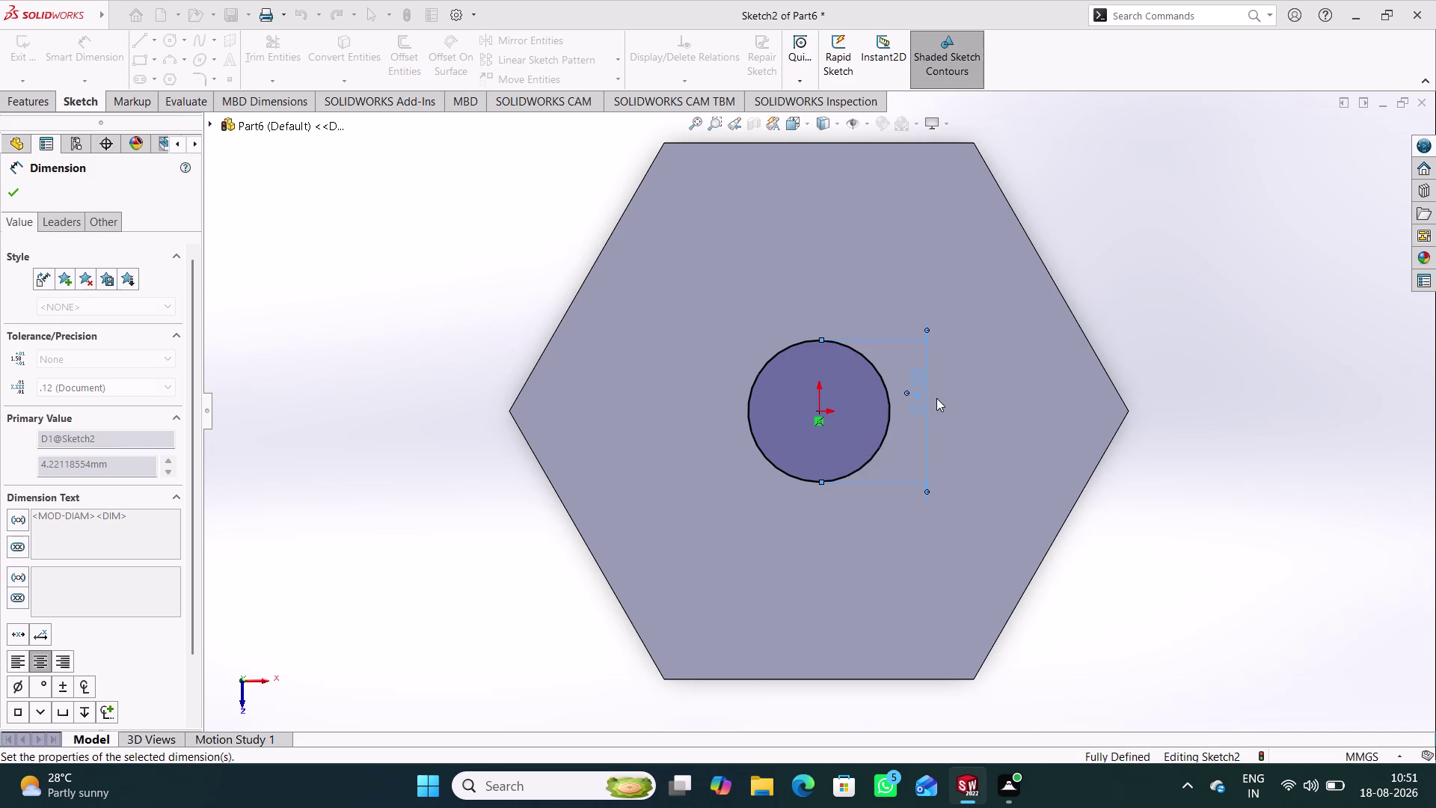
click(1241, 263)
click(1371, 141)
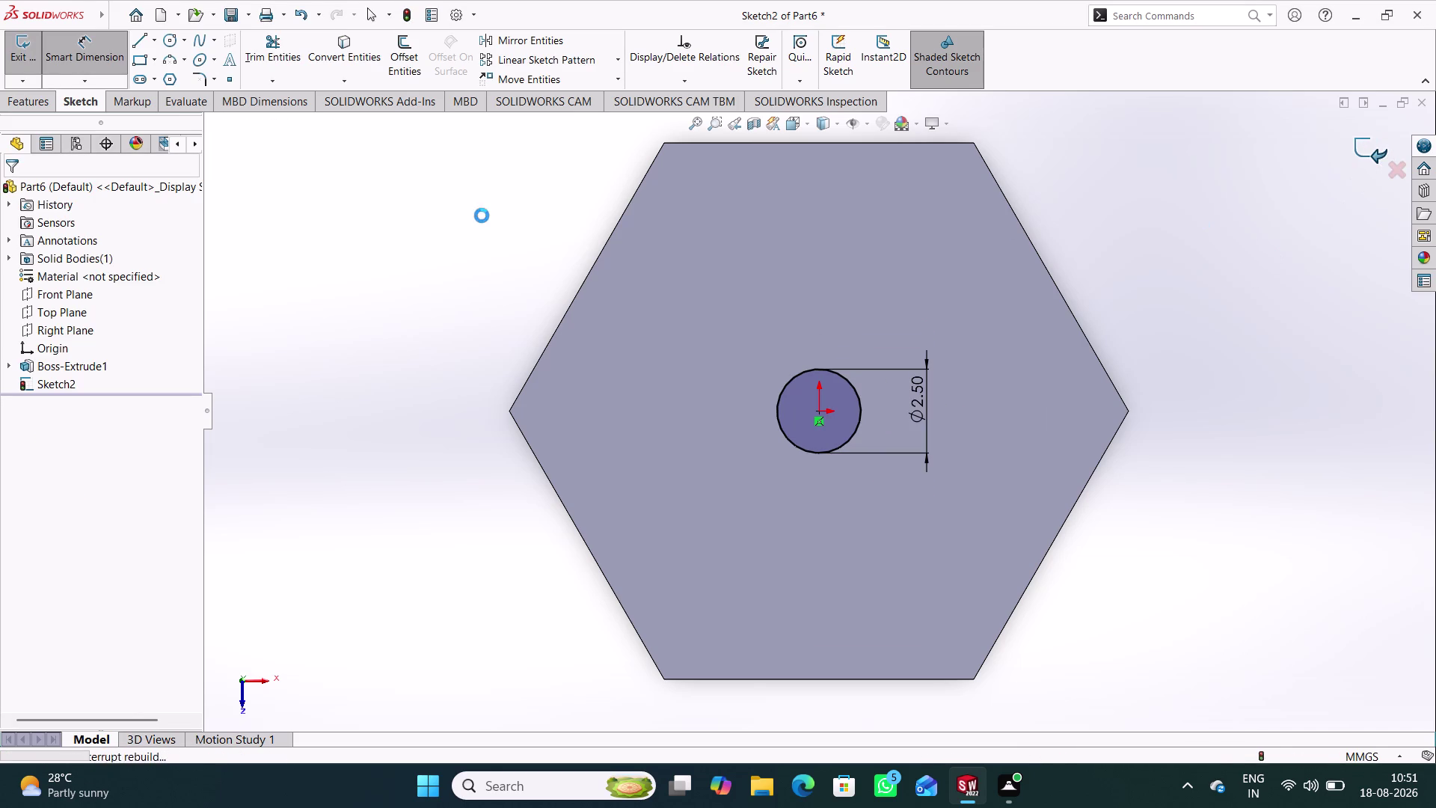
click(39, 57)
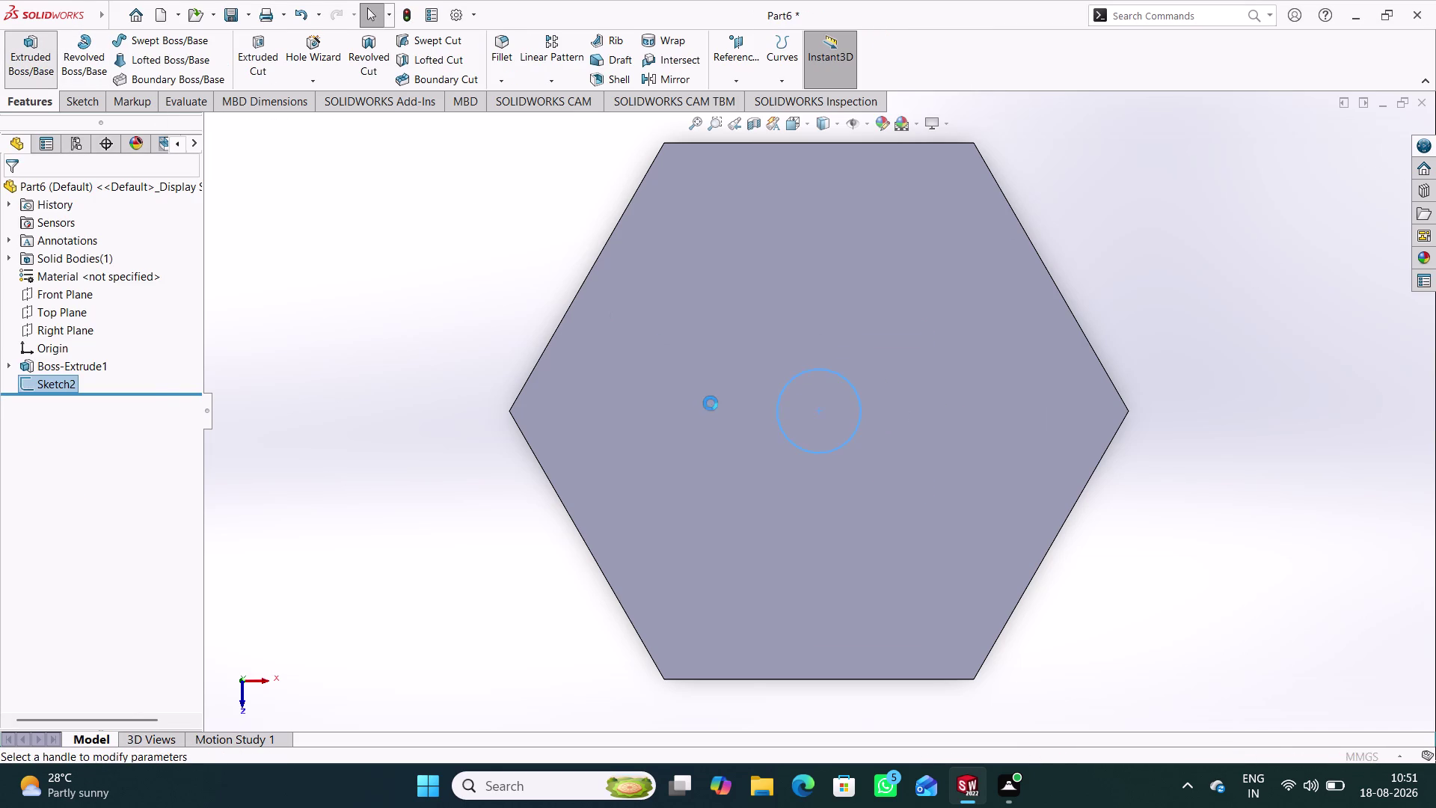
Extrude the 2.50 mm circle into a 33.75 mm blind shank, Boss-Extrude2.
middle_drag(612, 552, 613, 446)
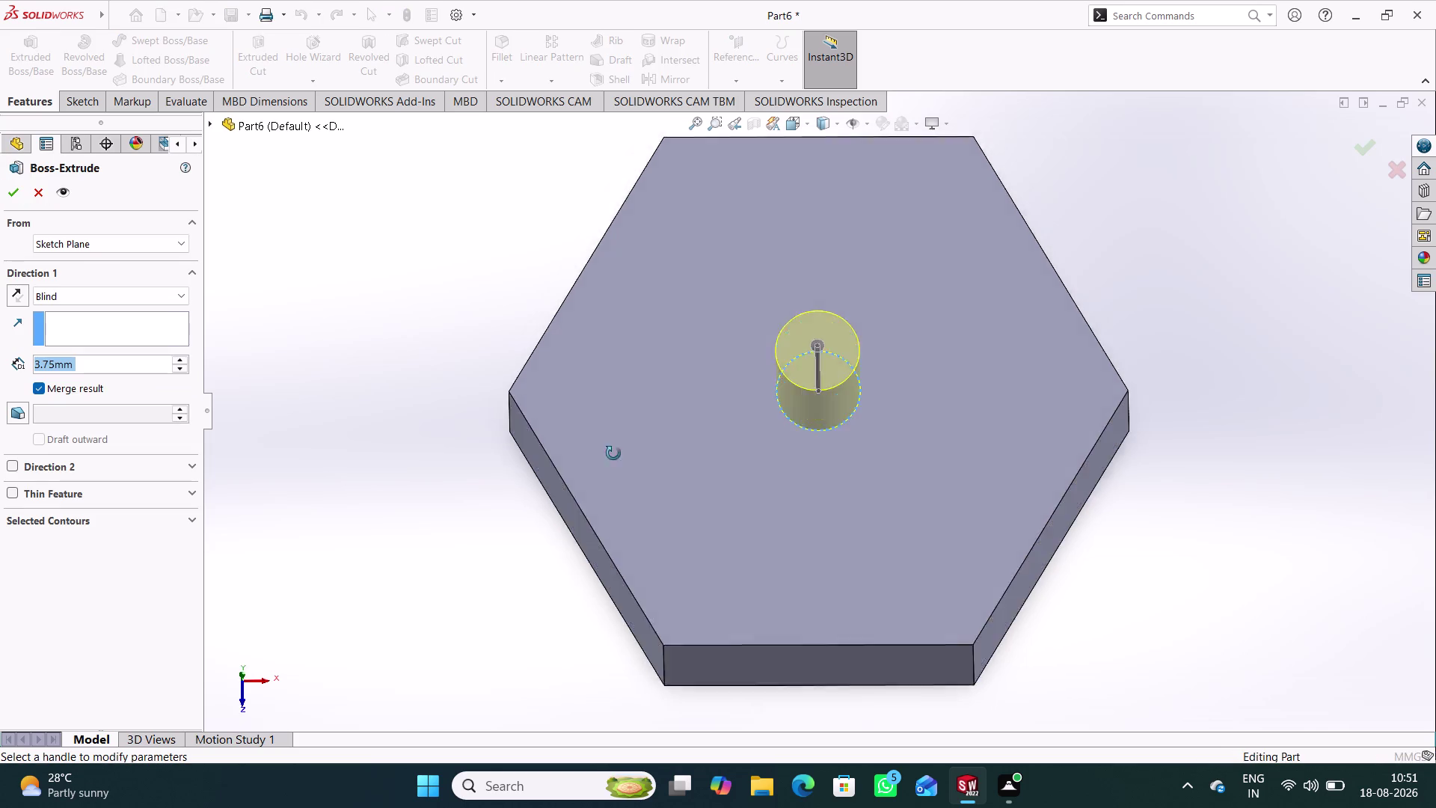
middle_drag(614, 446, 621, 307)
drag(135, 359, 31, 362)
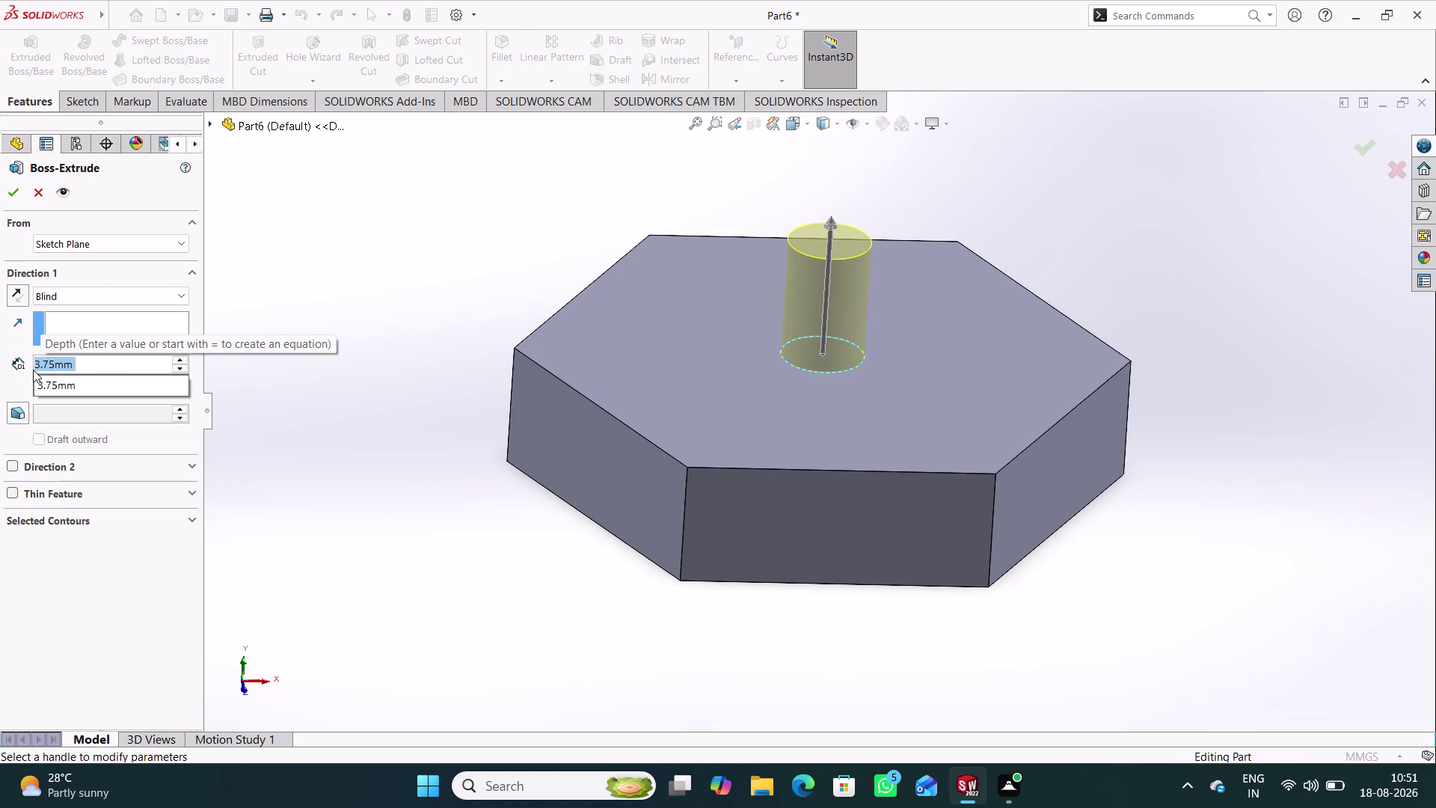
text(33.)
text(75)
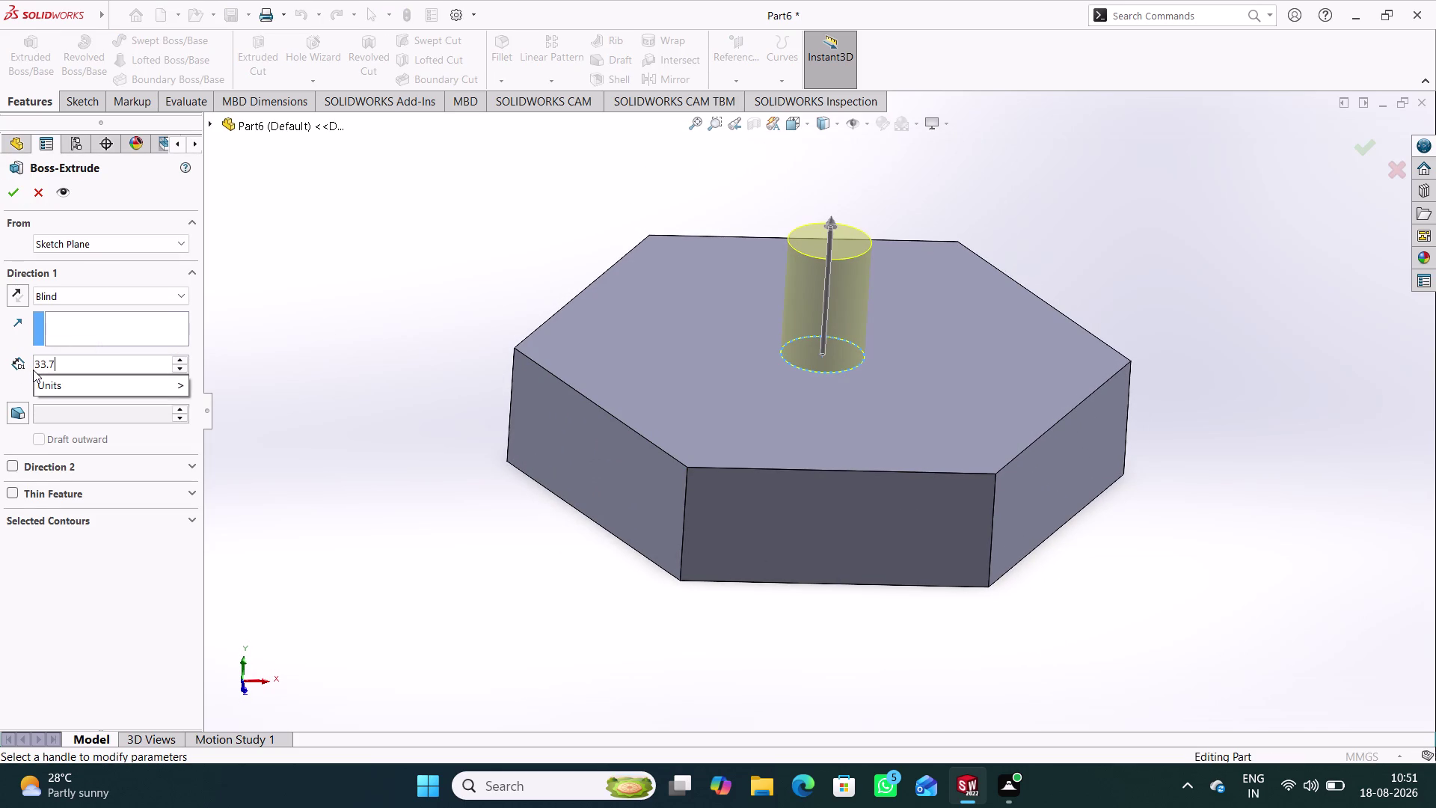
key(Return)
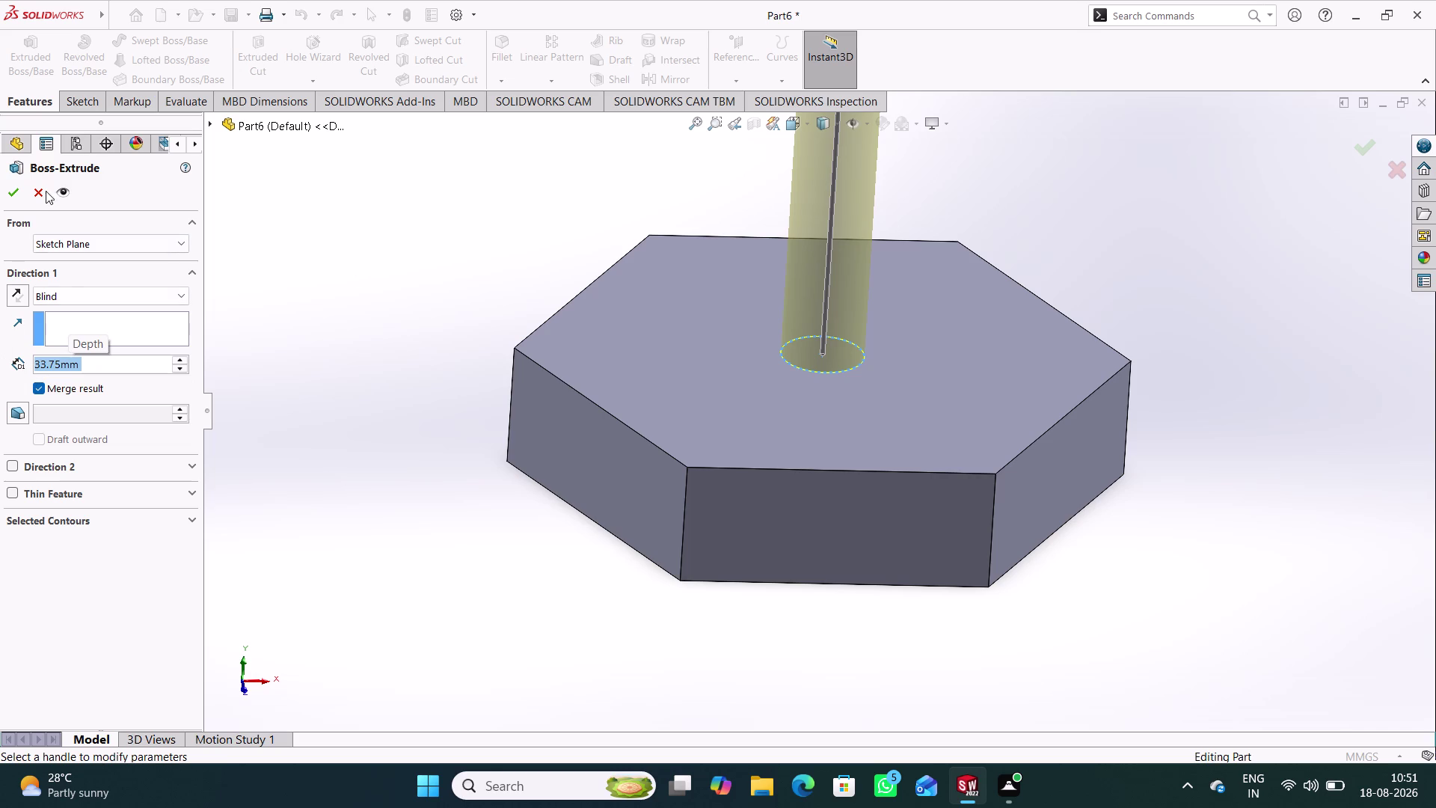
click(0, 185)
Orbit the model to inspect the new shank rising from the hex head.
click(9, 187)
click(373, 309)
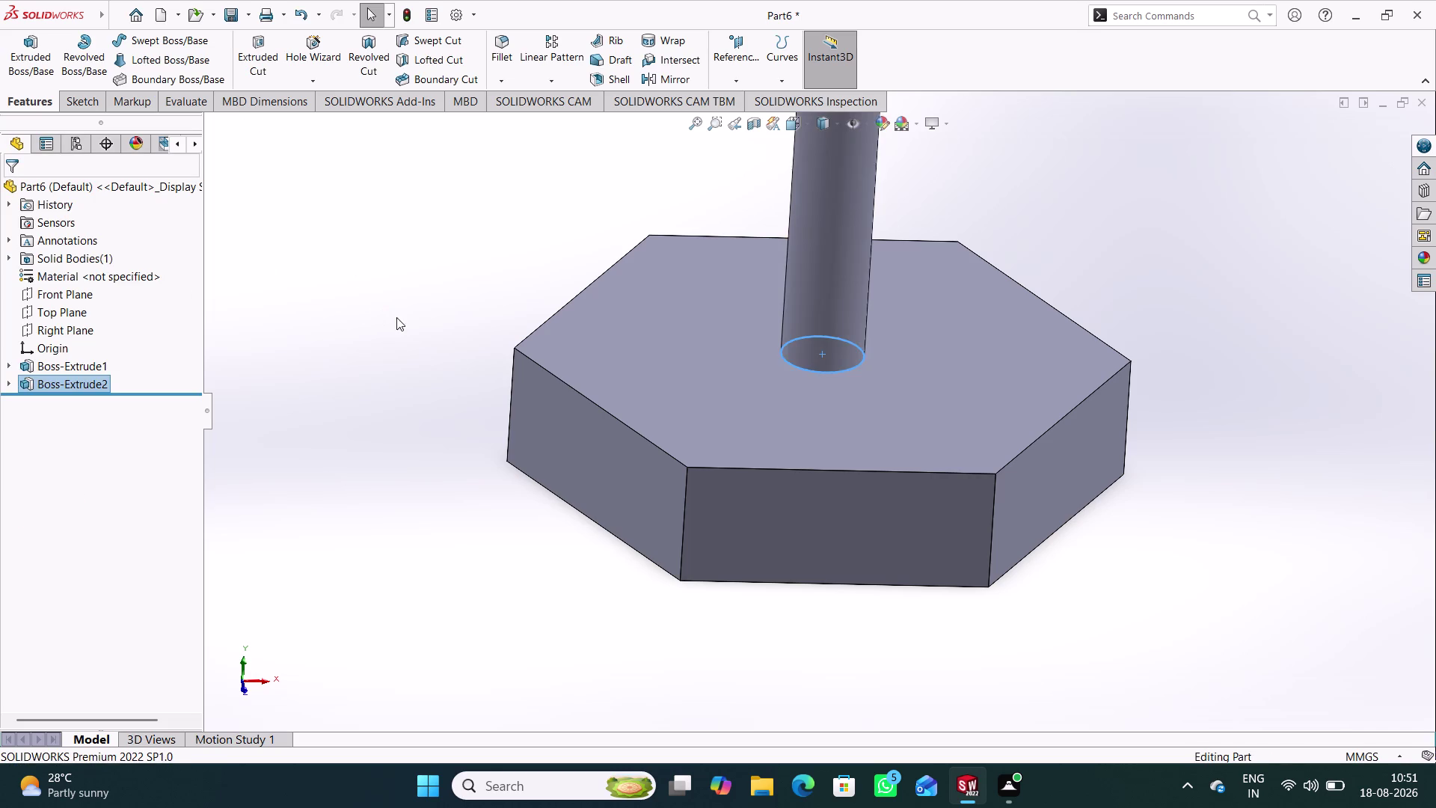
scroll(up, 3)
scroll(down, 3)
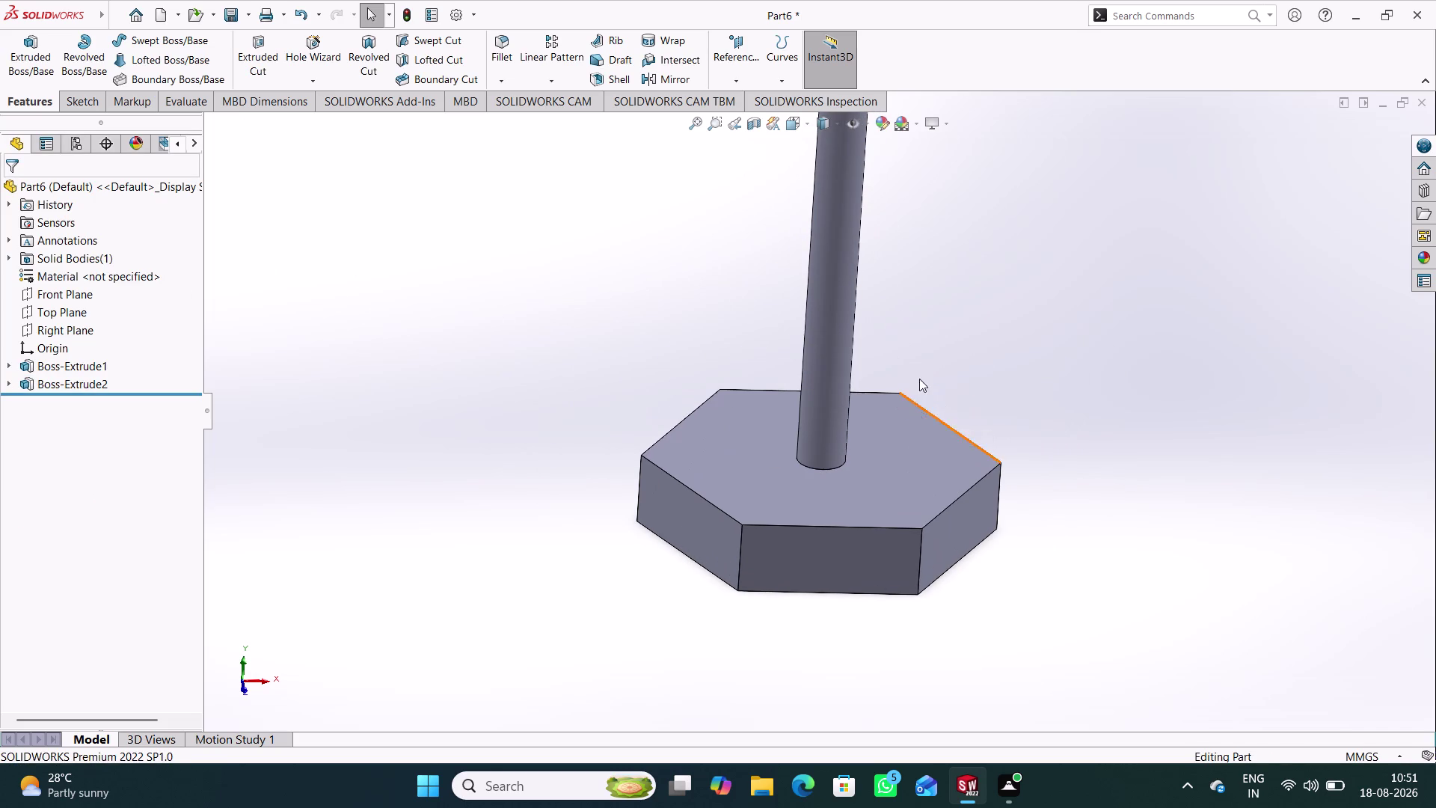
middle_drag(920, 375, 923, 337)
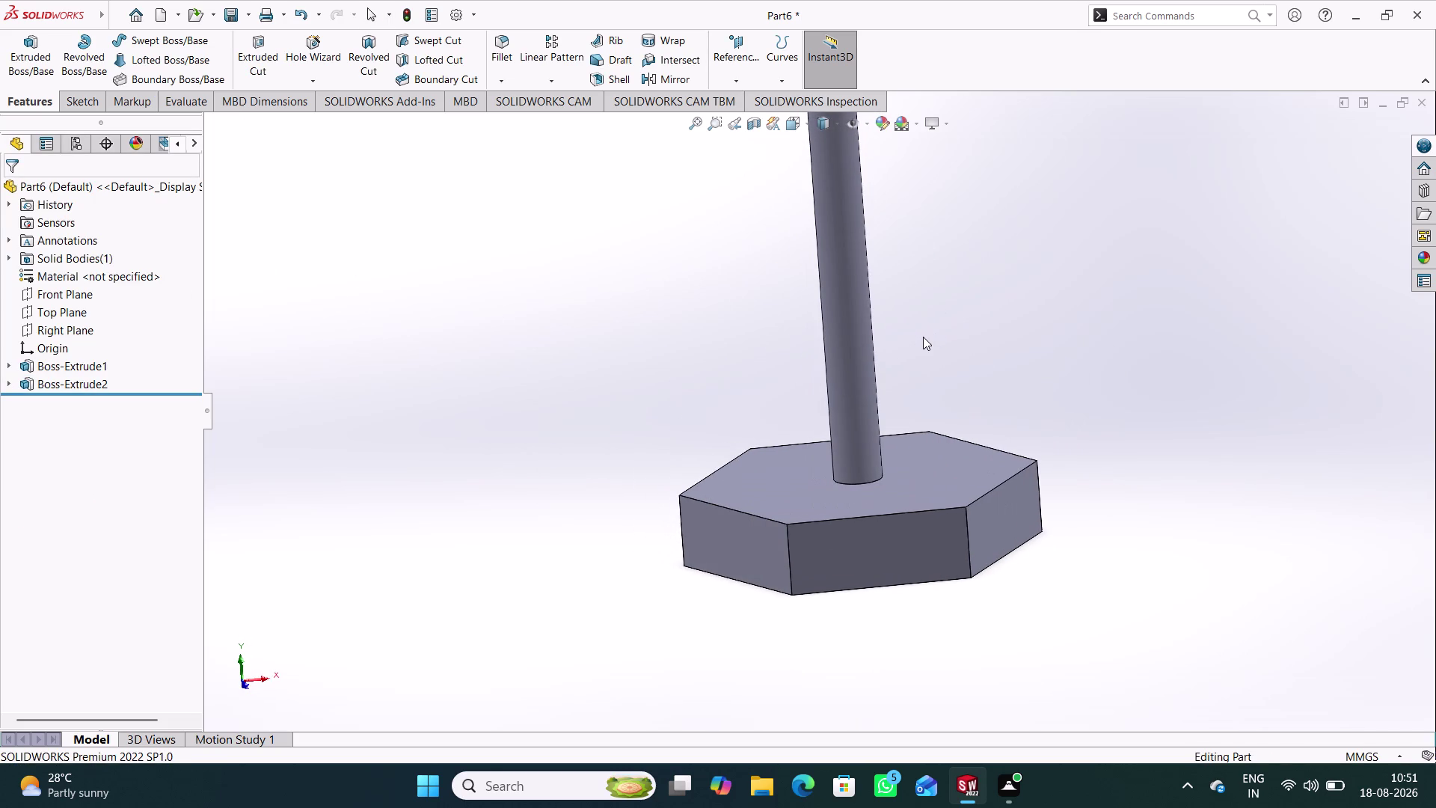
click(58, 282)
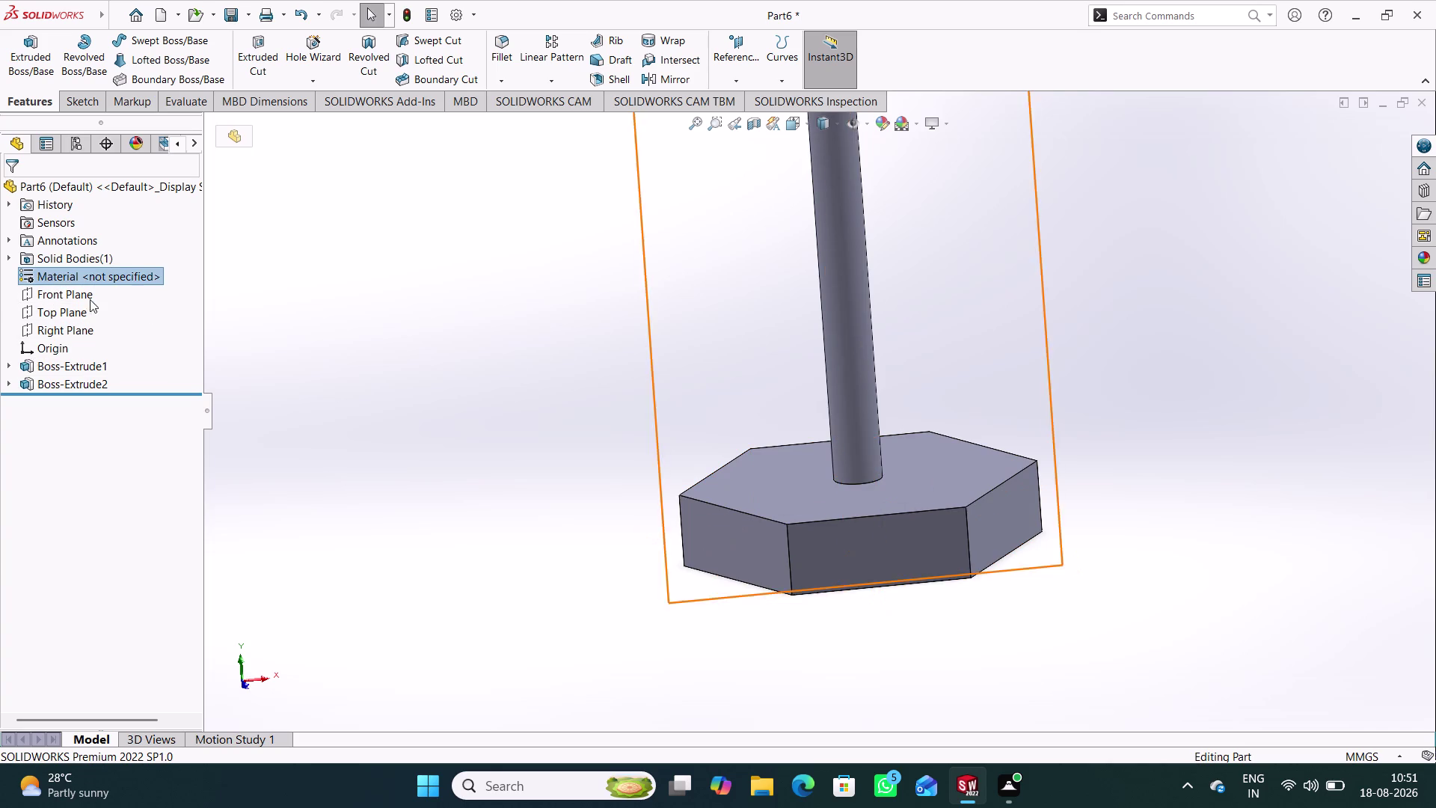
Assign Tin Bearing Bronze from Copper Alloys as the part's material.
click(216, 308)
click(80, 295)
click(247, 326)
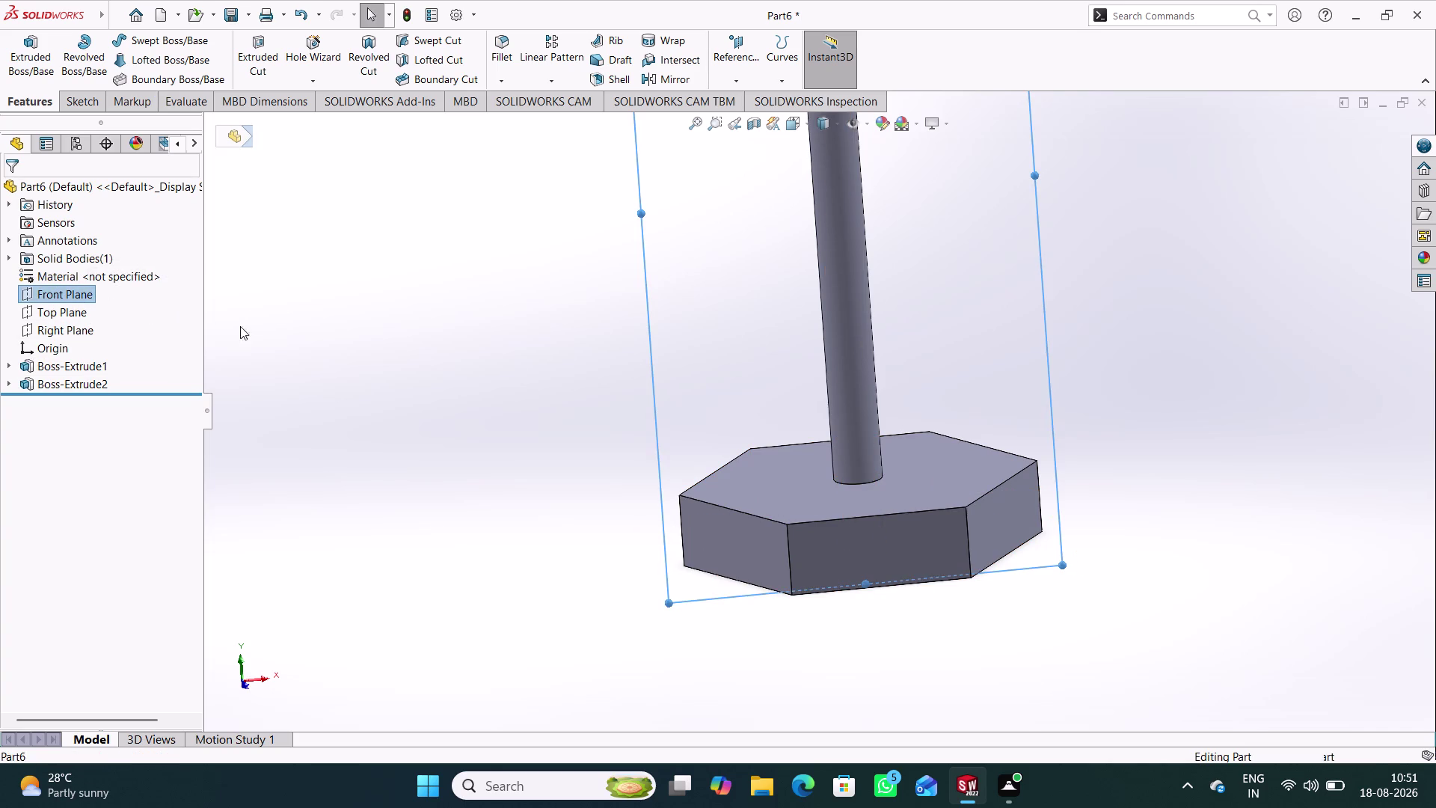
right_click(133, 284)
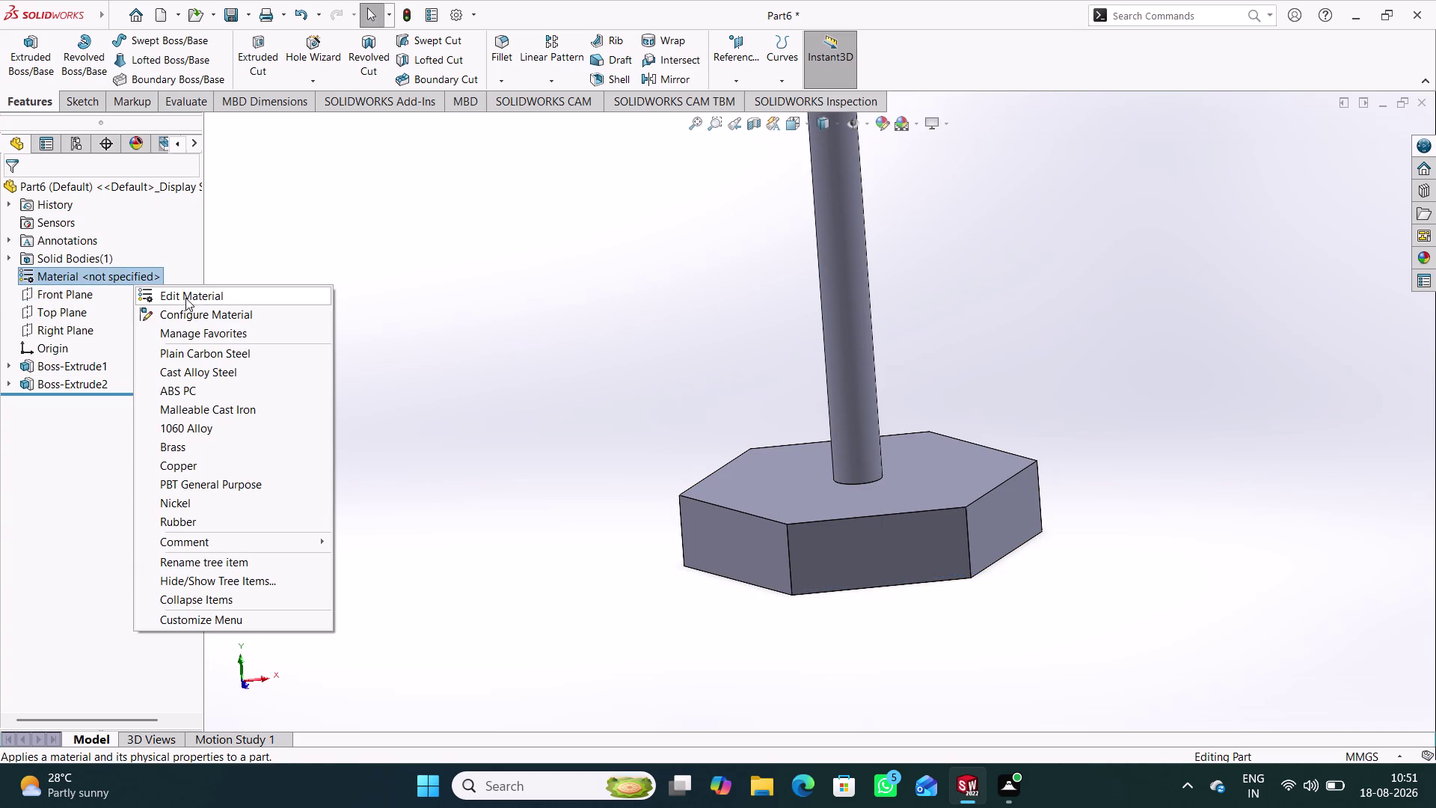
click(185, 297)
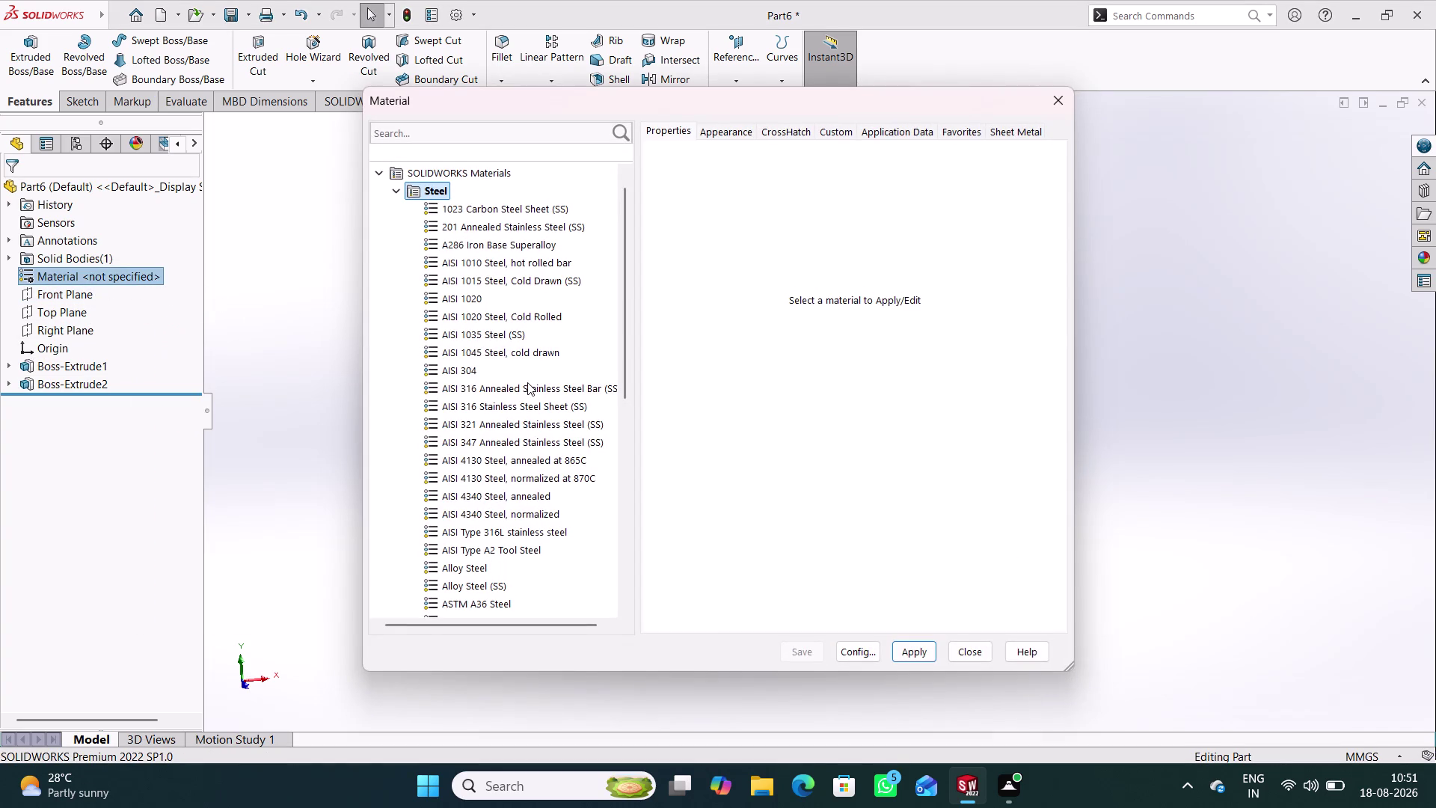
scroll(down, 3)
scroll(down, 3)
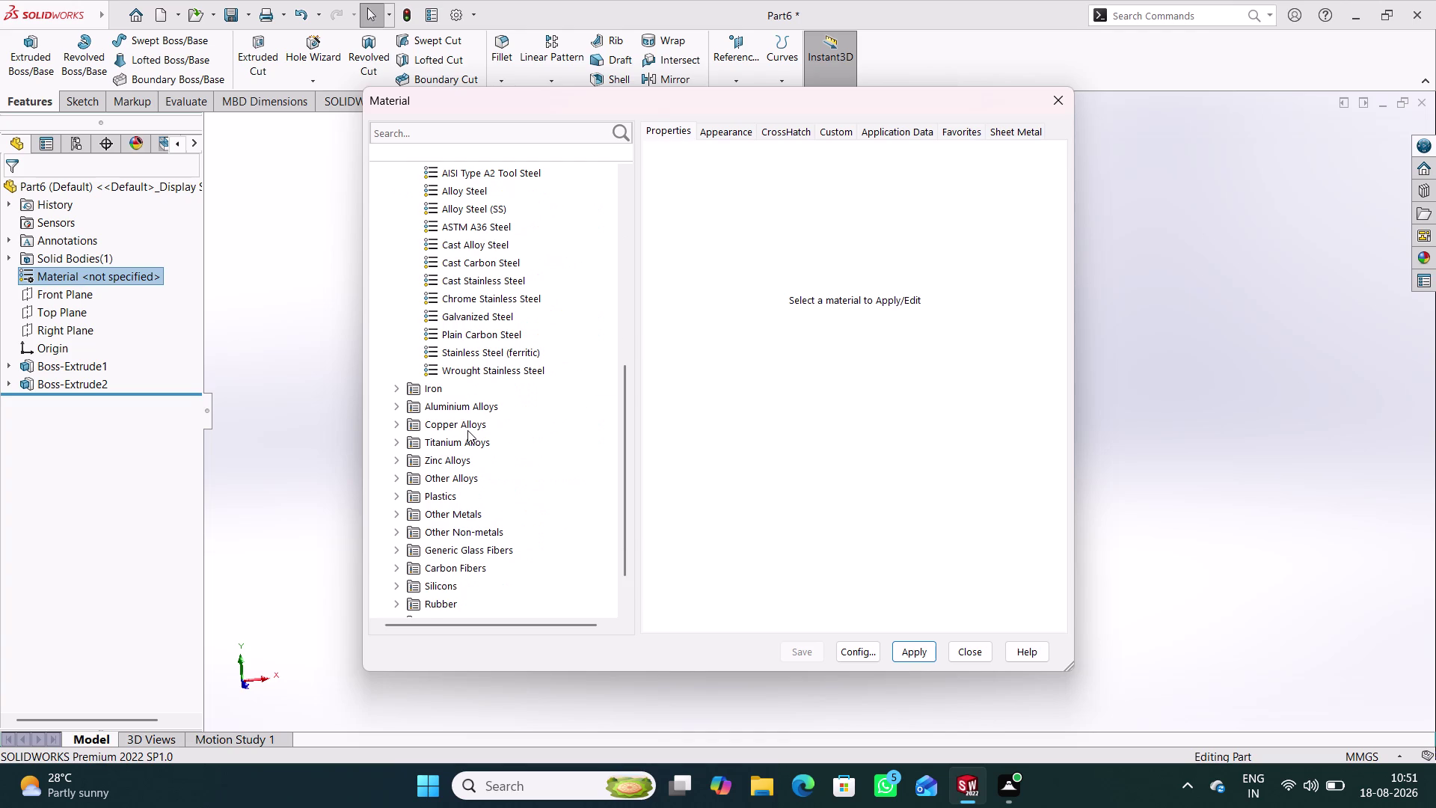
click(468, 430)
double_click(467, 425)
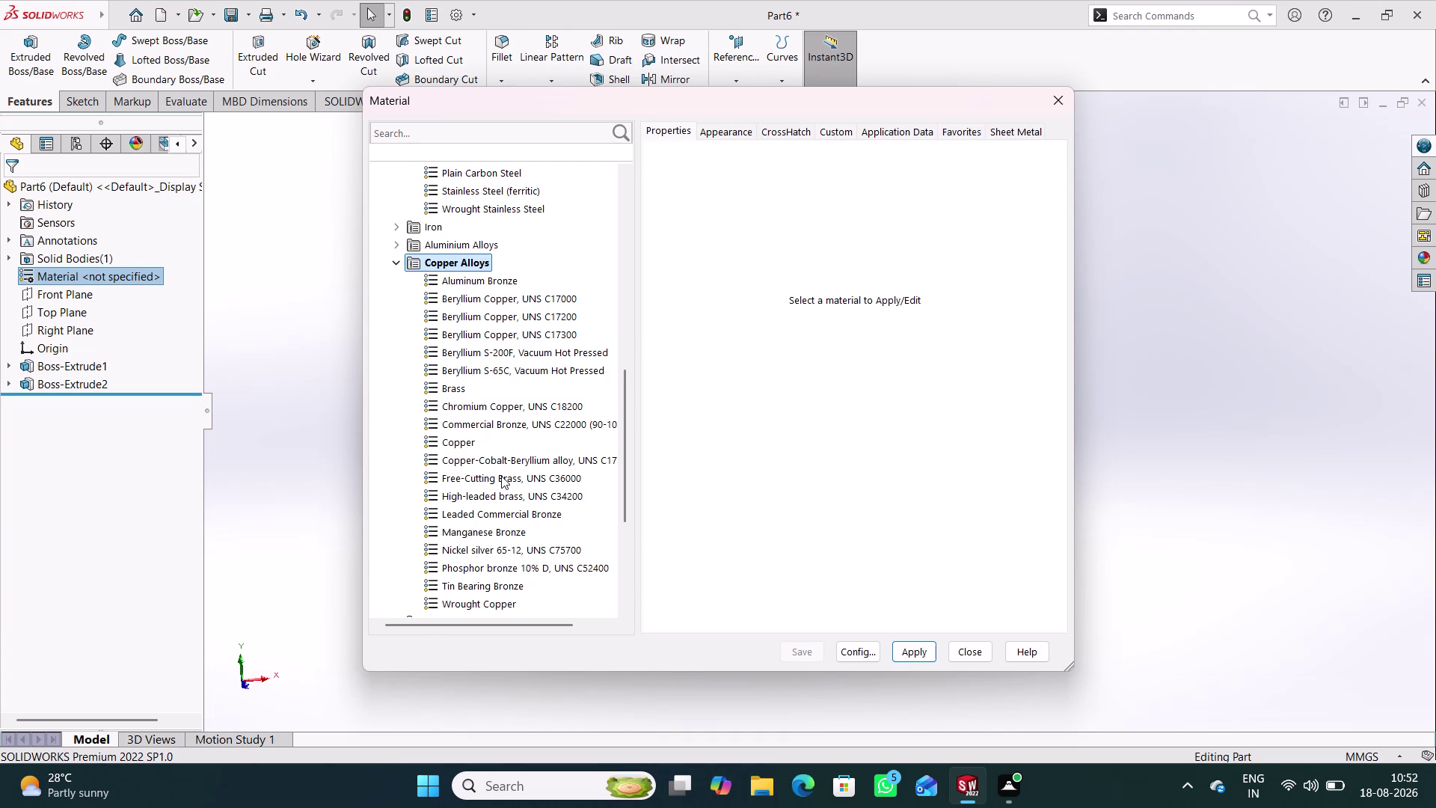
scroll(down, 3)
click(484, 352)
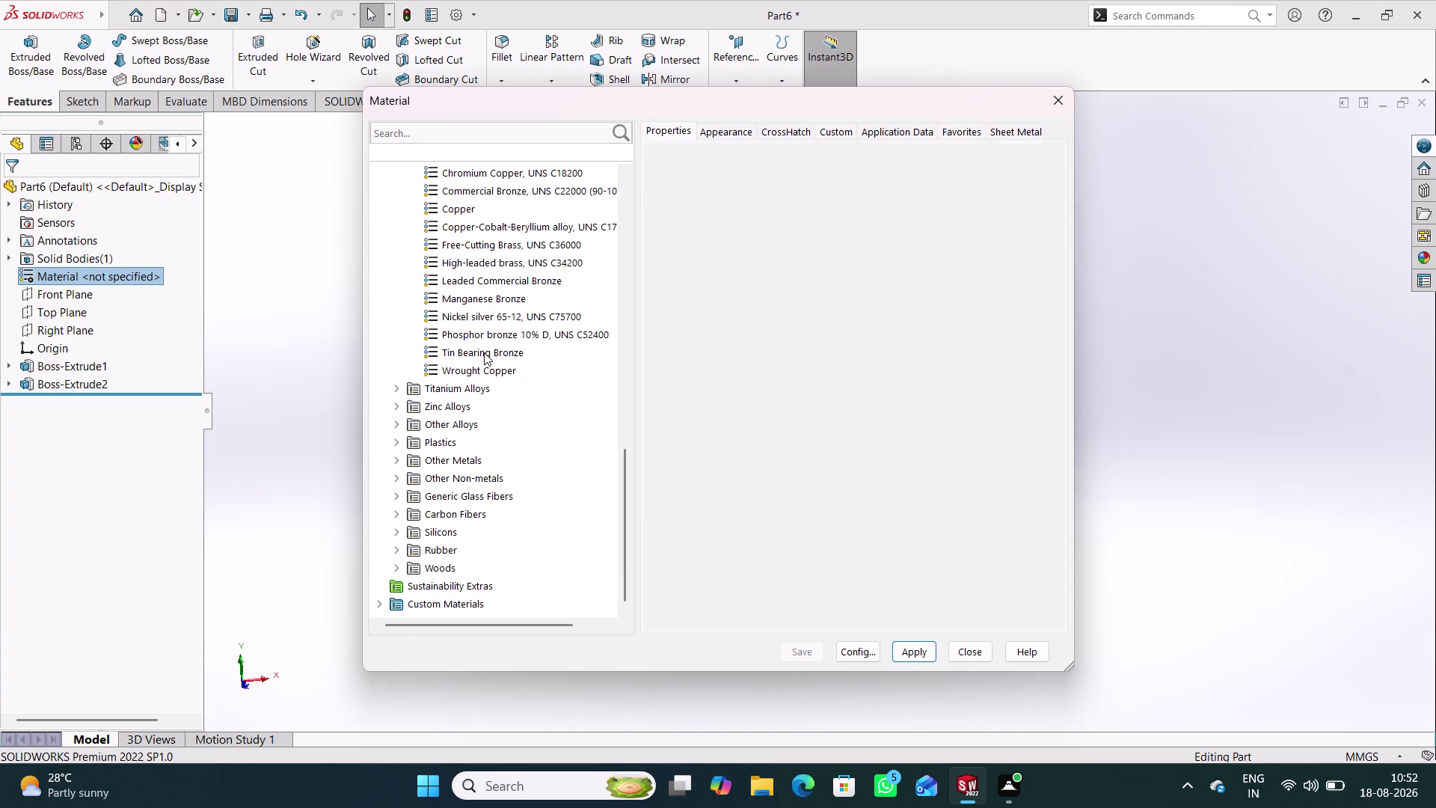
click(922, 661)
click(971, 656)
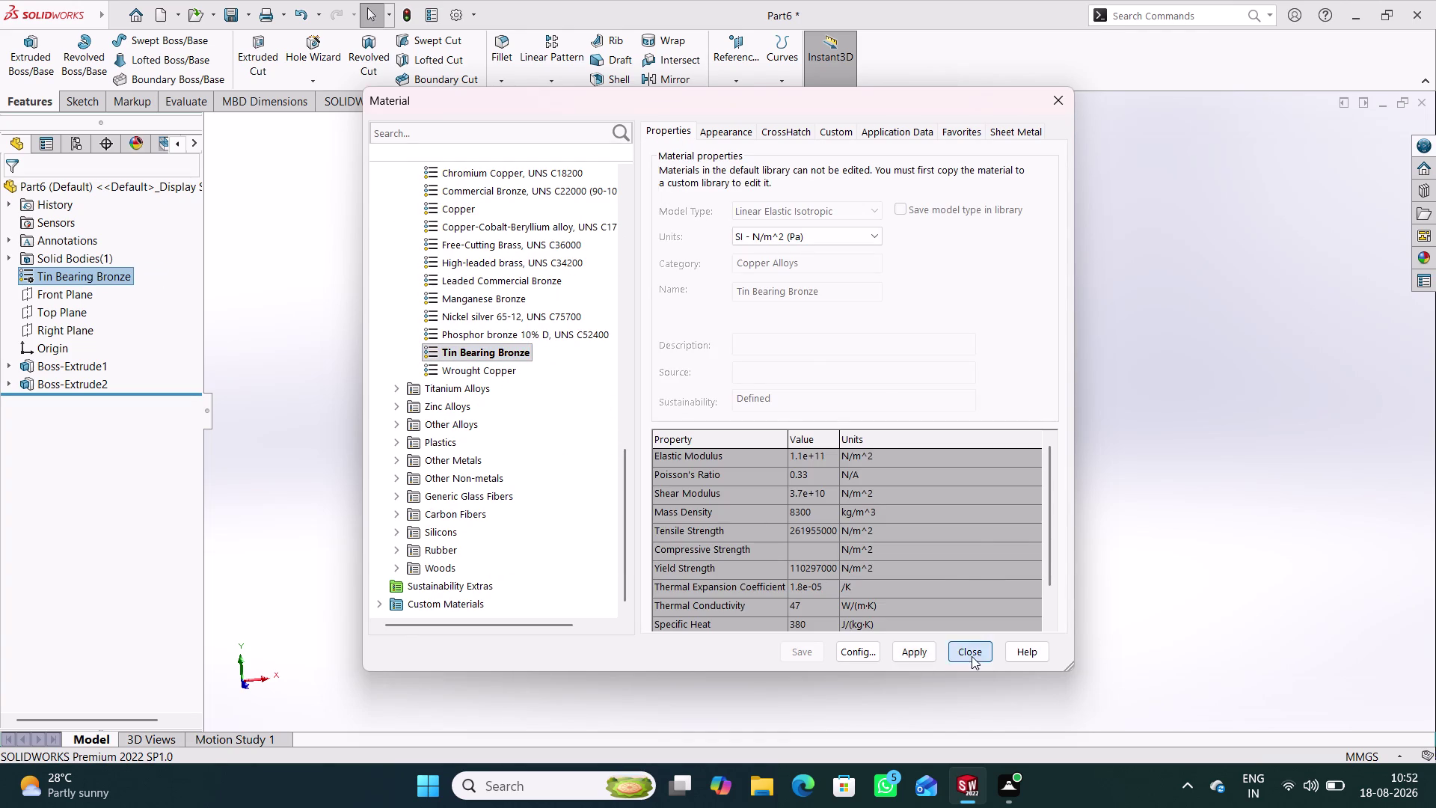
Replace the material with Manganese Bronze and close the material library.
scroll(up, 3)
middle_drag(724, 407, 764, 397)
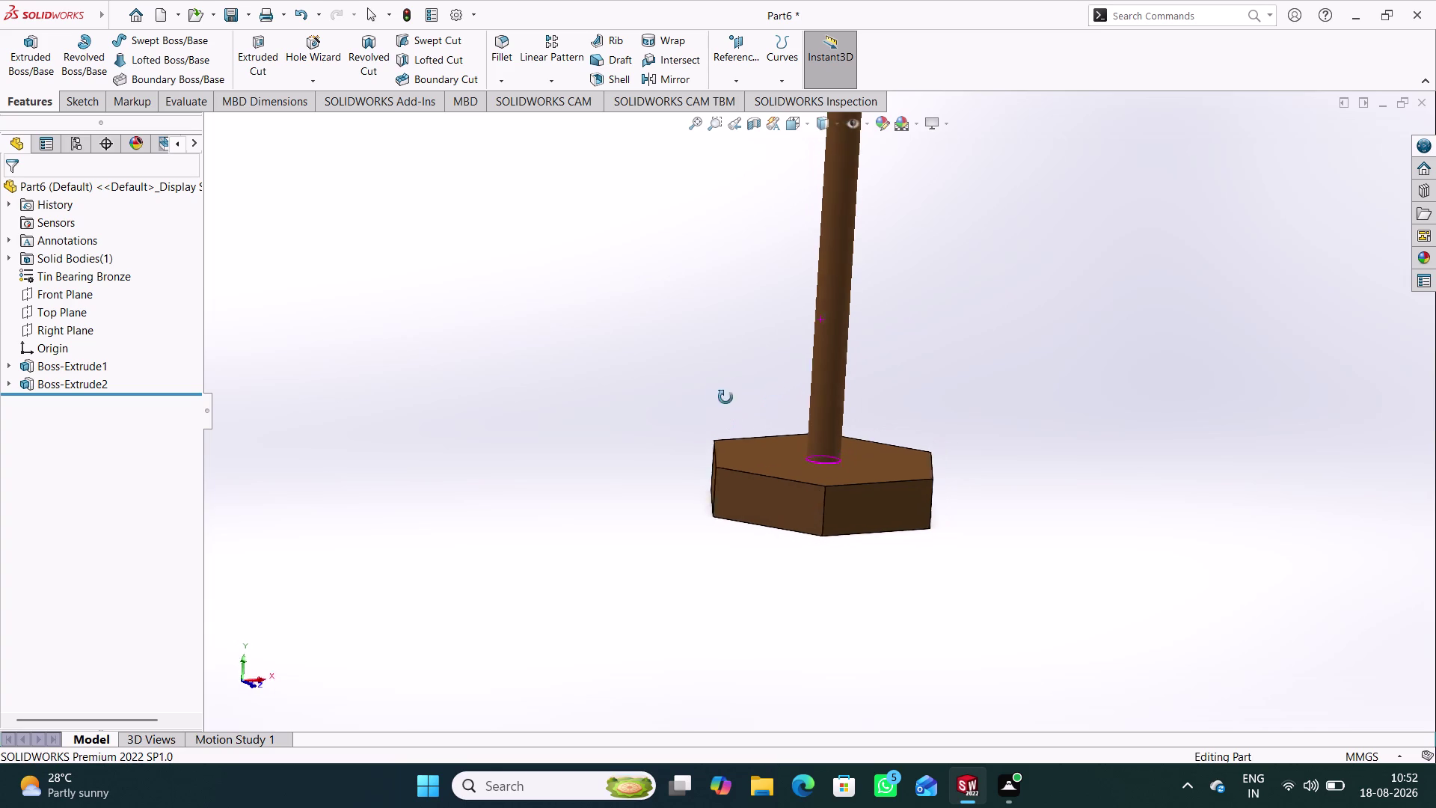
middle_drag(764, 397, 717, 397)
scroll(down, 3)
right_click(107, 275)
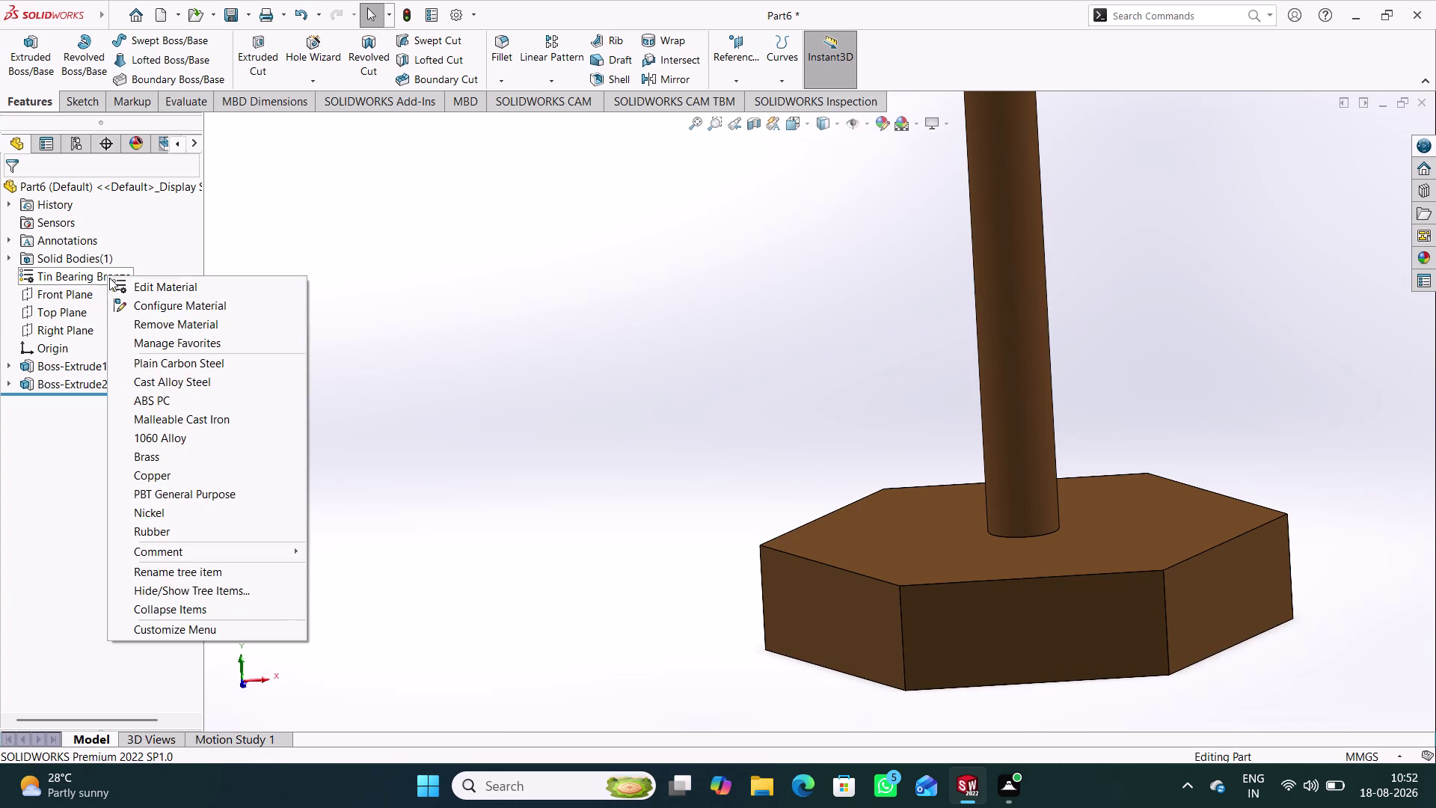
click(156, 284)
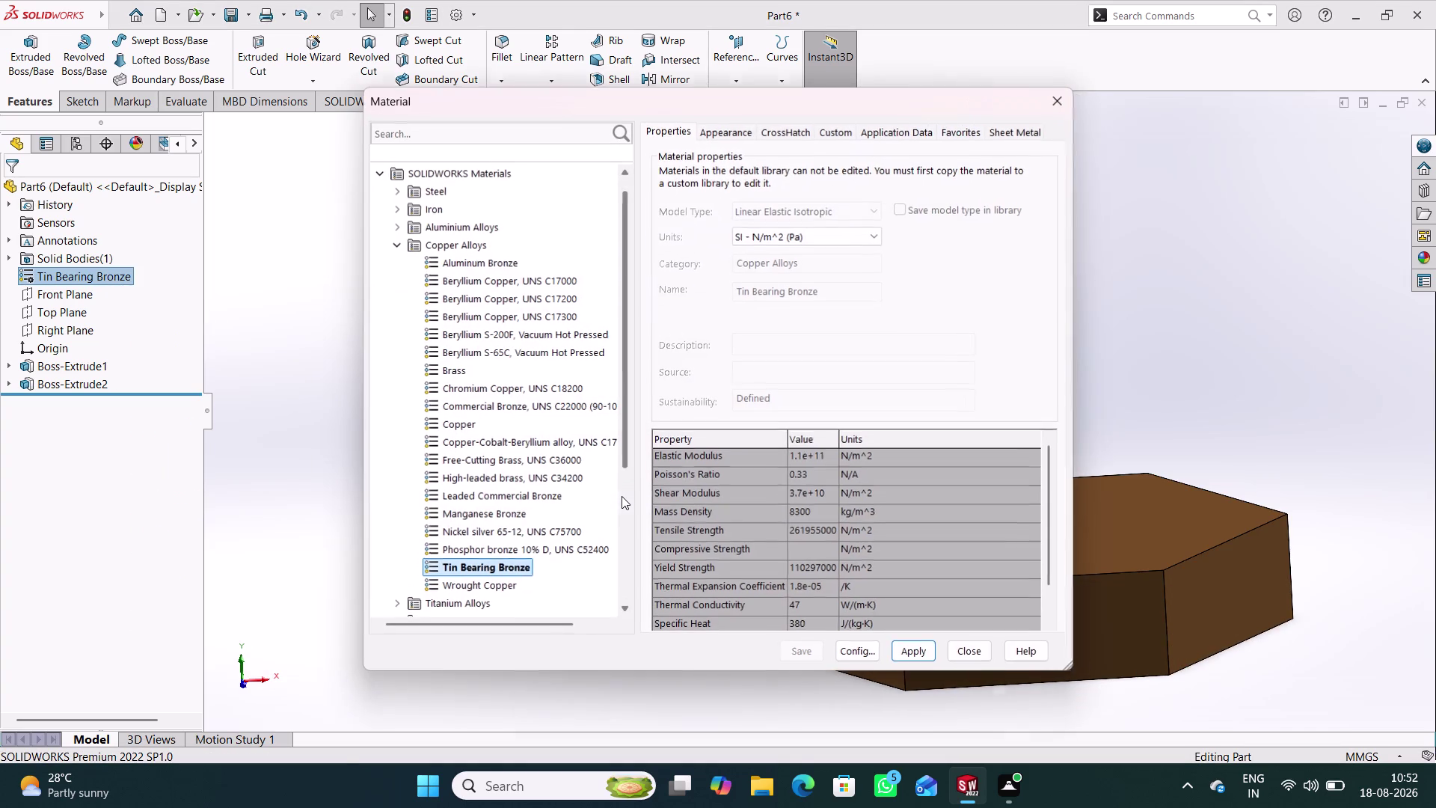
click(484, 508)
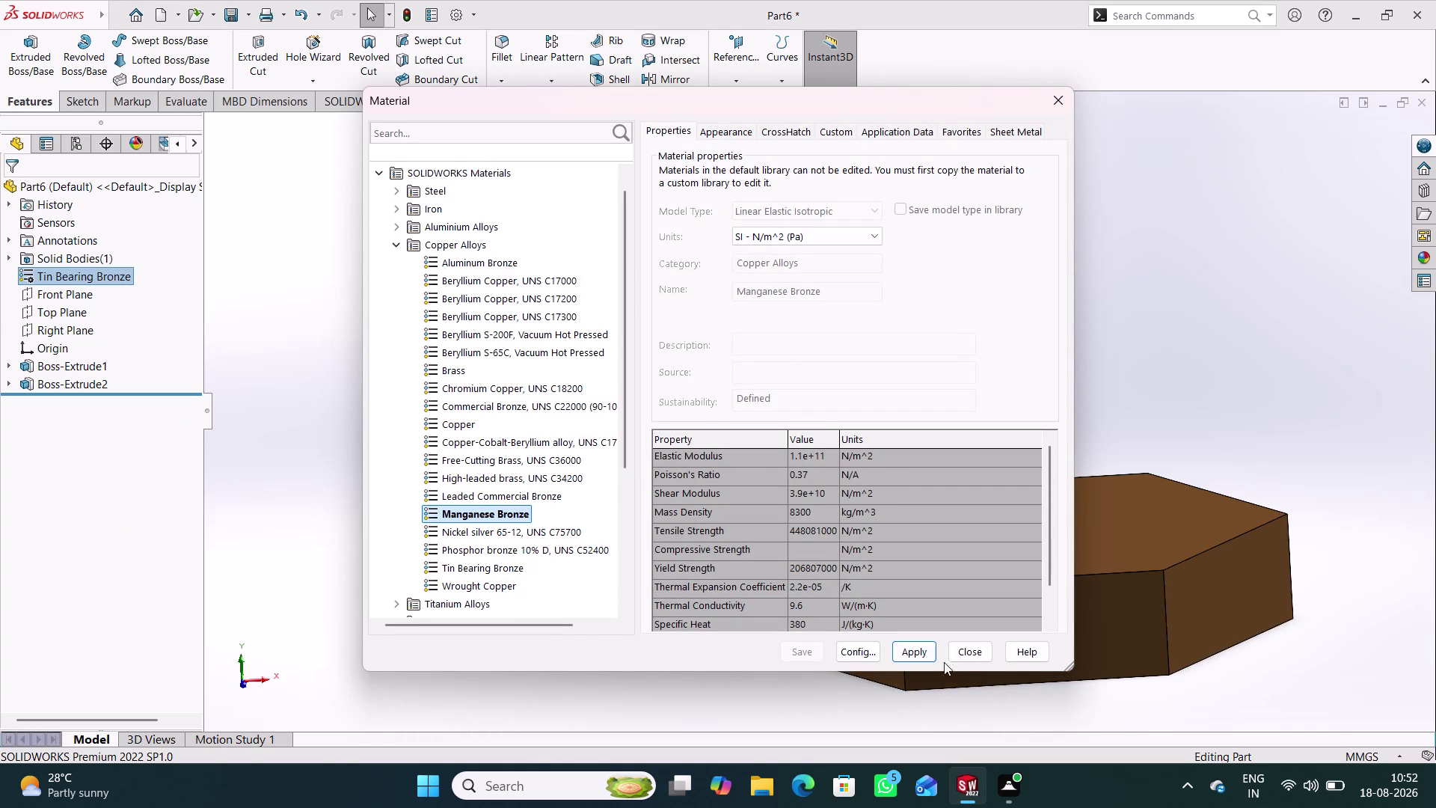
click(917, 649)
click(967, 650)
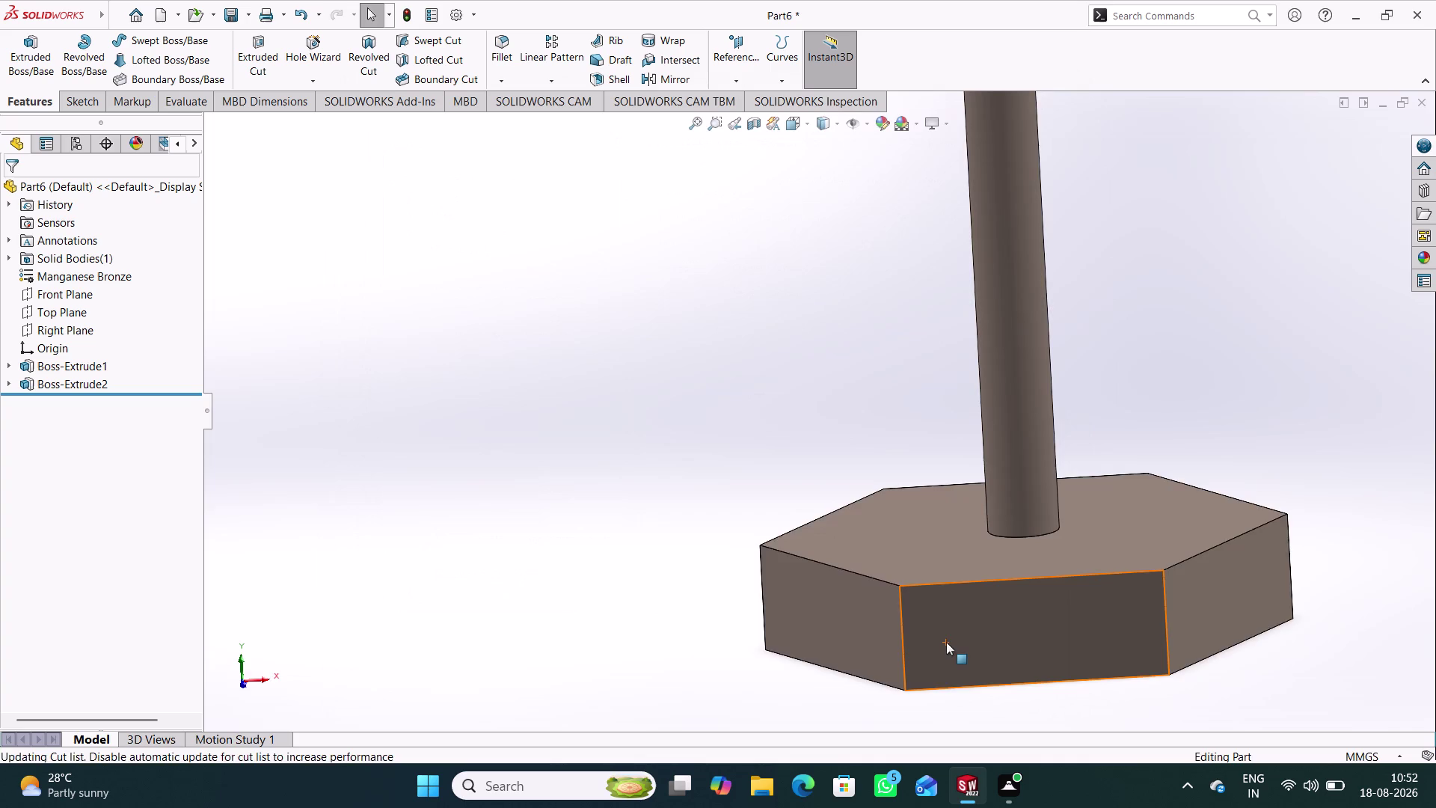
middle_drag(946, 642, 1006, 667)
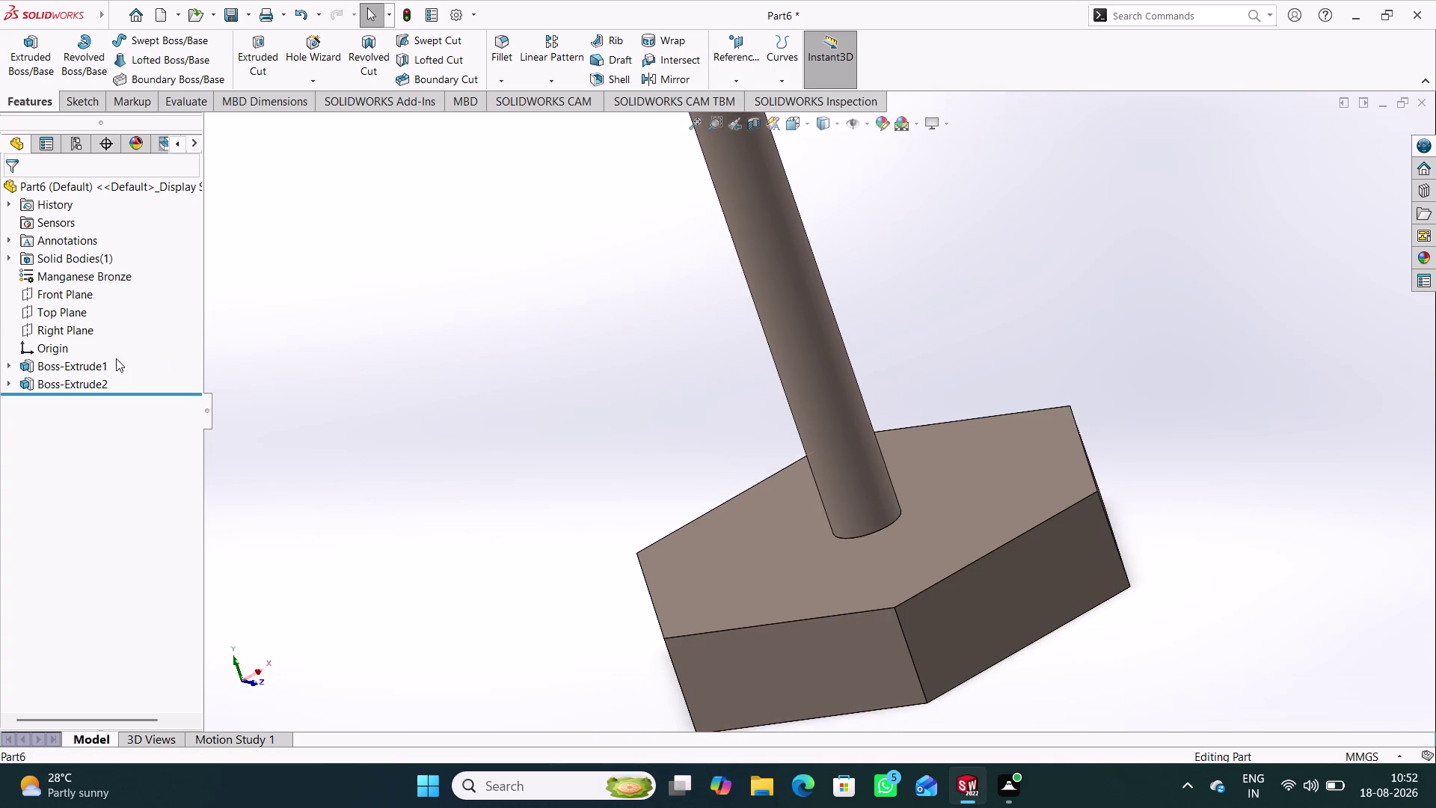
click(80, 299)
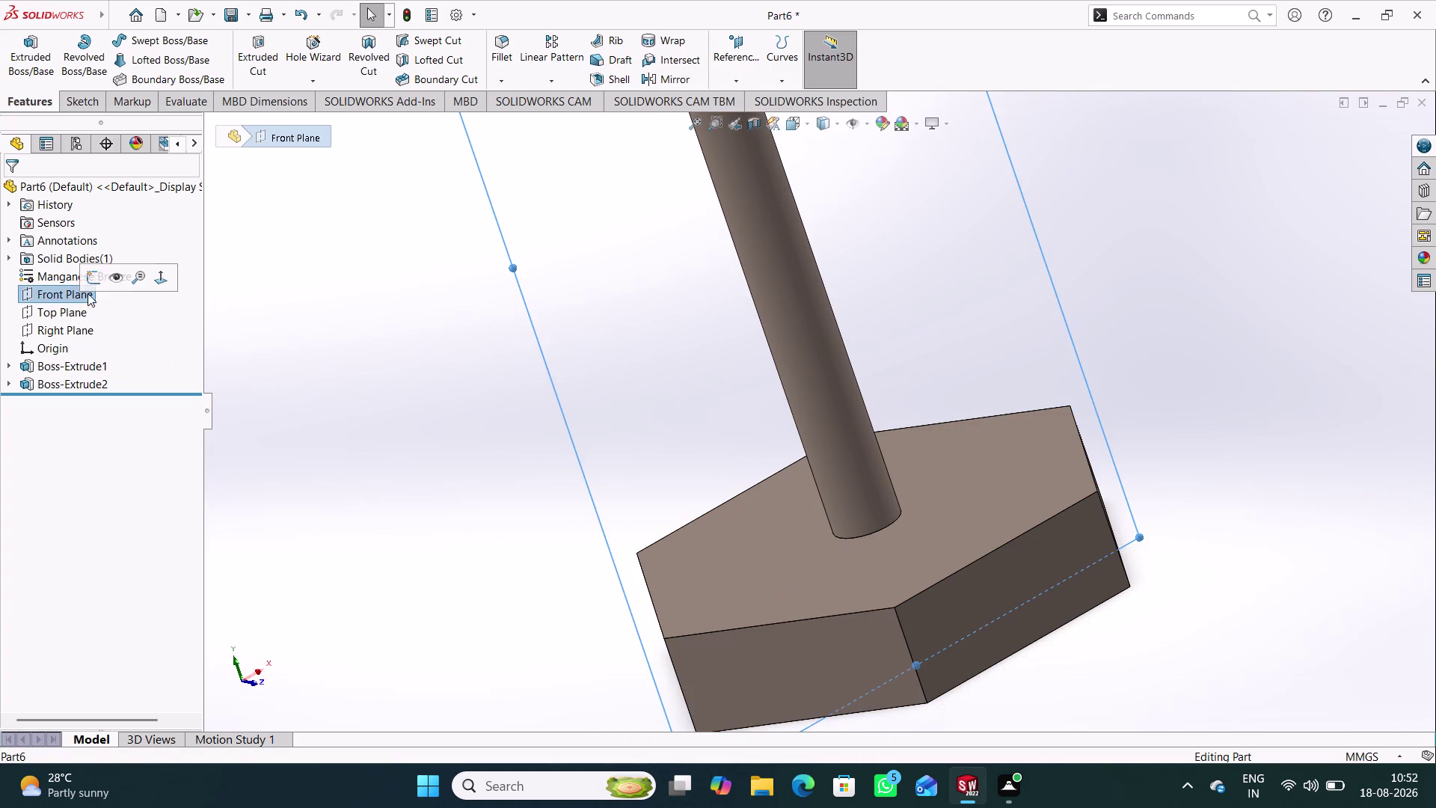
Start a Front Plane sketch viewed normal-to and draw the upper small triangle beside the head.
click(92, 281)
click(477, 467)
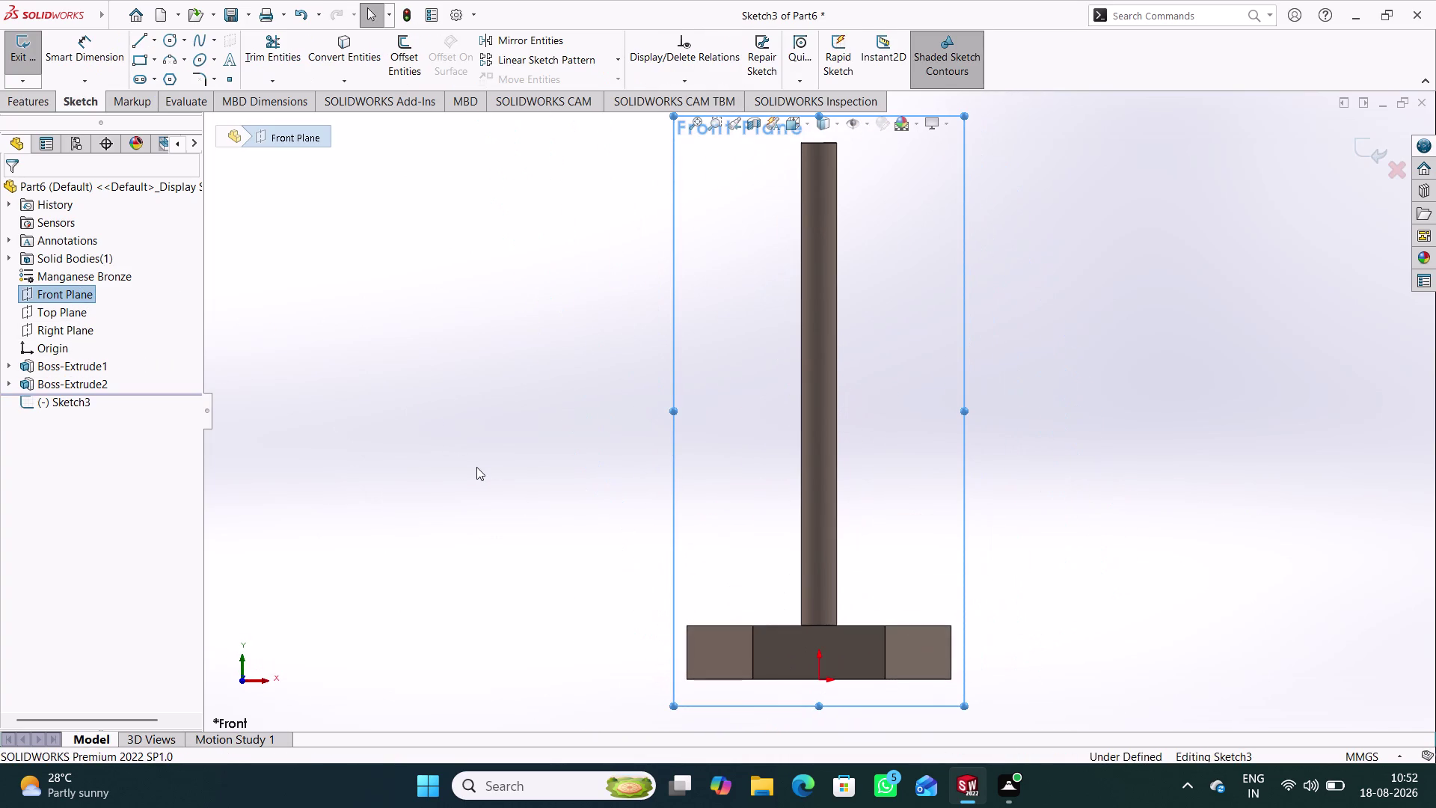
click(140, 44)
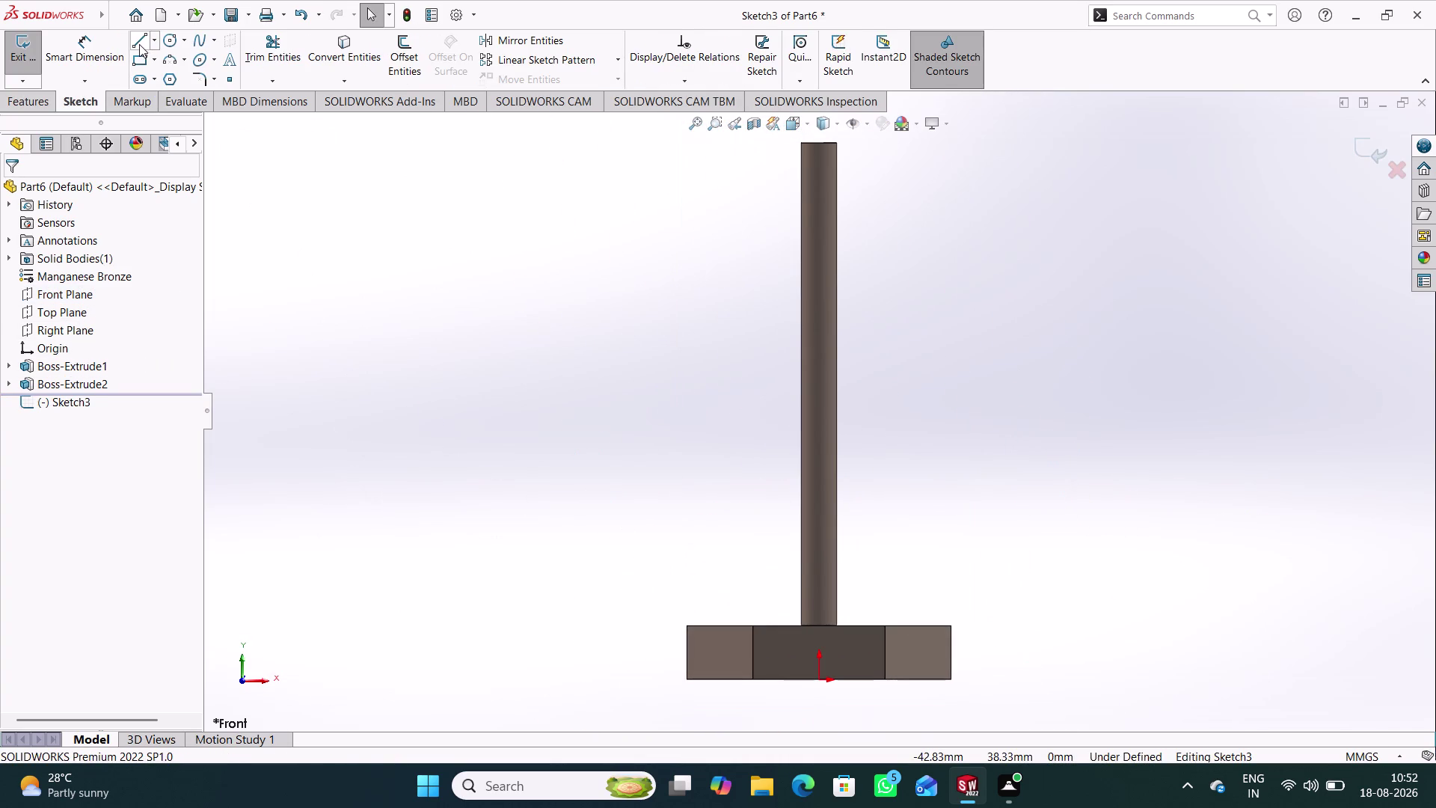
click(1031, 627)
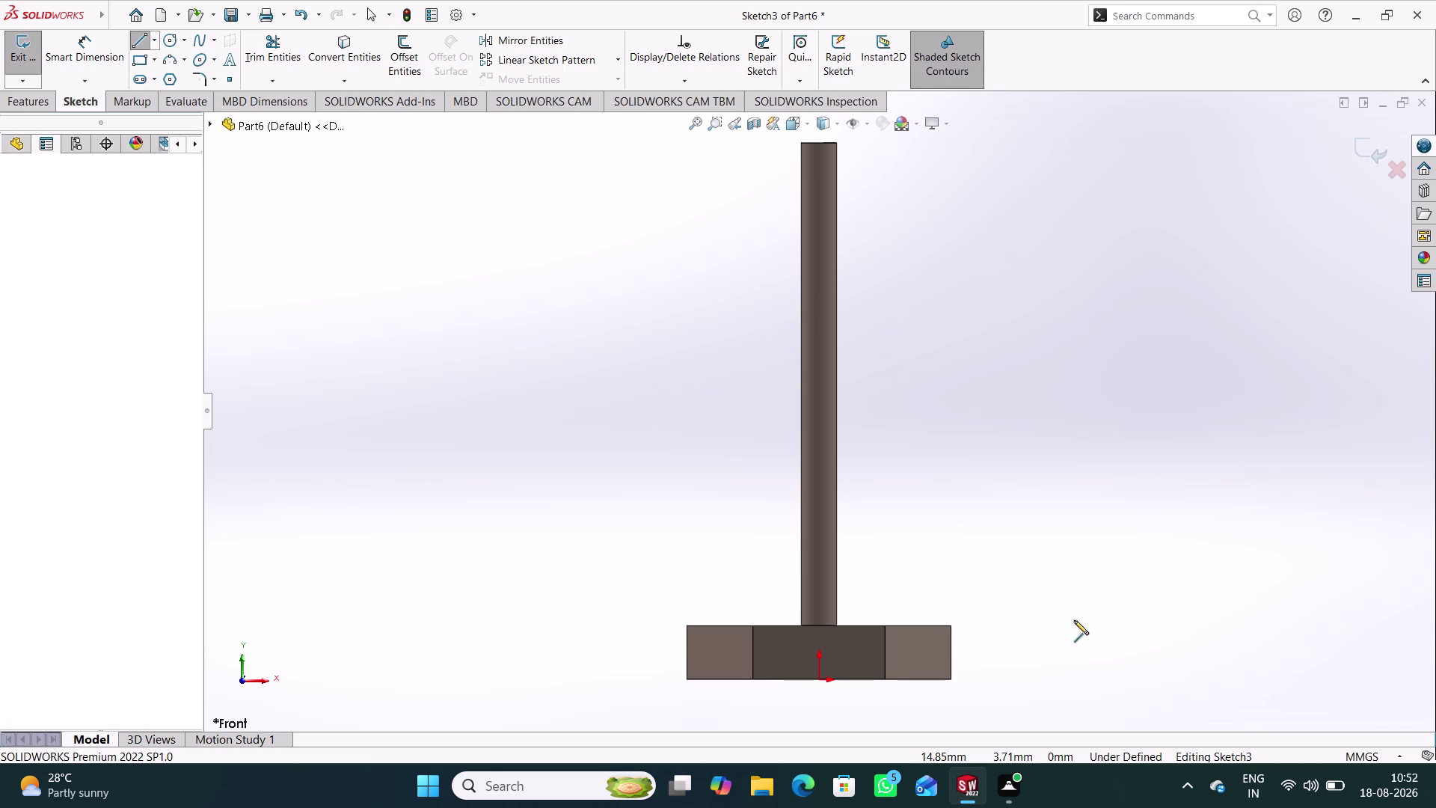
click(1102, 628)
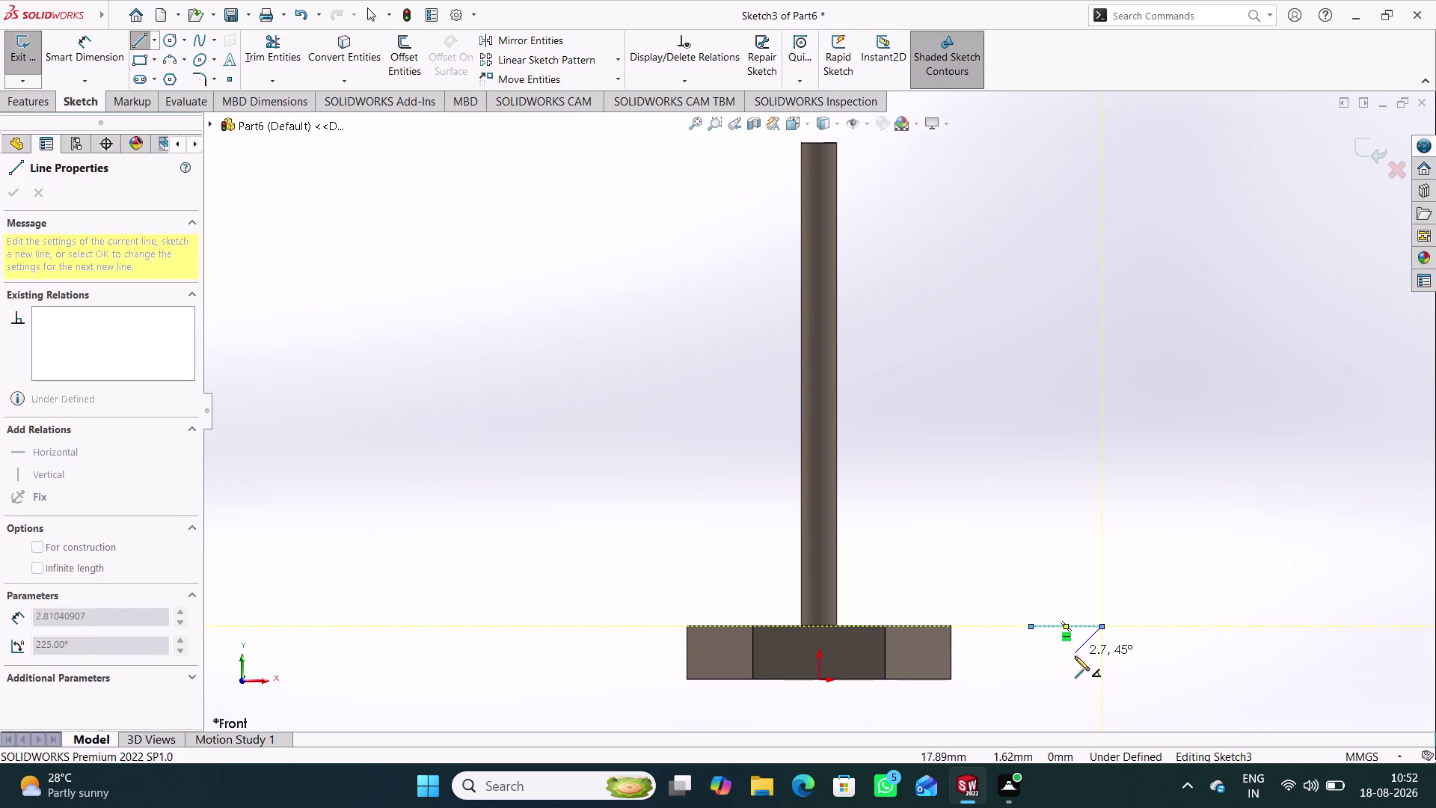
click(1103, 656)
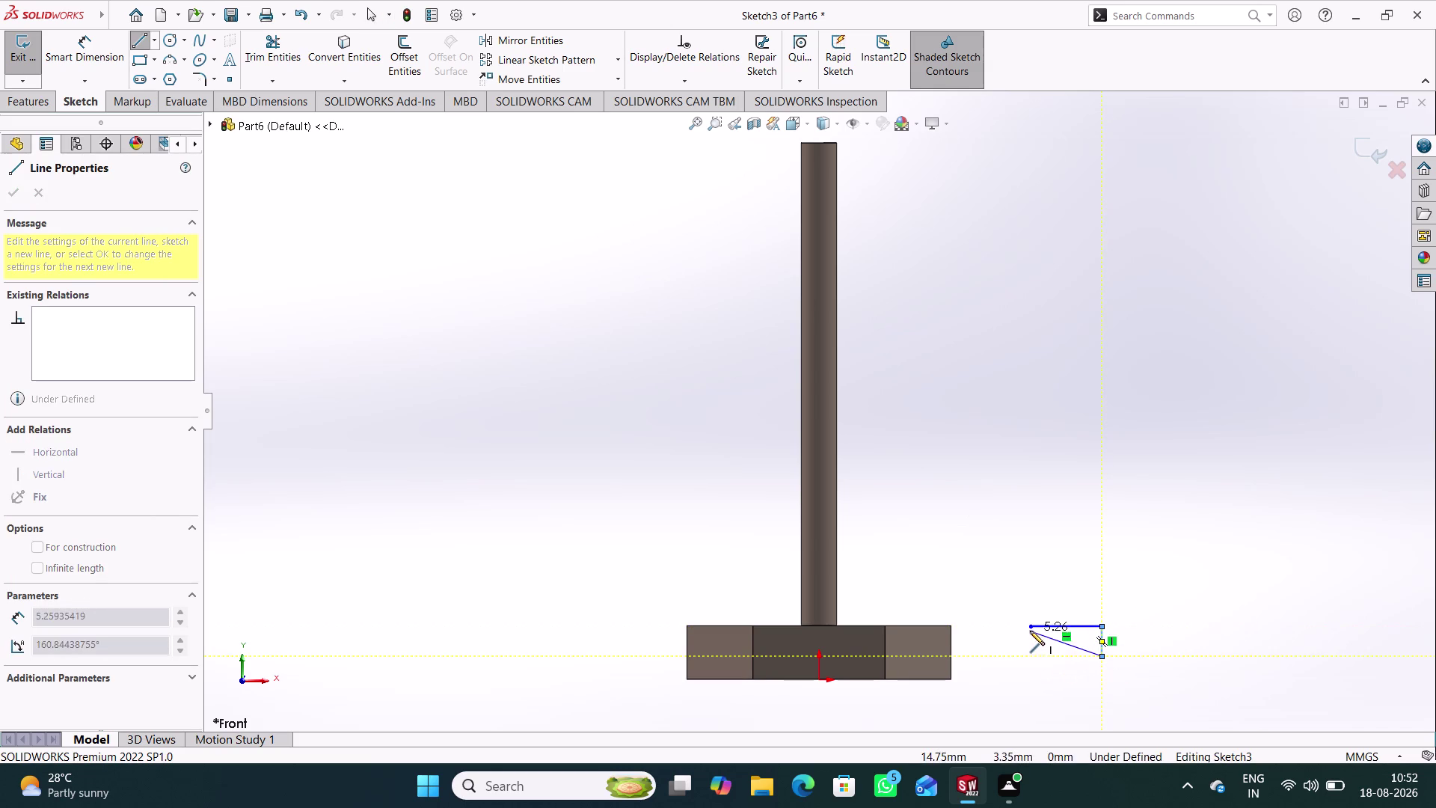
click(1031, 629)
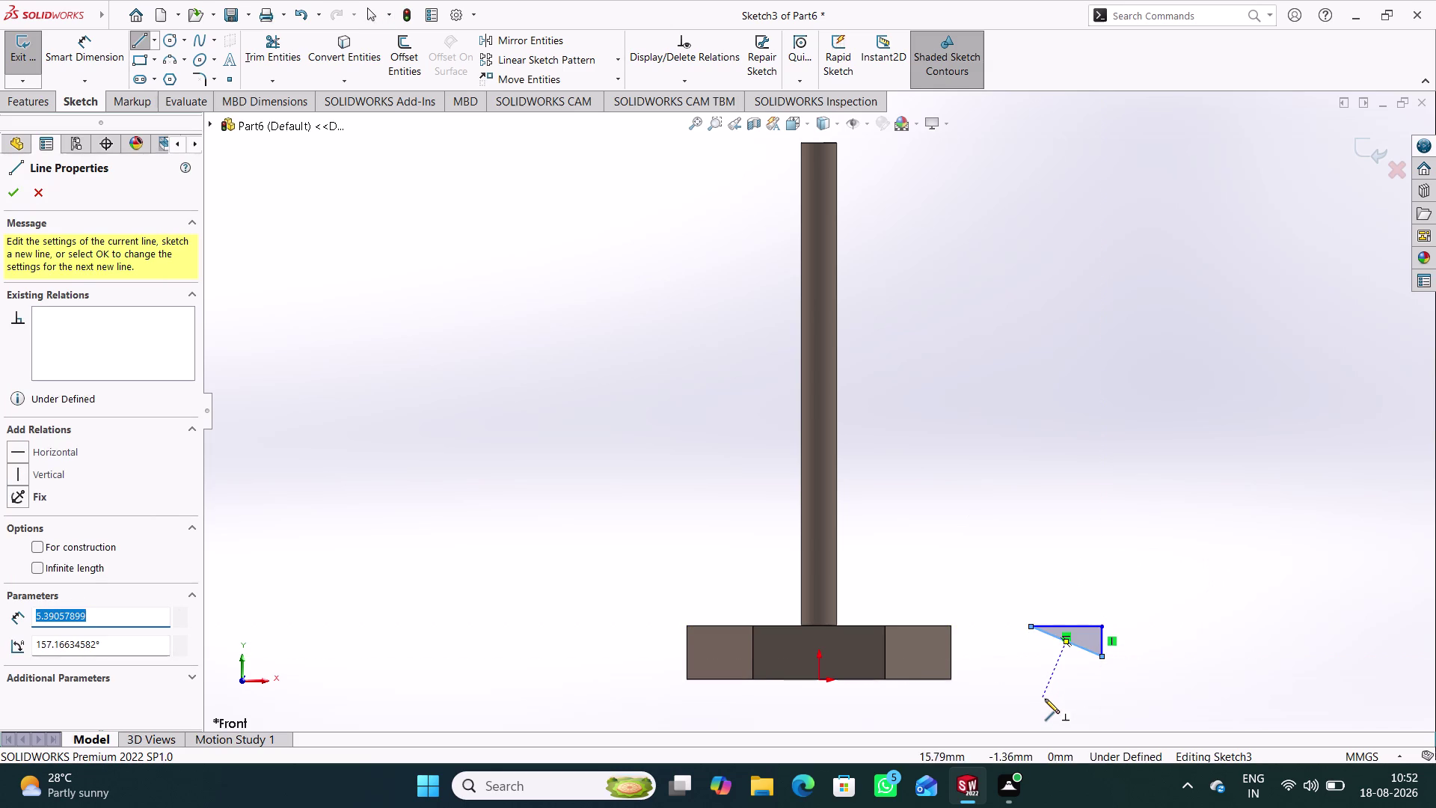
Draw the second small triangle near the head's bottom and end the Line tool.
click(1045, 699)
click(1094, 698)
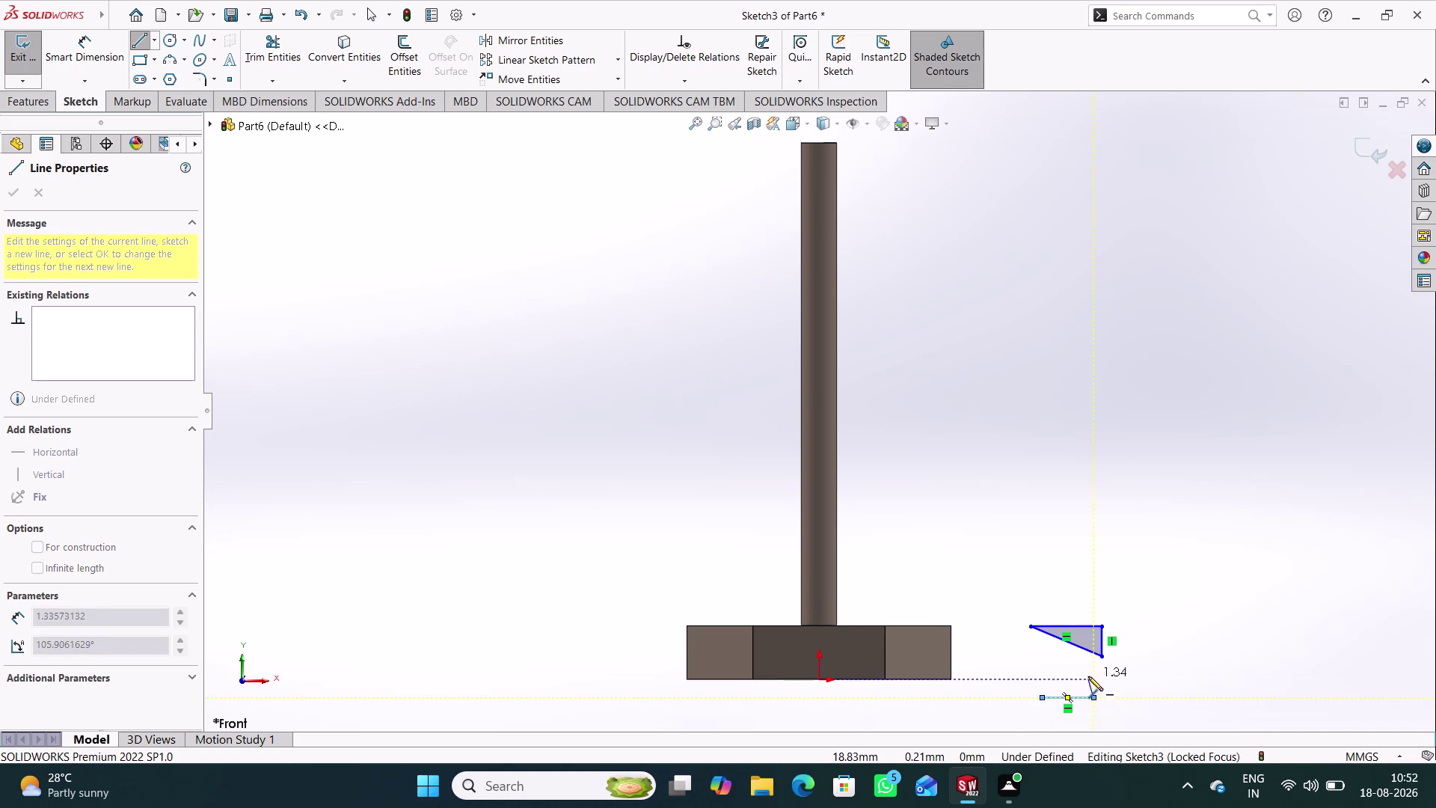
click(1091, 675)
click(1043, 698)
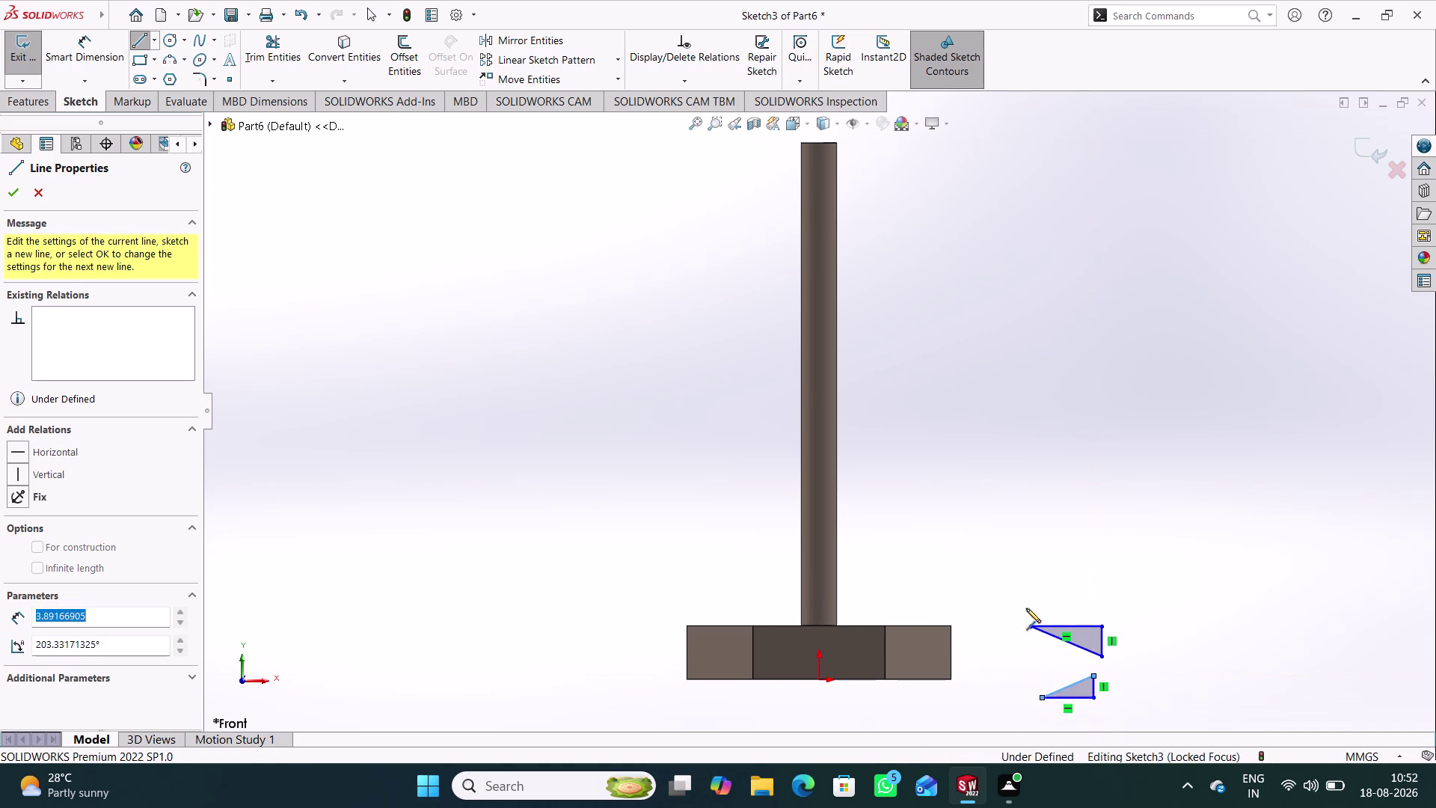
right_click(1015, 556)
click(1055, 569)
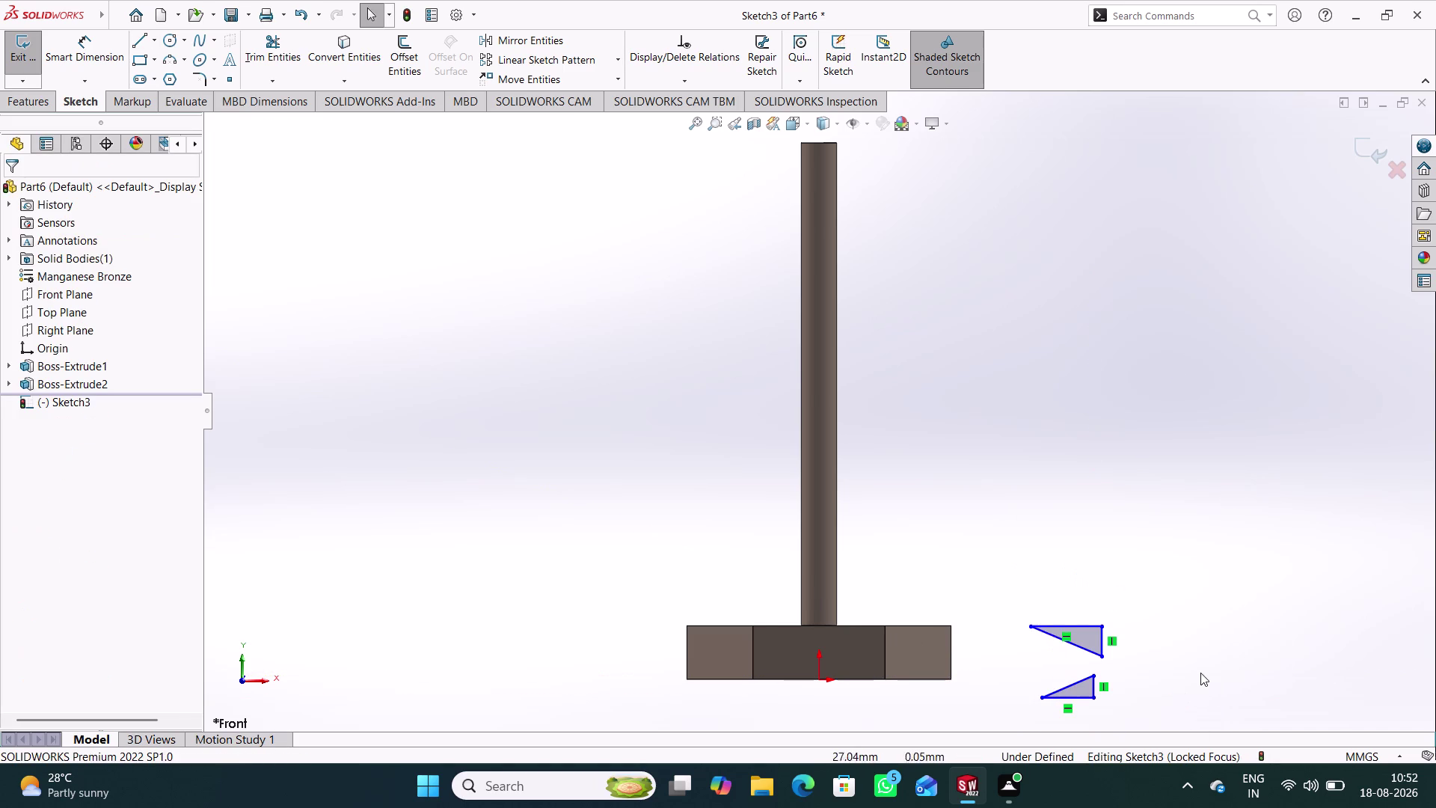
right_drag(1178, 701, 1182, 559)
right_drag(1165, 692, 1163, 672)
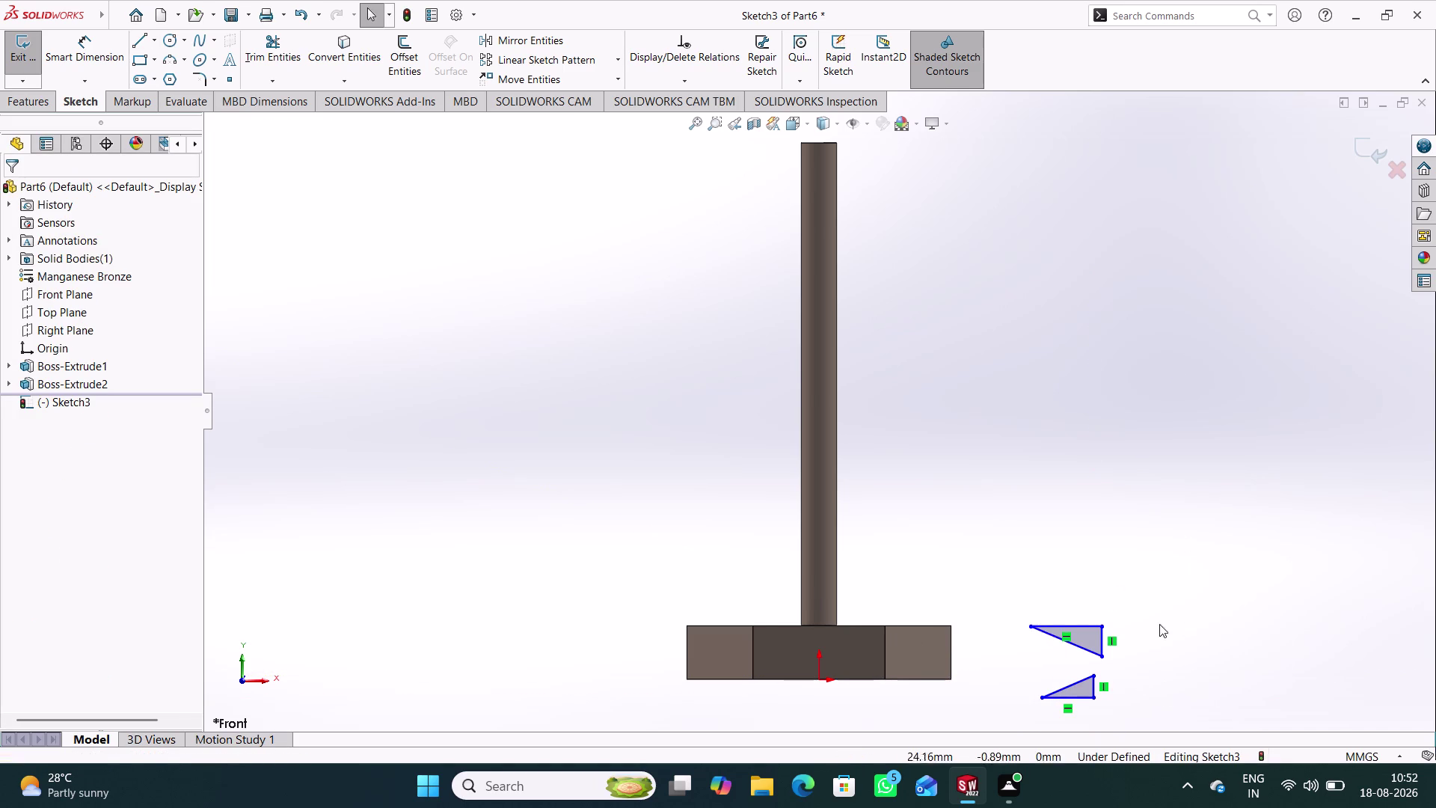
right_drag(1163, 672, 1180, 455)
Dimension the lower triangle's vertical and horizontal legs to 1 mm each.
click(1096, 687)
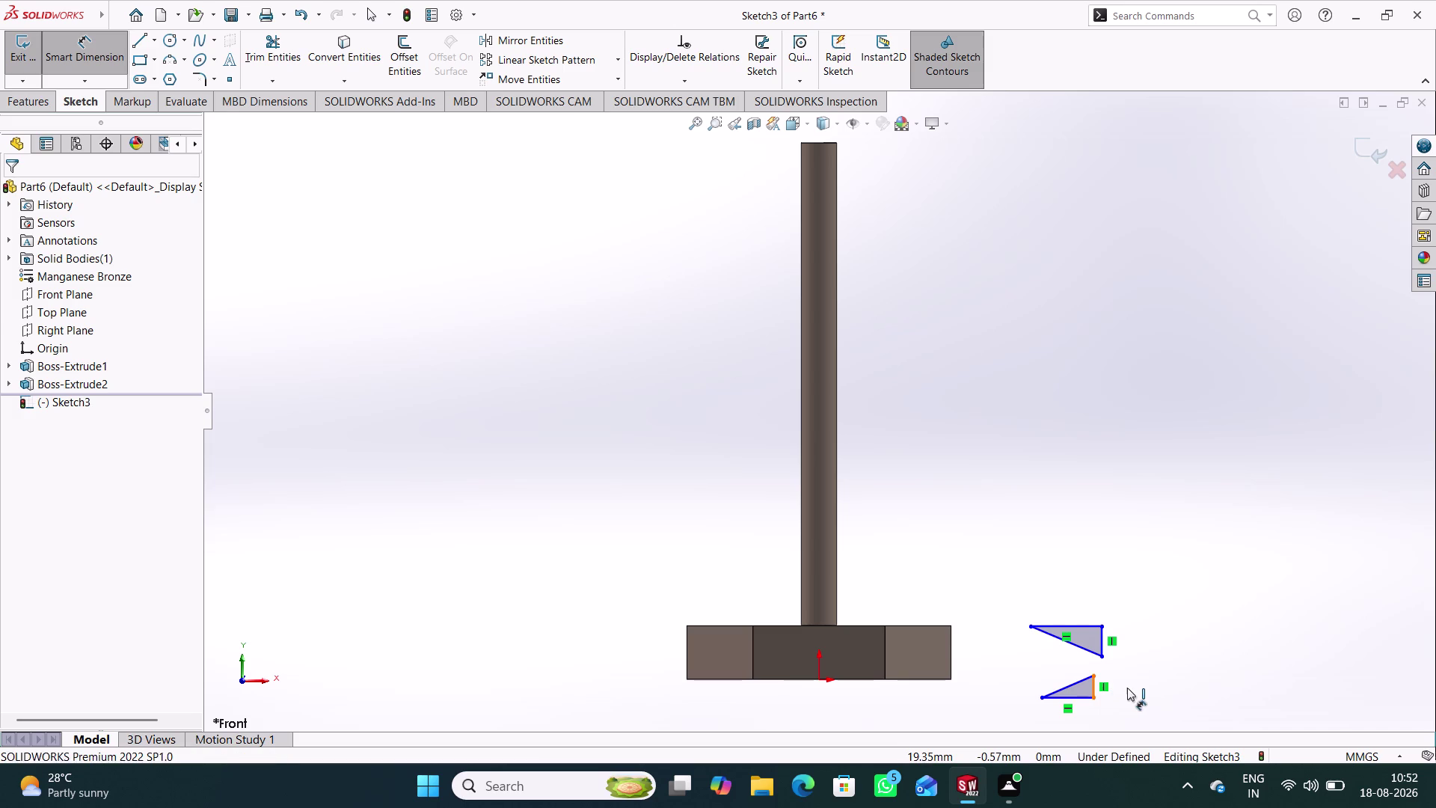
click(1127, 688)
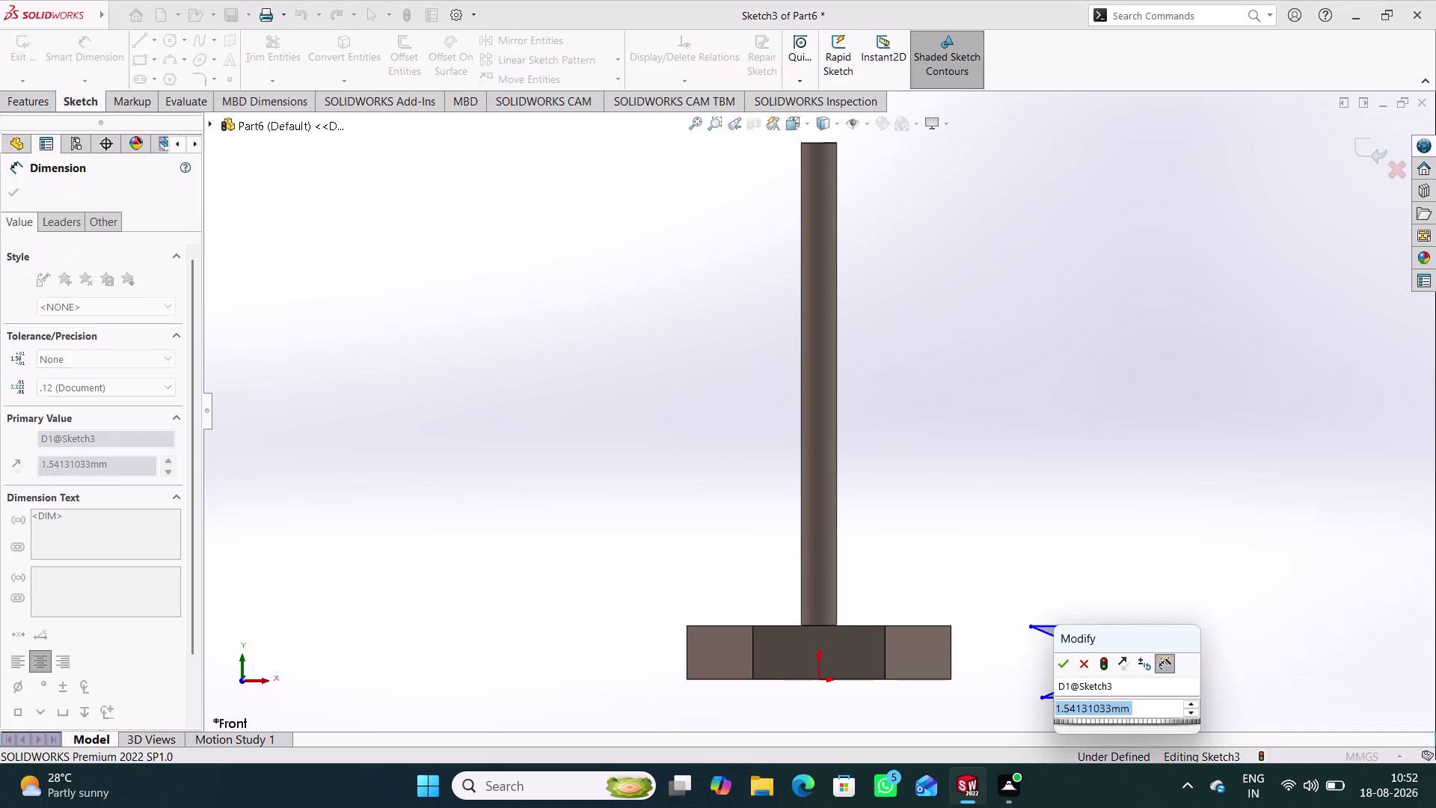
key(1)
key(Return)
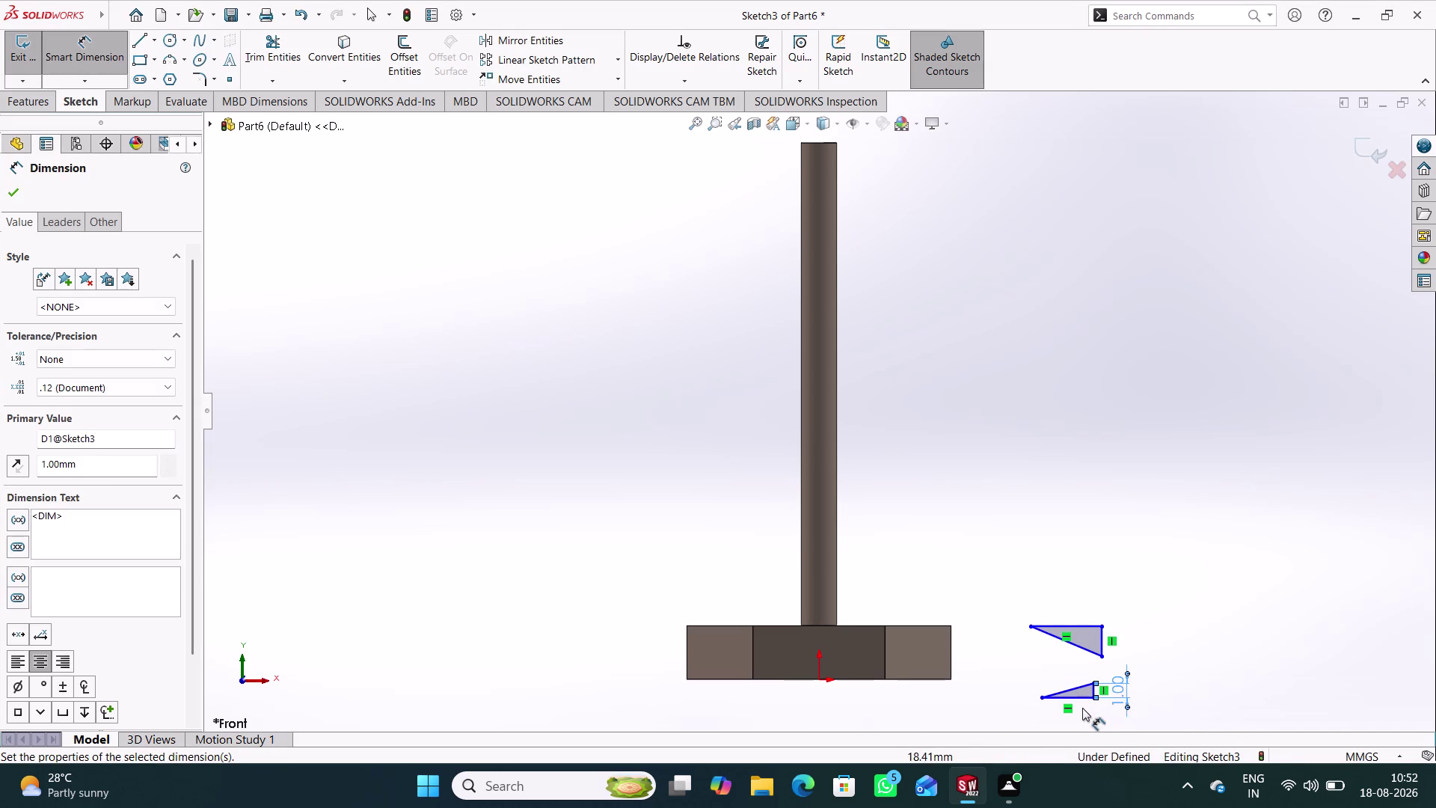
click(1079, 697)
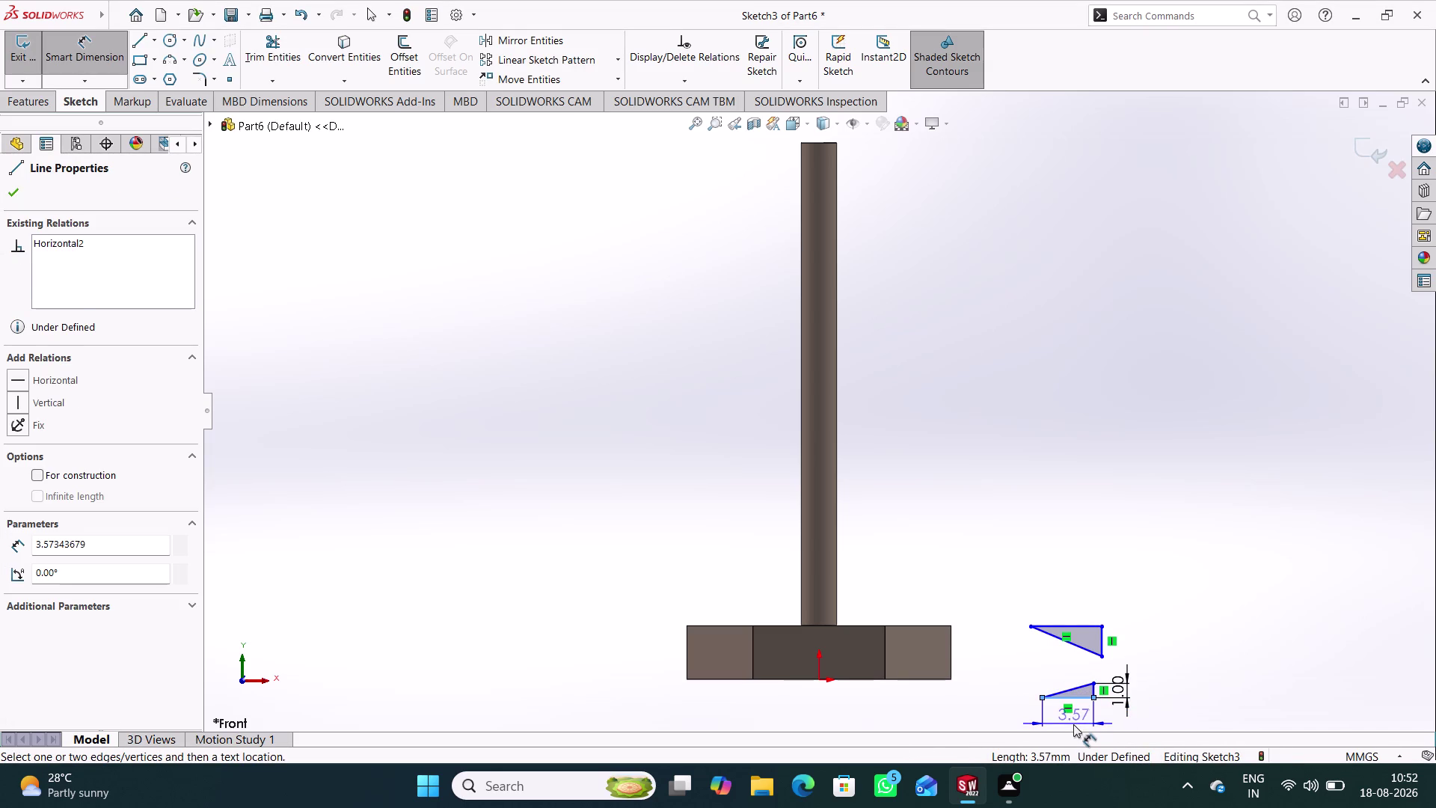
click(1073, 724)
key(1)
key(Return)
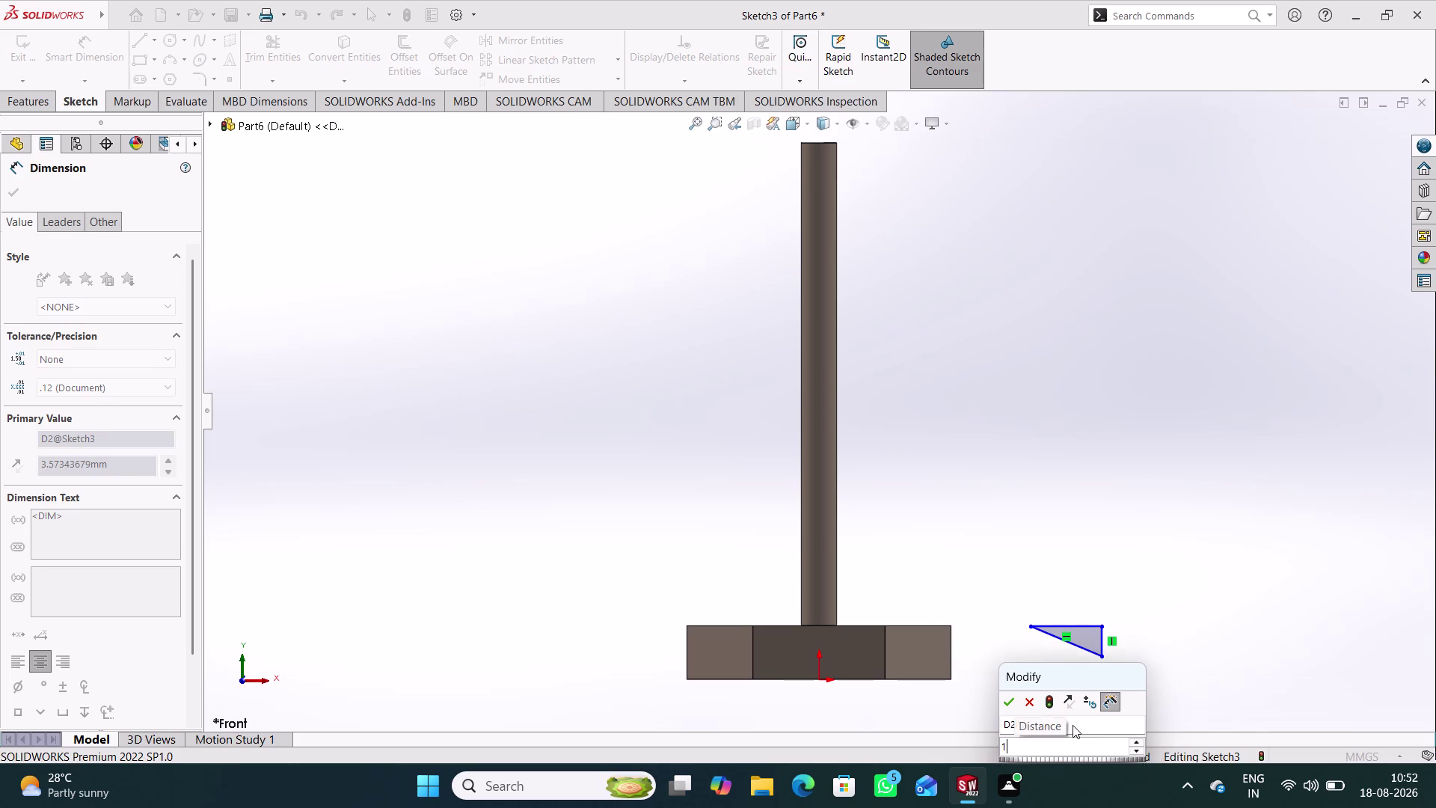
Dimension the upper triangle's two legs to 1 mm each and finish dimensioning.
click(1100, 646)
click(1130, 637)
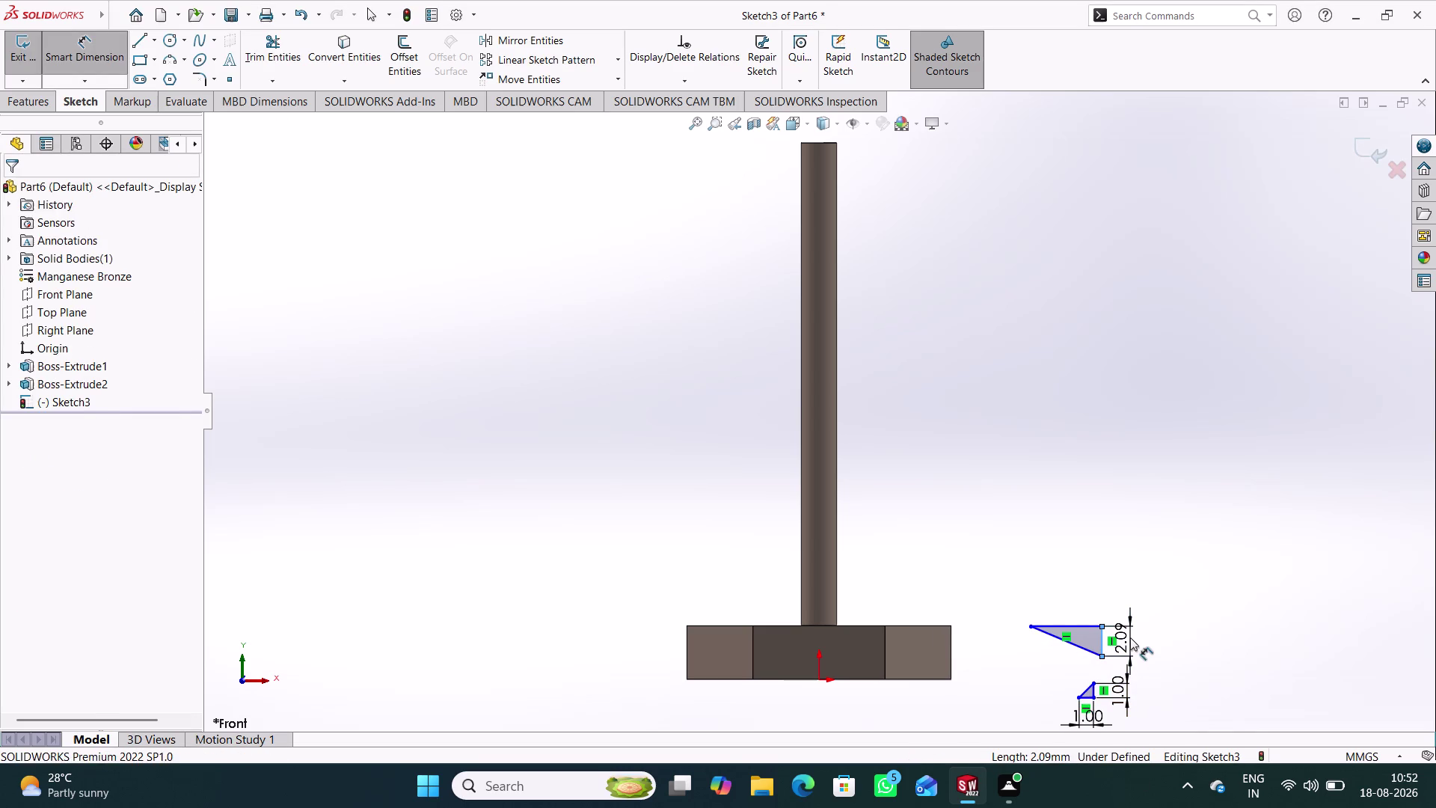
key(1)
key(Return)
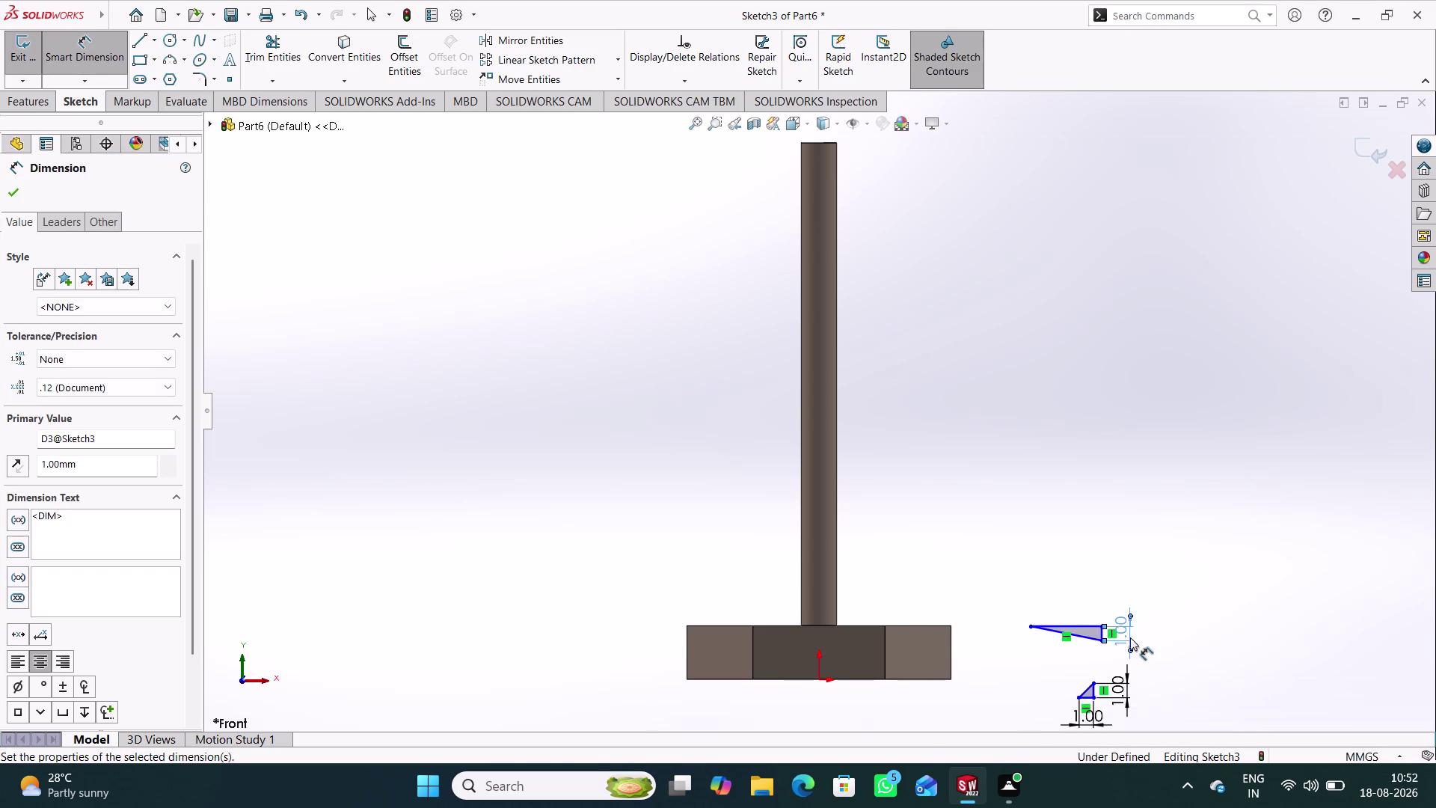
click(1085, 624)
click(1064, 605)
key(1)
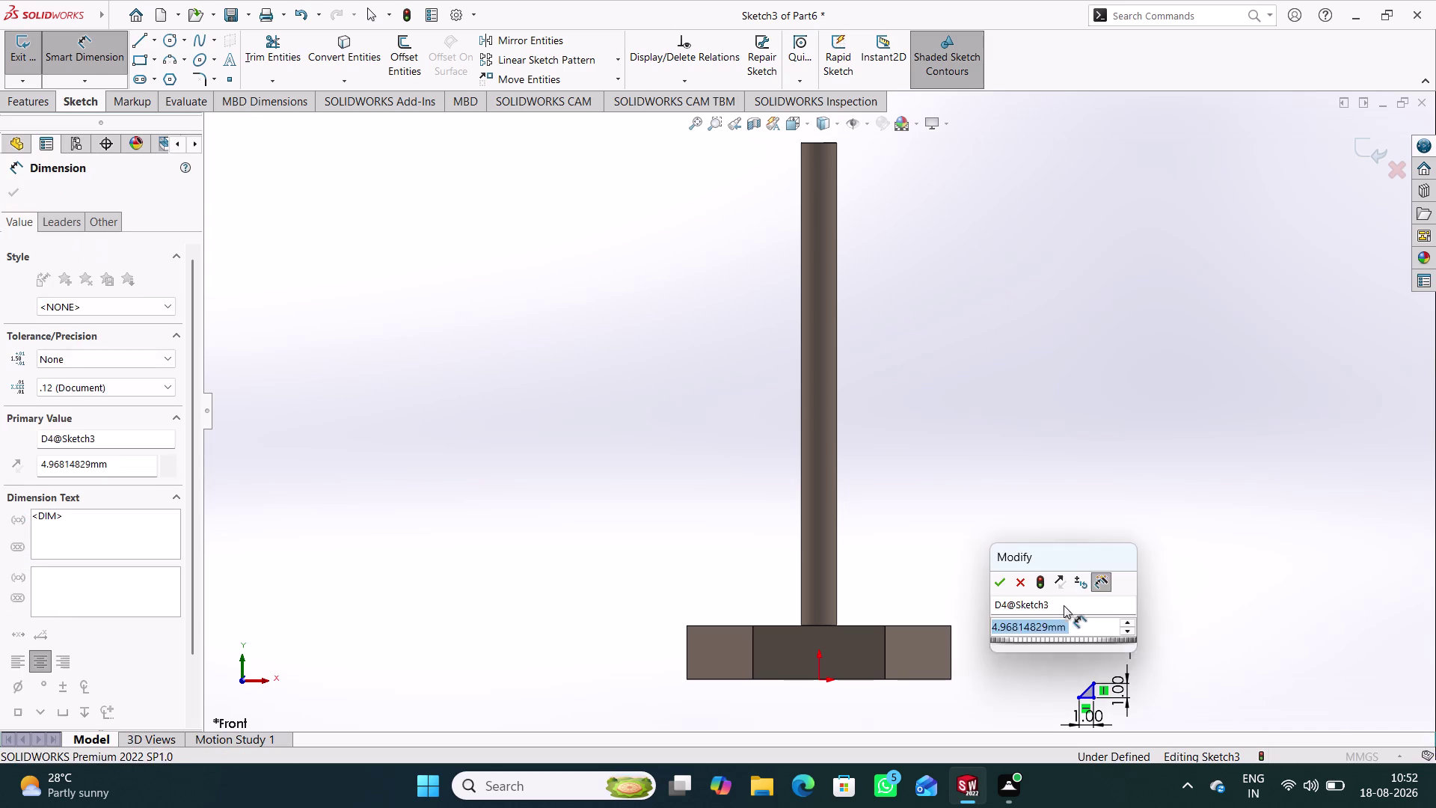
key(Return)
click(1029, 482)
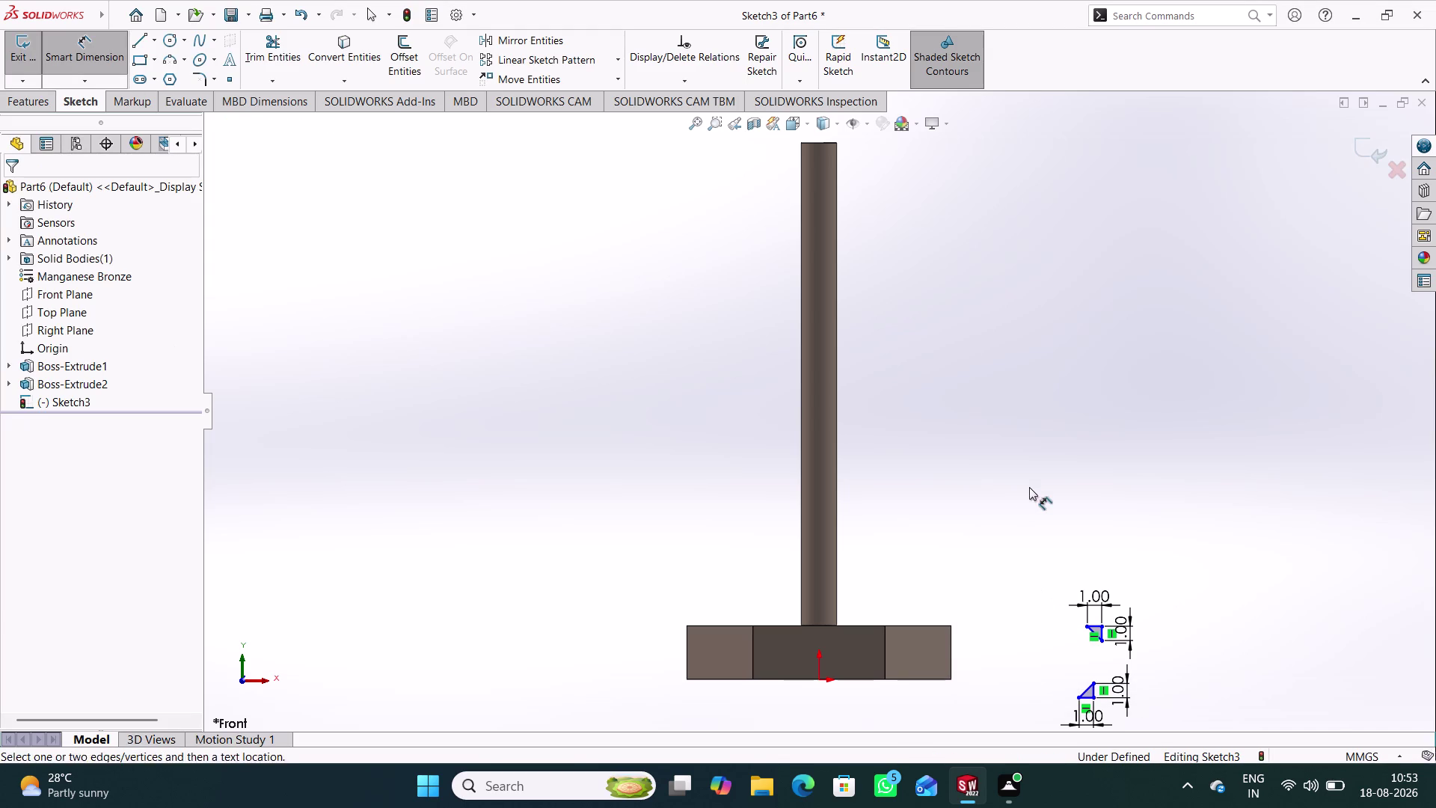
Make the upper triangle's corner coincident with the hex head's top right corner.
right_drag(1041, 511, 1042, 383)
scroll(down, 3)
scroll(up, 3)
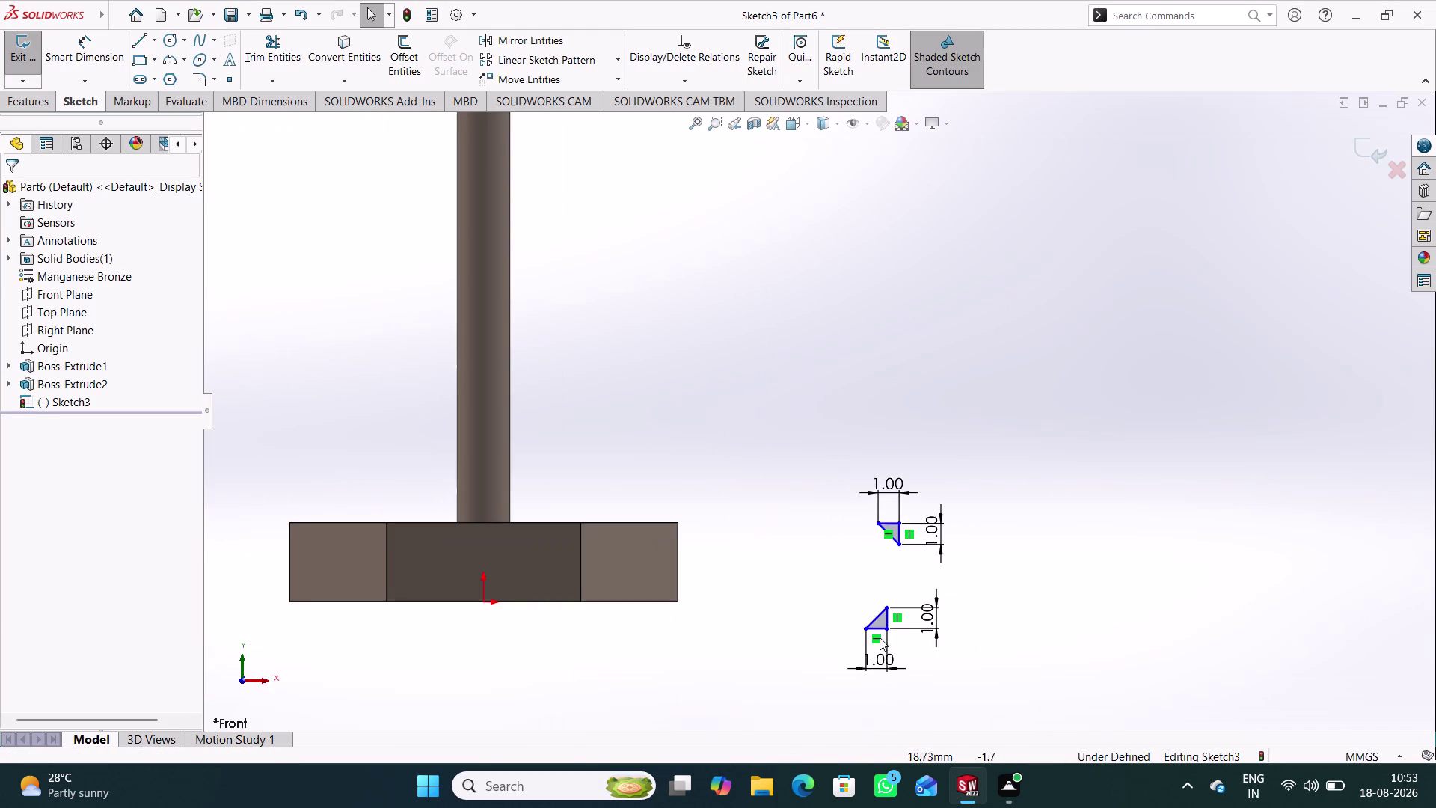
scroll(down, 3)
click(893, 488)
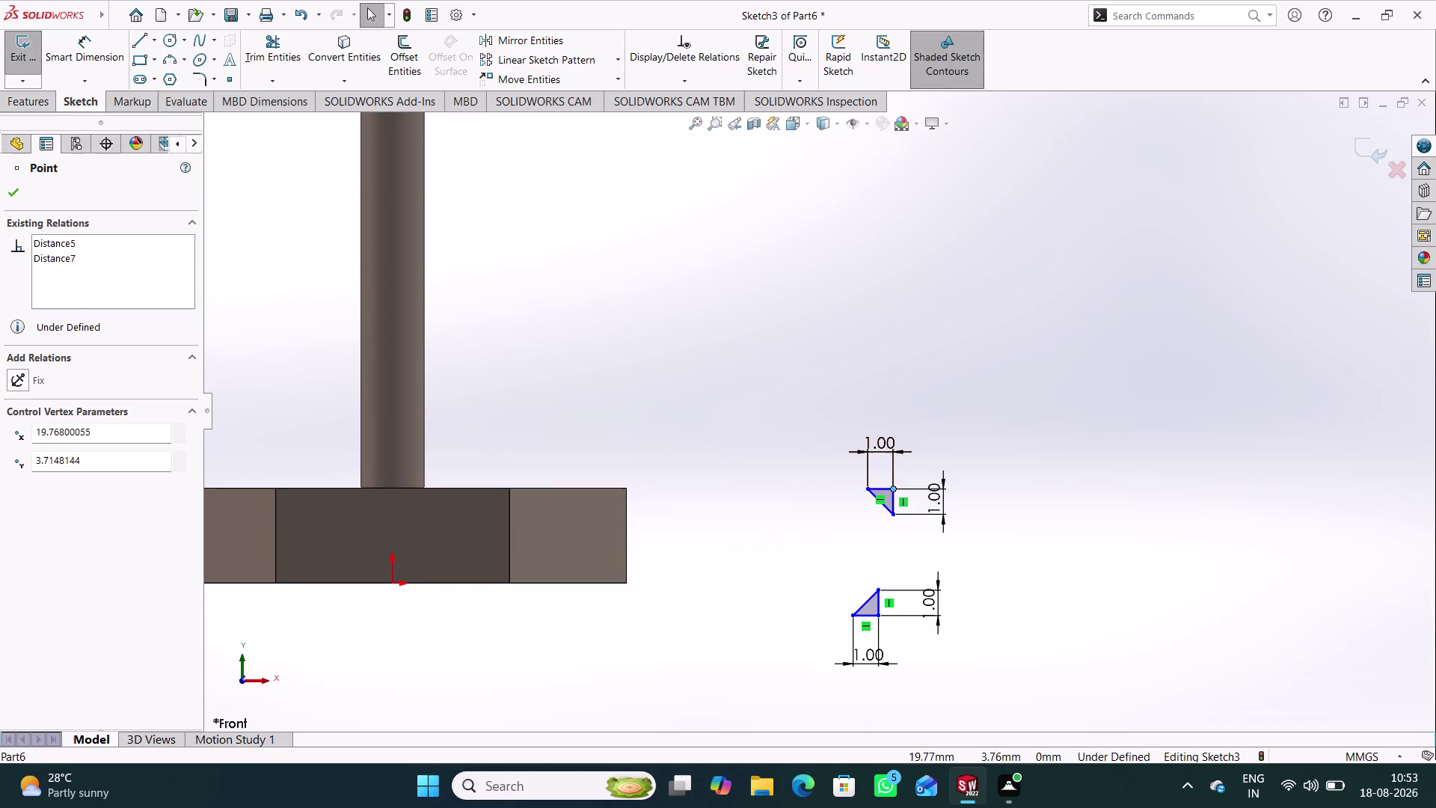
click(626, 486)
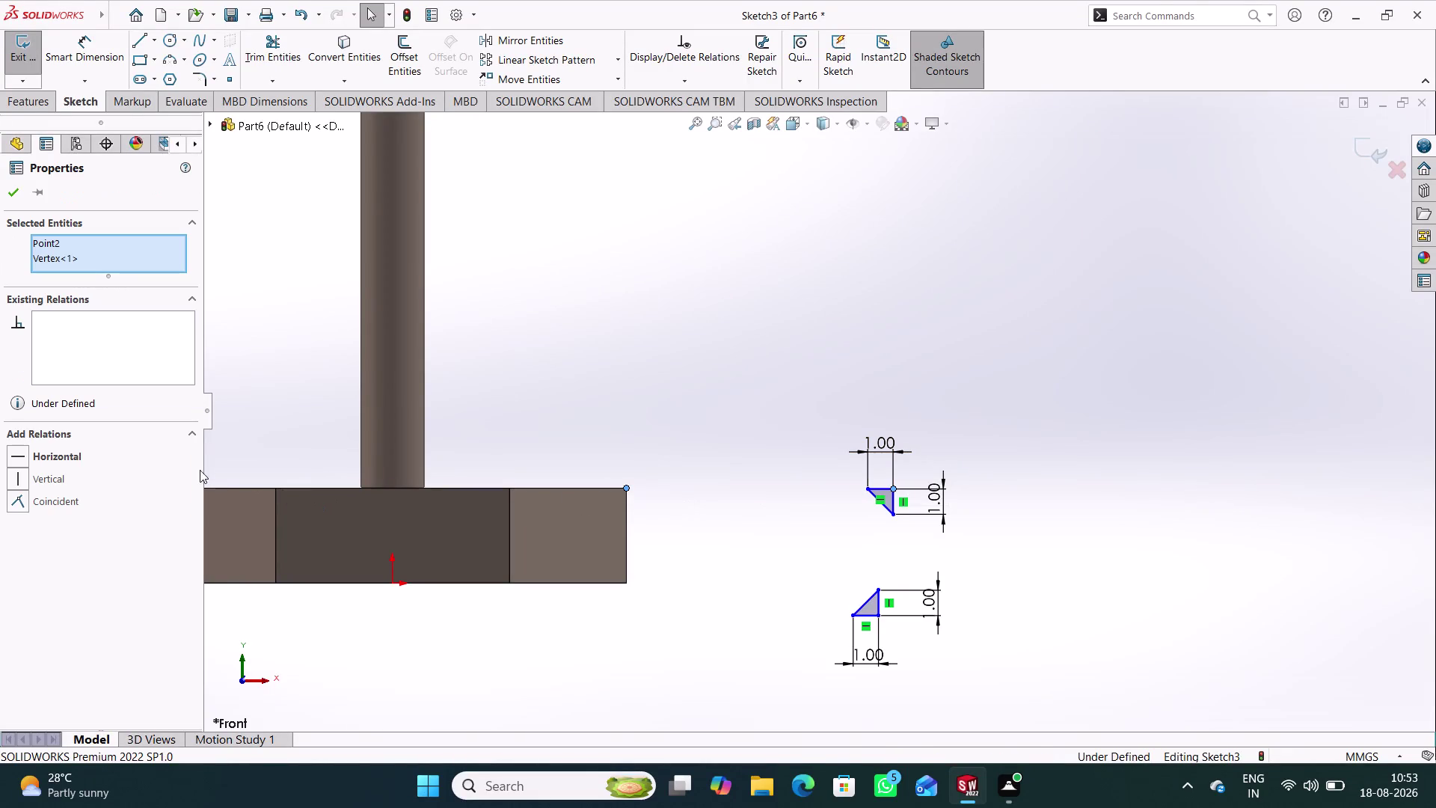
click(70, 499)
click(556, 452)
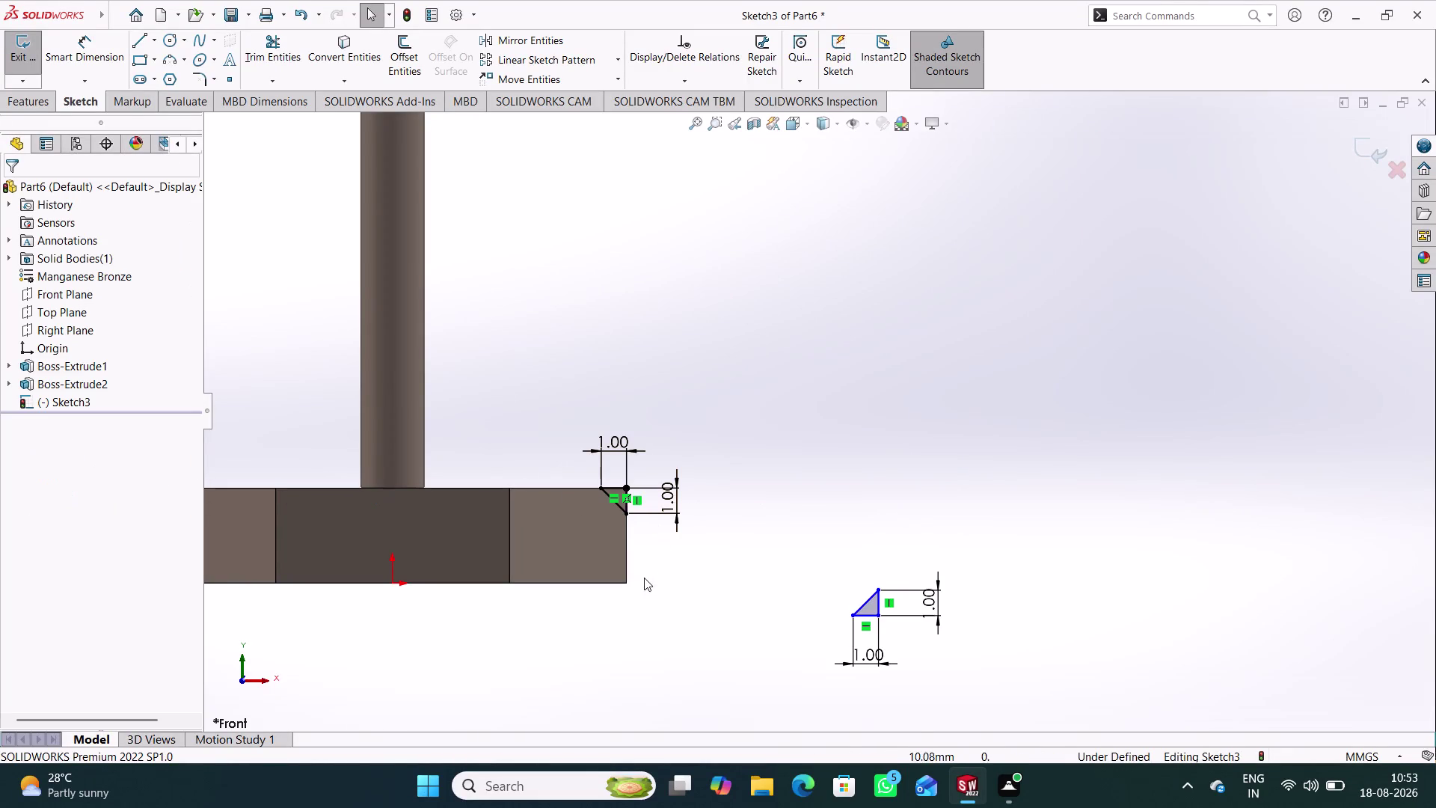
Make the lower triangle's corner coincident with the head's bottom right corner and exit the sketch.
click(624, 581)
click(675, 562)
click(628, 584)
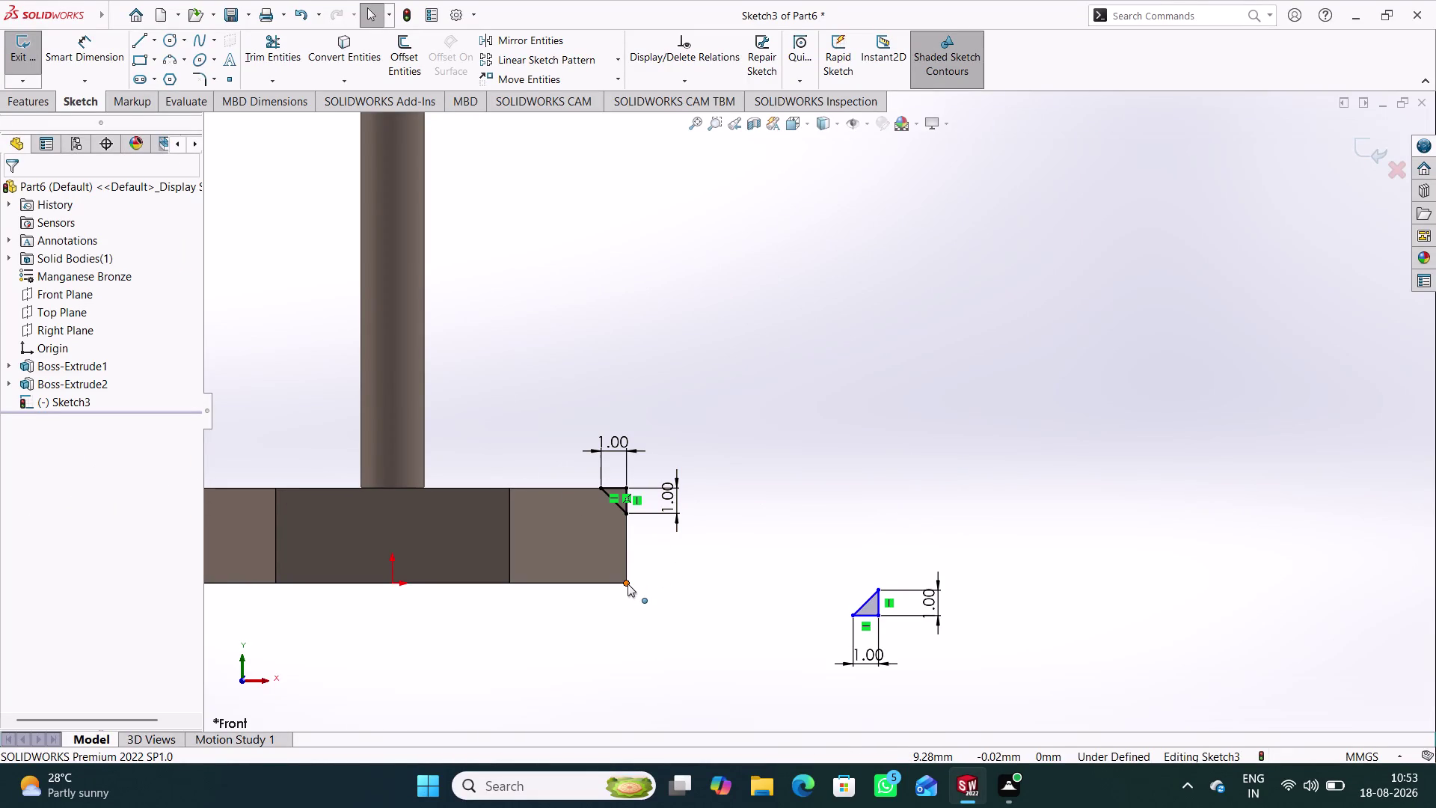
click(878, 612)
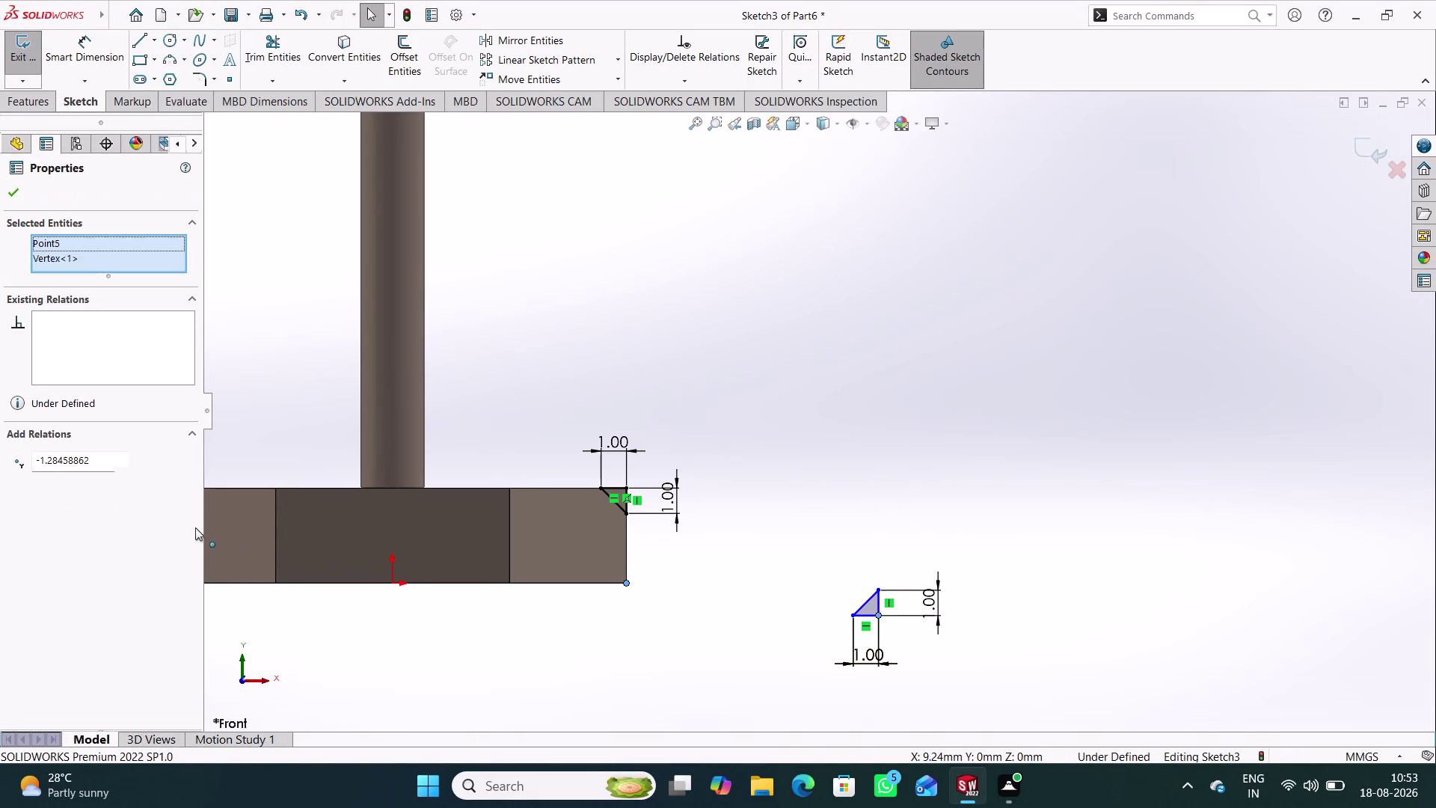
click(75, 502)
click(796, 439)
scroll(up, 3)
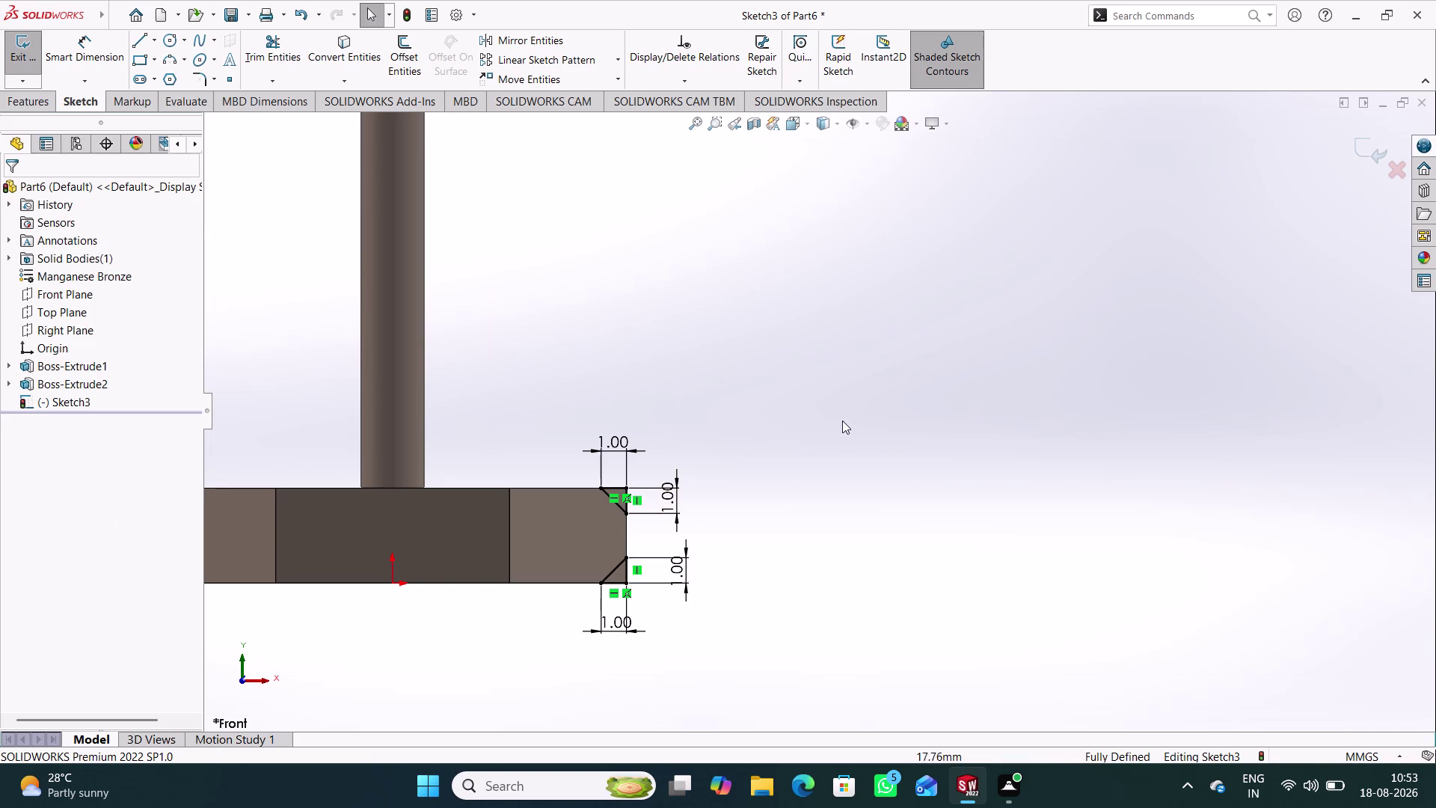
scroll(up, 3)
click(1372, 141)
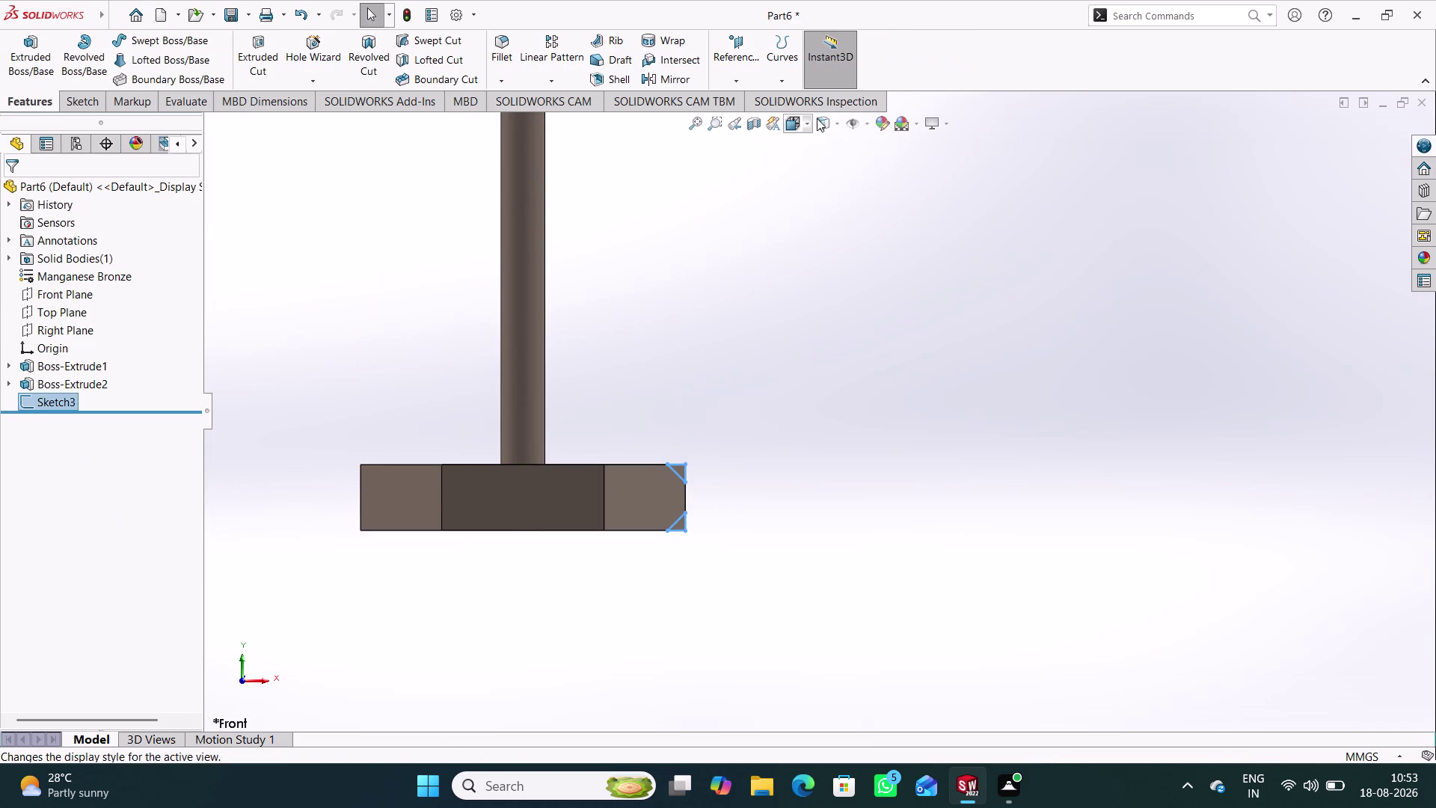
Show temporary axes and revolve-cut the triangles around the bolt axis, creating Cut-Revolve1.
click(865, 122)
click(870, 160)
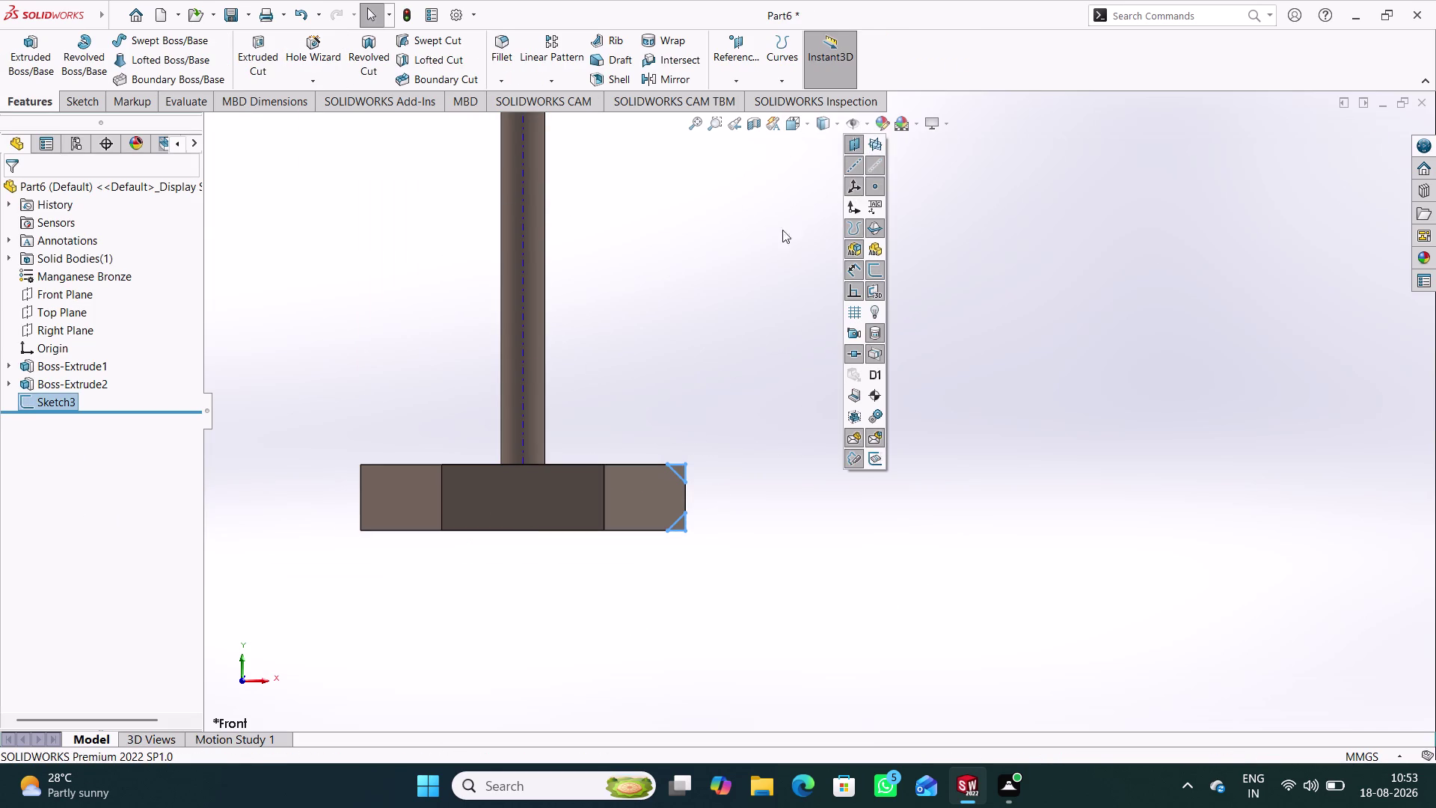
click(594, 364)
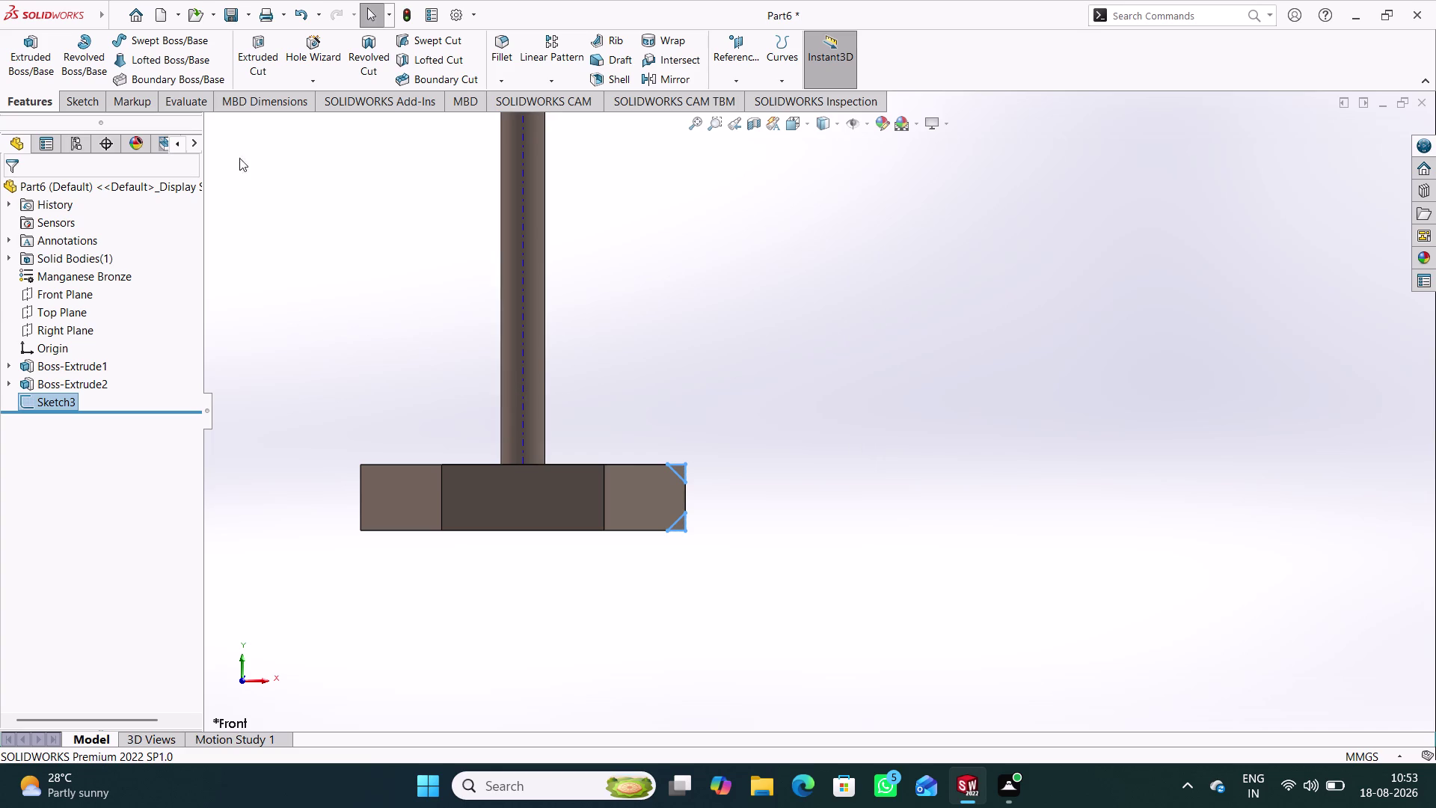
click(373, 65)
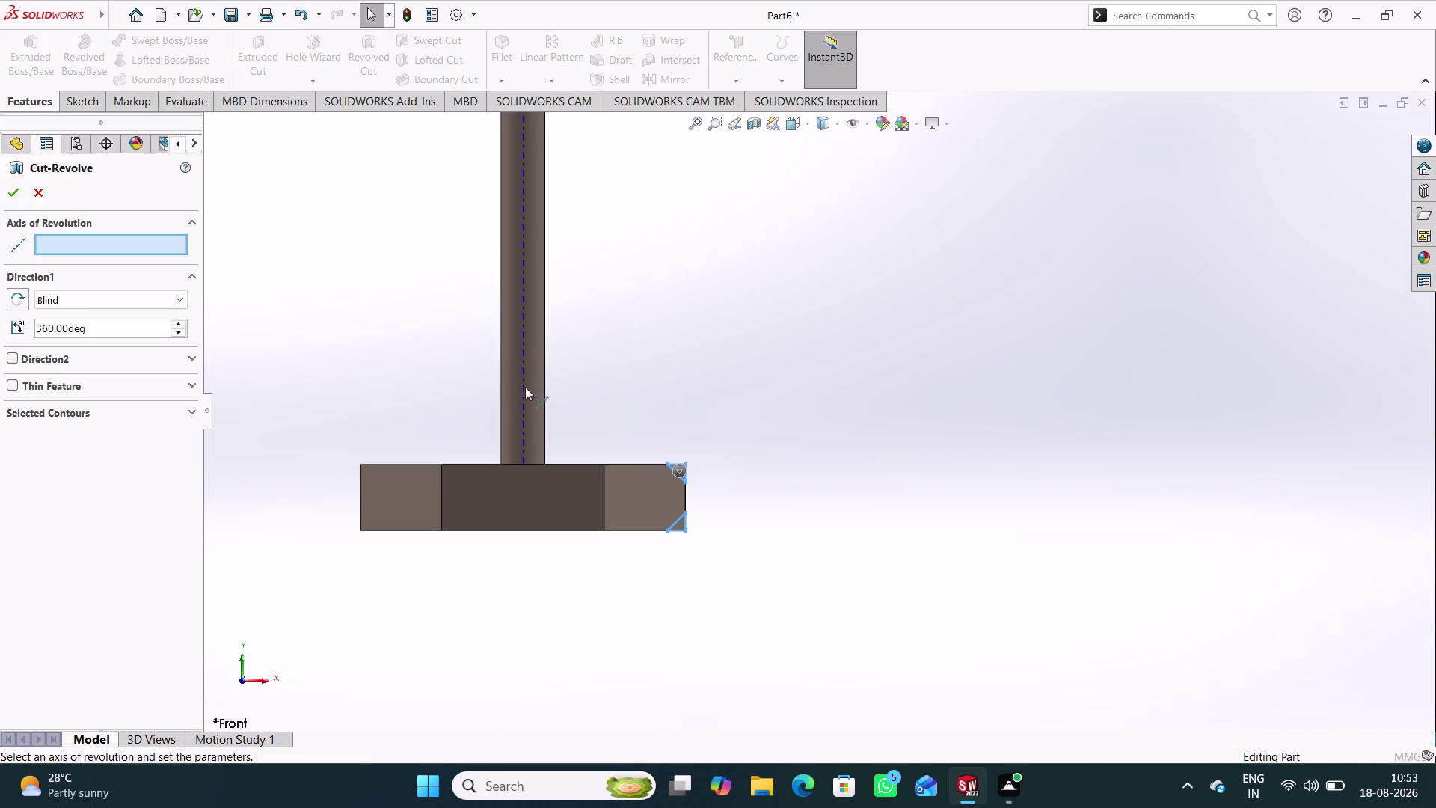
click(522, 368)
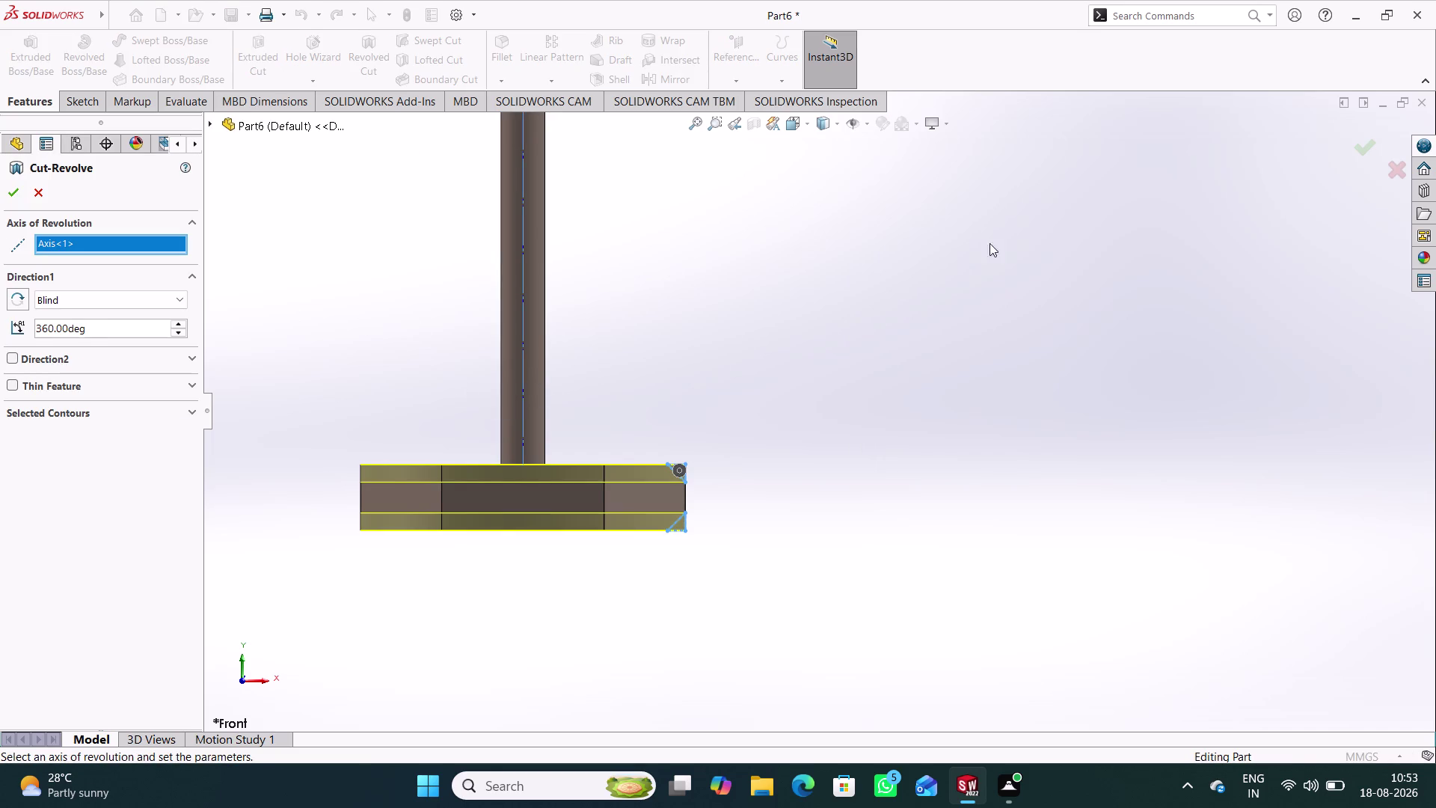
click(1376, 146)
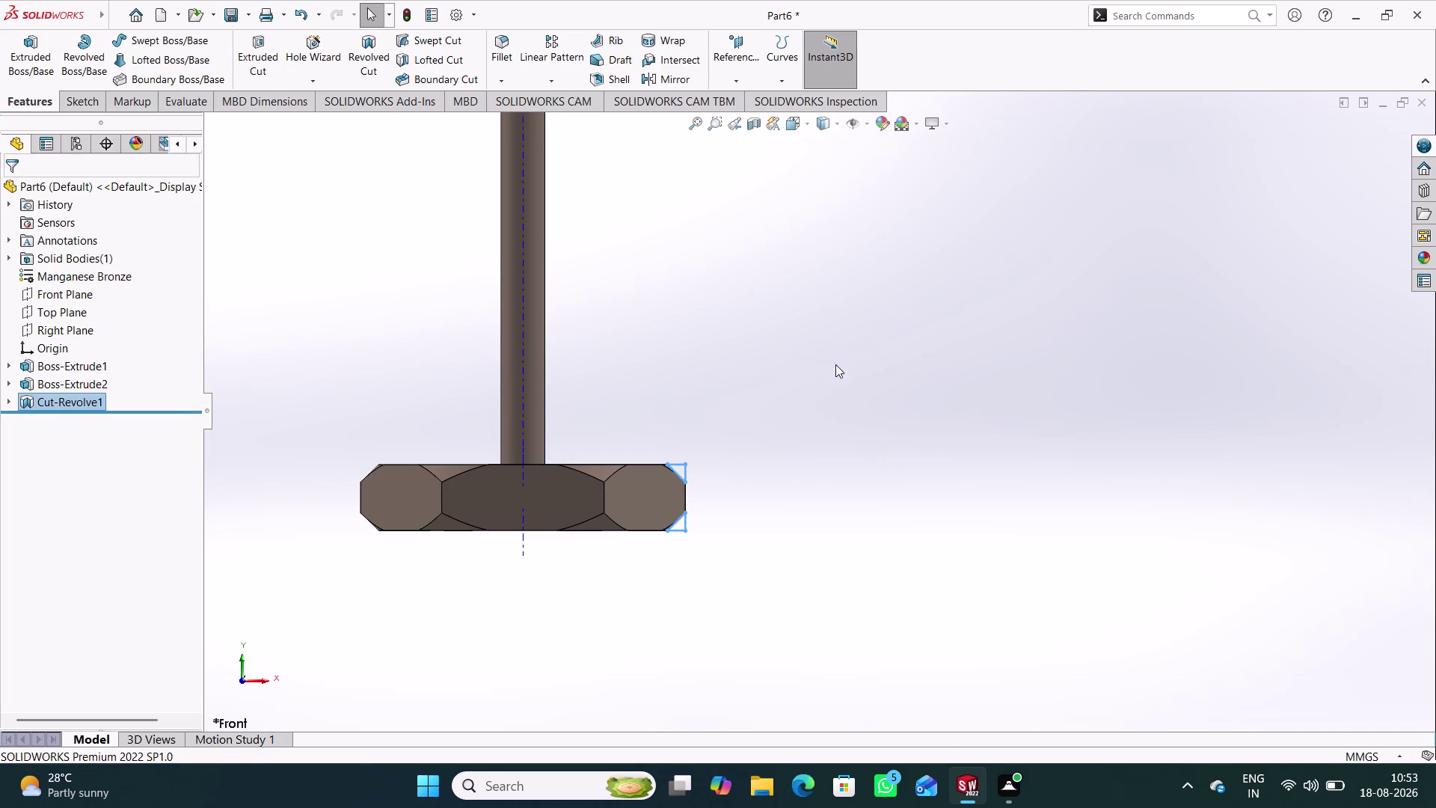
Orbit to inspect the chamfered head, then begin saving with Ctrl+S.
click(808, 370)
middle_drag(629, 549, 672, 598)
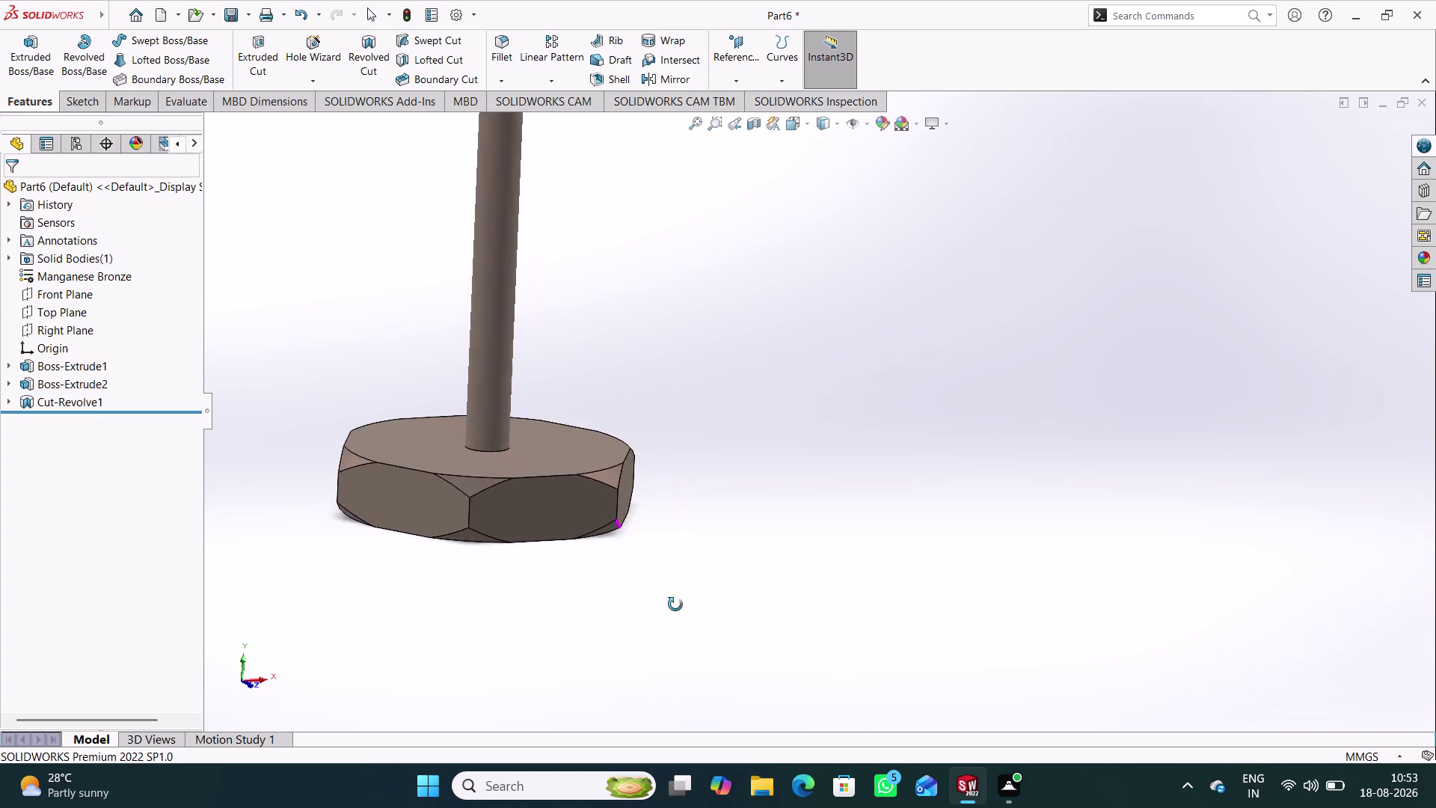
middle_drag(671, 598, 657, 538)
scroll(up, 3)
scroll(down, 3)
middle_drag(675, 294, 662, 257)
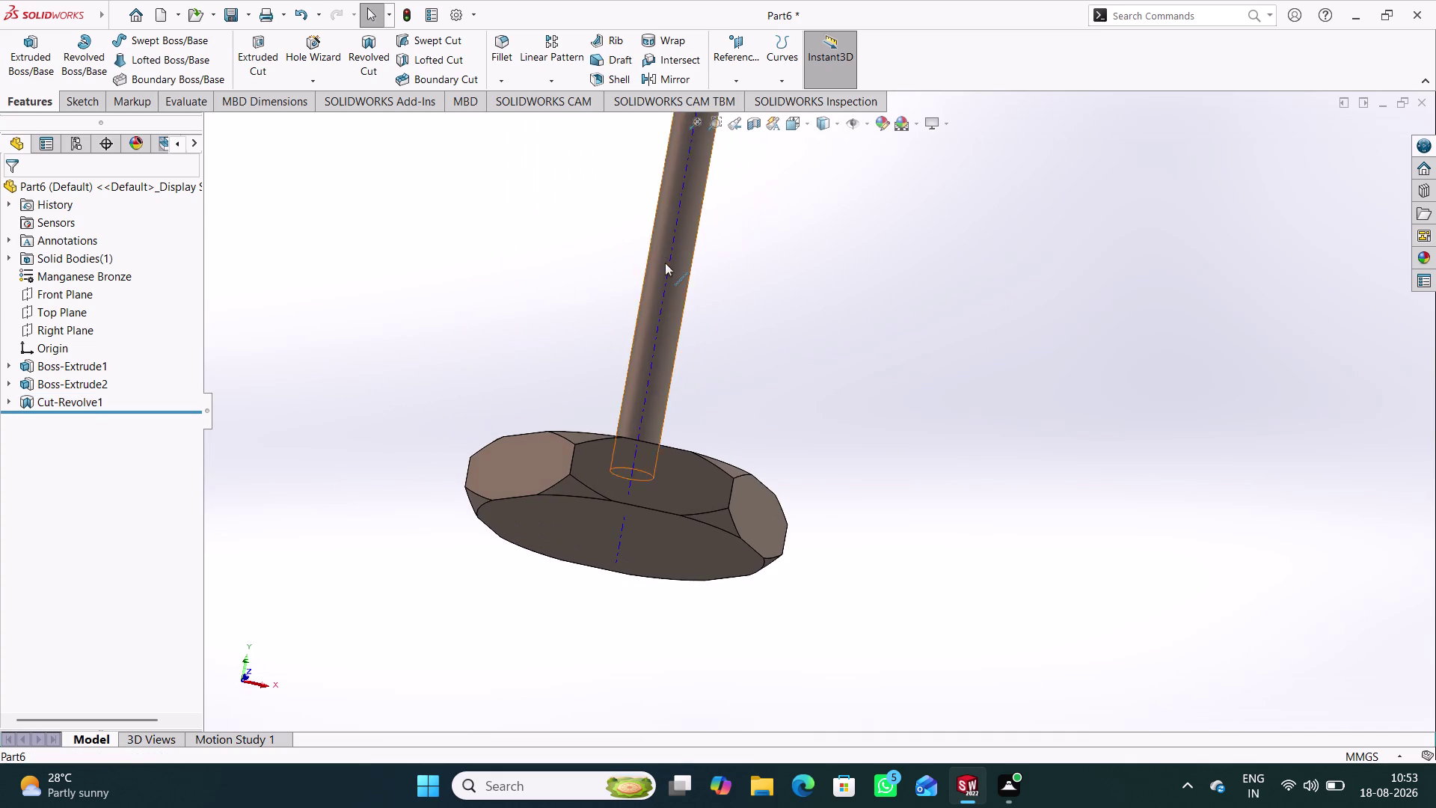
key(ctrl+s)
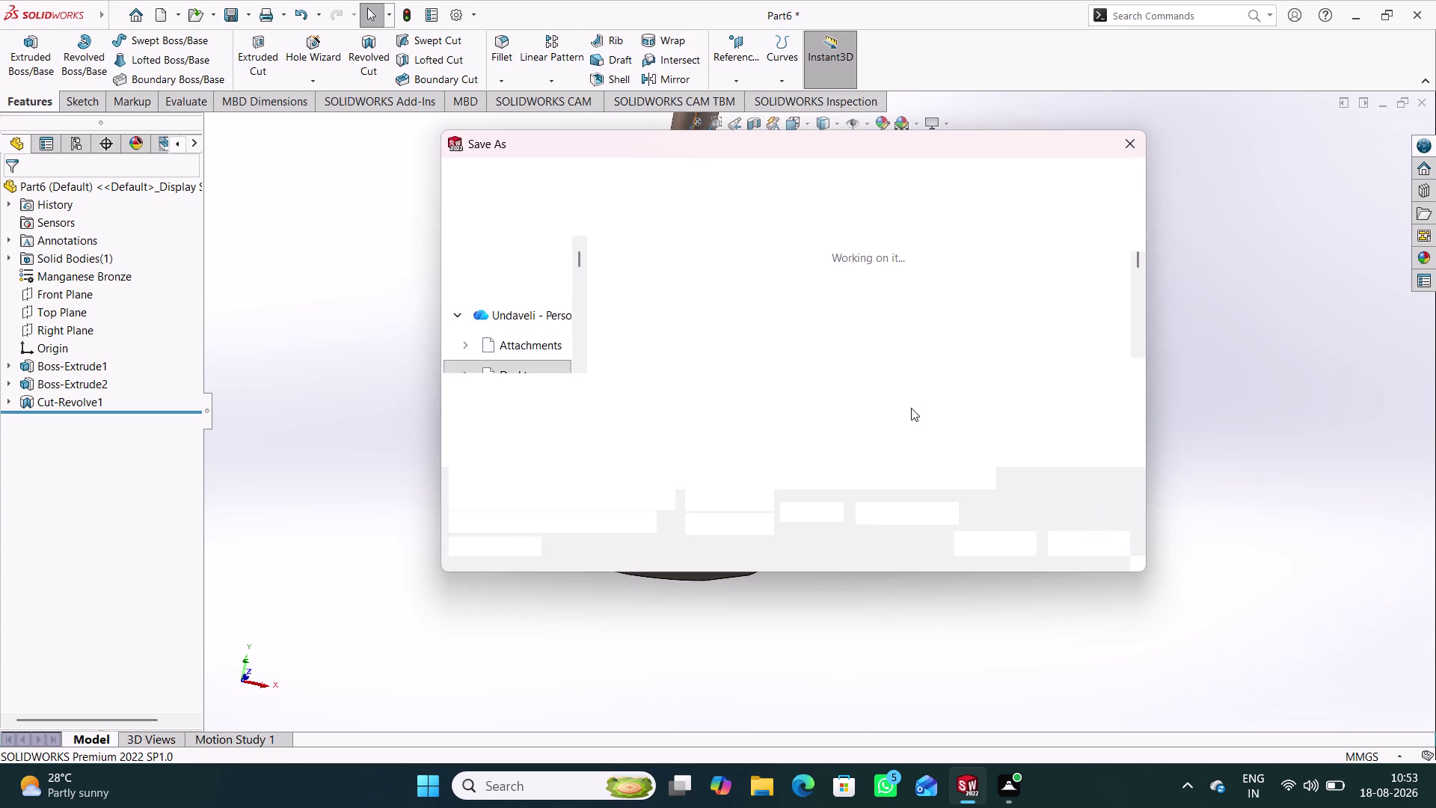
Hide the bolt's temporary axis.
click(1132, 148)
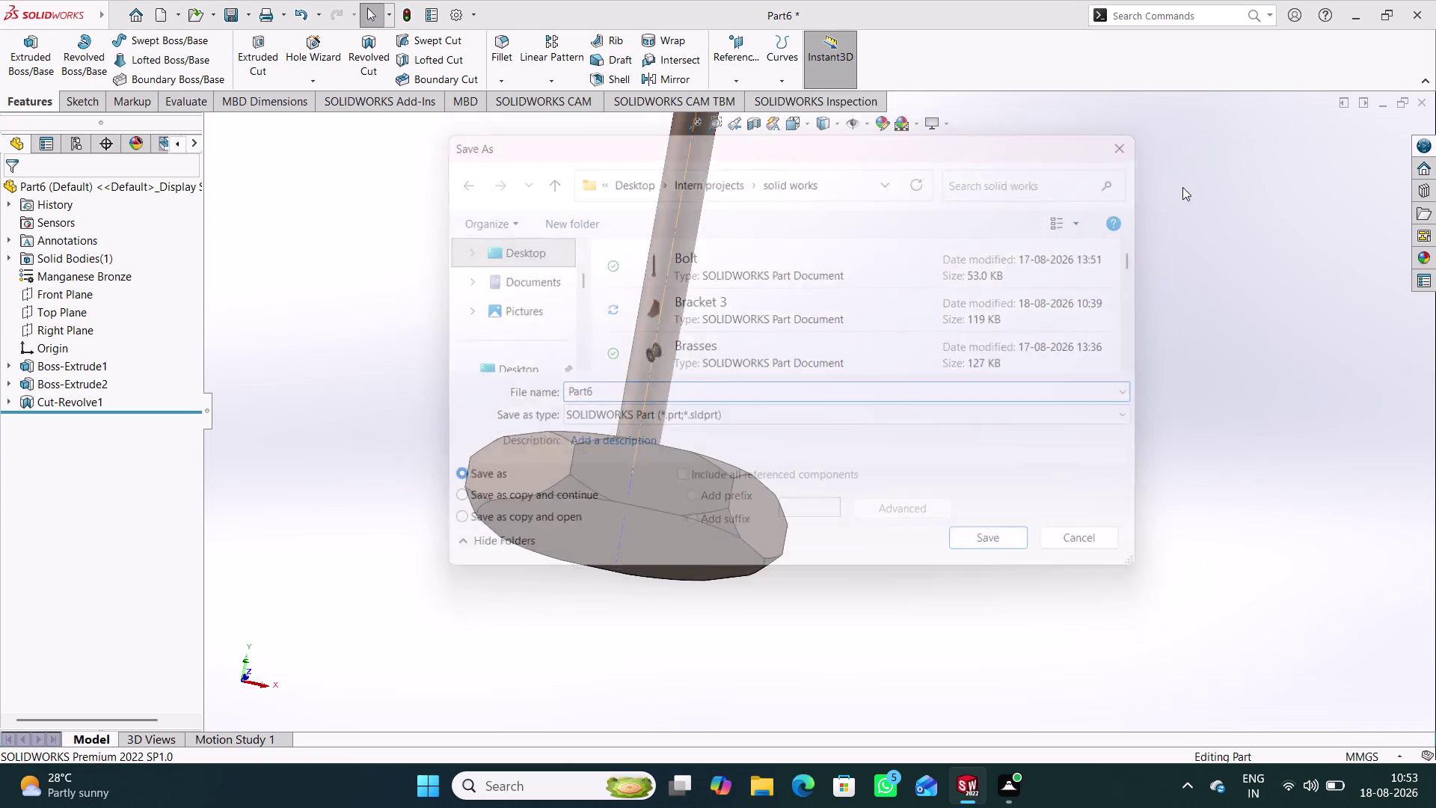
right_click(679, 226)
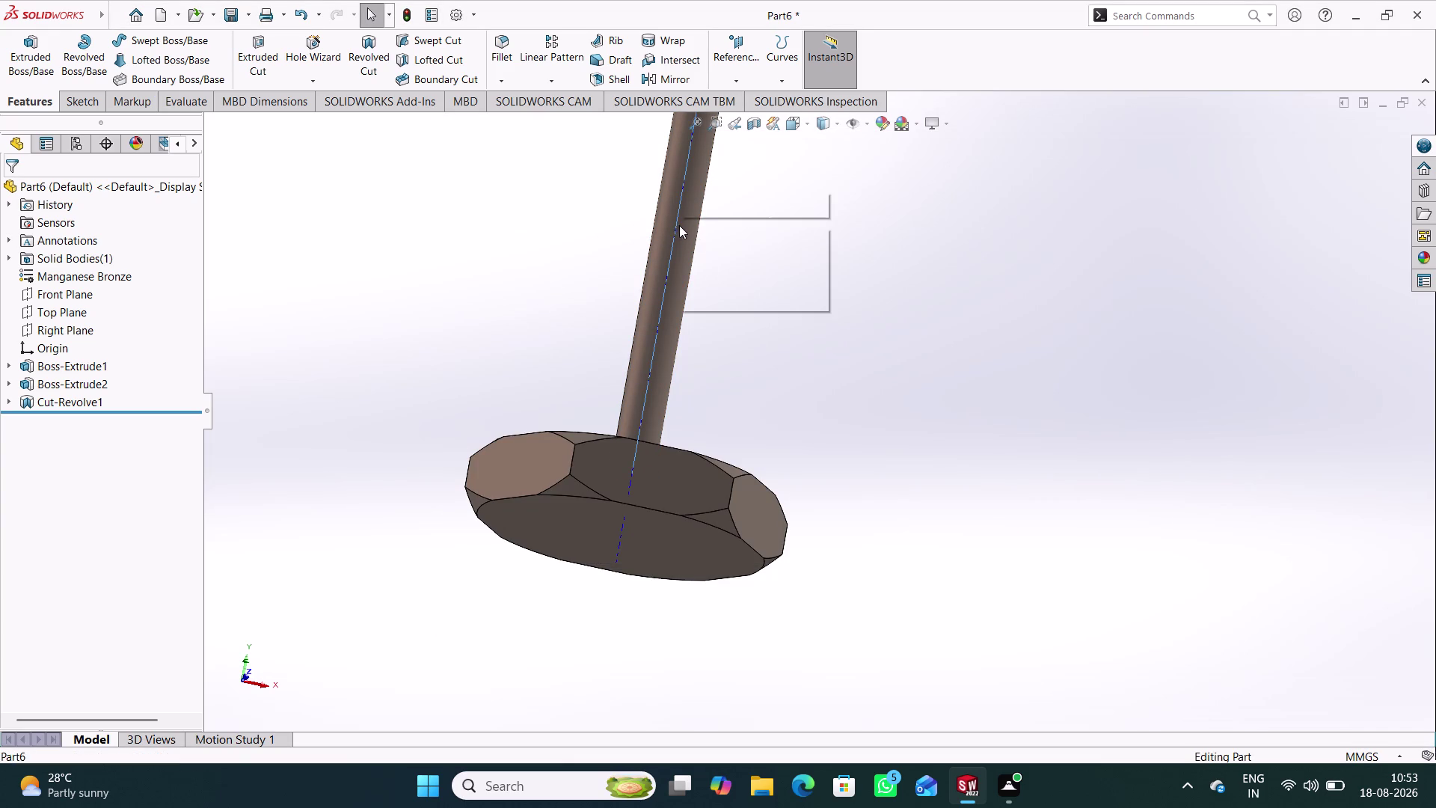
click(850, 239)
click(869, 125)
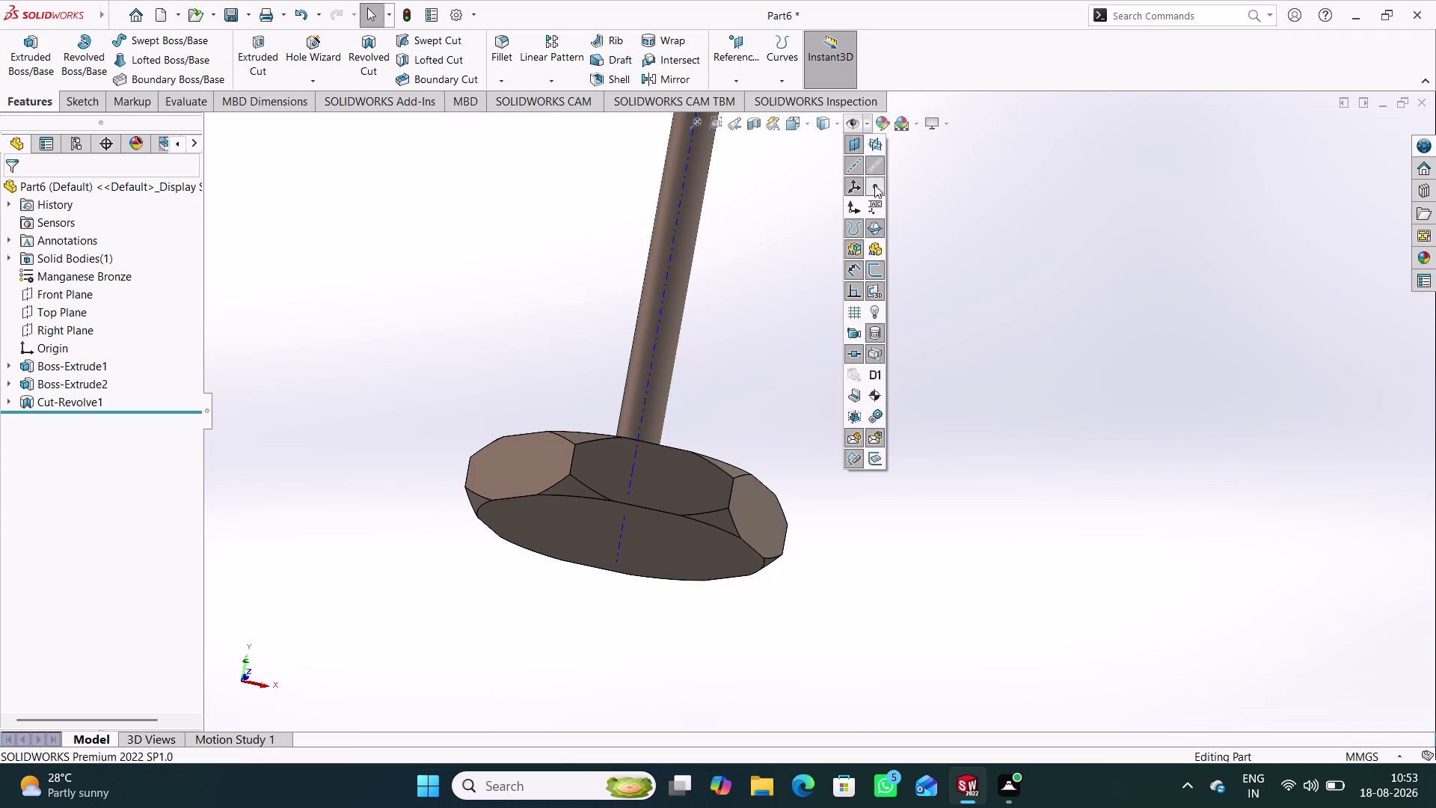
click(874, 166)
click(966, 234)
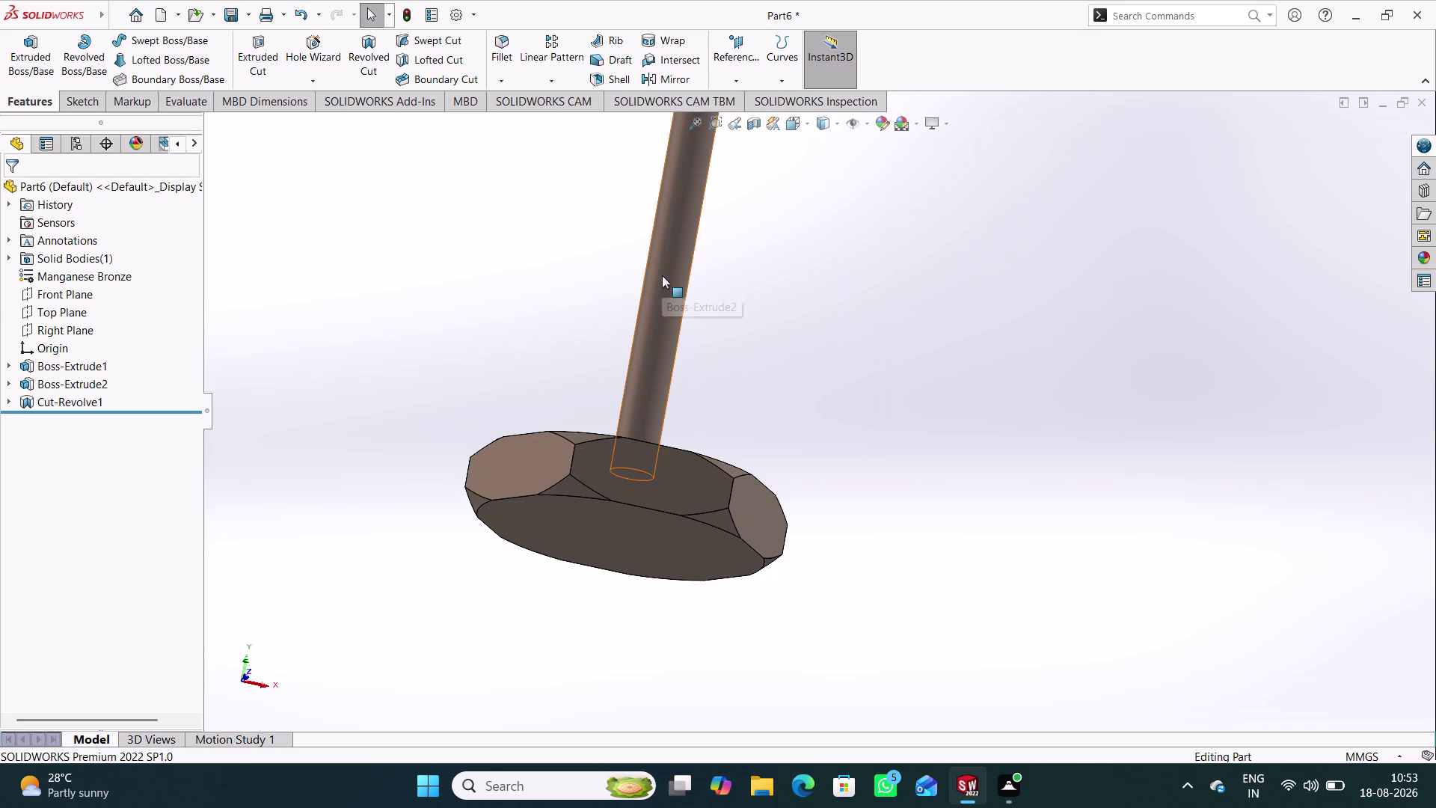
key(s)
click(902, 266)
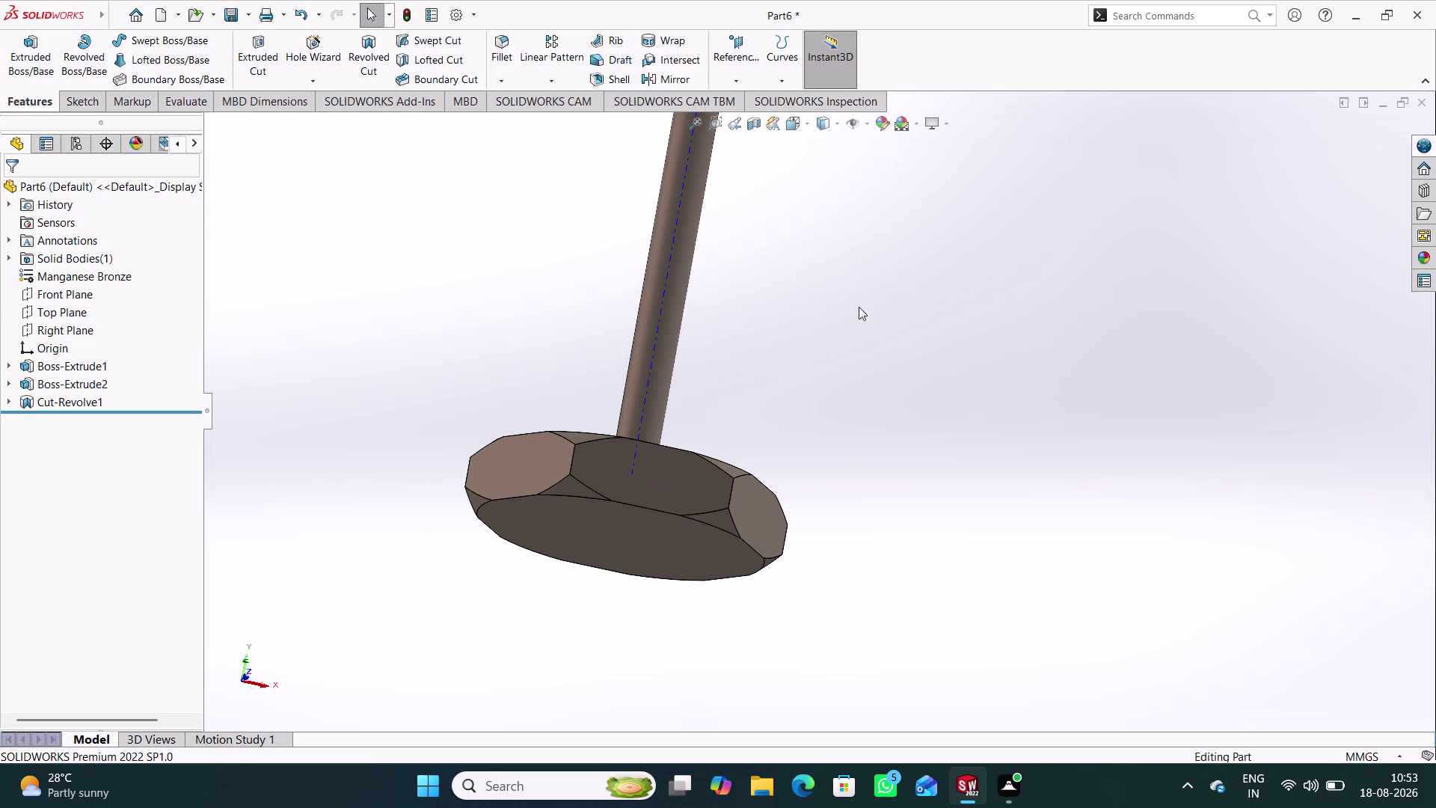
Save the part as 'Turn screw 6' and start a new document with Ctrl+N.
key(ctrl+s)
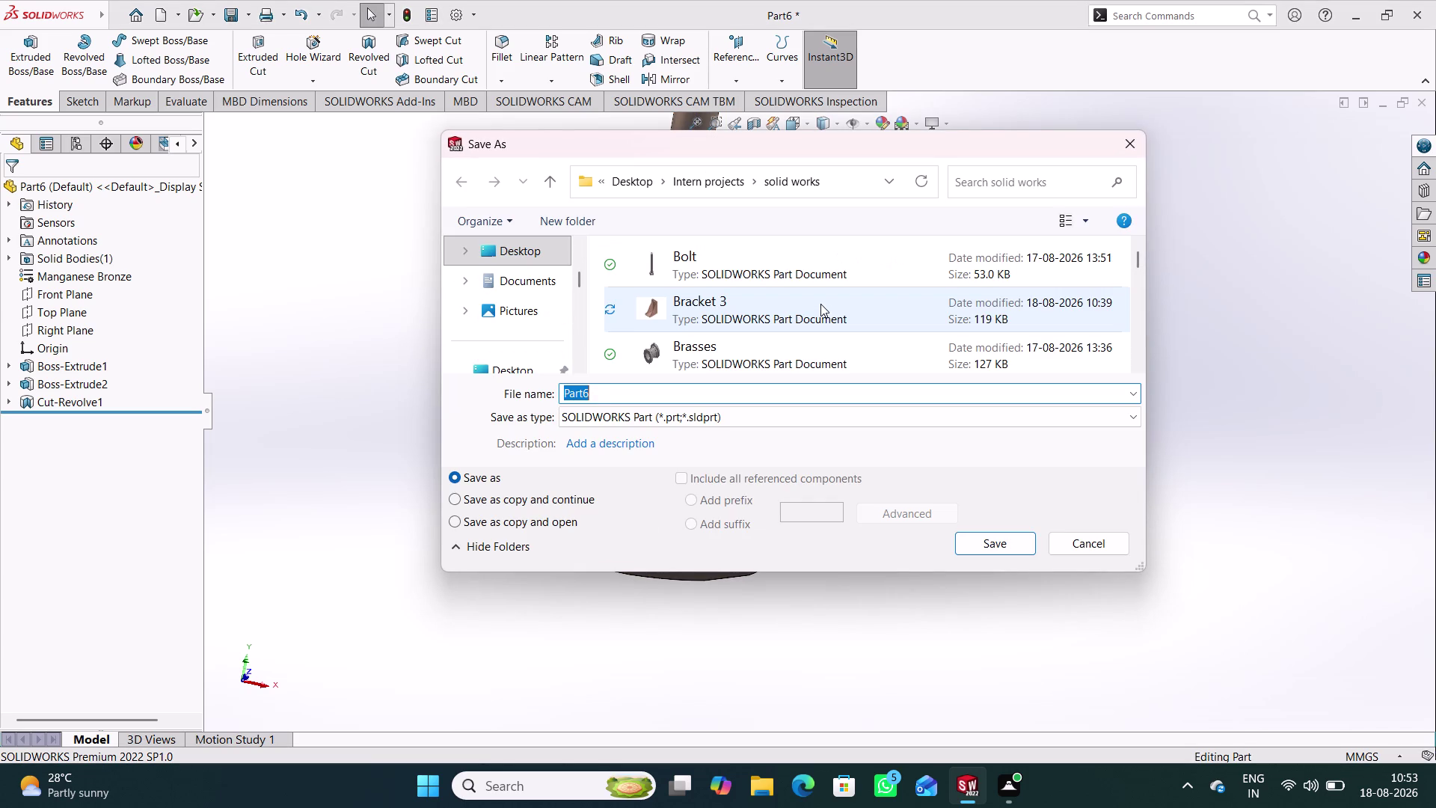
text(Turn)
key(space)
text(screw)
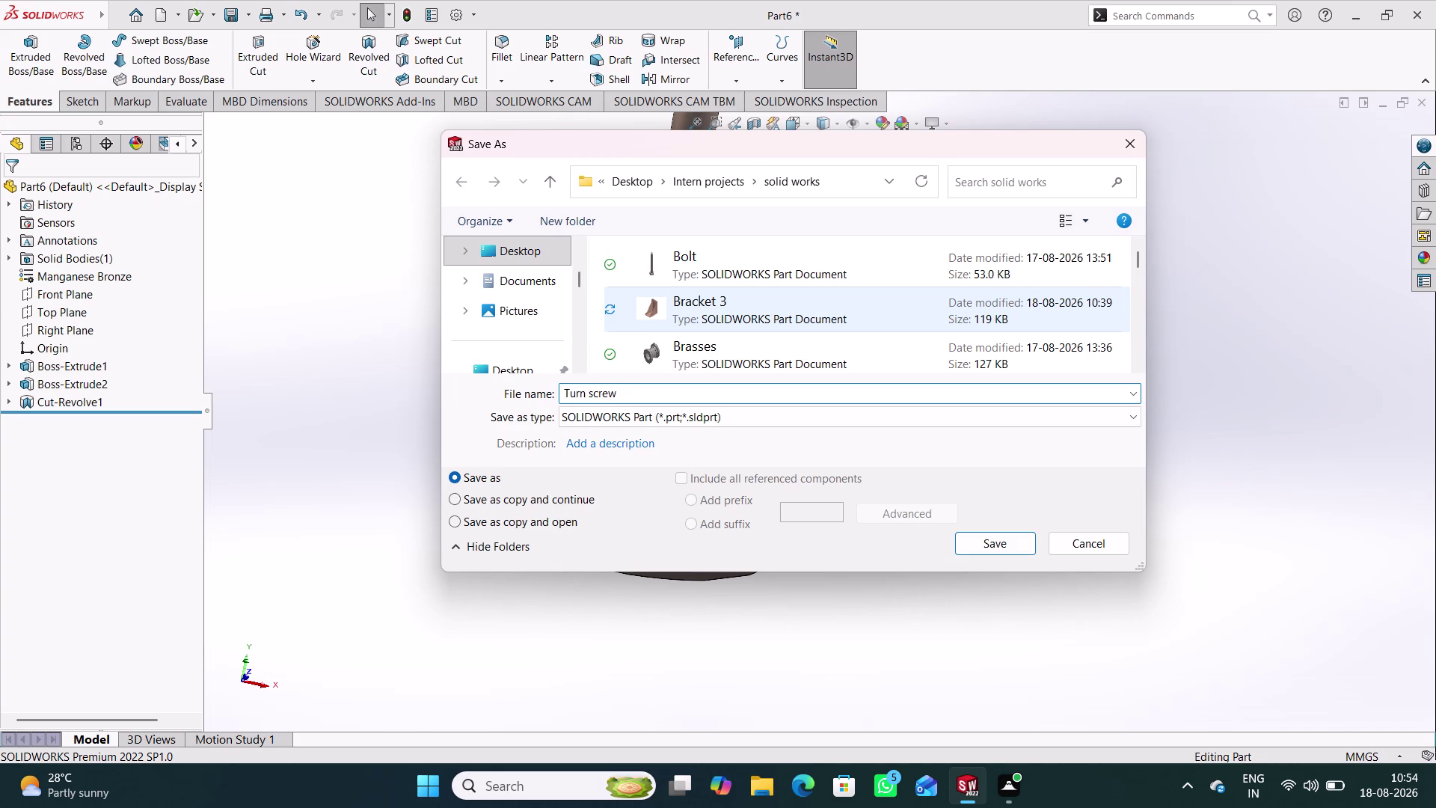
key(space)
text(6)
key(Return)
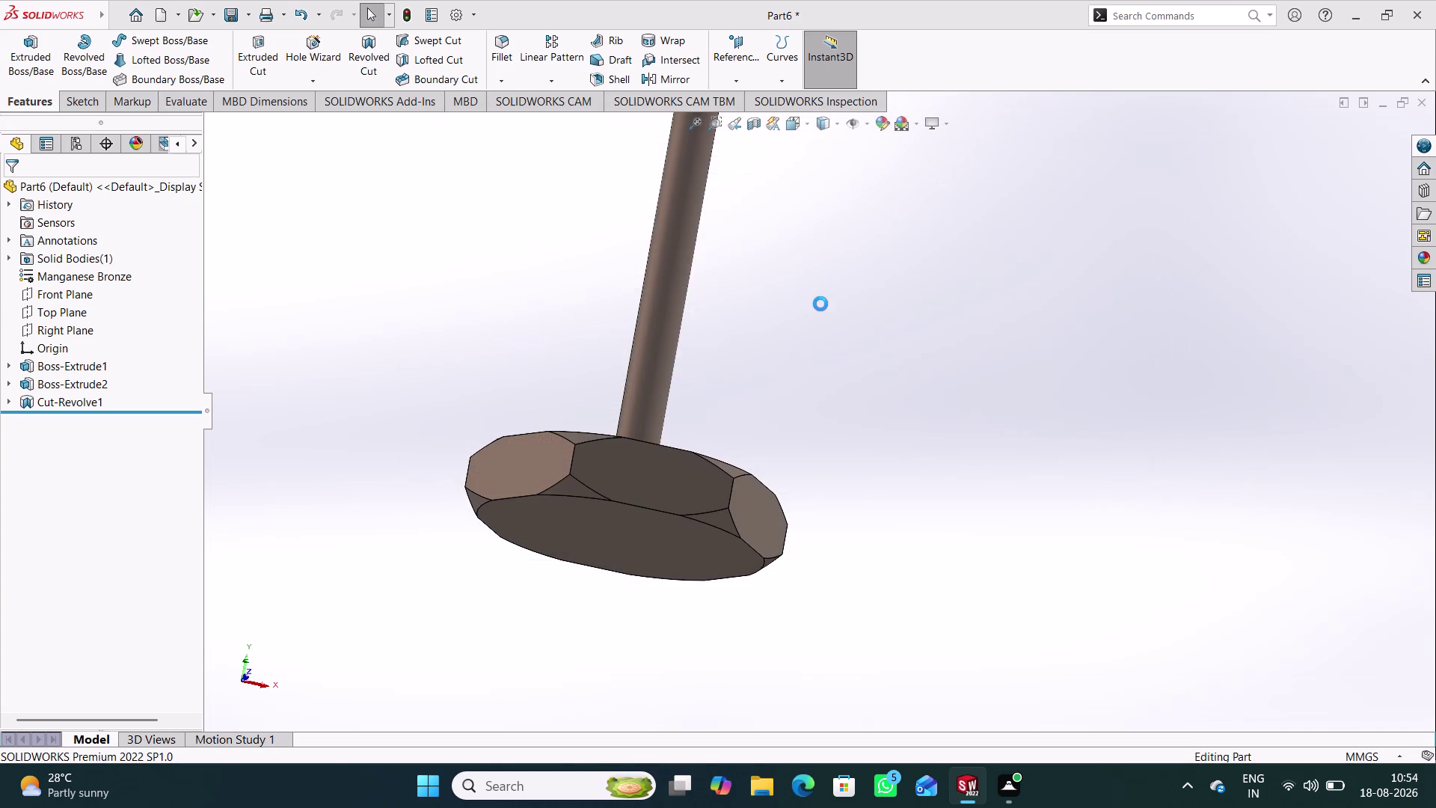
key(ctrl+n)
key(Return)
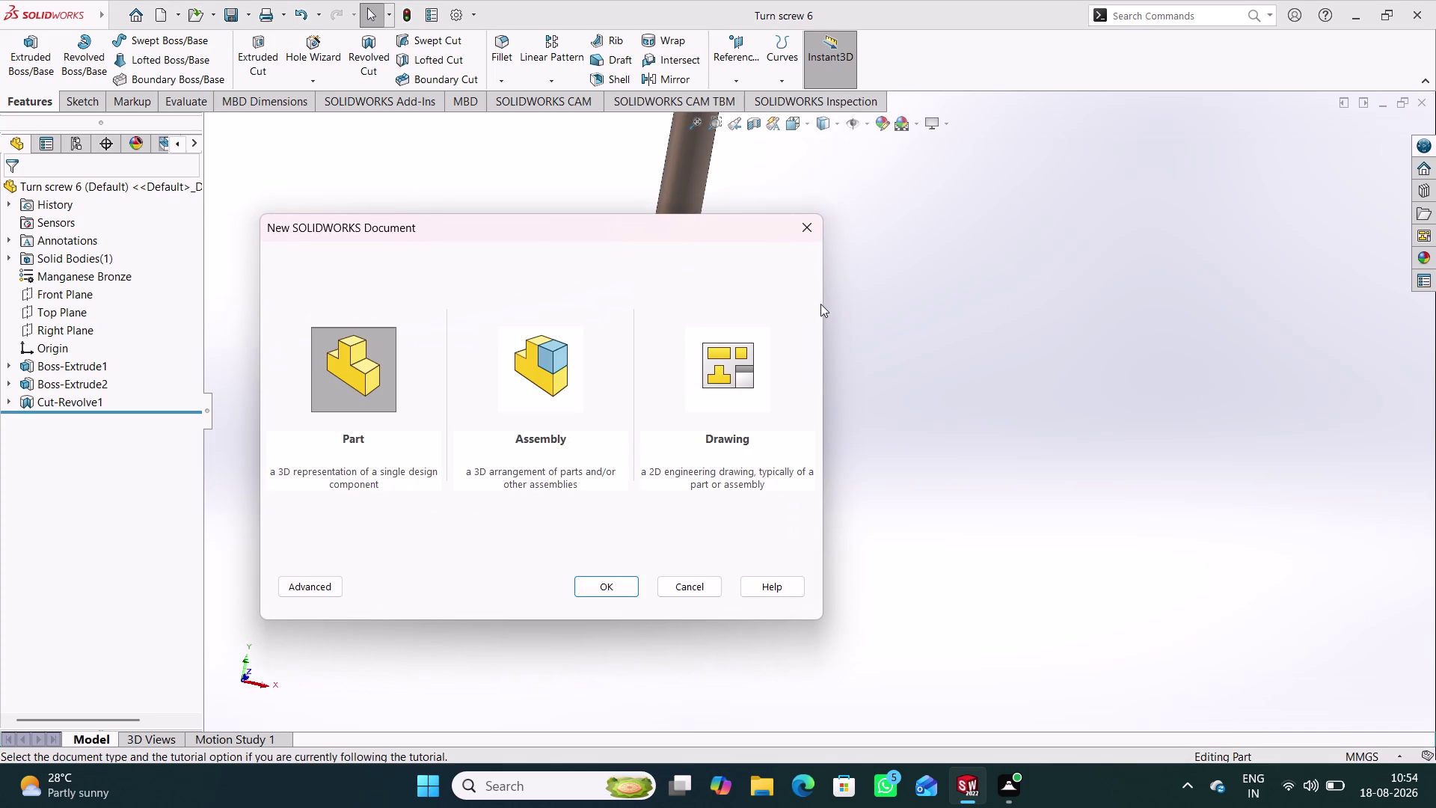